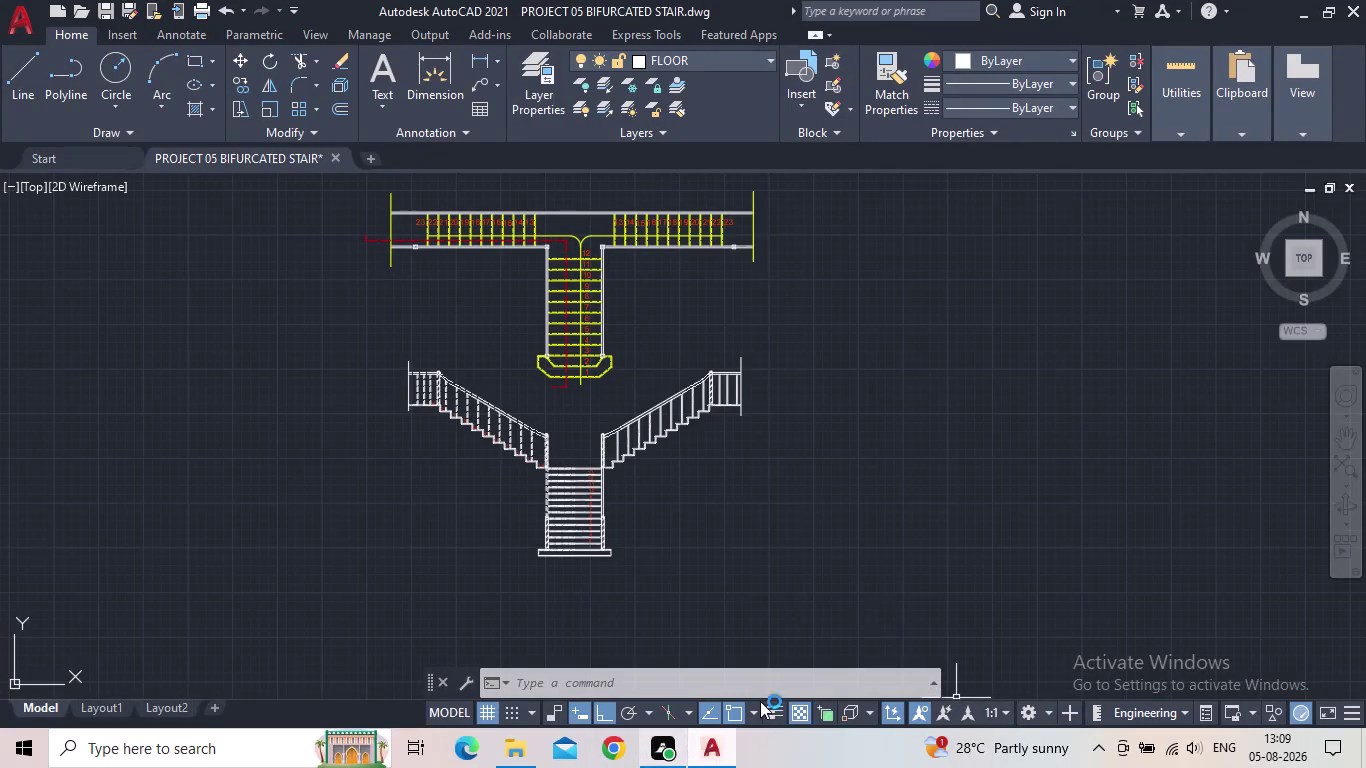
Pan to recentre the staircase plan and section drawings in the view.
middle_drag(893, 590, 846, 580)
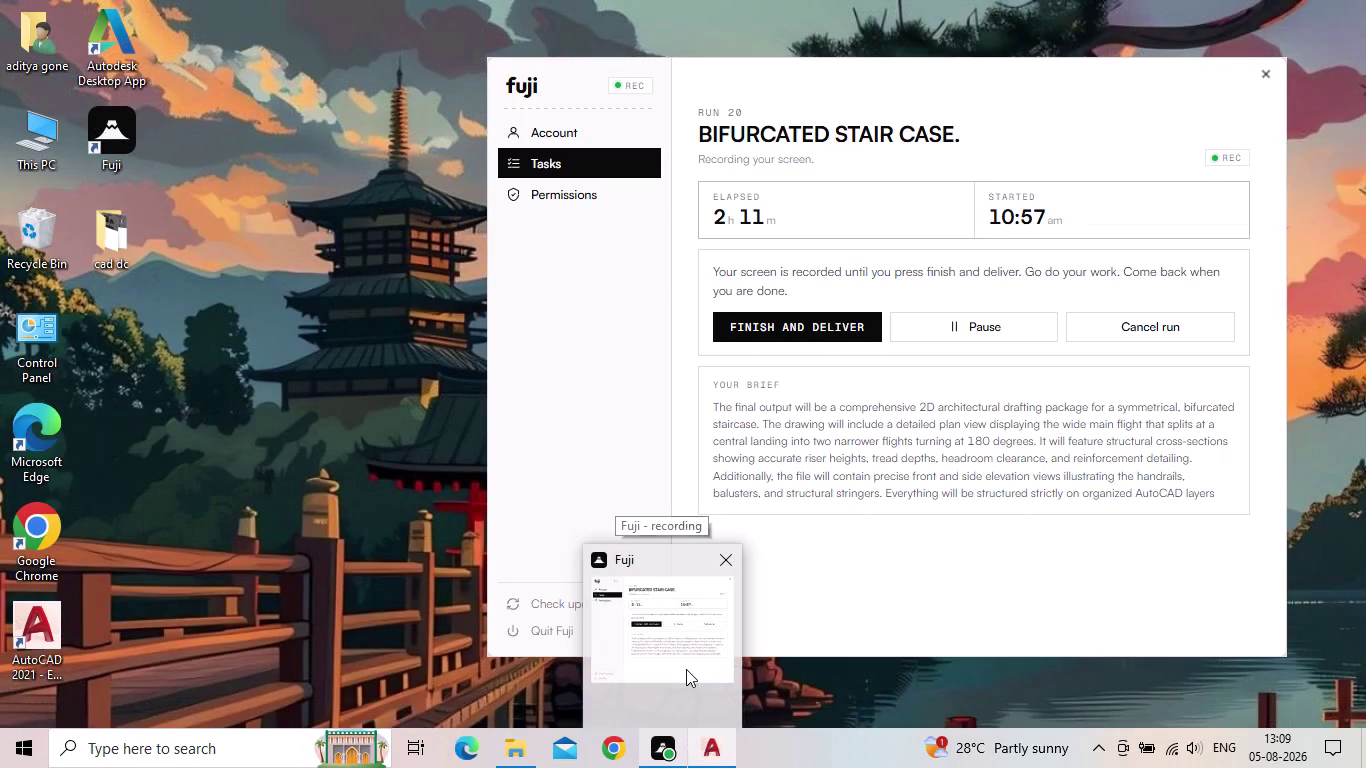
scroll(down, 3)
middle_drag(810, 547, 784, 486)
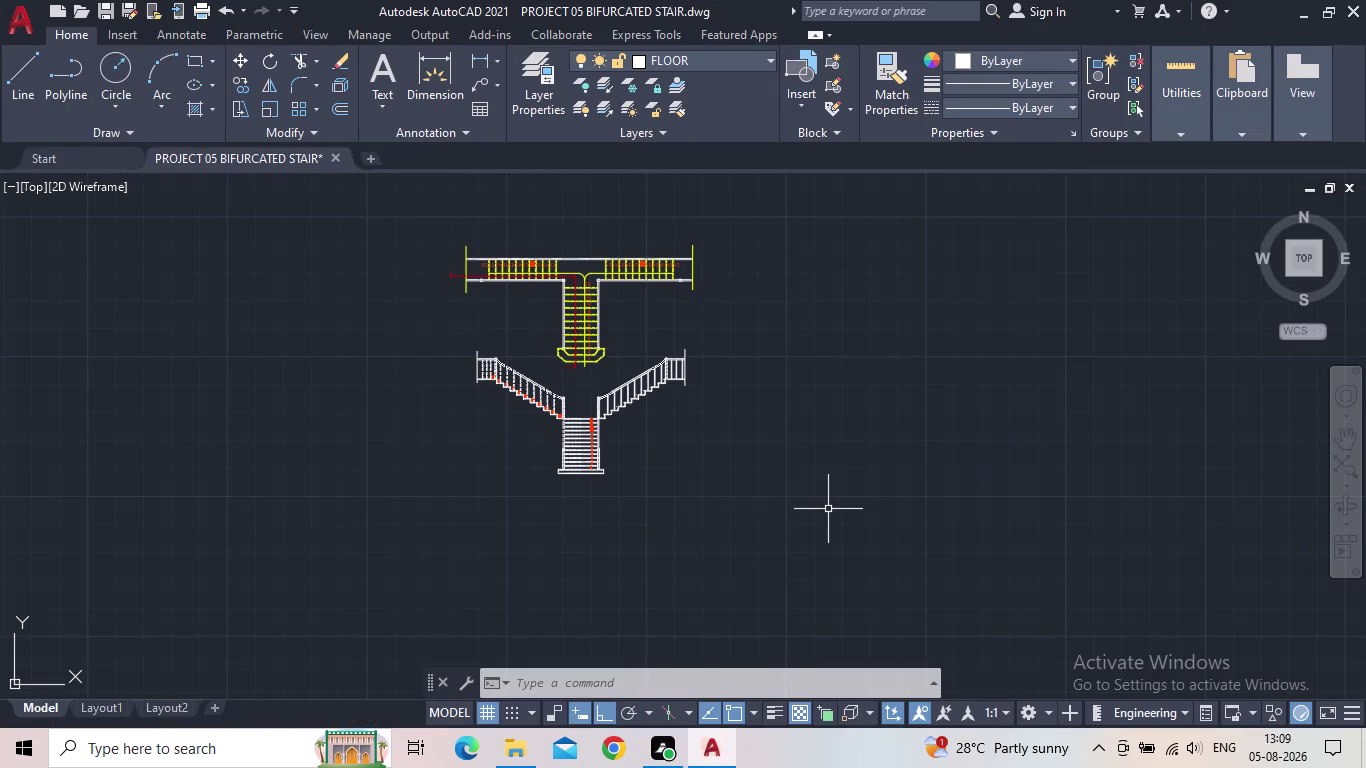
middle_drag(869, 494, 857, 477)
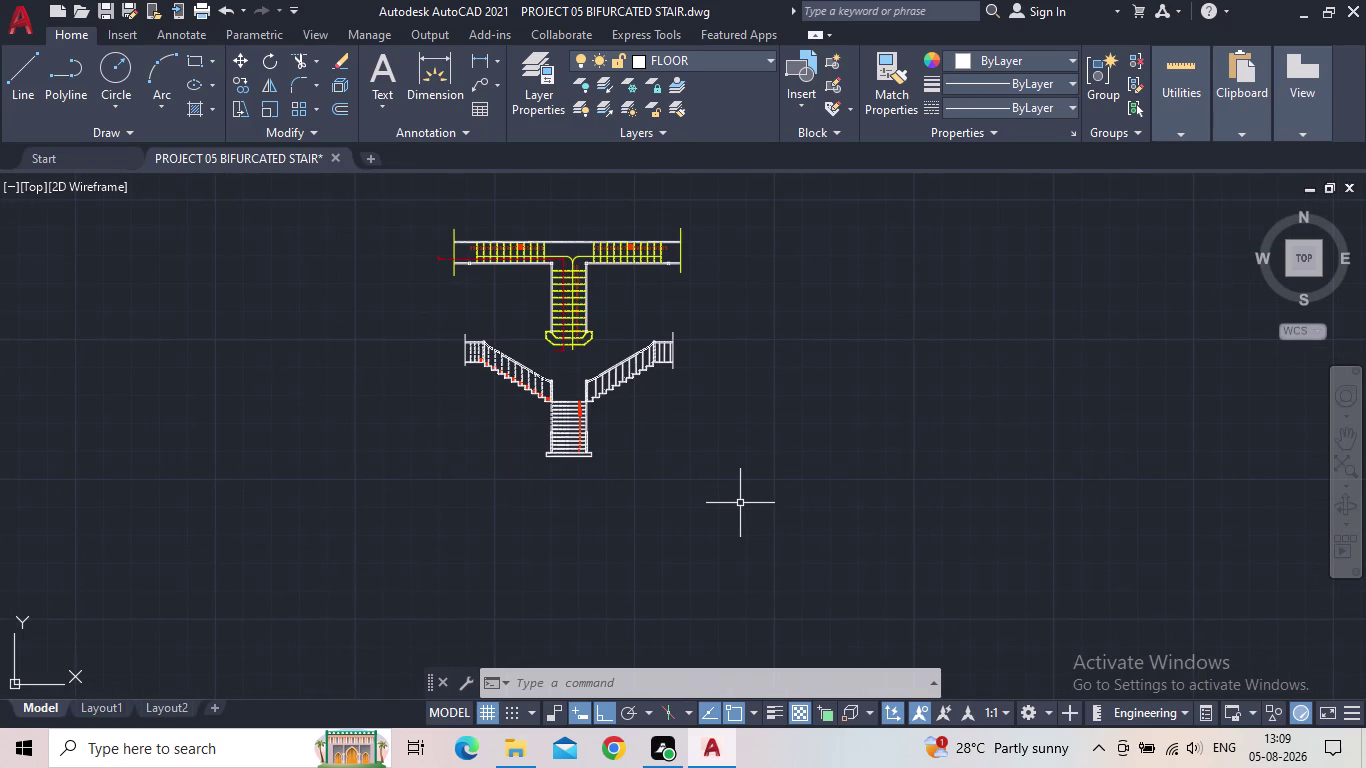
middle_drag(783, 506, 841, 527)
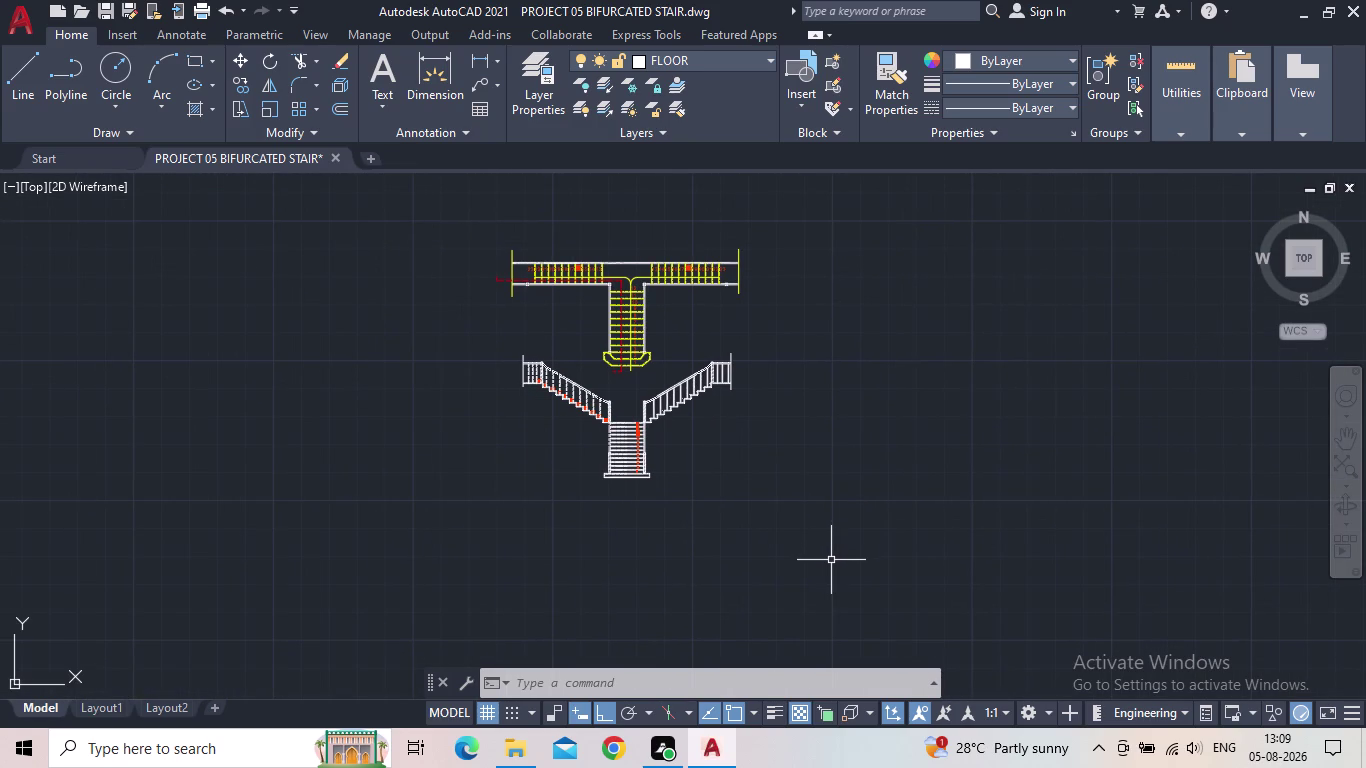
middle_drag(831, 561, 866, 641)
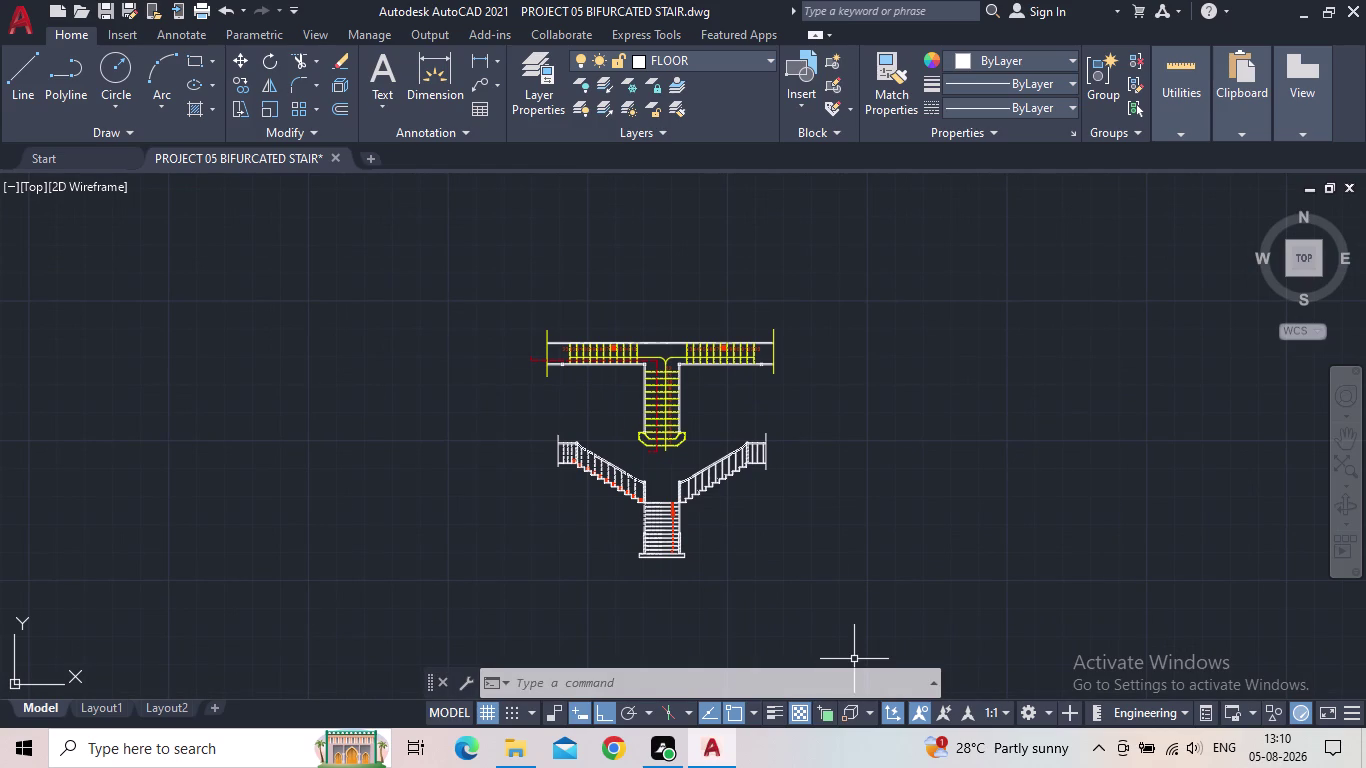
middle_drag(845, 655, 890, 740)
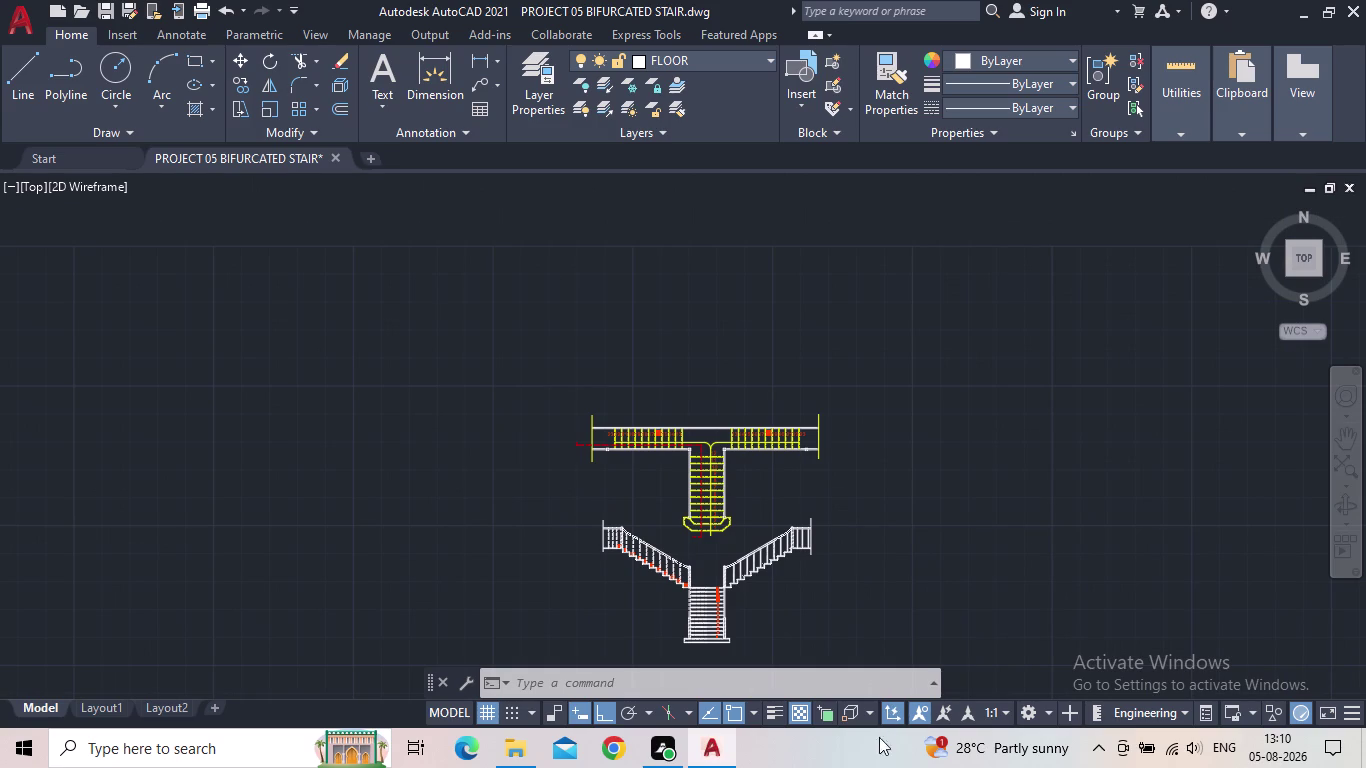
middle_drag(838, 588, 919, 545)
Zoom and pan in on the plan's numbered main flight and landing.
scroll(up, 3)
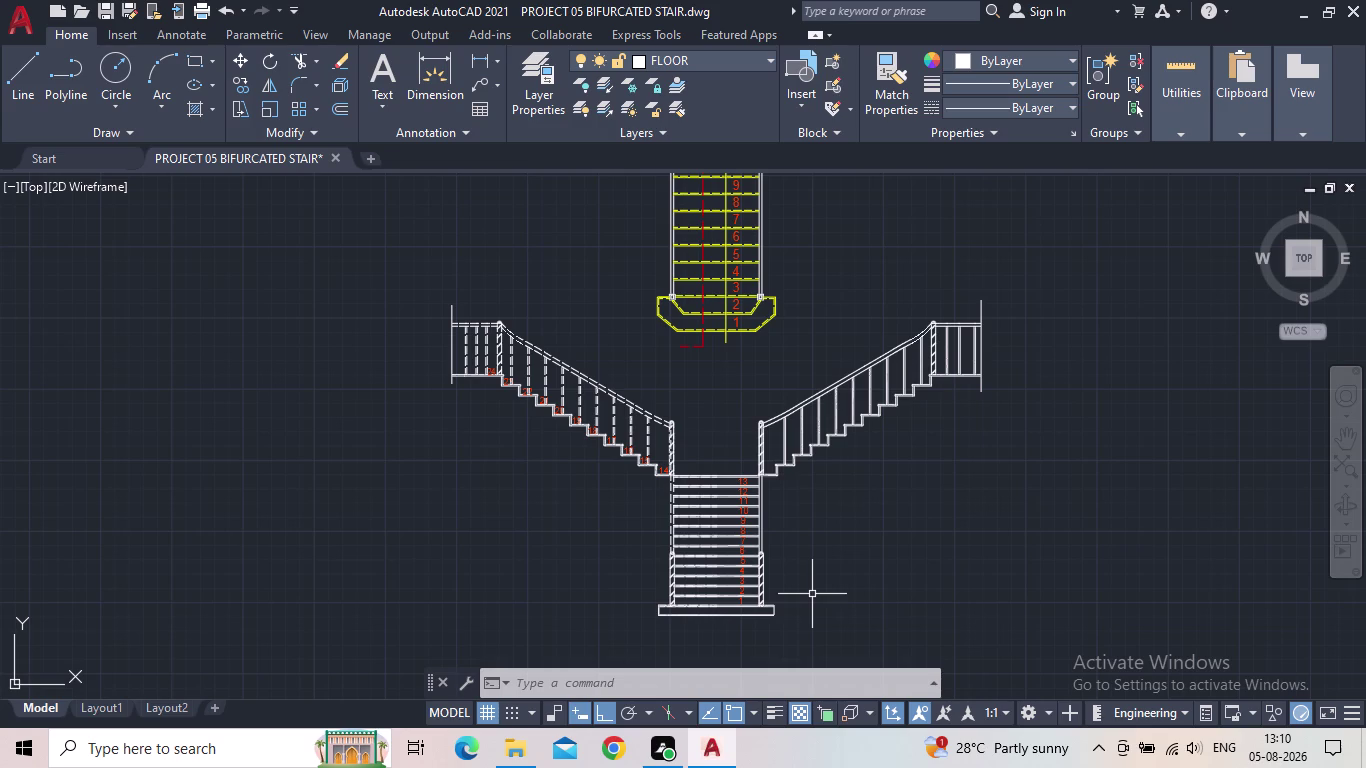
scroll(up, 3)
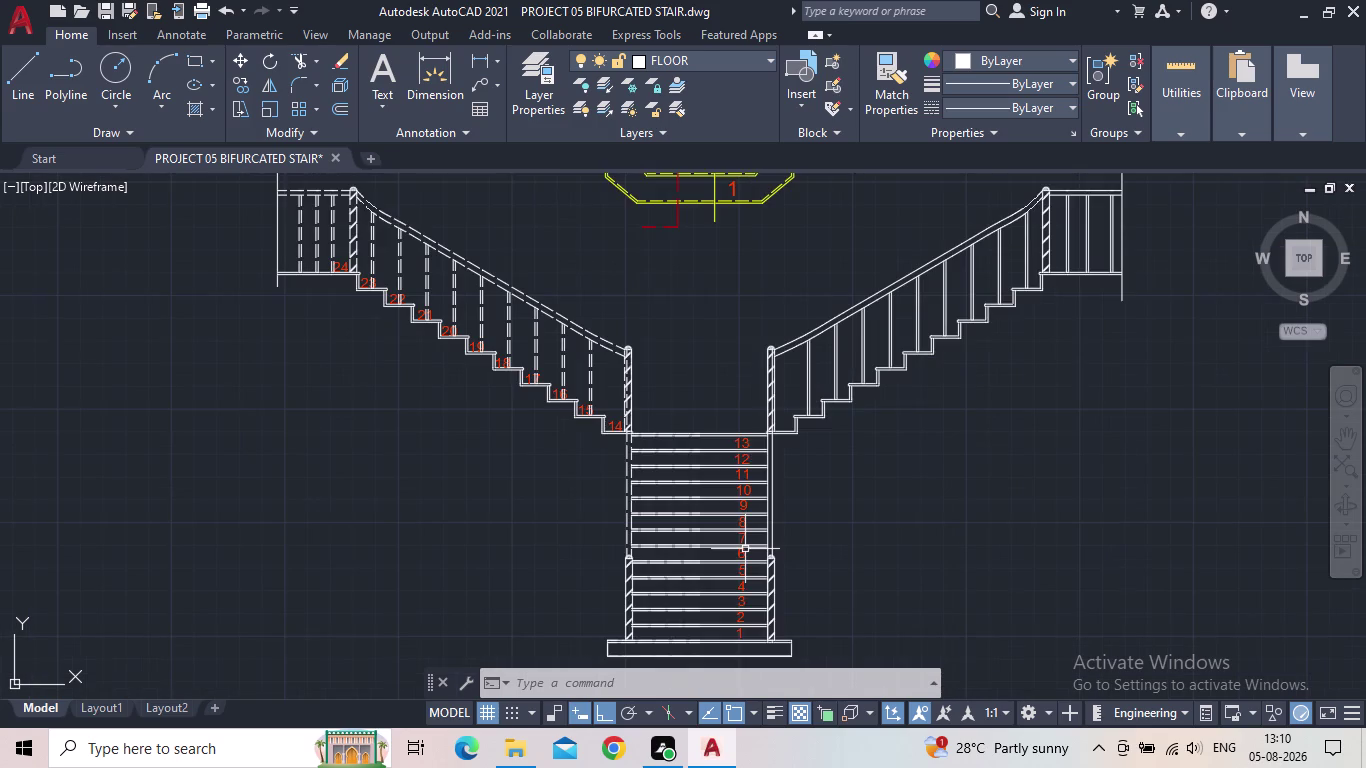
middle_drag(865, 561, 866, 511)
middle_drag(850, 511, 904, 534)
middle_drag(904, 535, 697, 682)
scroll(down, 3)
middle_drag(785, 559, 749, 684)
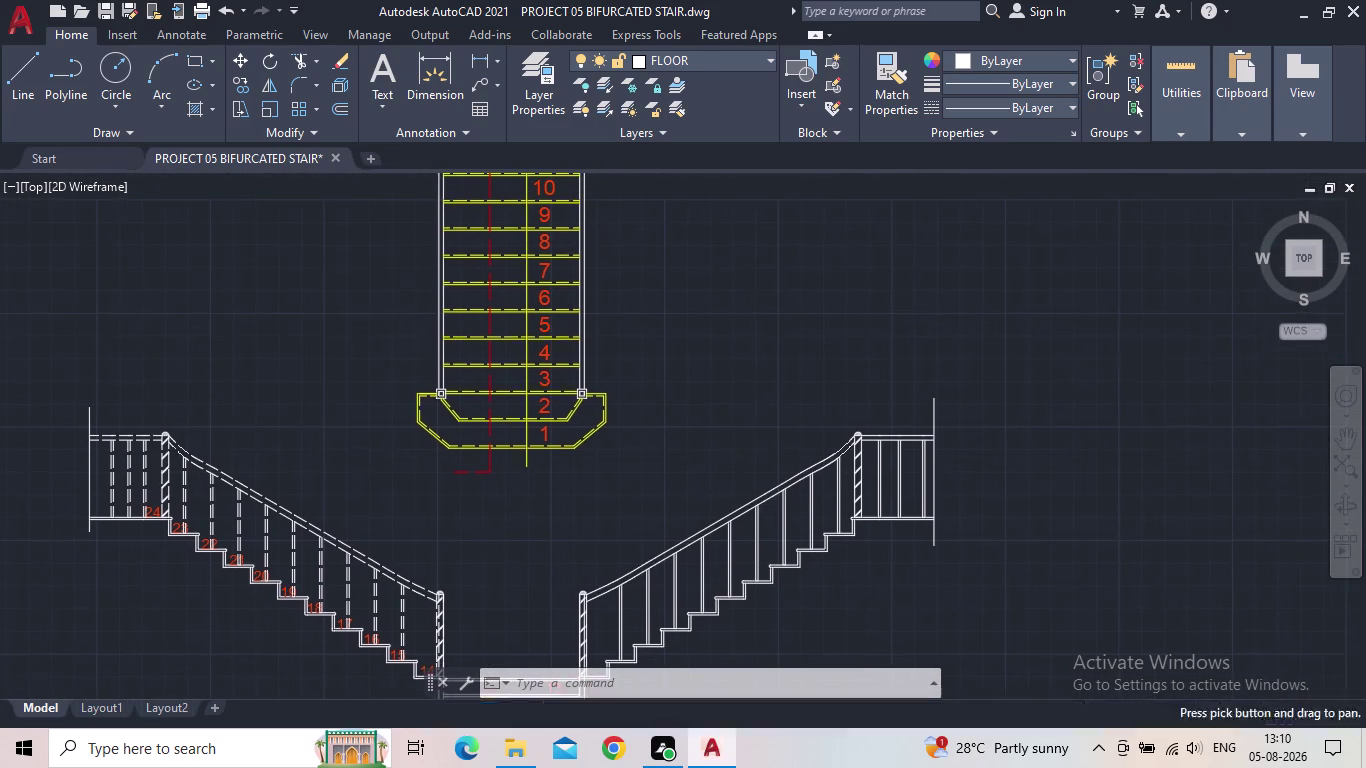
middle_drag(725, 366, 741, 466)
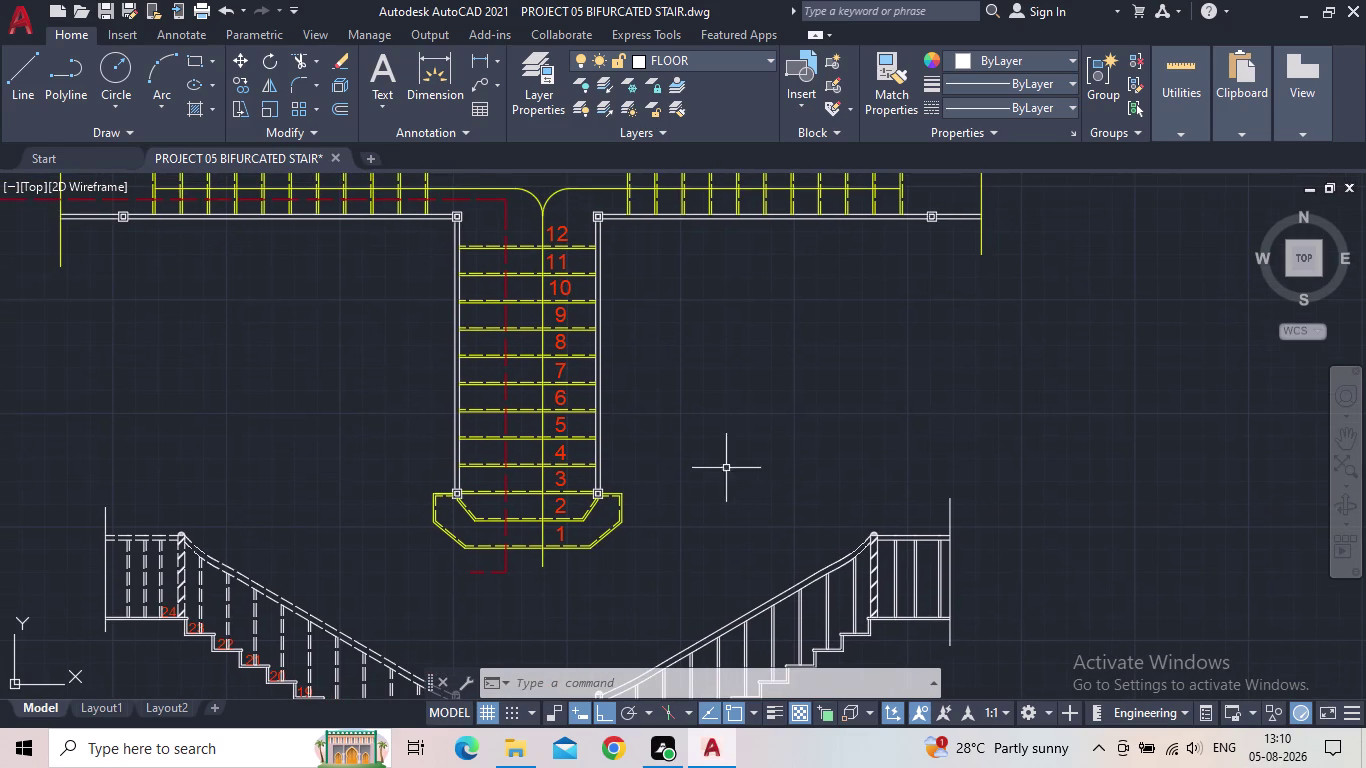
click(521, 87)
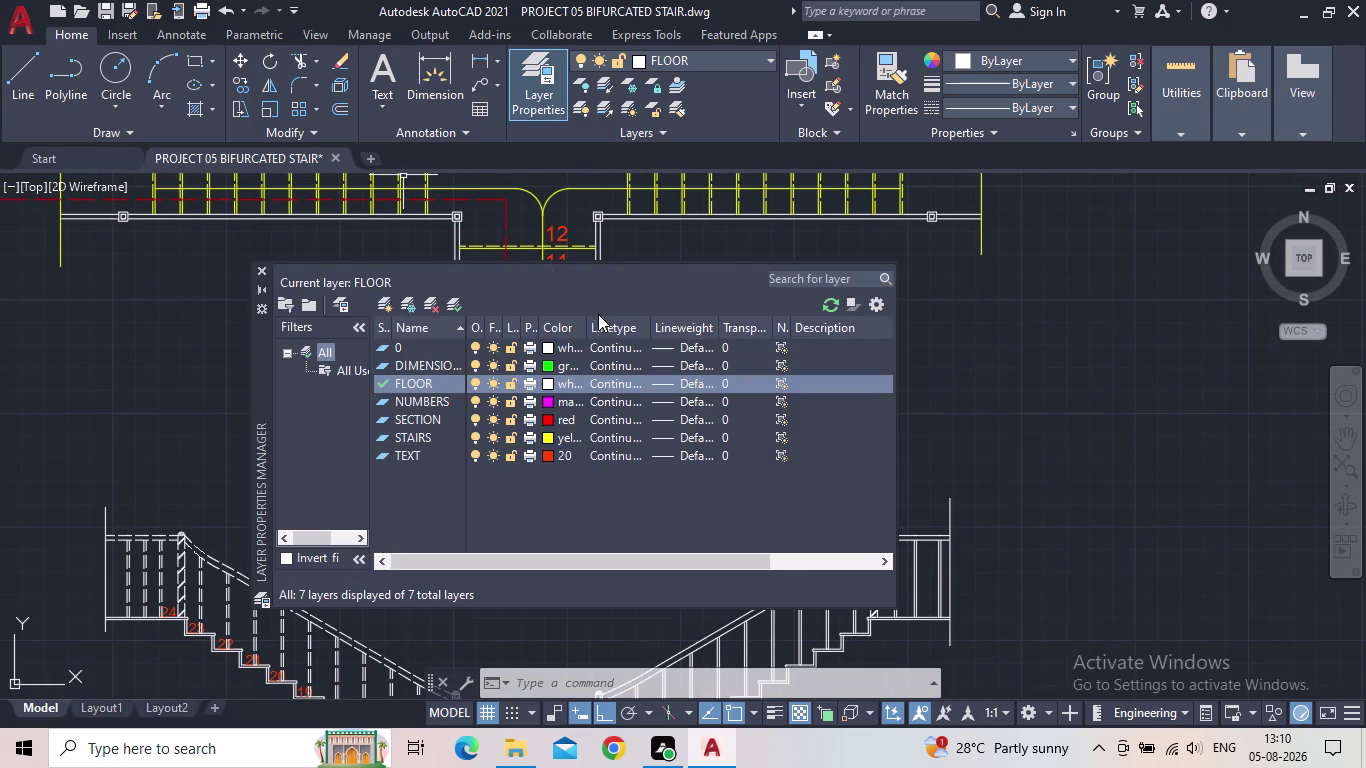
Set TEXT as the current layer and pan to show the side flight numbers.
double_click(384, 452)
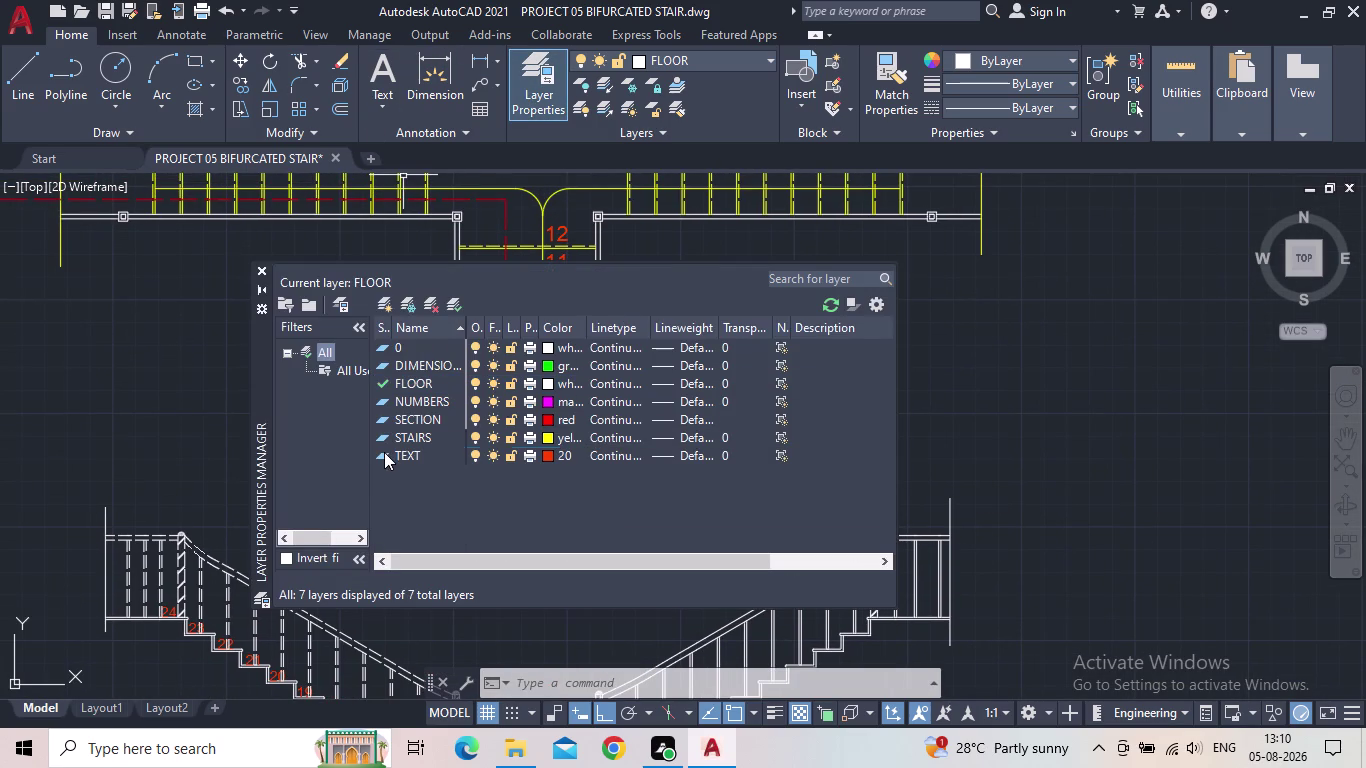
click(261, 265)
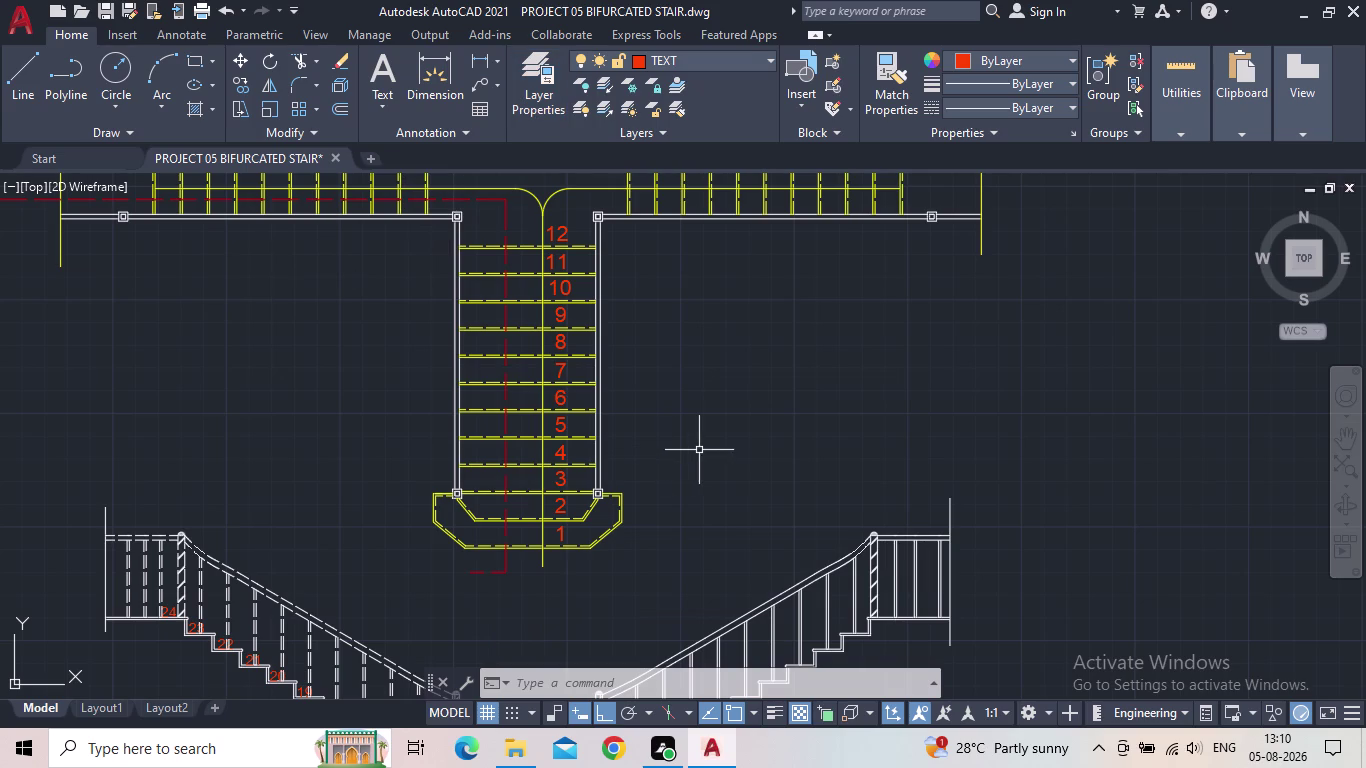
middle_drag(694, 436, 694, 400)
middle_drag(572, 540, 584, 560)
middle_drag(770, 431, 687, 486)
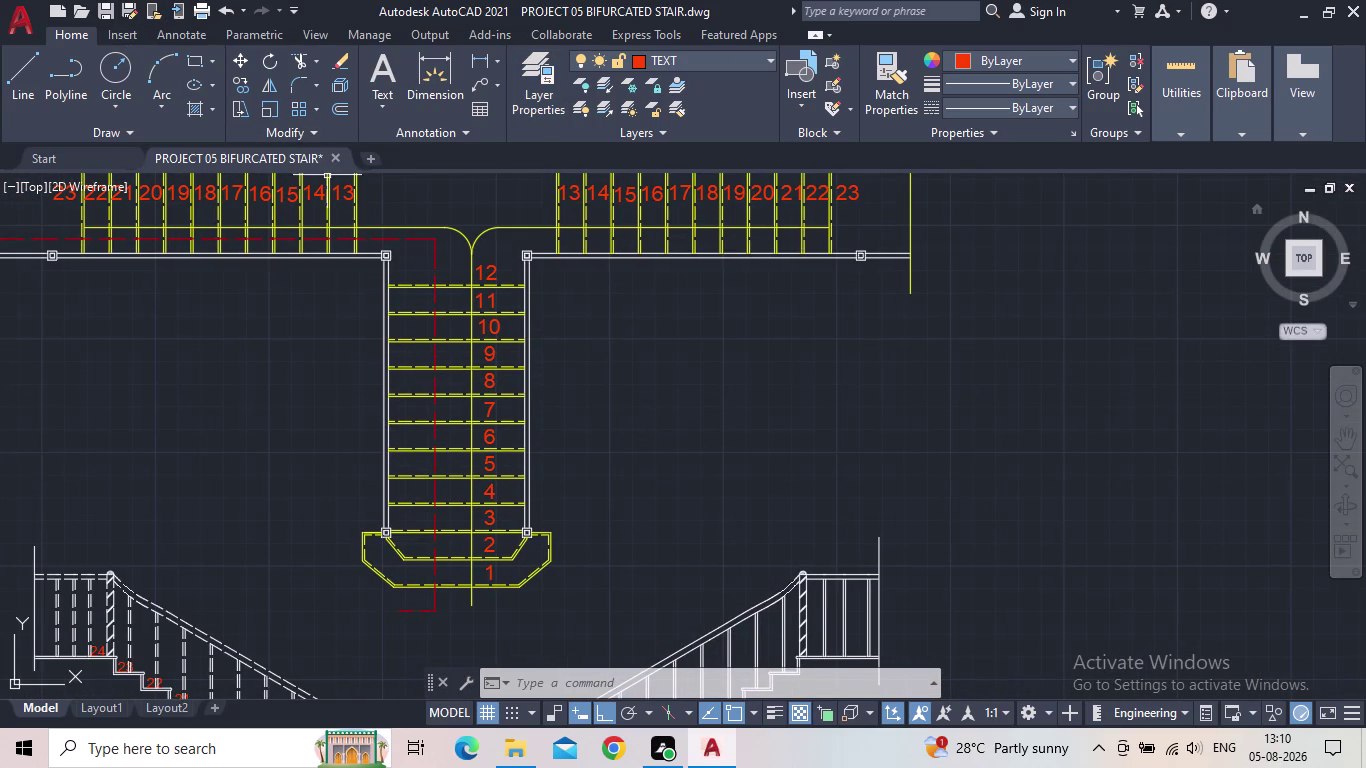
Draw a multiline text box for the notes on the plan using MT.
key(m)
key(t)
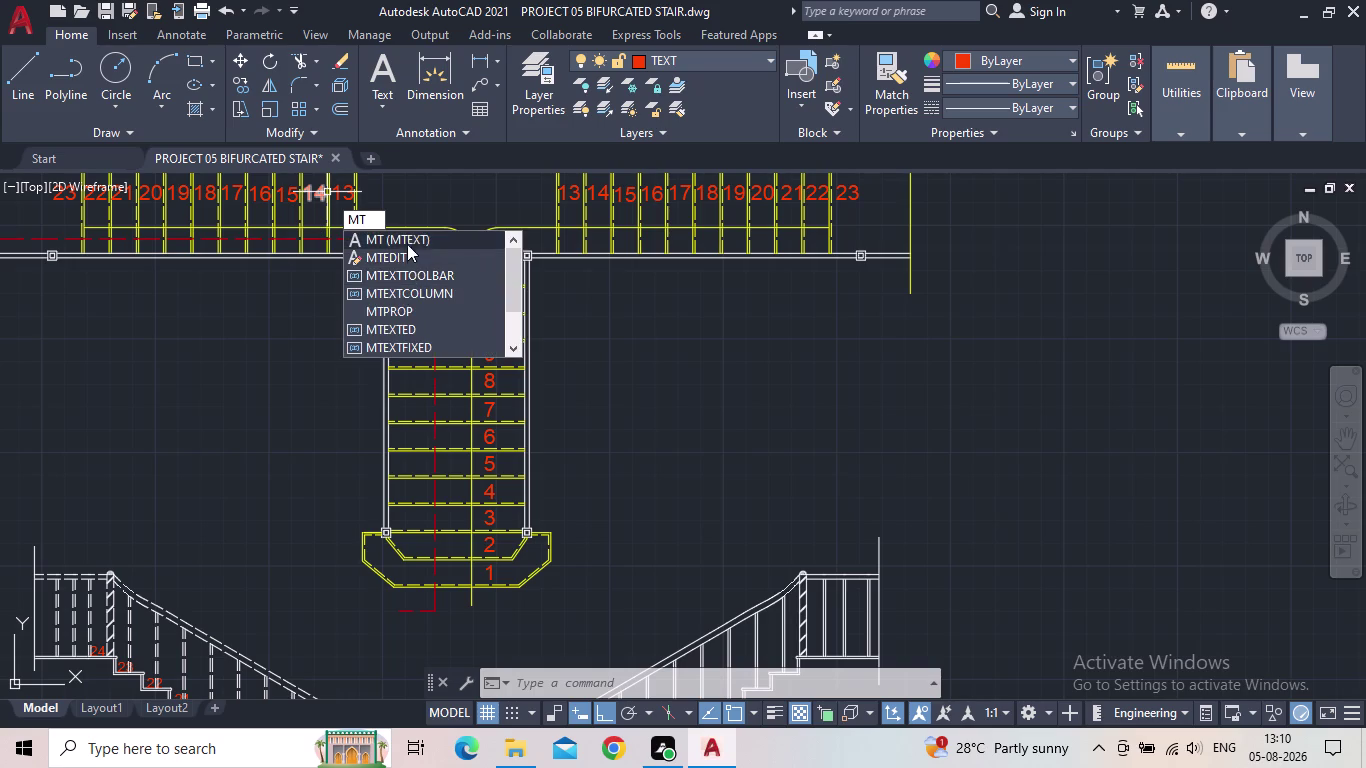
click(407, 242)
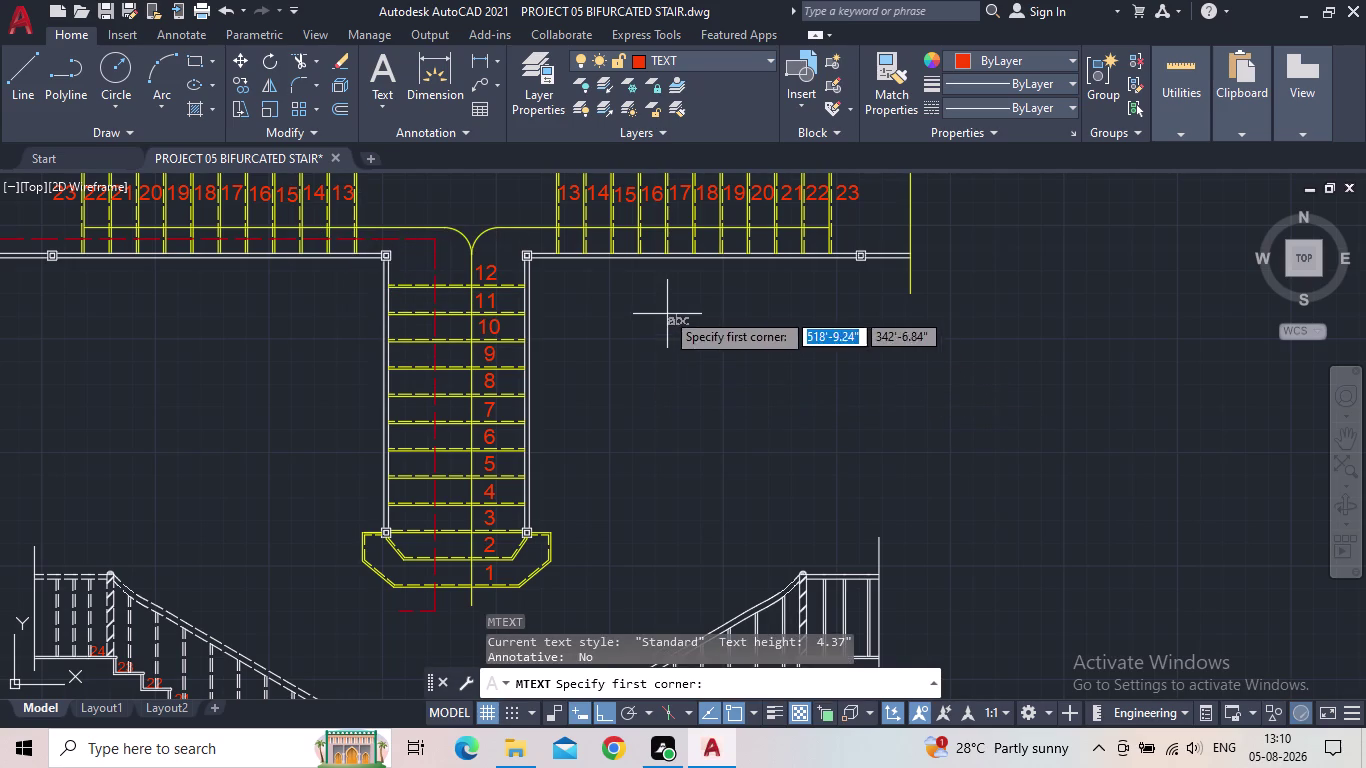
click(662, 309)
click(1010, 533)
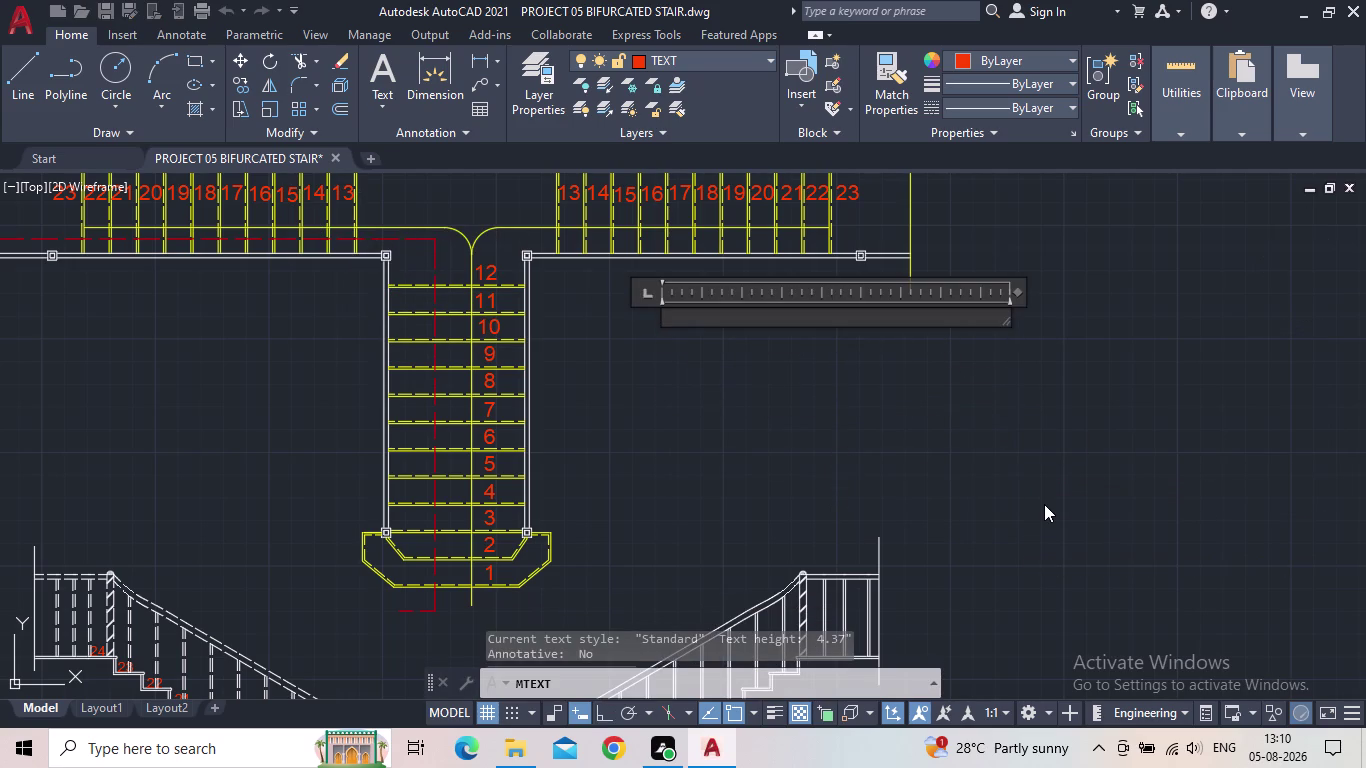
Type the note lines 'HANDRAIL-2"' and 'NEWEL POST-3"'.
text(HA)
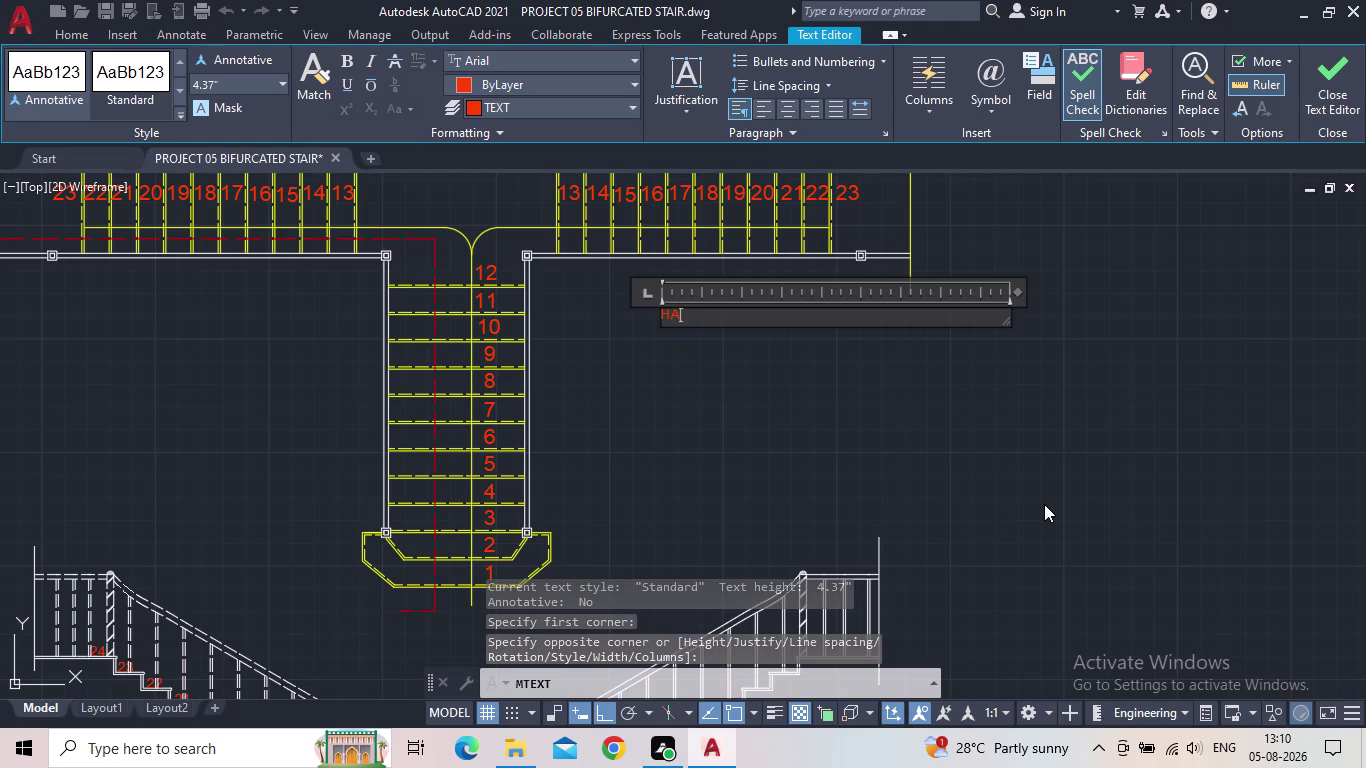
text(ND)
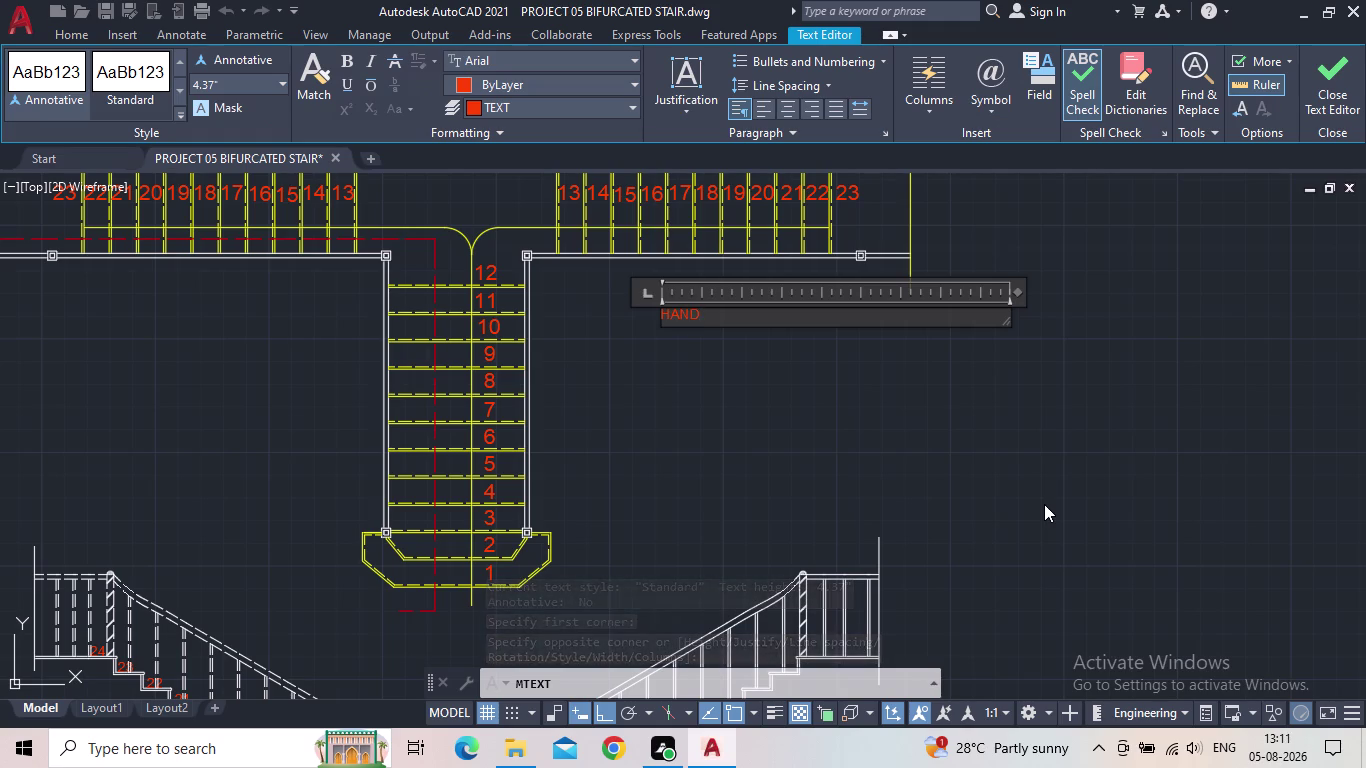
text(RAIL)
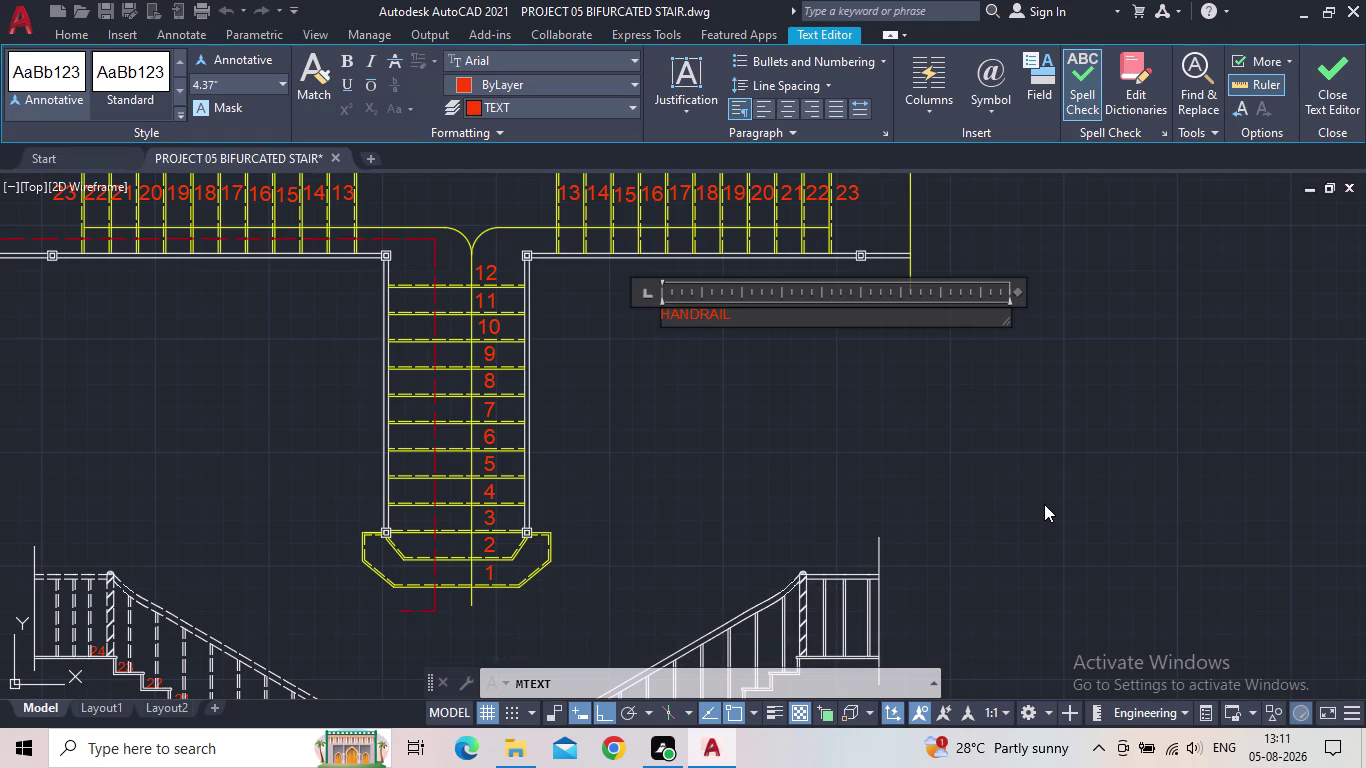
text(-2")
key(Return)
text(N)
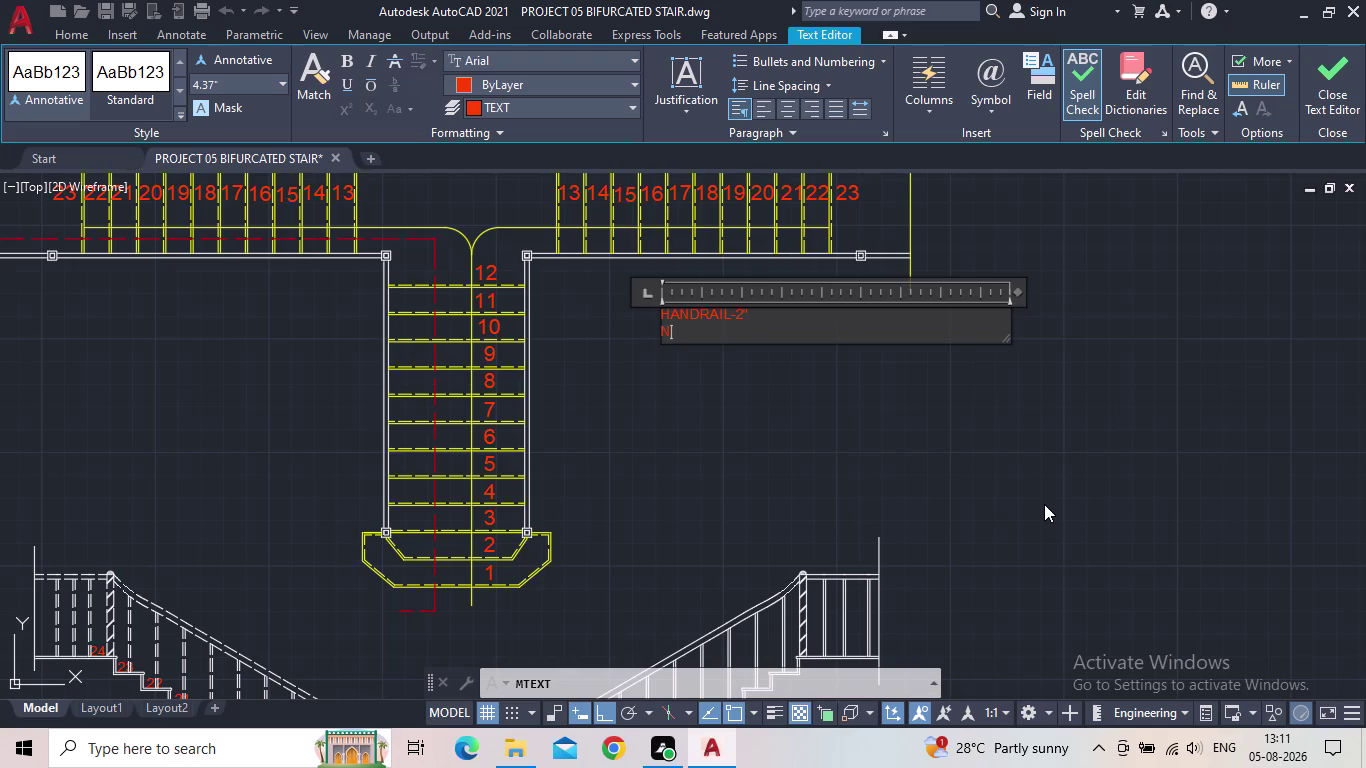
text(EWE)
text(L POS)
text(T)
text(-3)
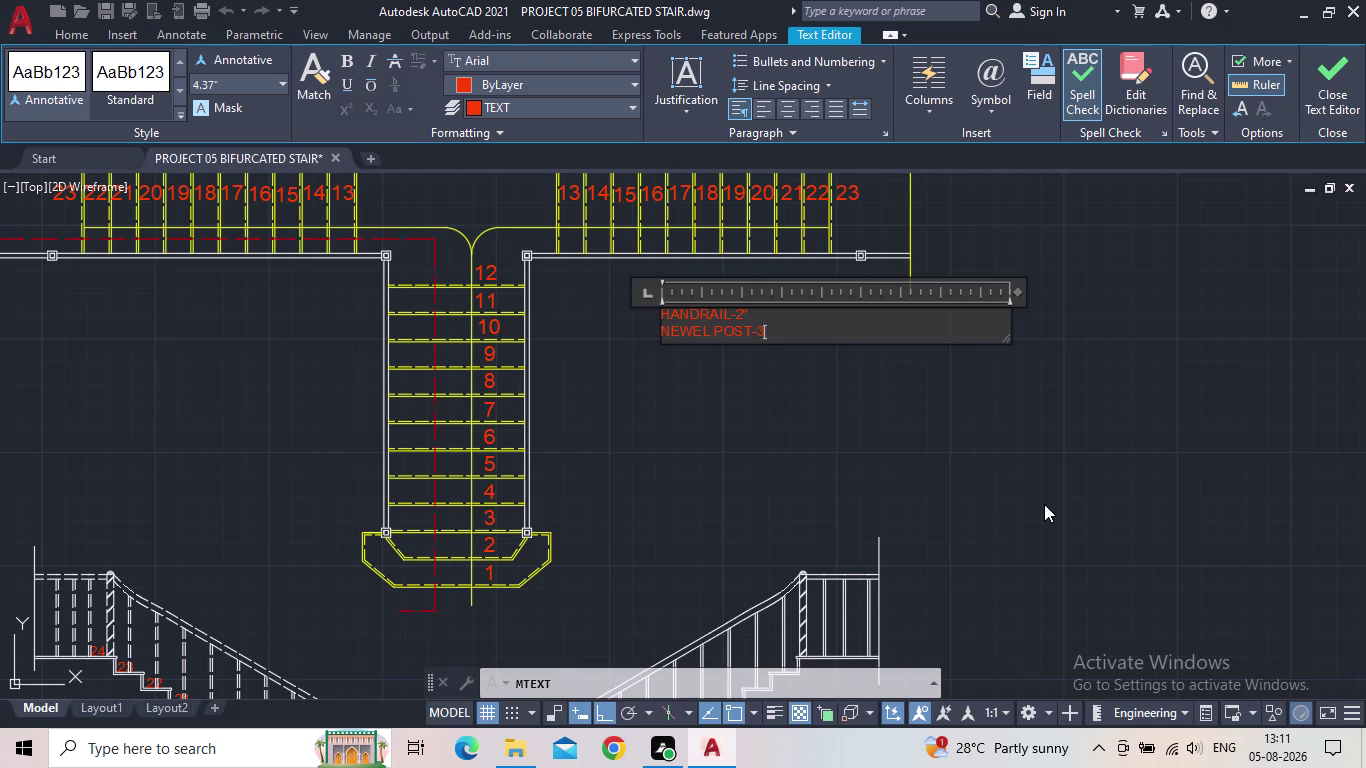
text(")
key(Return)
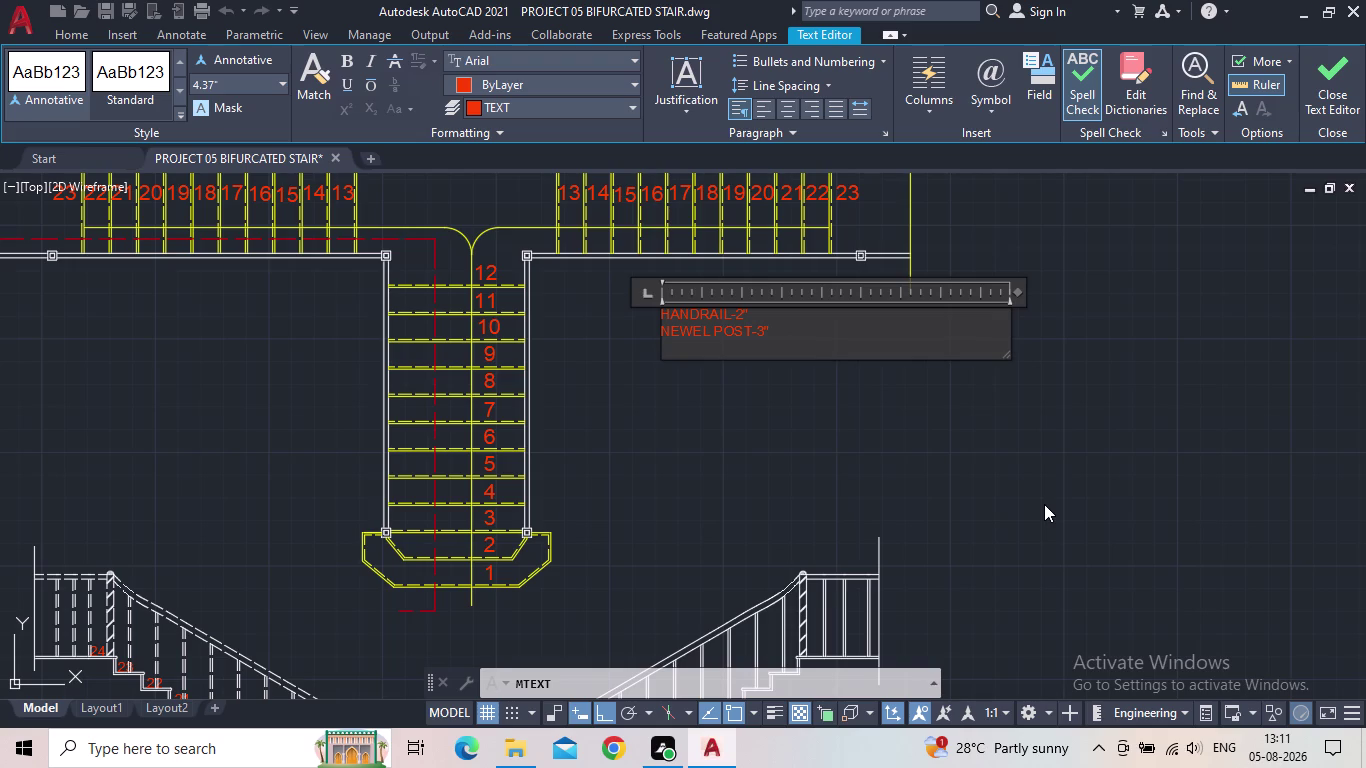
Add the lines 'BALUSTER-3' HIGH', 'TREAD - 1"' and 'RISER-7"'.
text(BALL)
text(US)
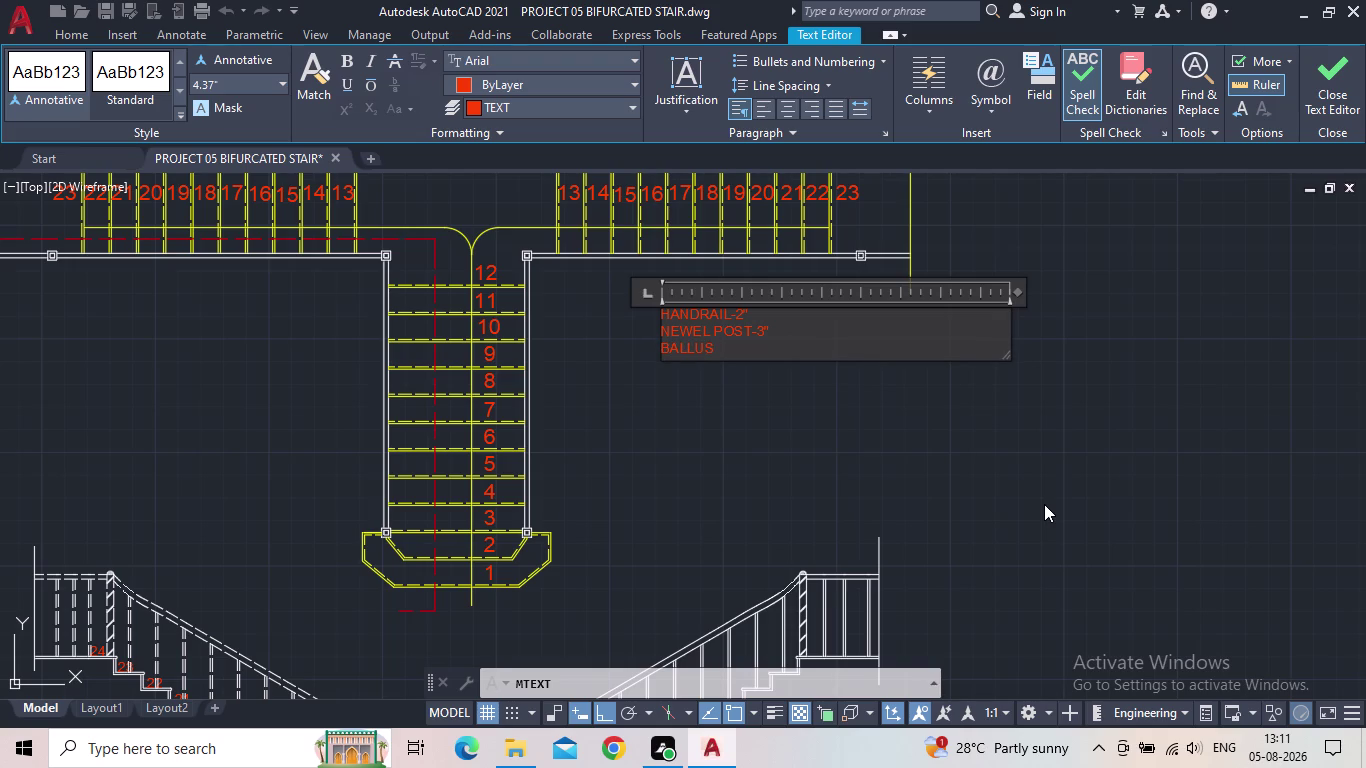
text(TER)
key(minus)
text(3')
text(HIGH)
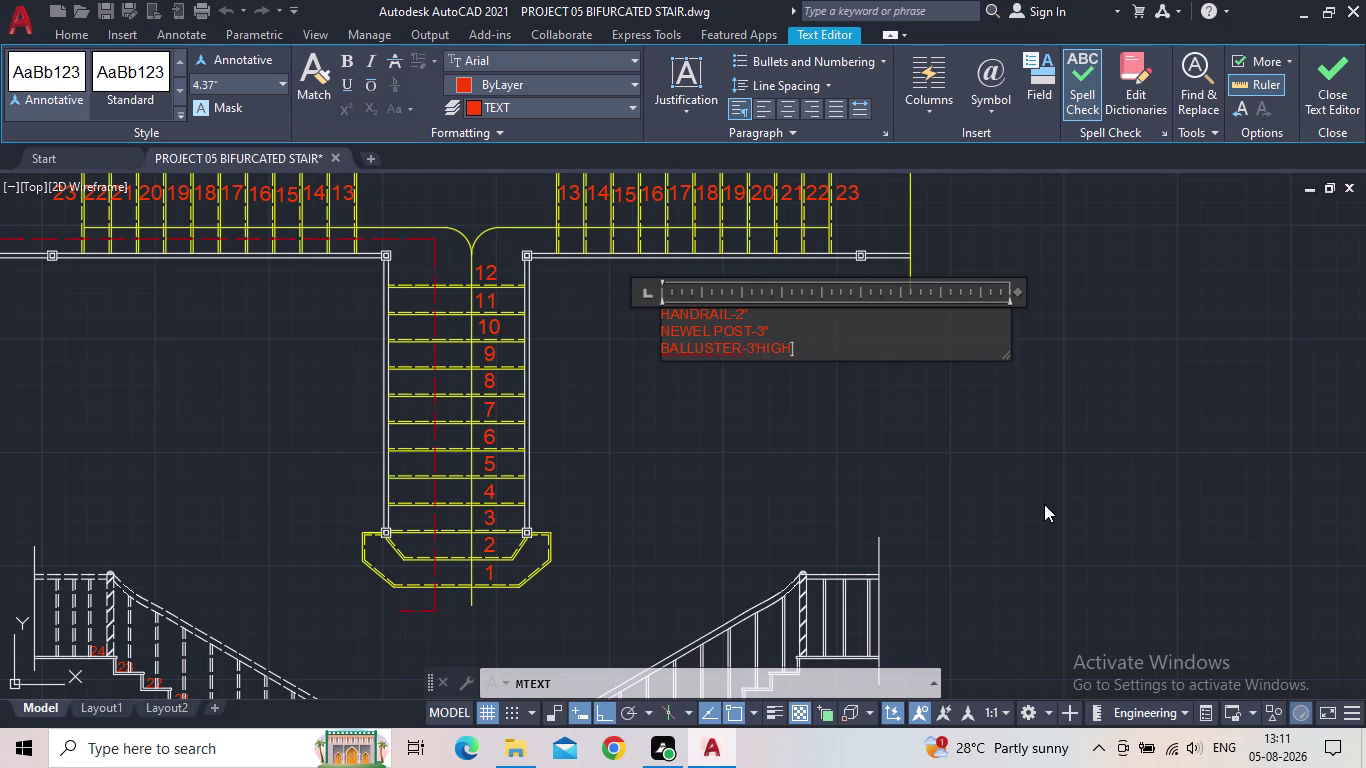
key(Return)
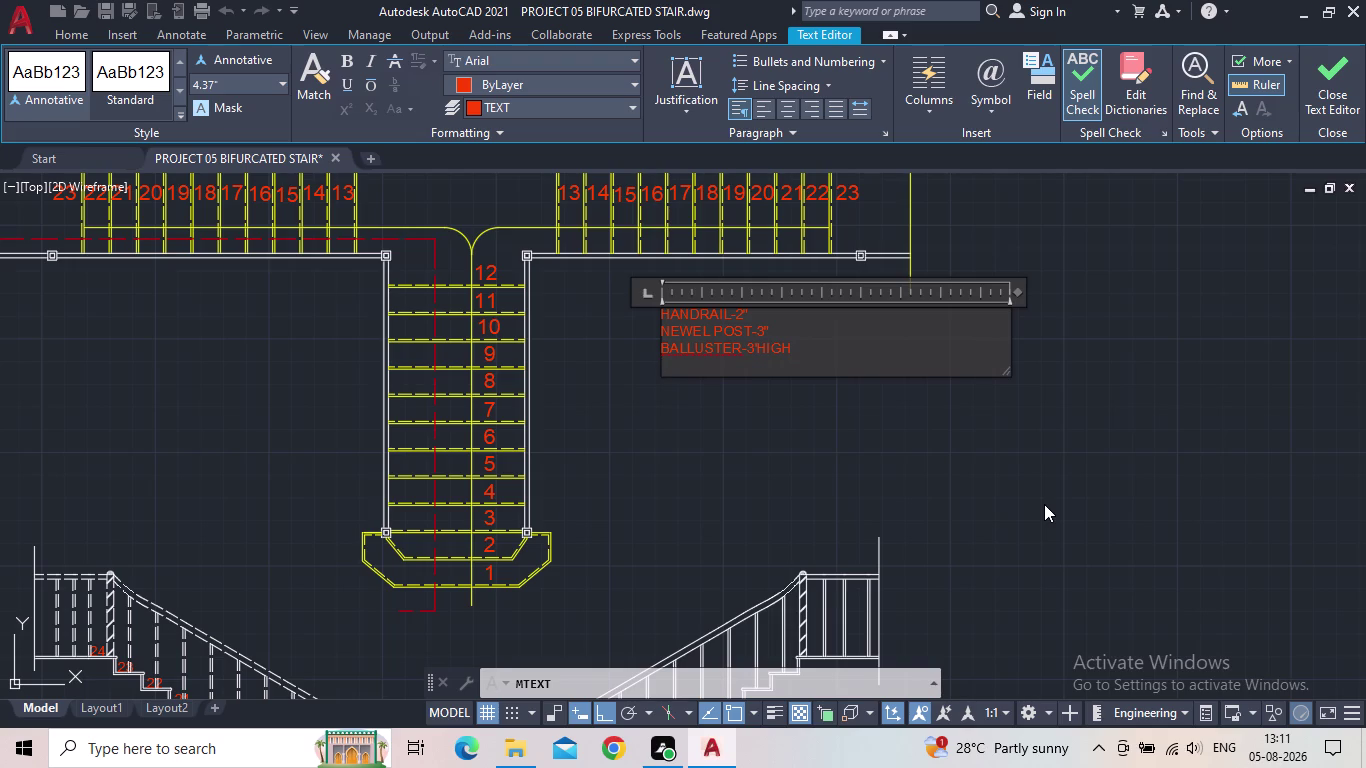
text(TREA)
text(D)
key(space)
key(minus)
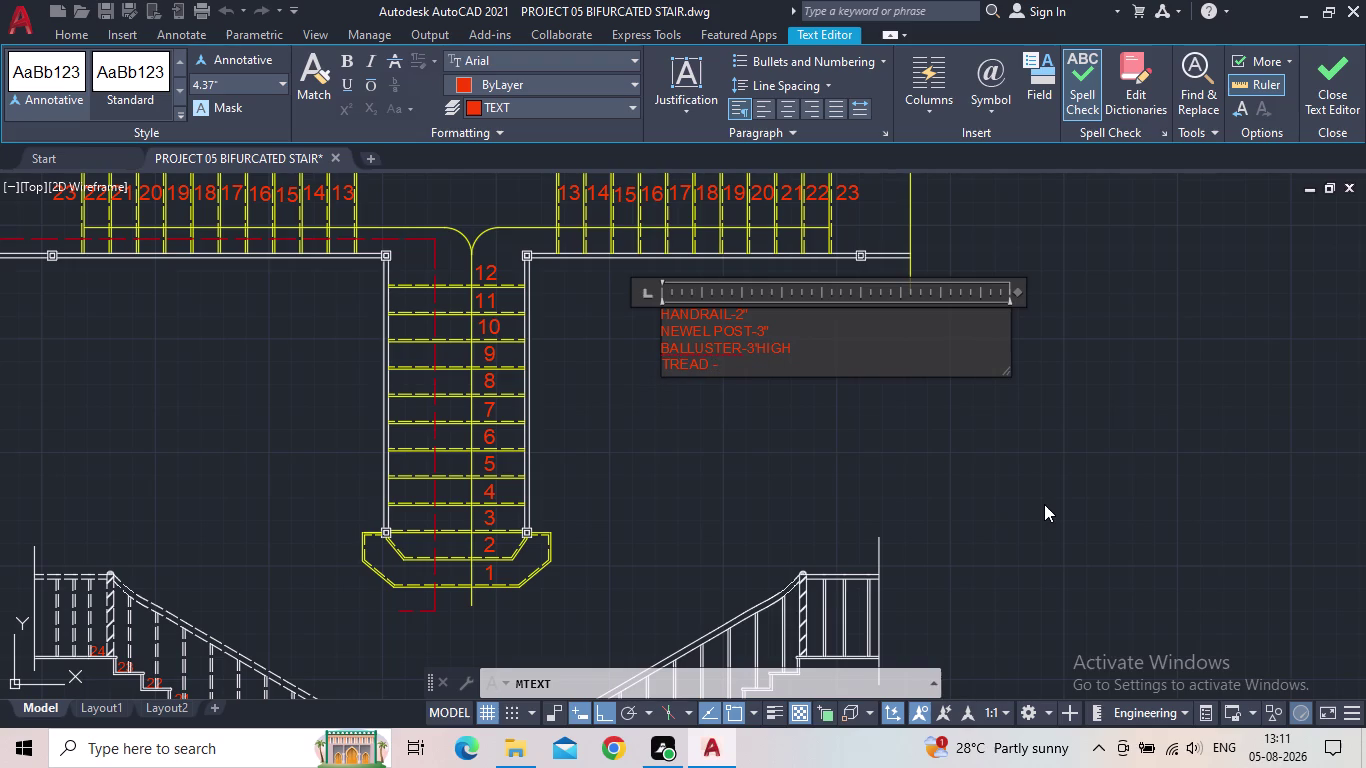
key(space)
text(1")
key(Return)
text(R)
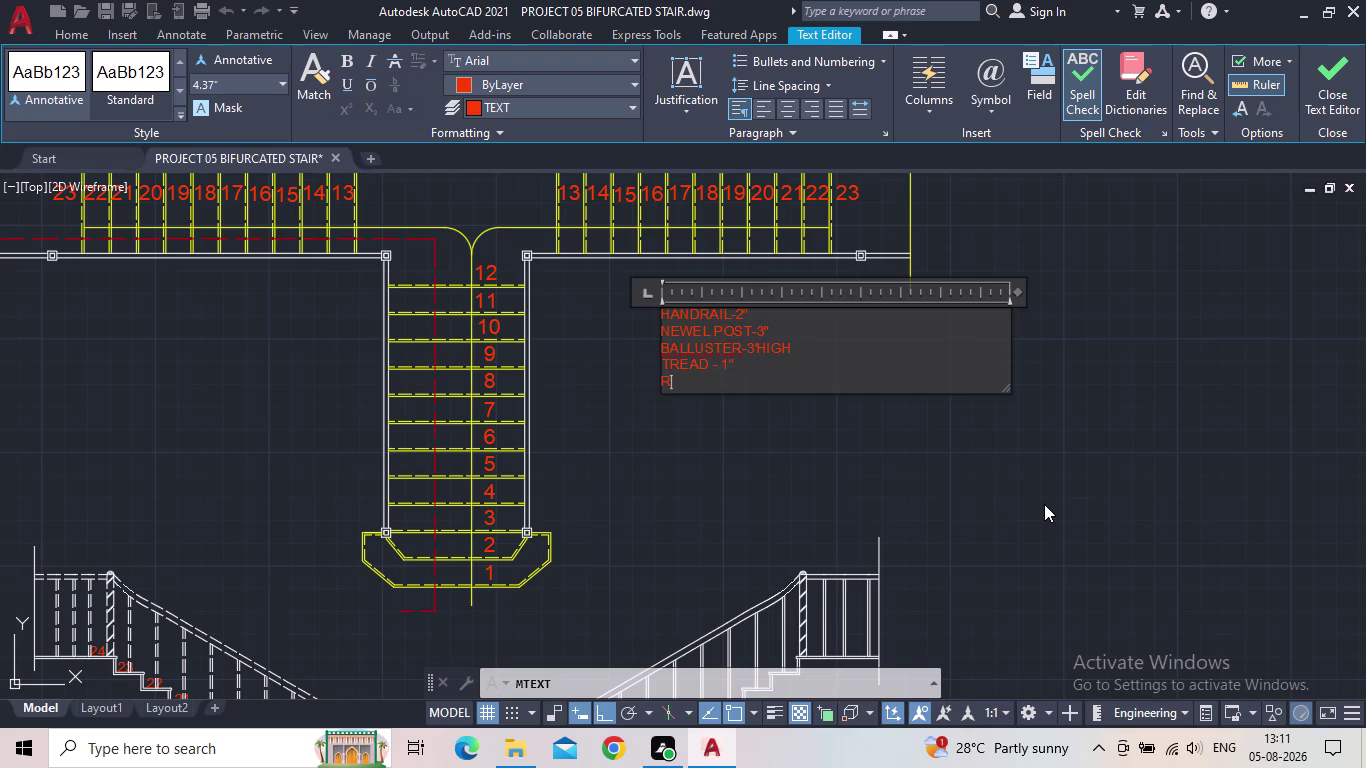
text(ISER)
key(minus)
text(7")
Enlarge the note box and set all the note text to 6" height.
drag(780, 392, 701, 462)
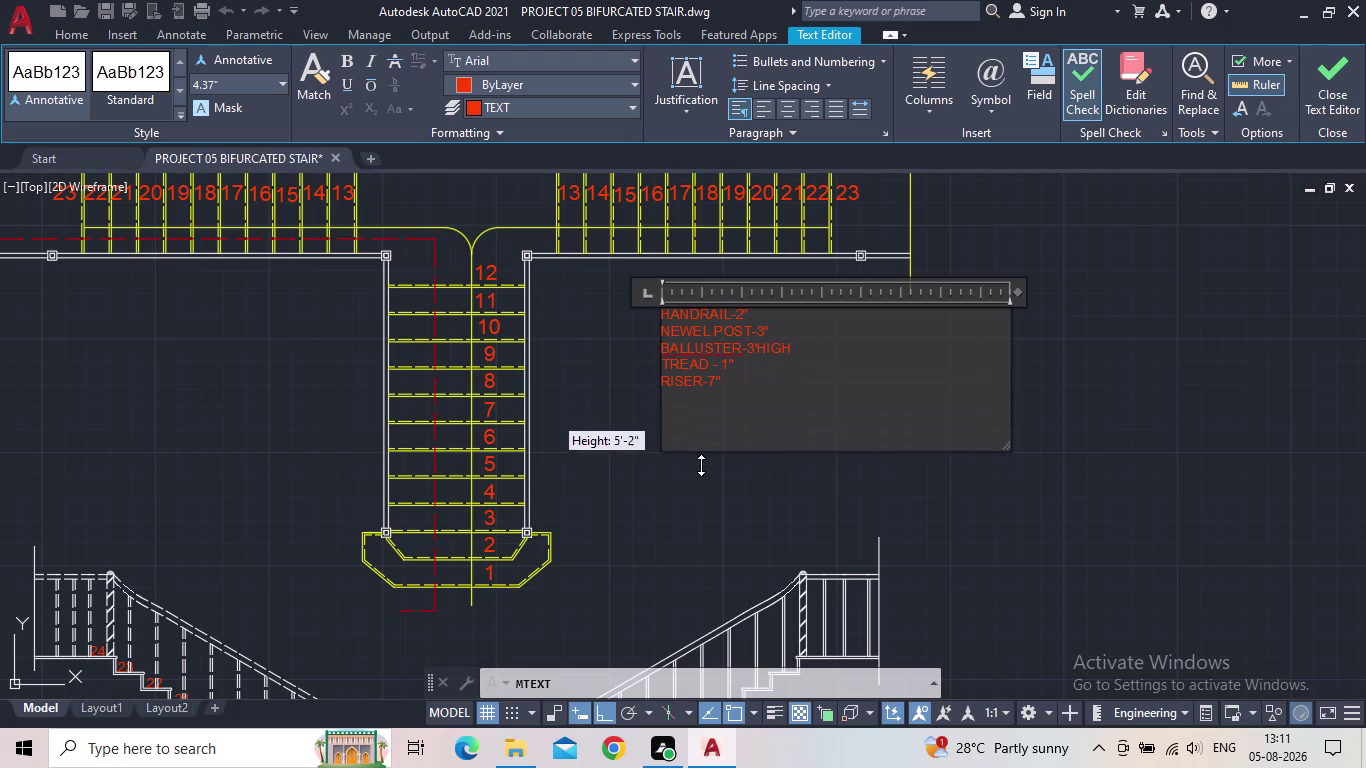
drag(701, 462, 701, 465)
drag(755, 399, 639, 301)
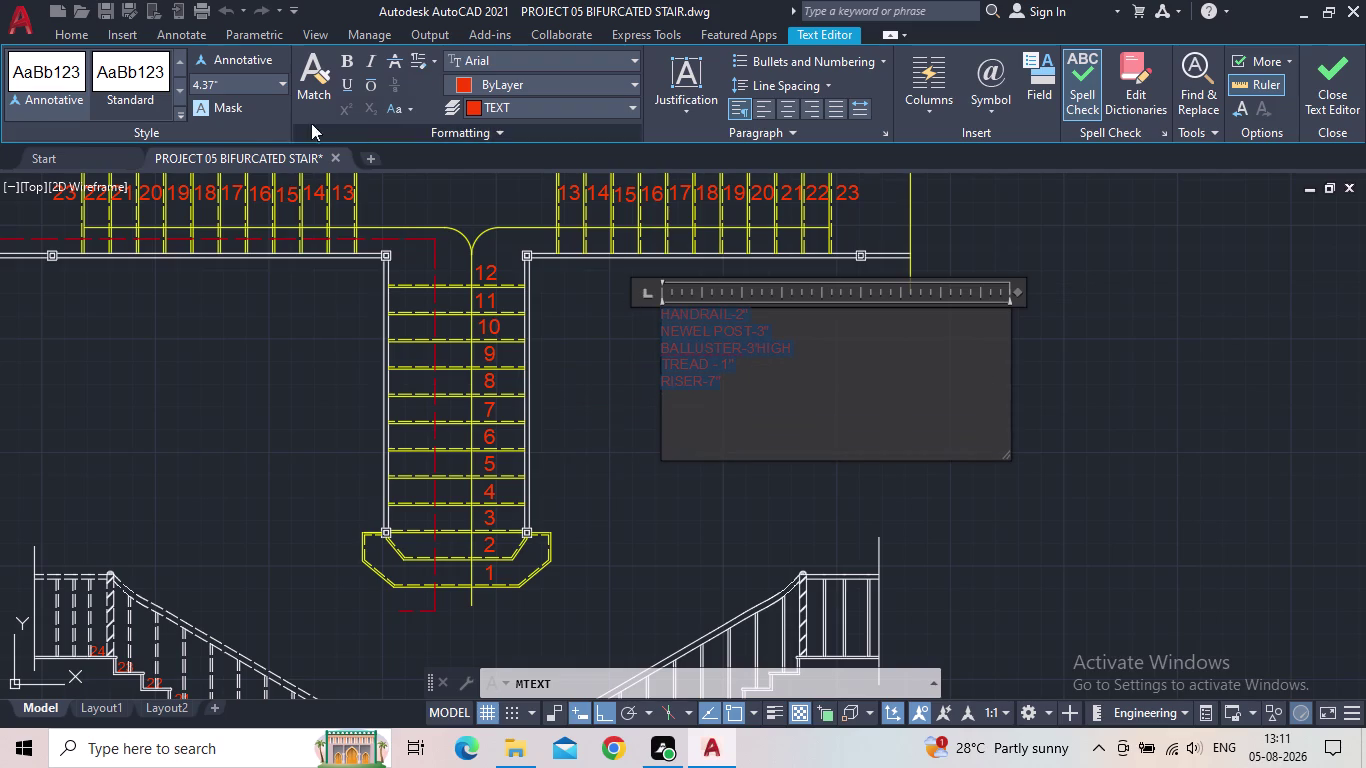
click(243, 84)
text(6)
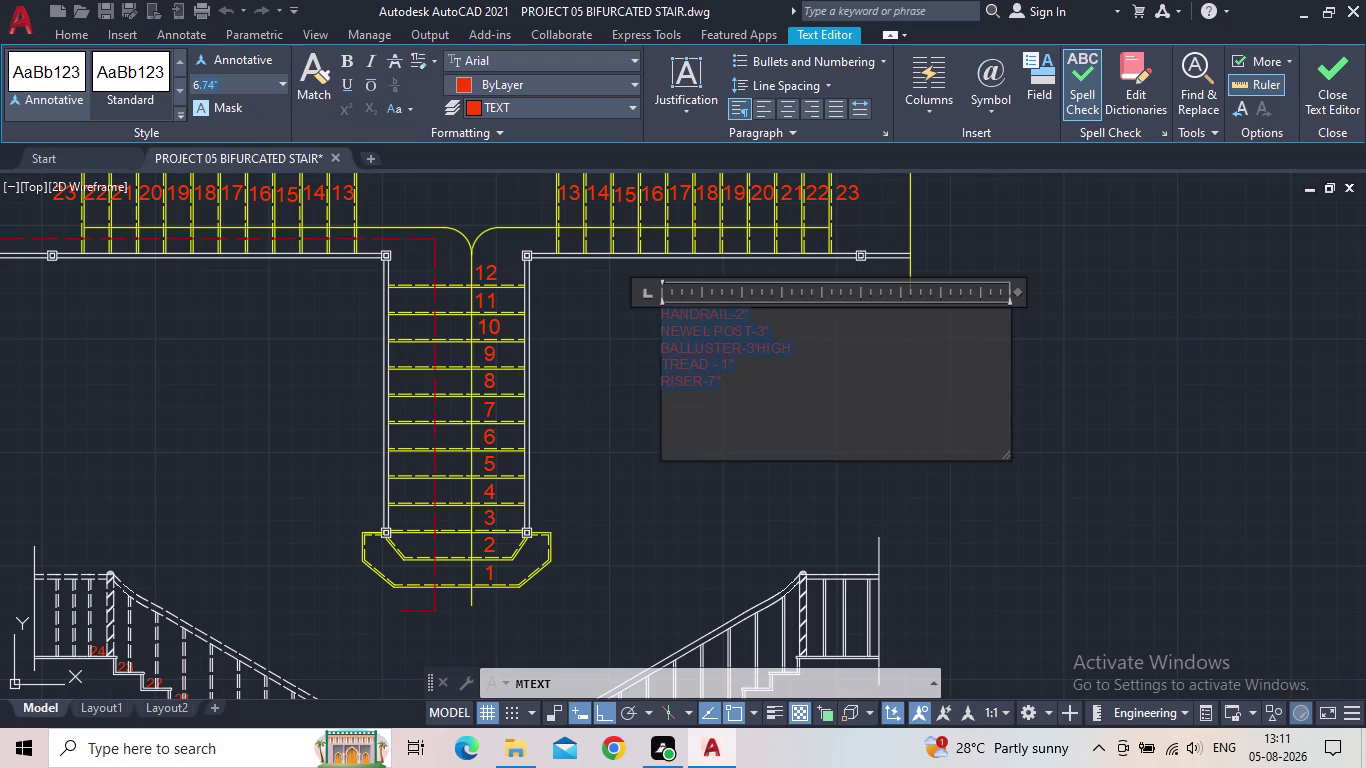
text(")
key(Return)
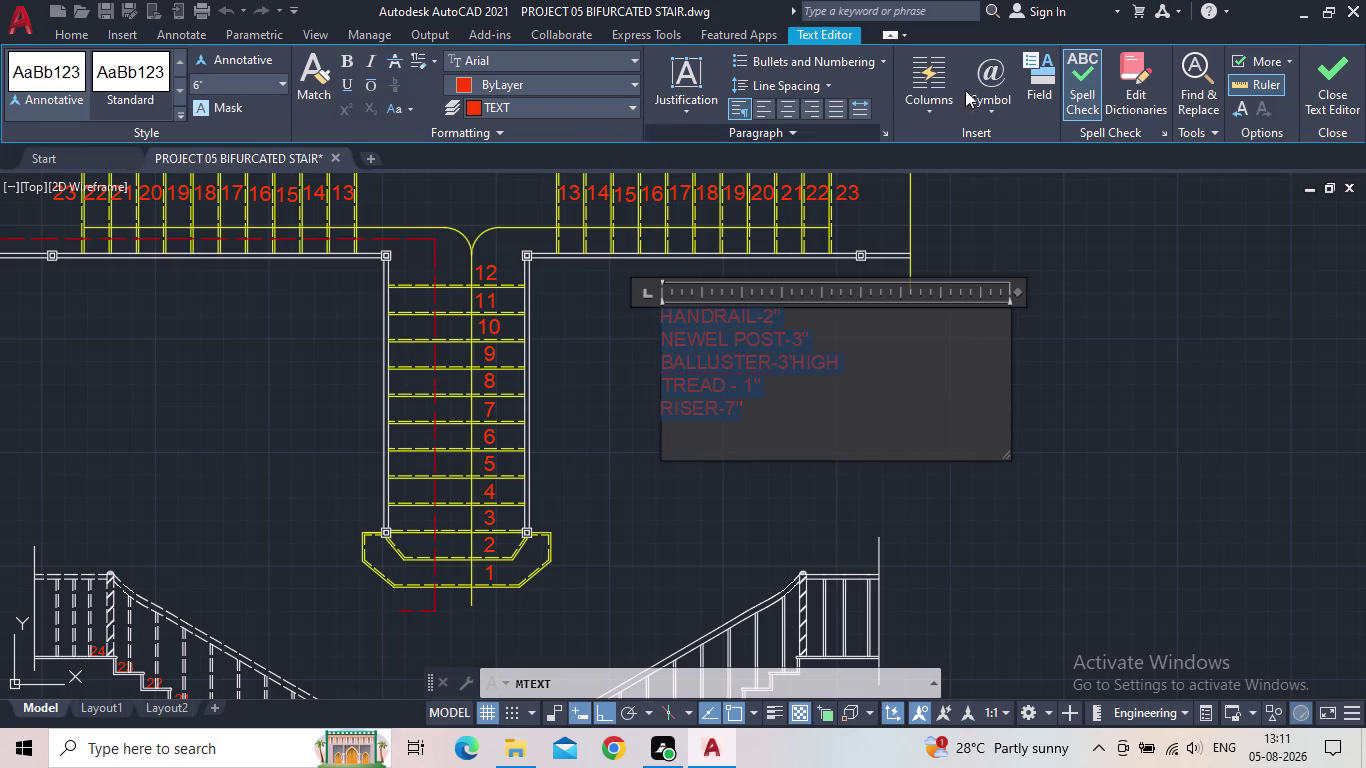
click(1318, 65)
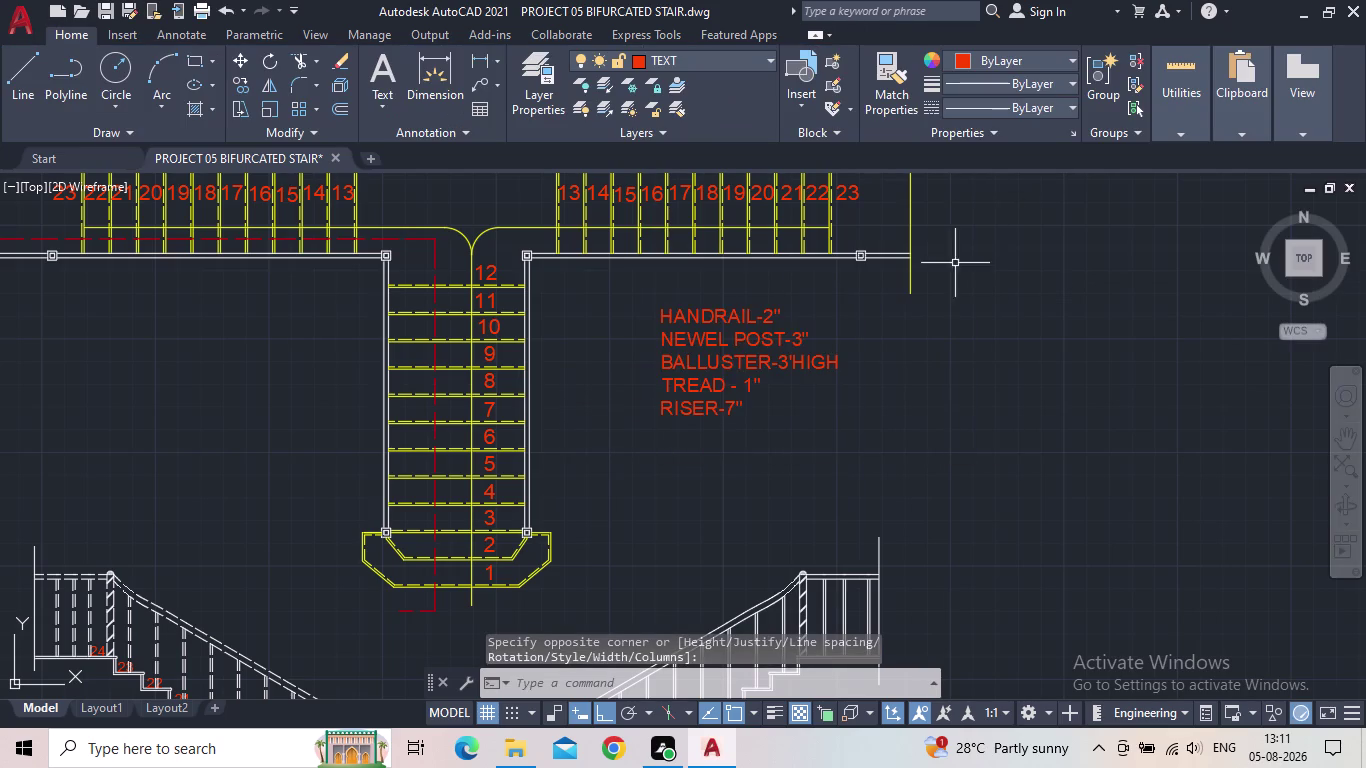
scroll(down, 3)
middle_click(952, 274)
middle_drag(958, 321, 967, 322)
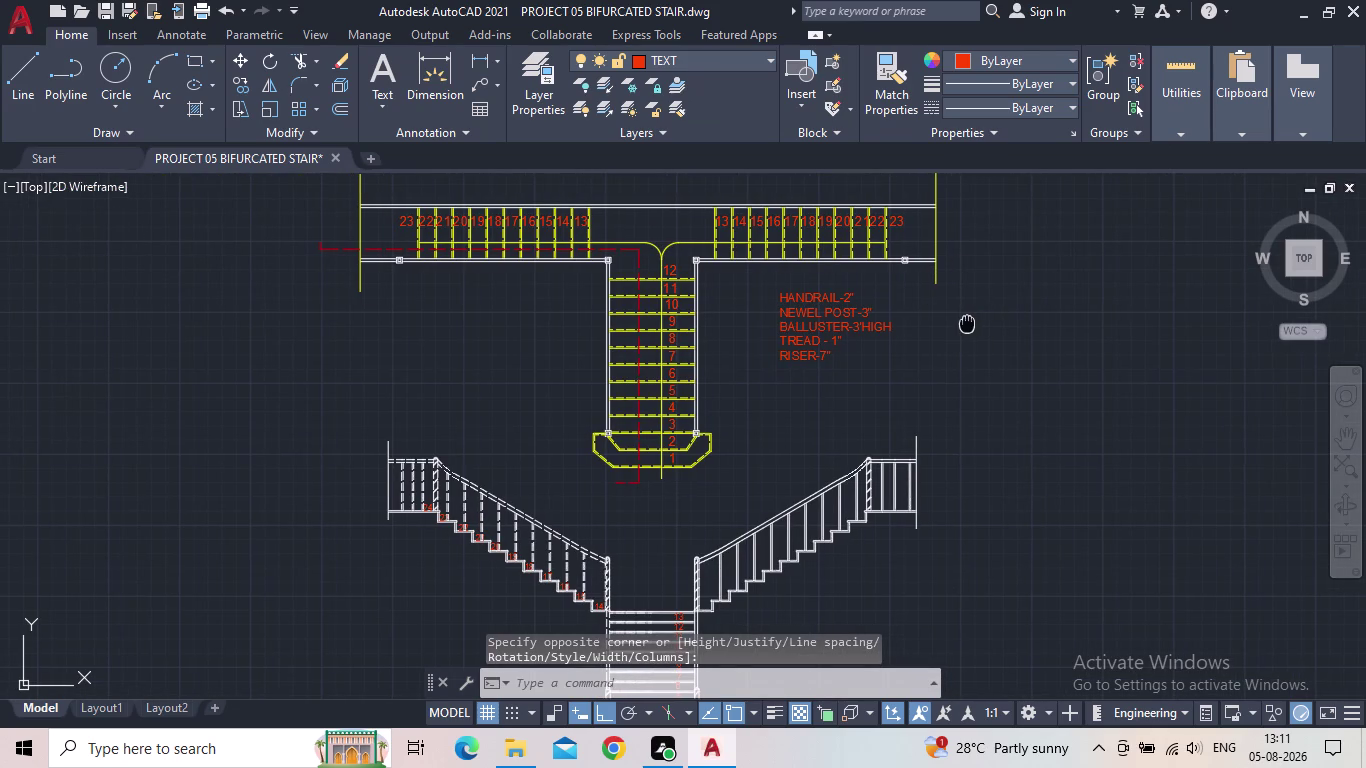
middle_drag(911, 296, 939, 355)
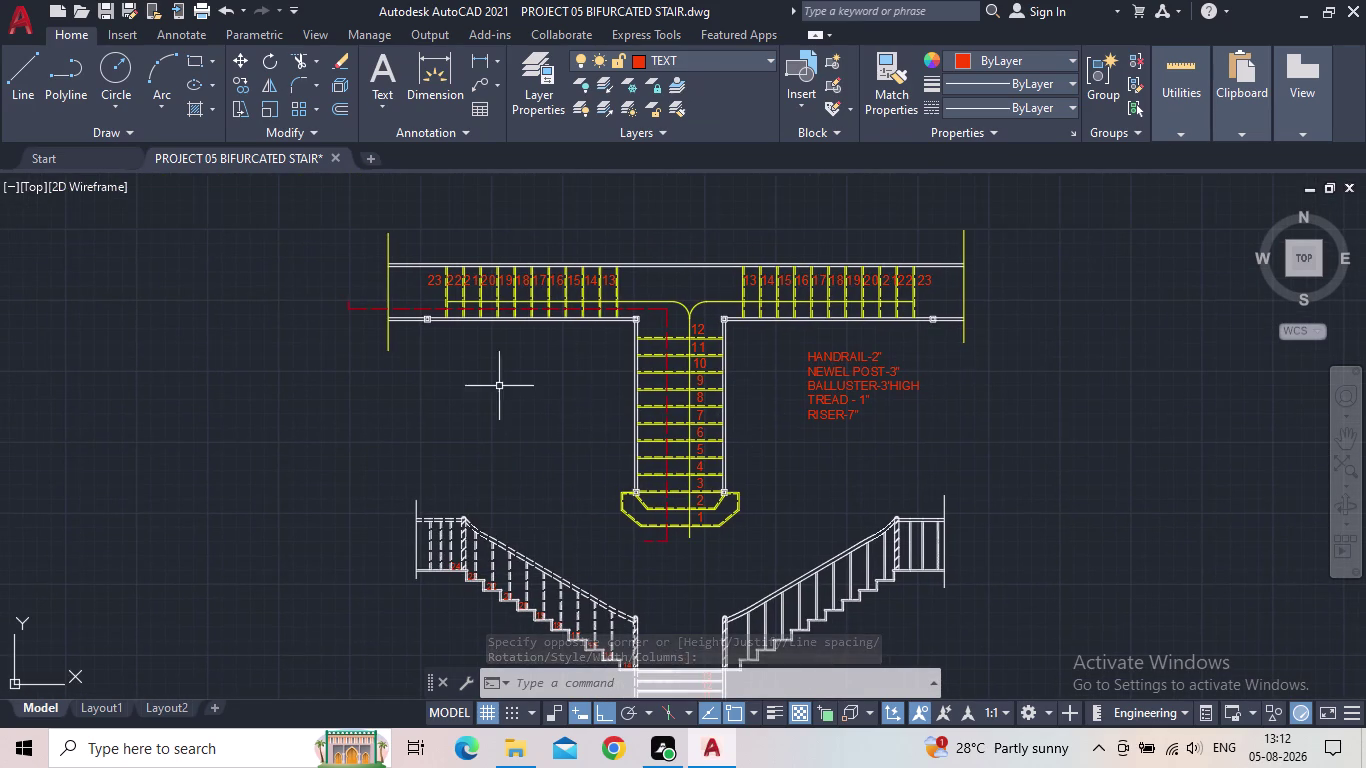
scroll(up, 3)
middle_drag(600, 475, 659, 406)
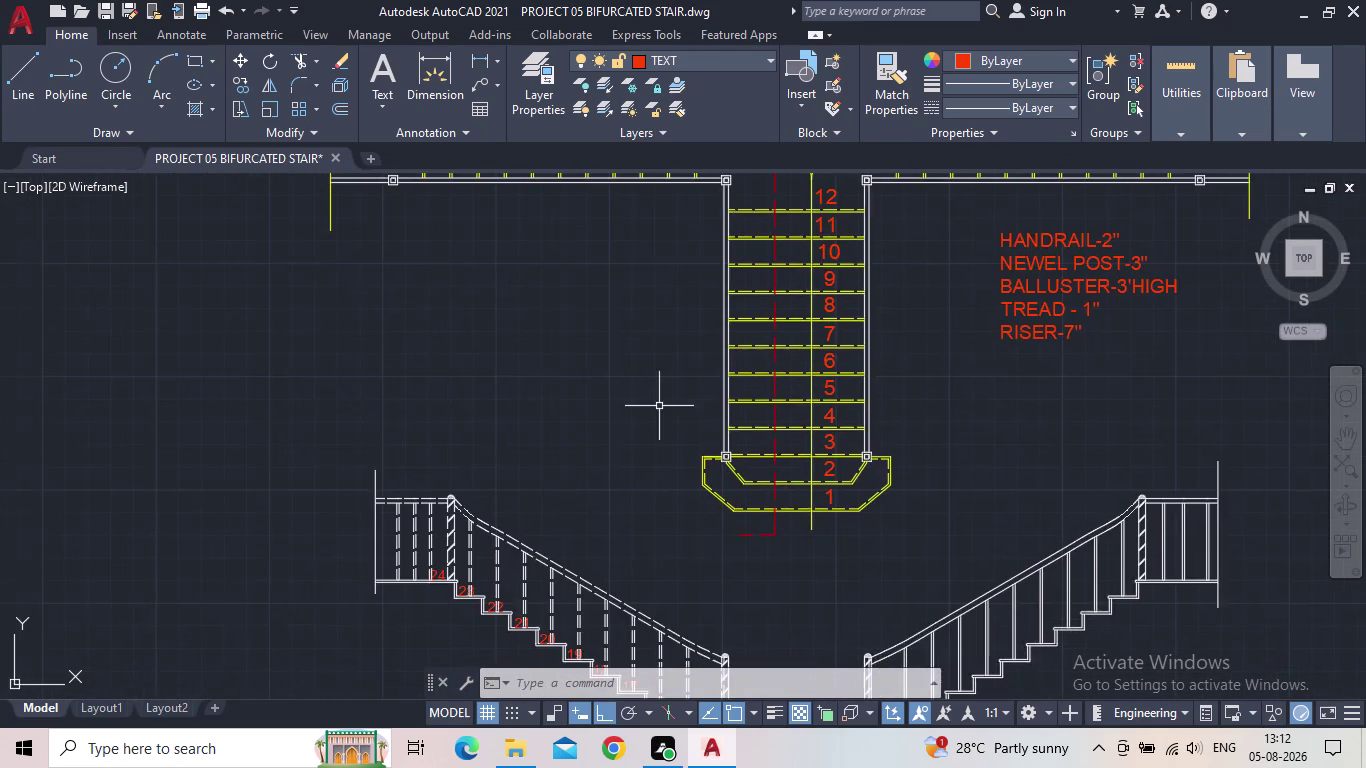
scroll(down, 3)
middle_drag(665, 419, 650, 496)
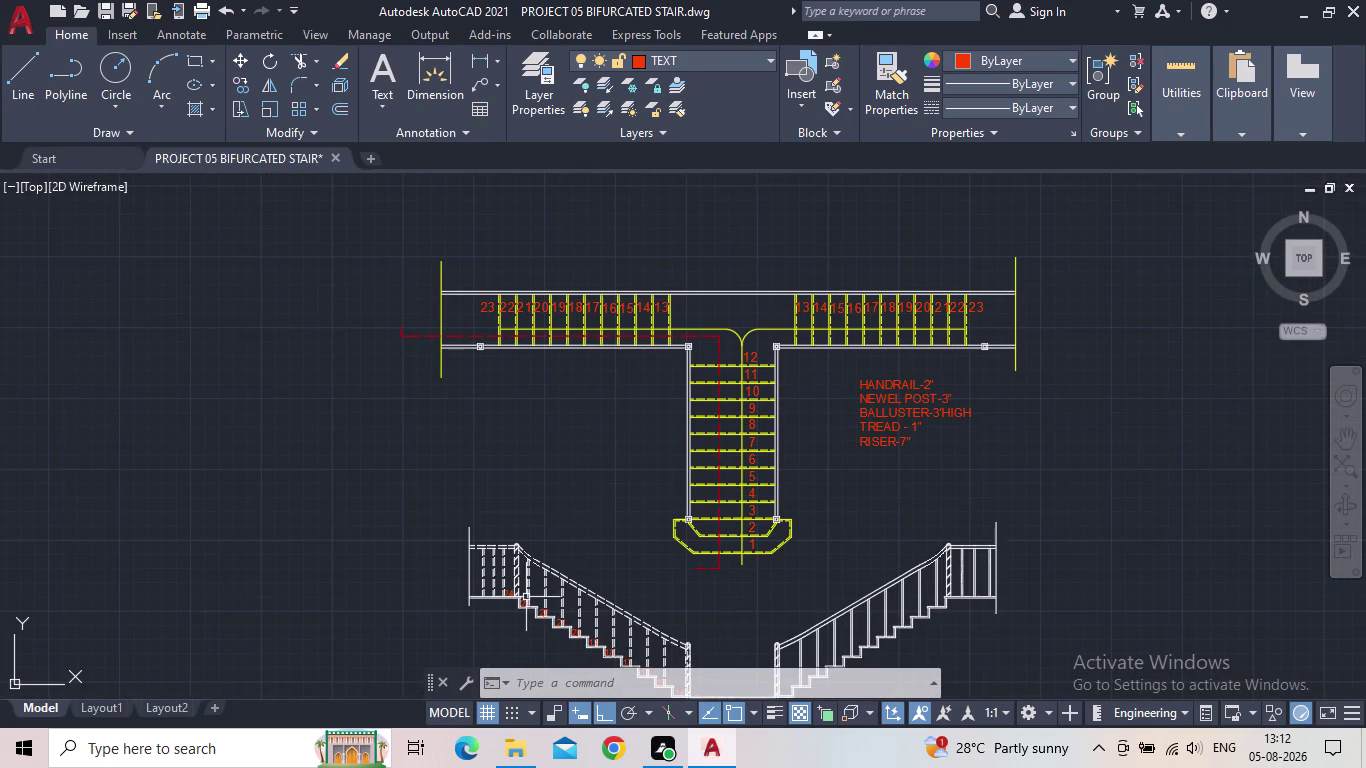
scroll(up, 3)
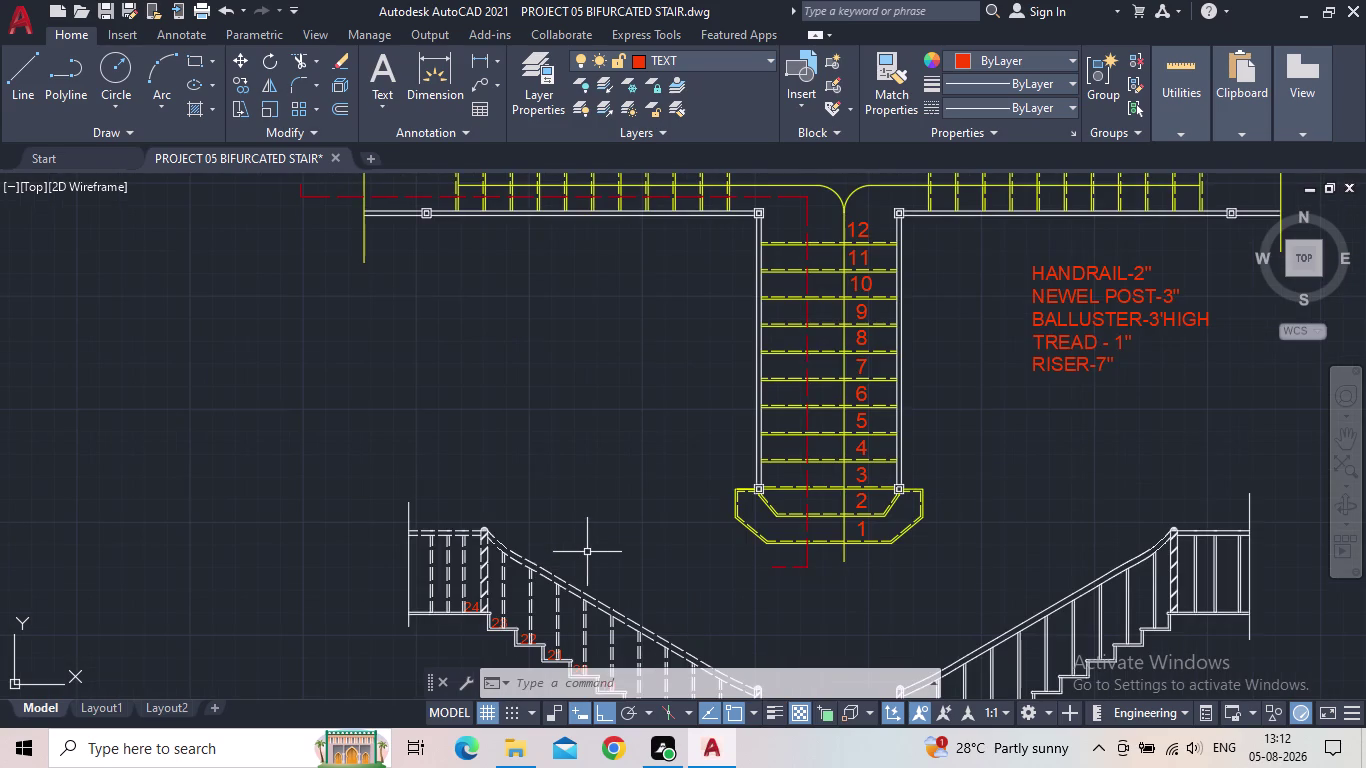
text(MUL)
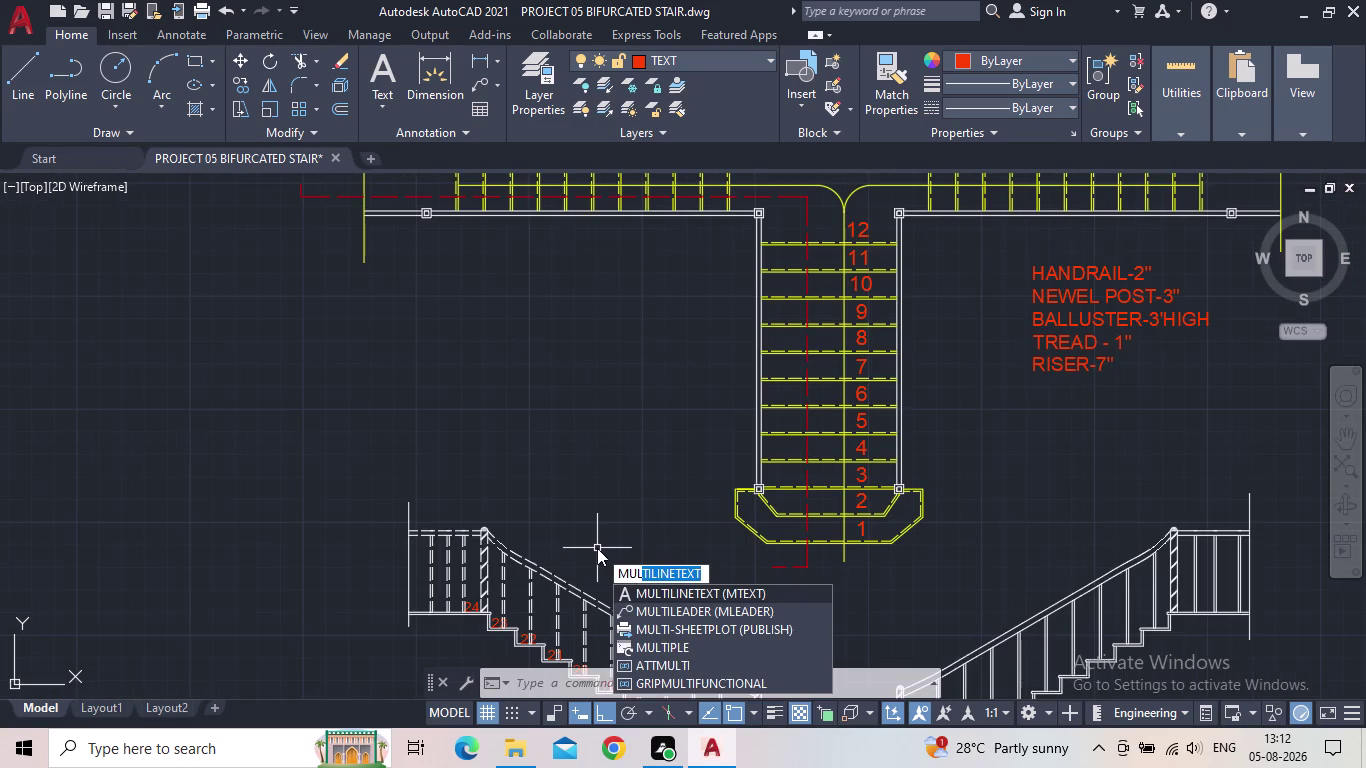
Place a leader from the section's handrail to the right, labelled HANDRAIL.
click(648, 614)
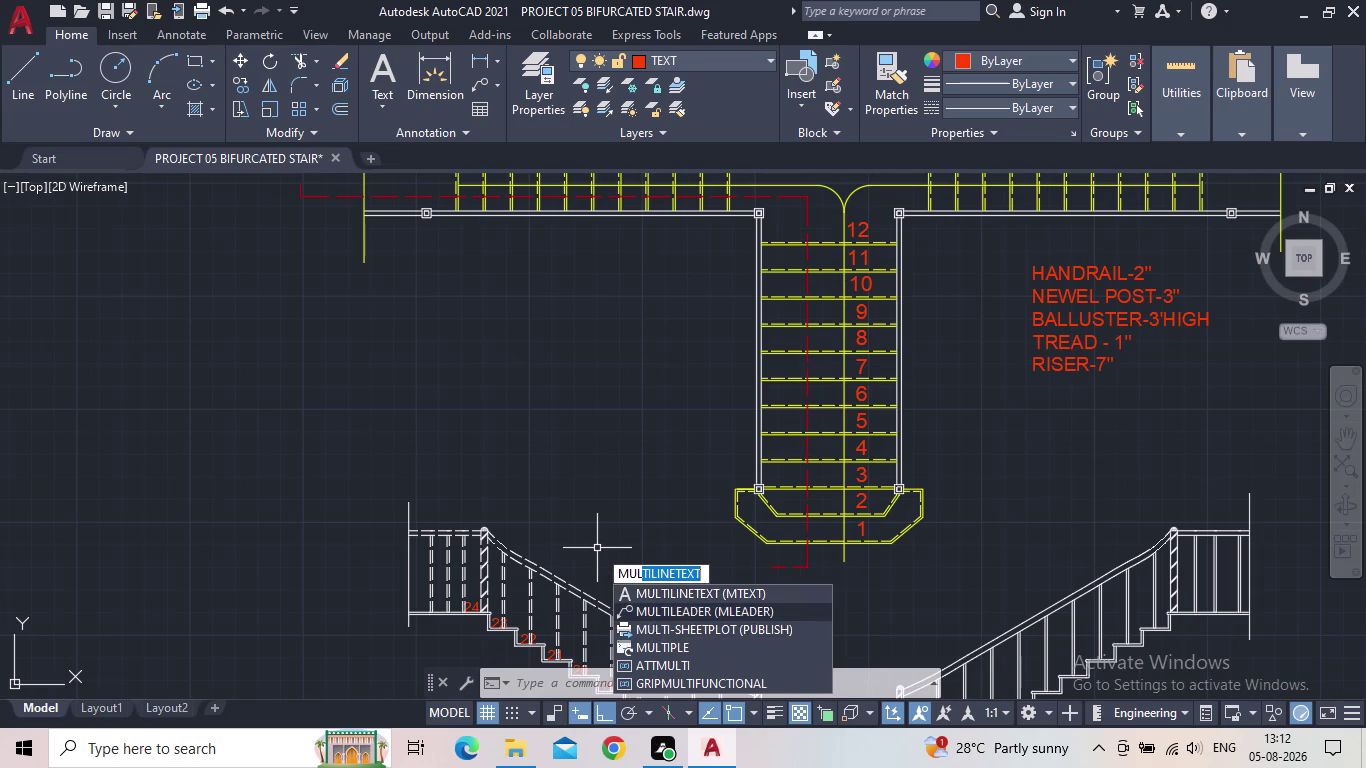
middle_drag(550, 578, 549, 562)
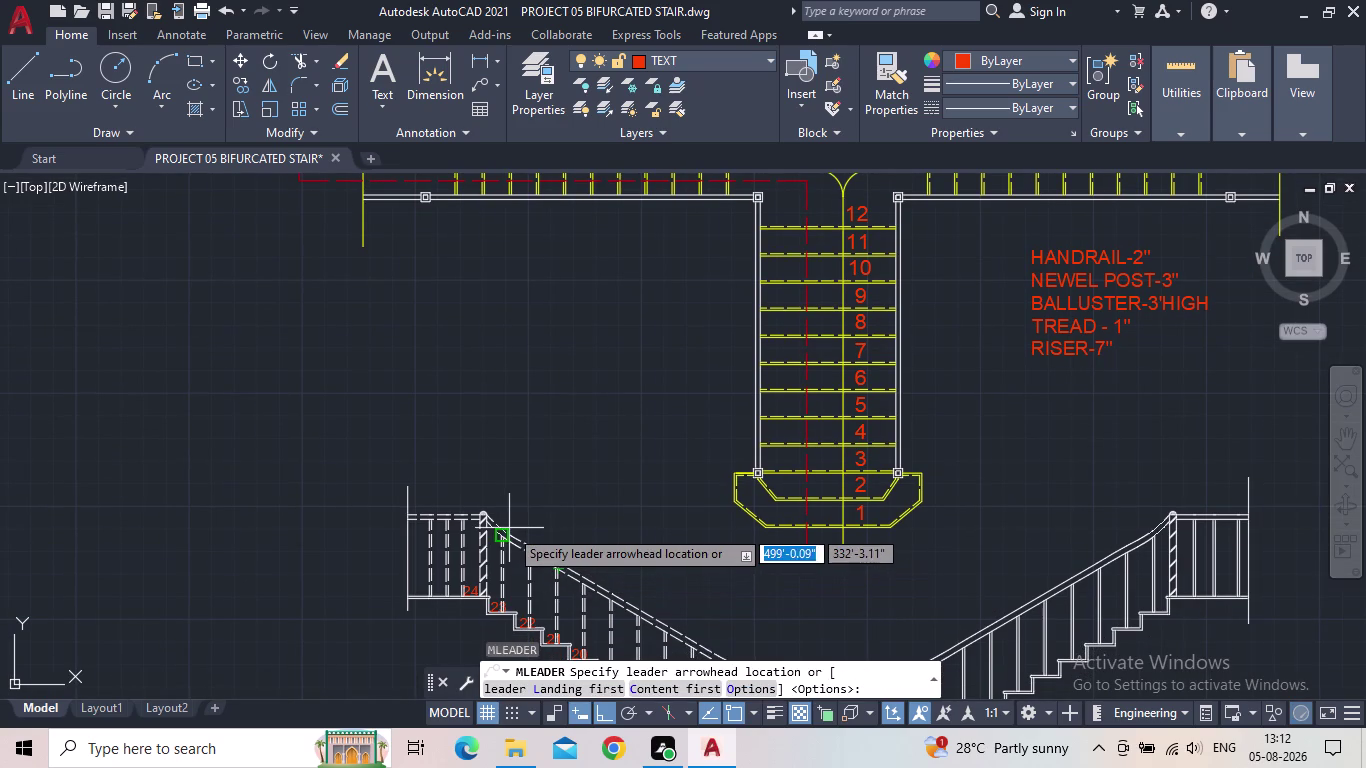
scroll(up, 3)
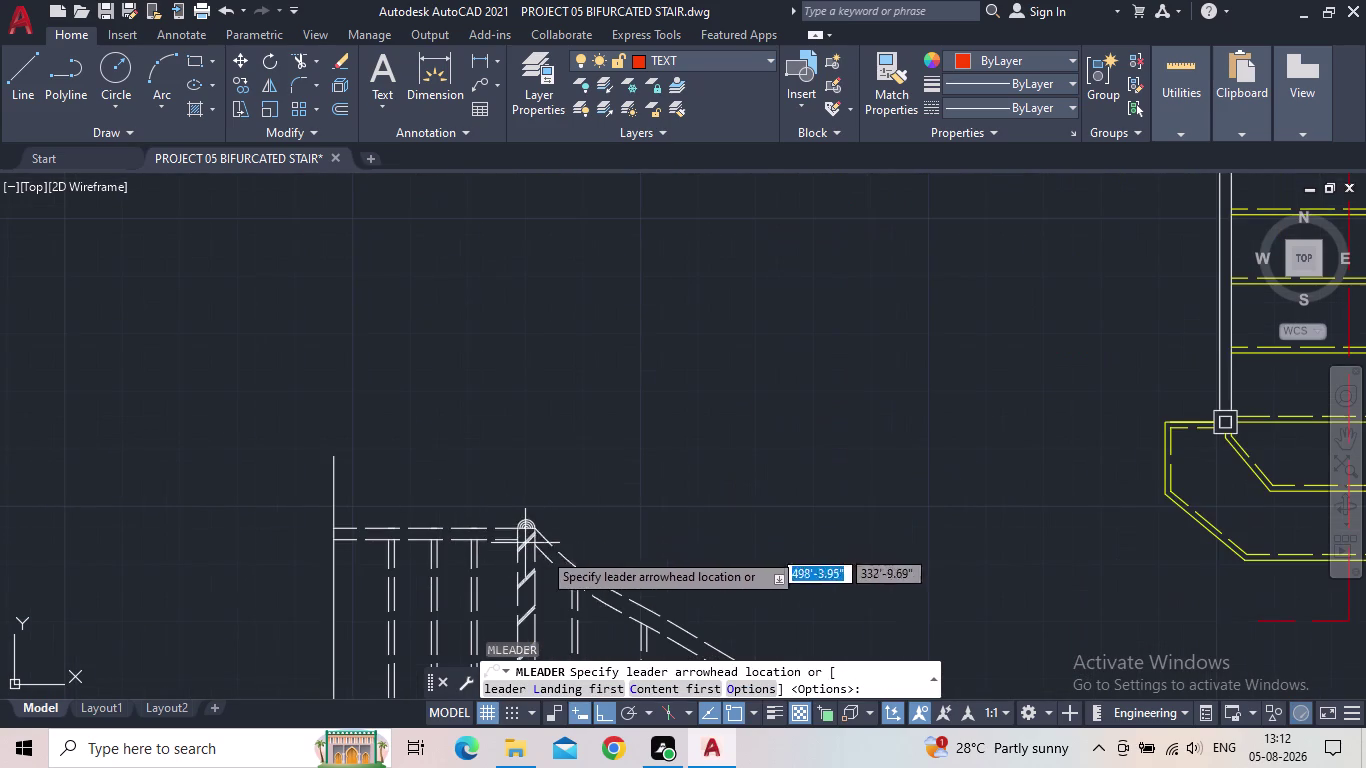
click(623, 597)
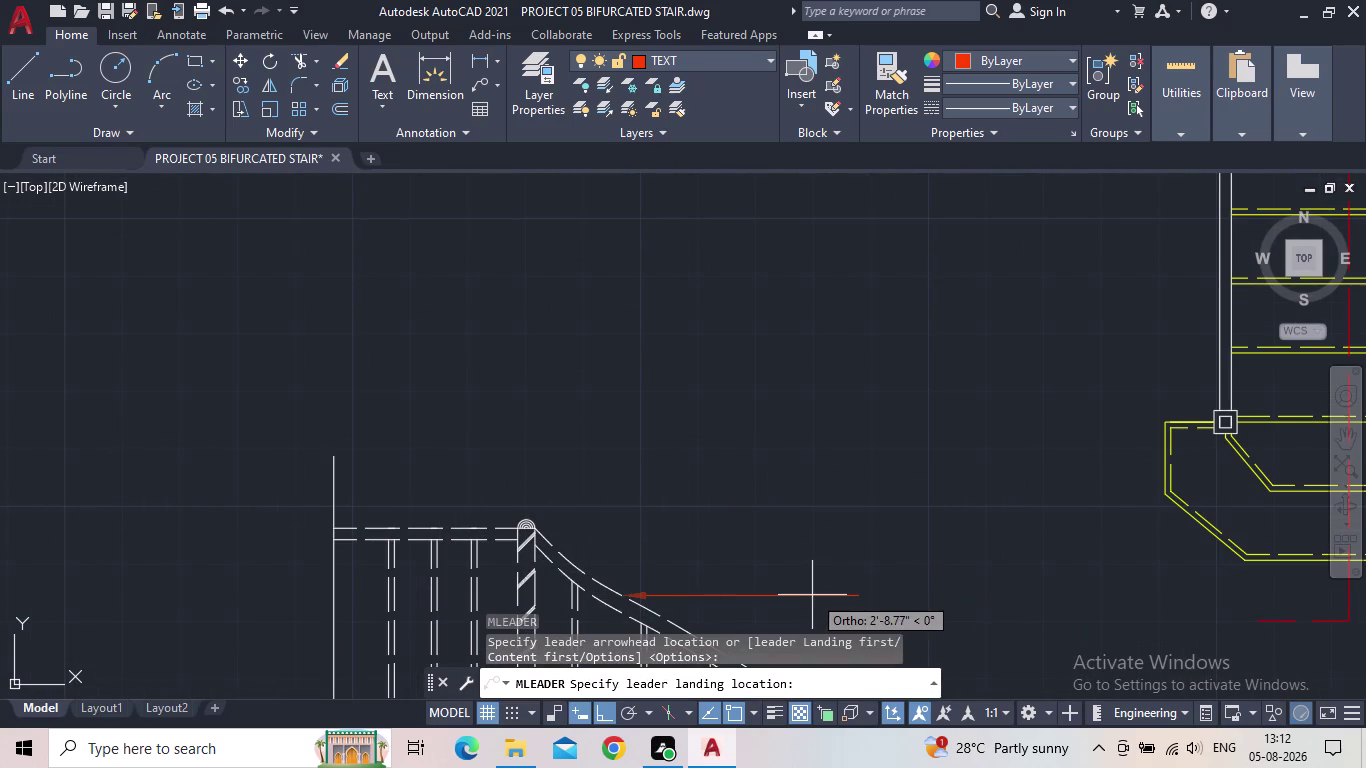
click(801, 598)
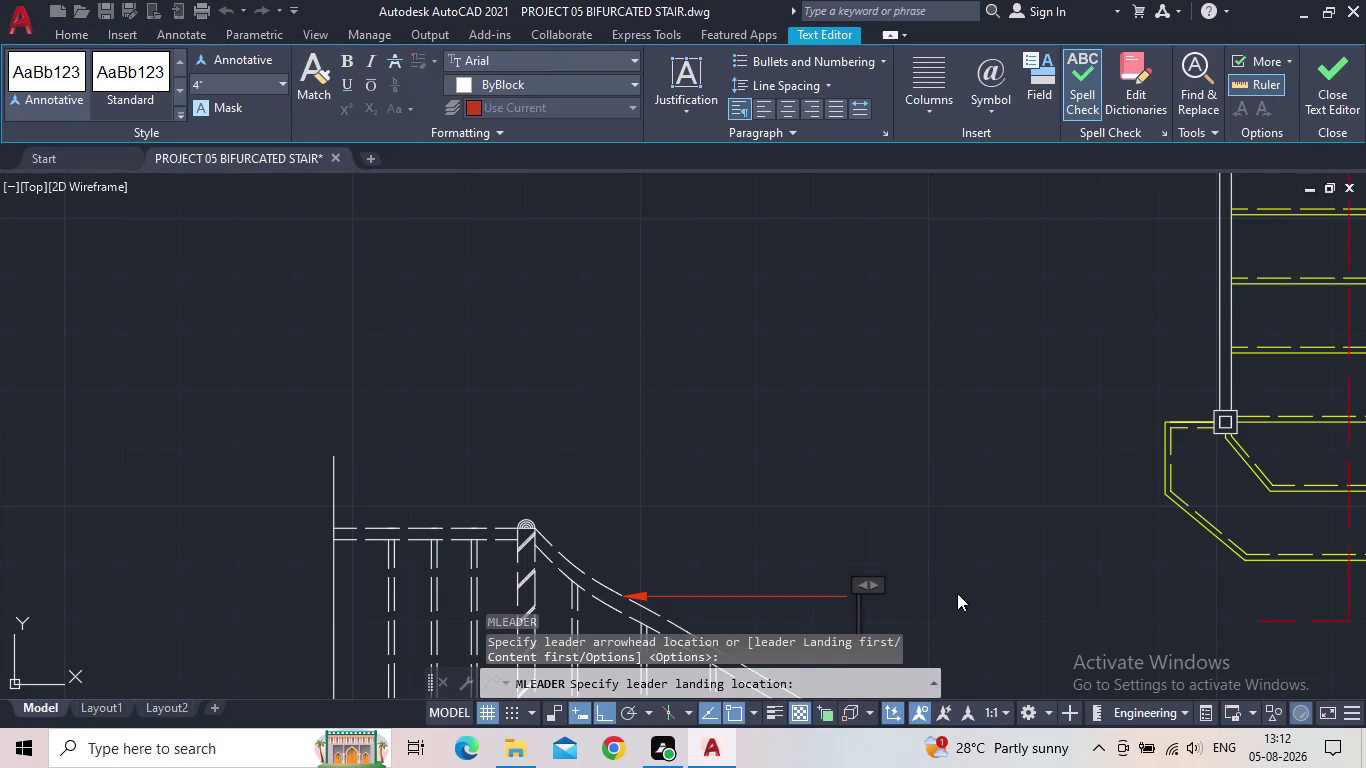
middle_drag(957, 593, 885, 505)
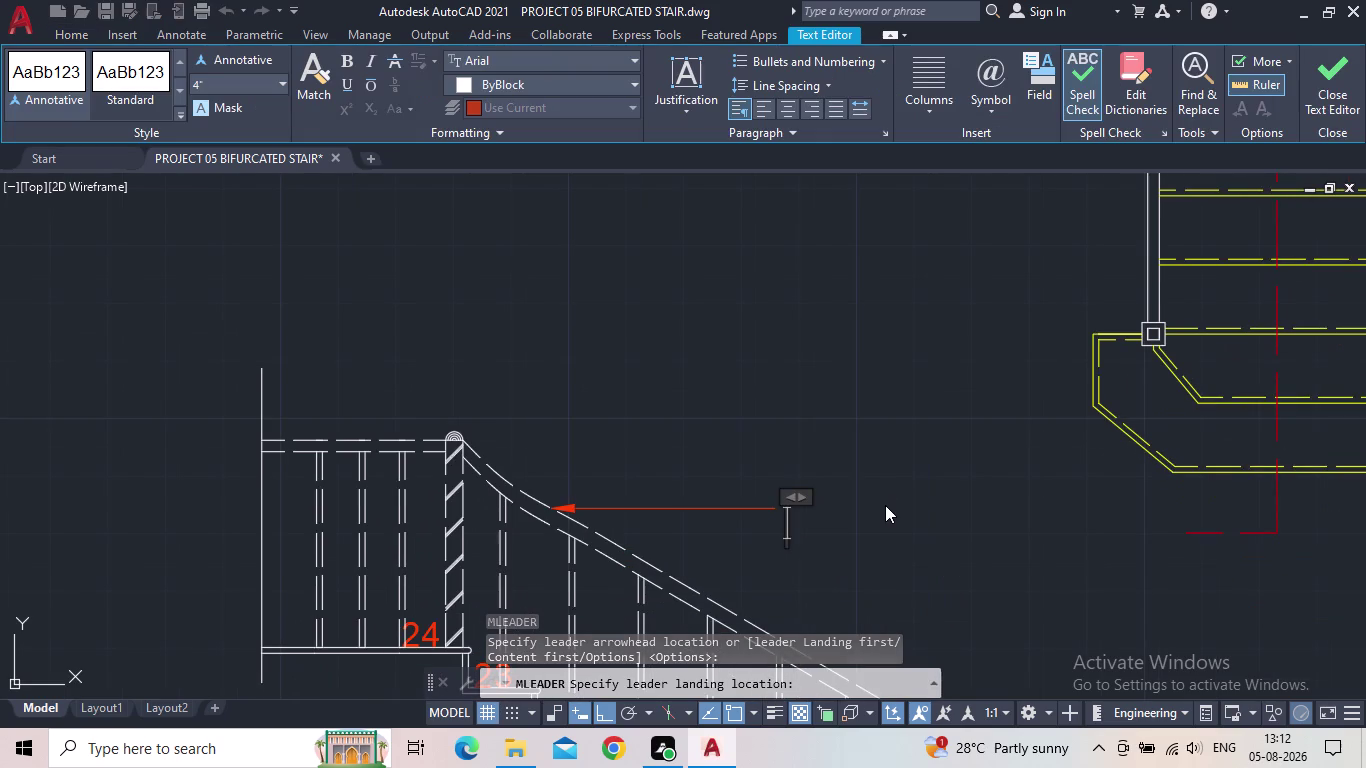
text(HANDRAI)
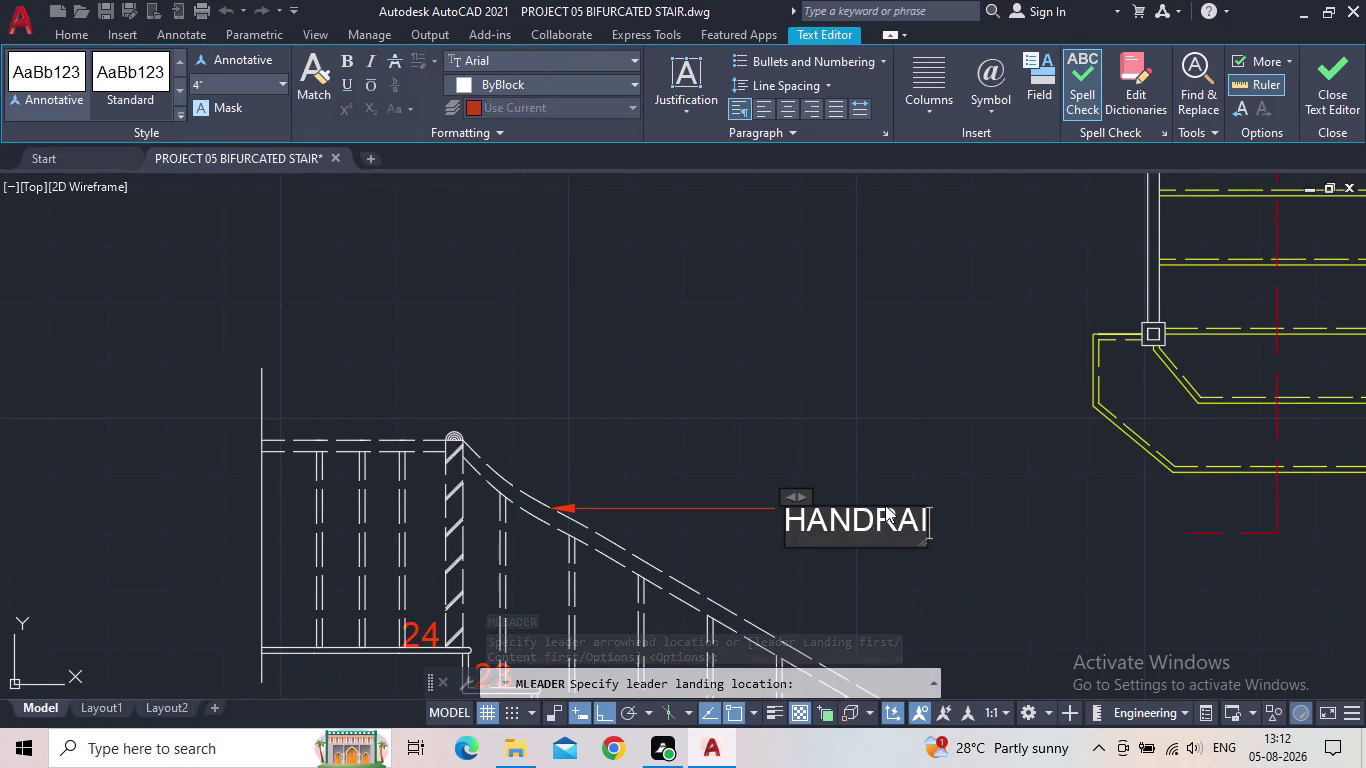
text(L)
key(Return)
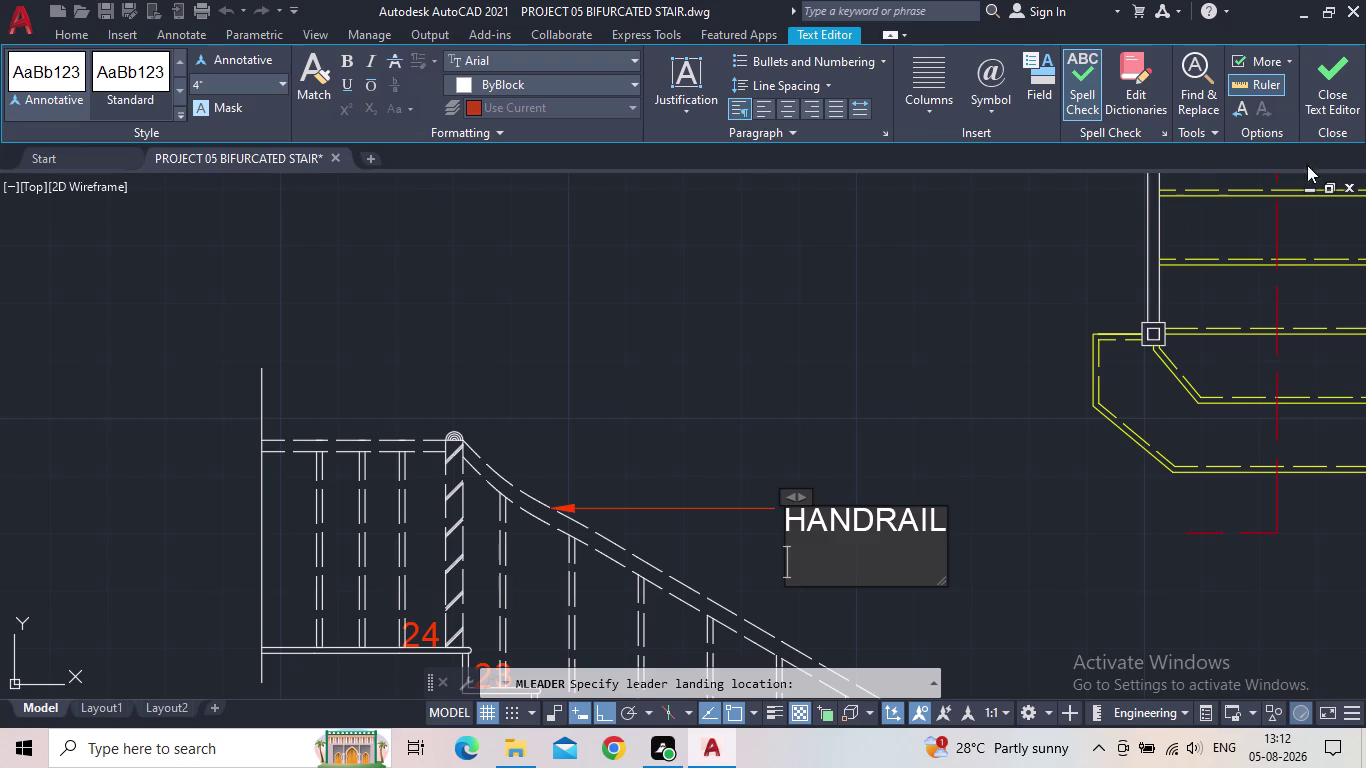
Colour the HANDRAIL label orange-red and finish the leader.
click(598, 92)
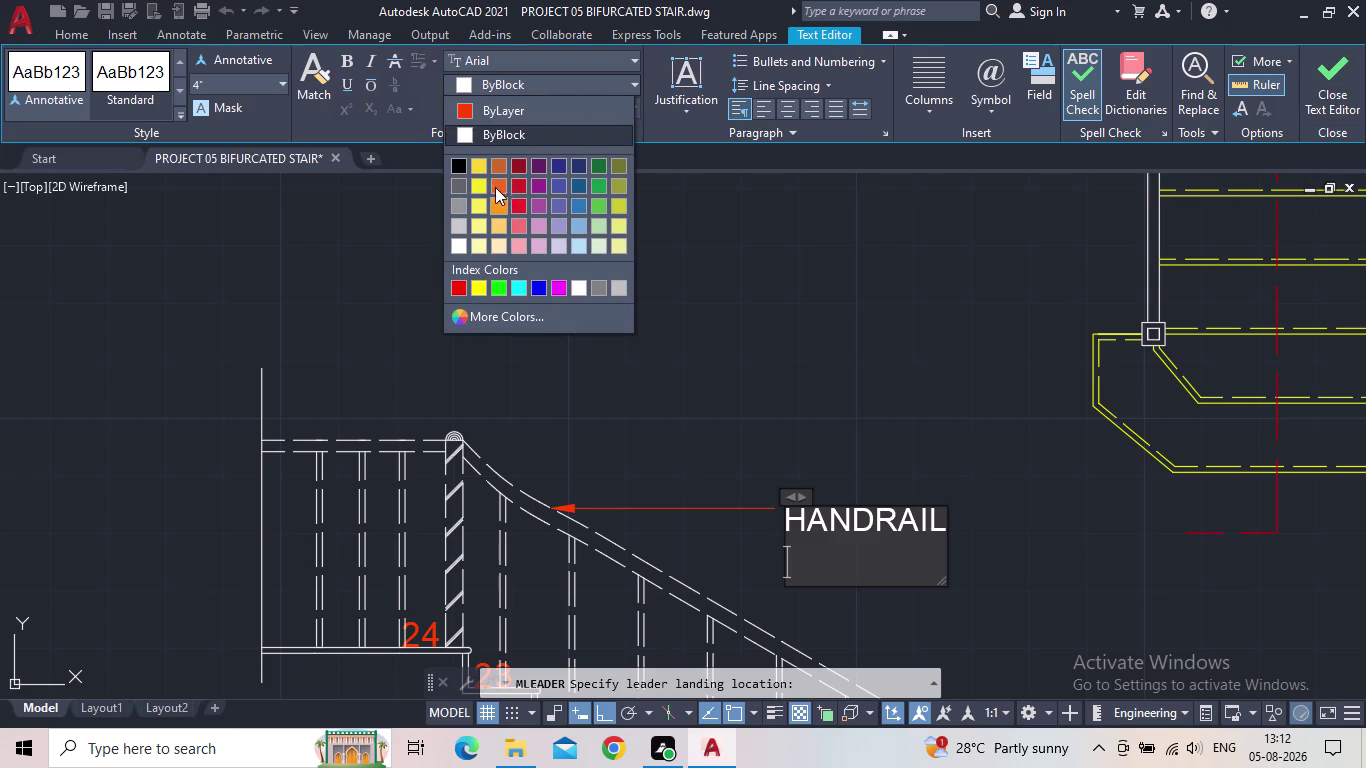
click(495, 178)
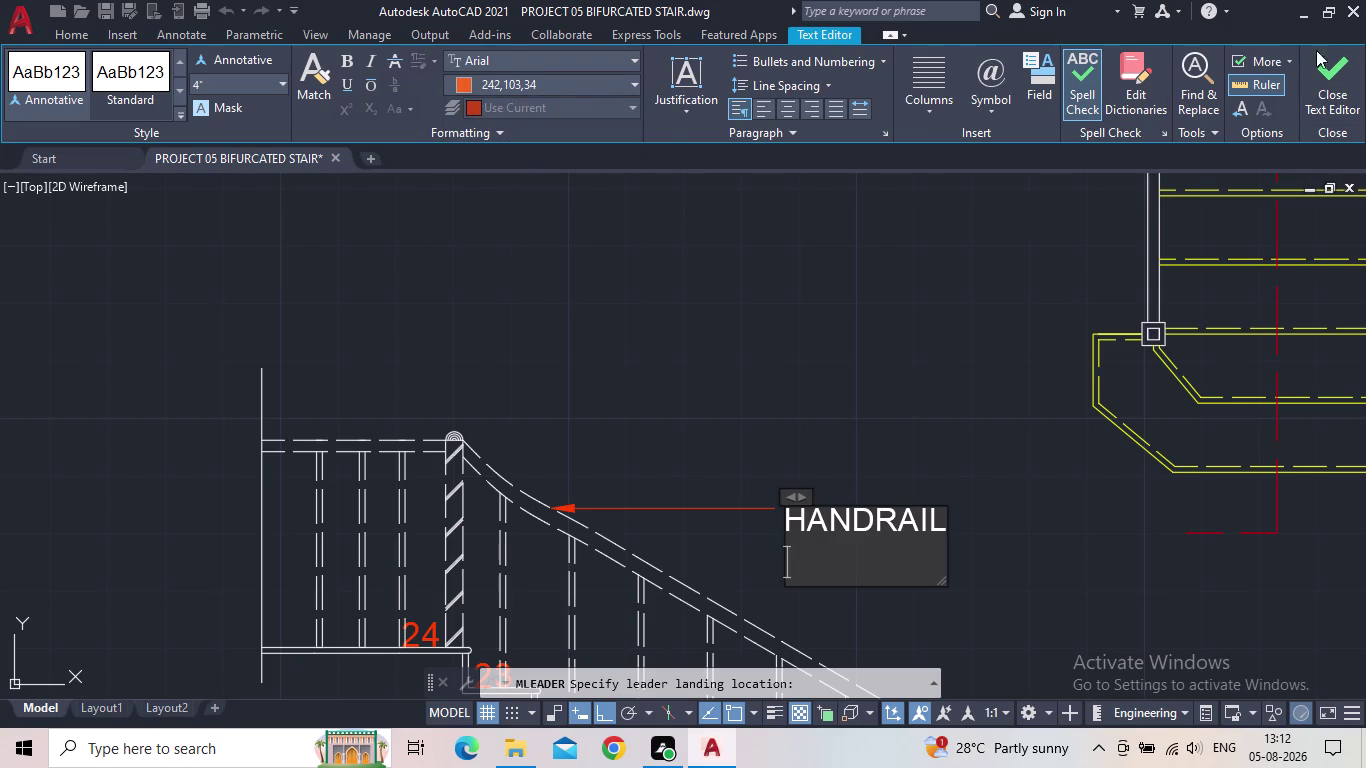
click(1340, 77)
scroll(down, 3)
middle_drag(967, 454, 929, 413)
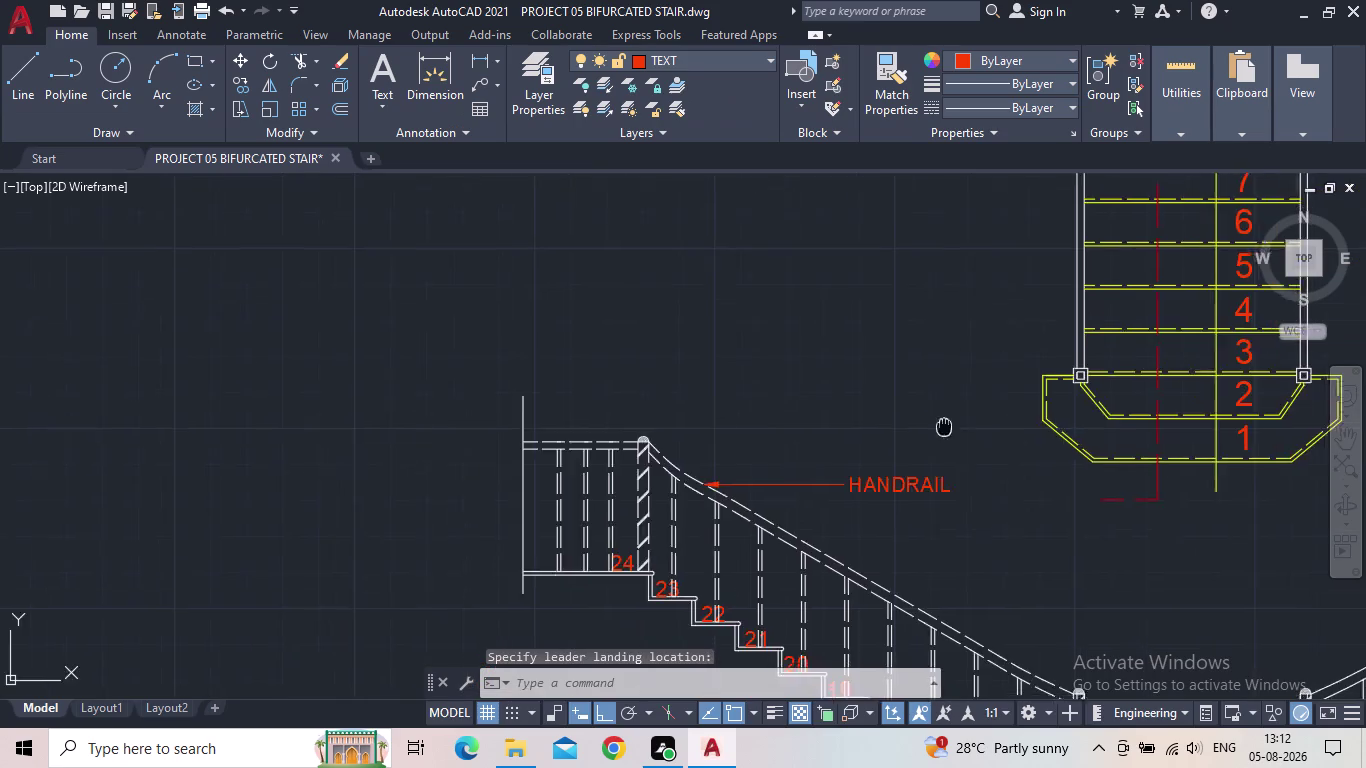
middle_drag(929, 413, 874, 378)
scroll(up, 3)
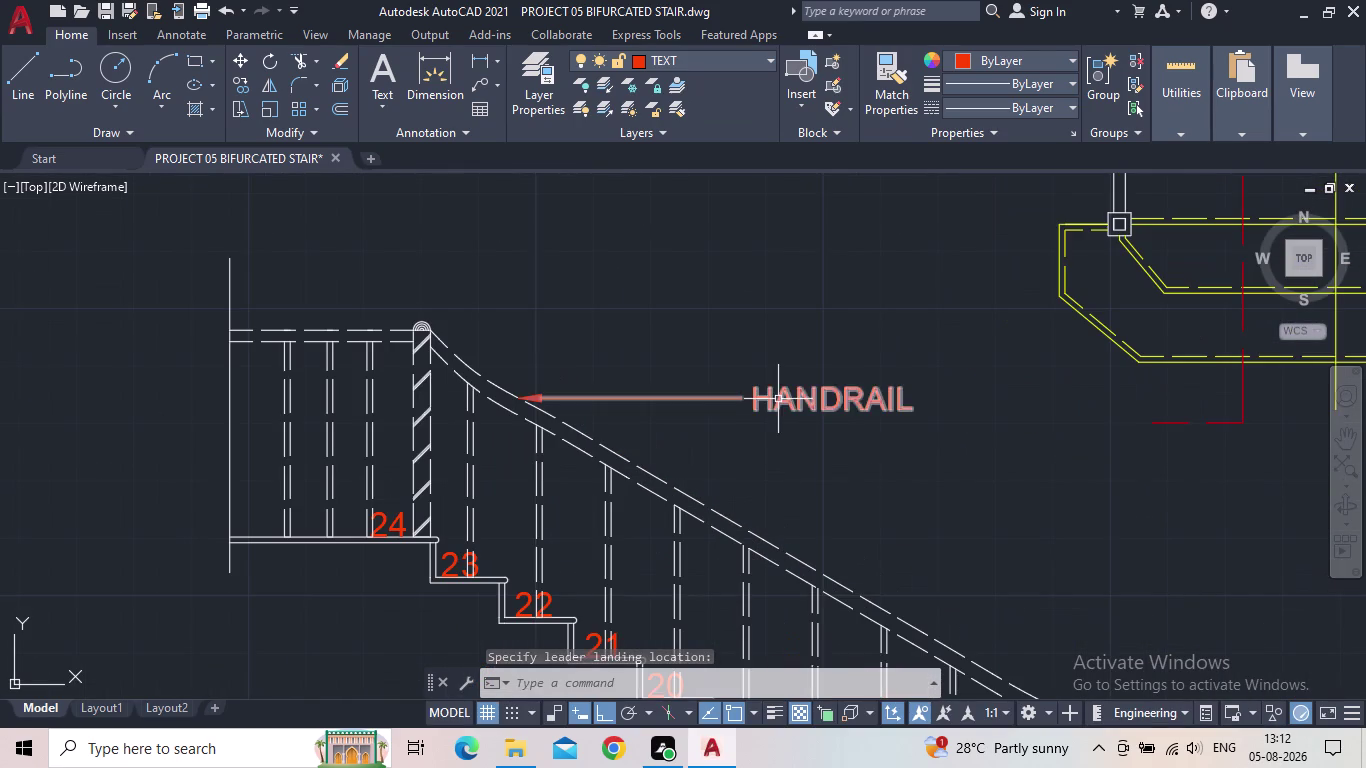
Copy the HANDRAIL leader lower on the handrail and at the top newel post.
key(c)
key(o)
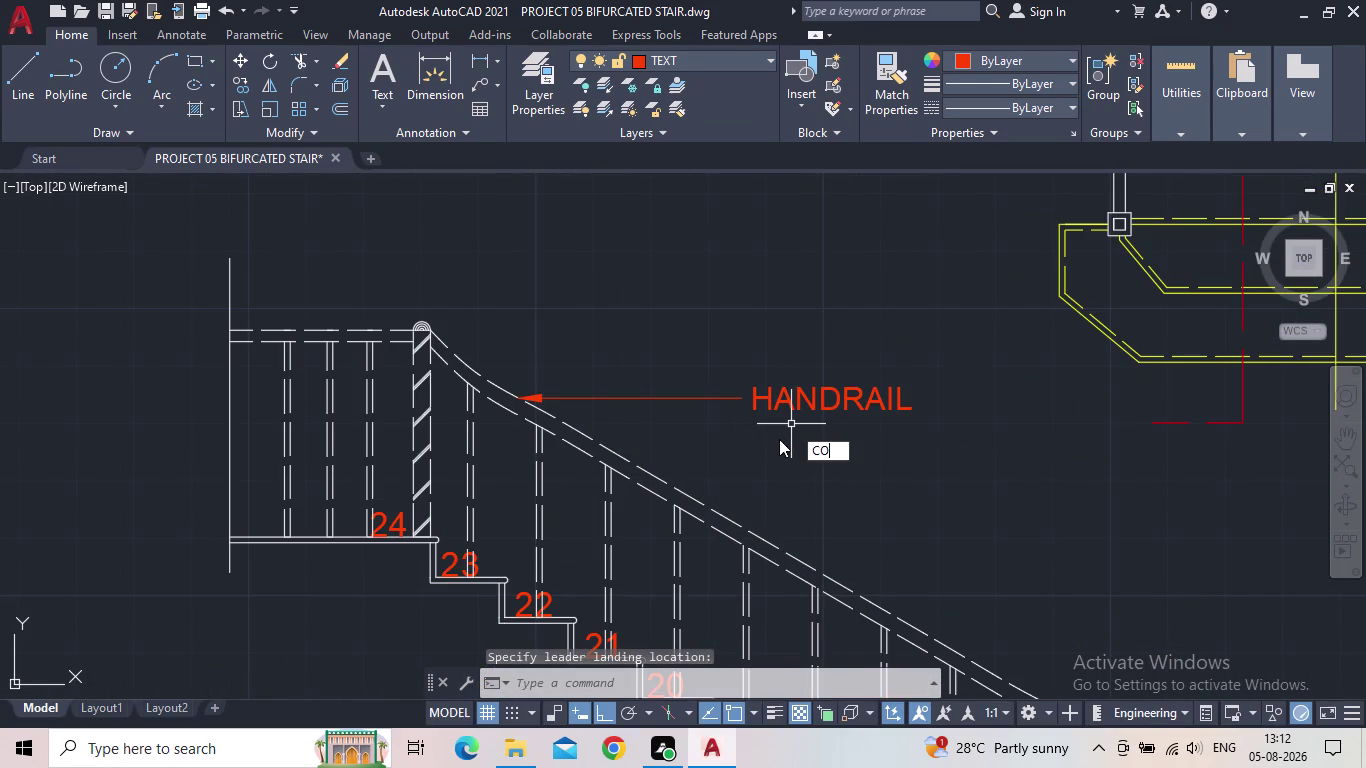
key(Return)
click(782, 404)
key(space)
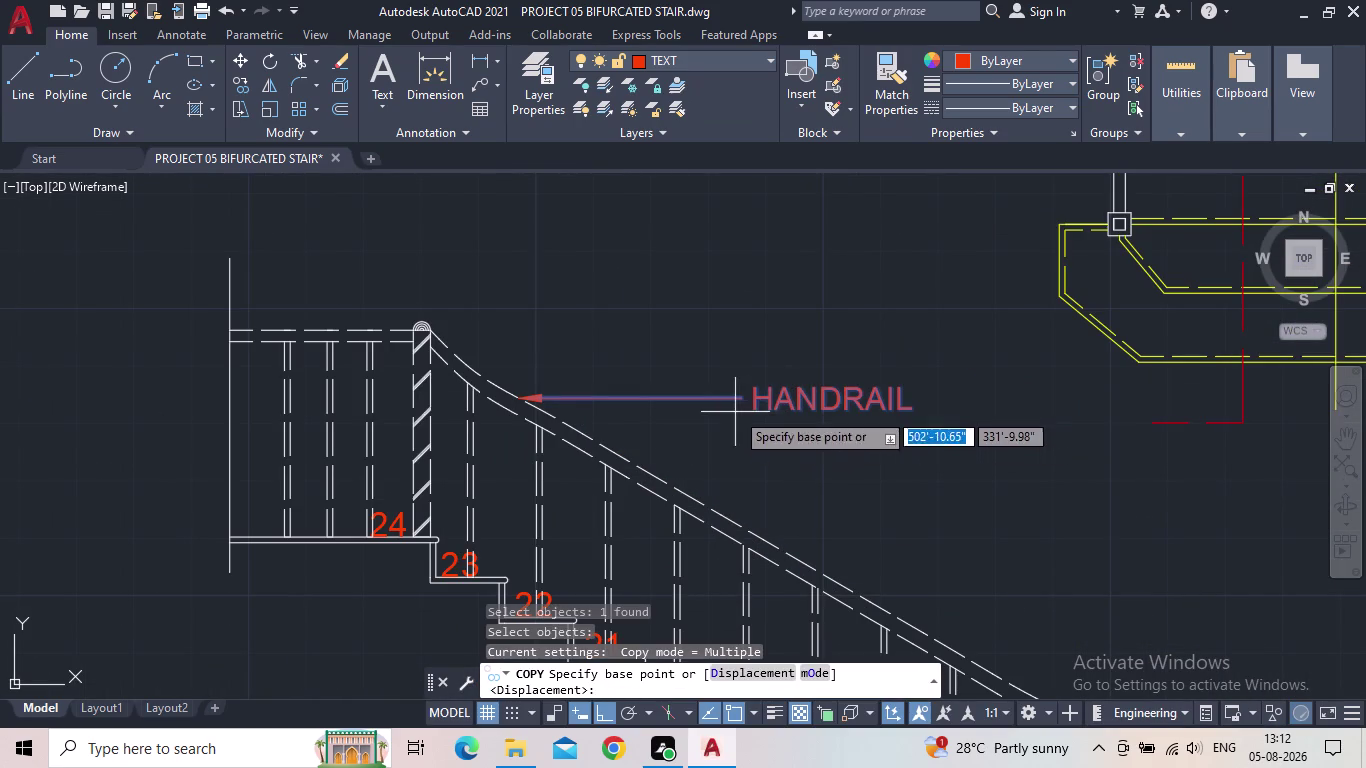
click(753, 407)
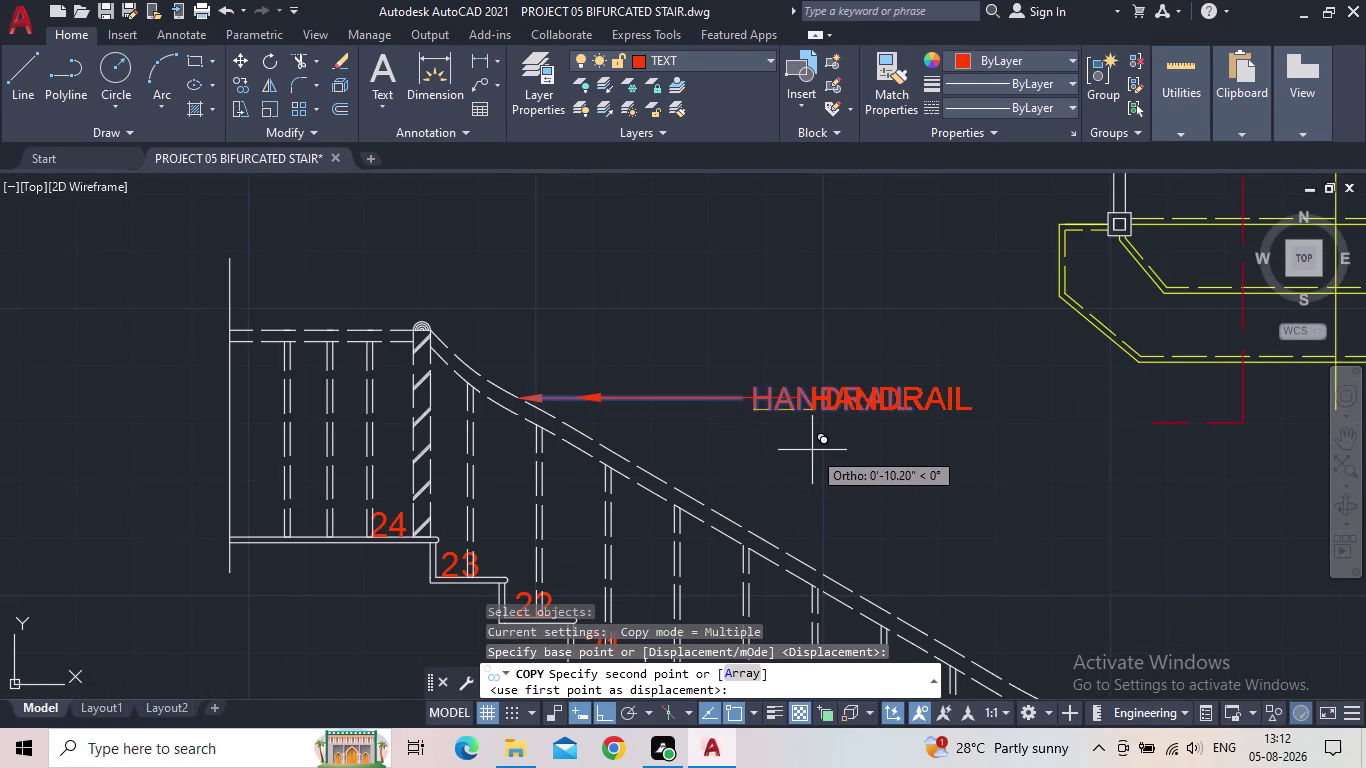
click(608, 721)
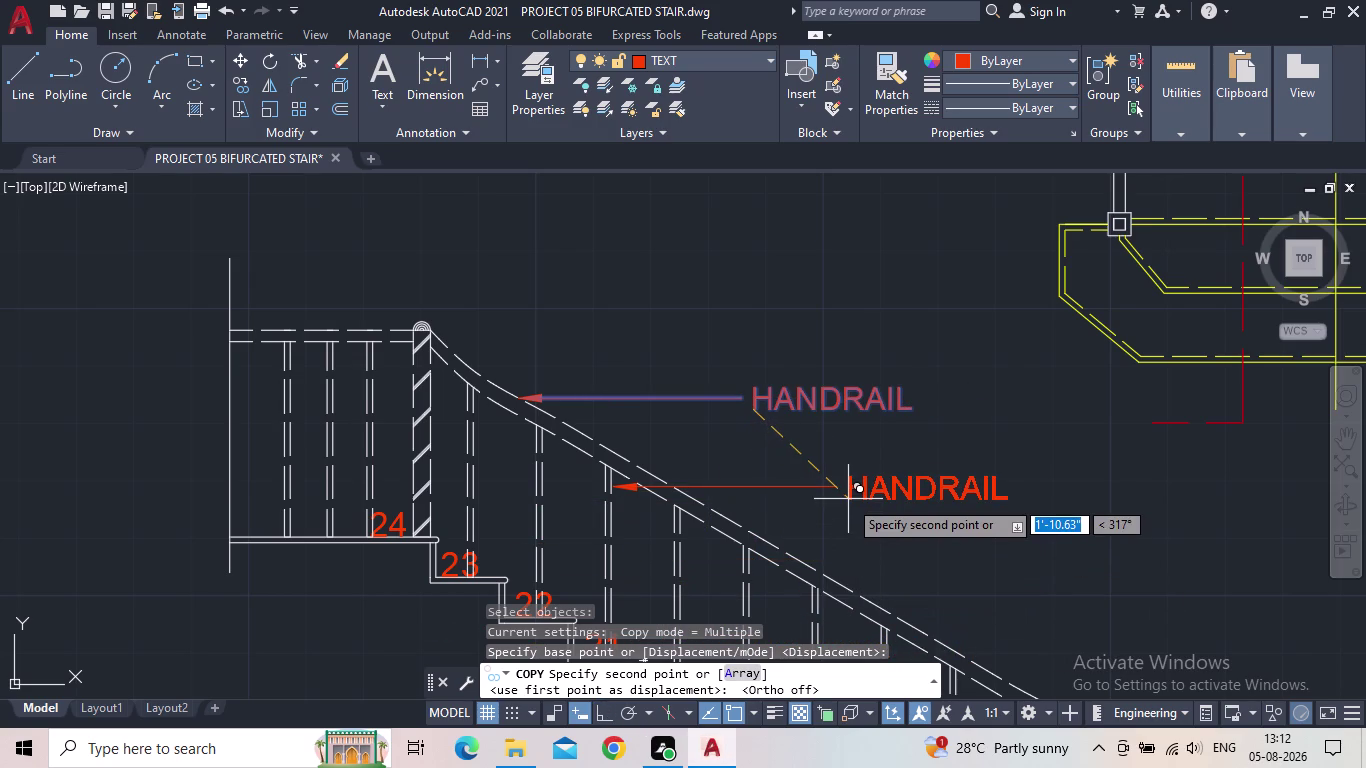
click(777, 490)
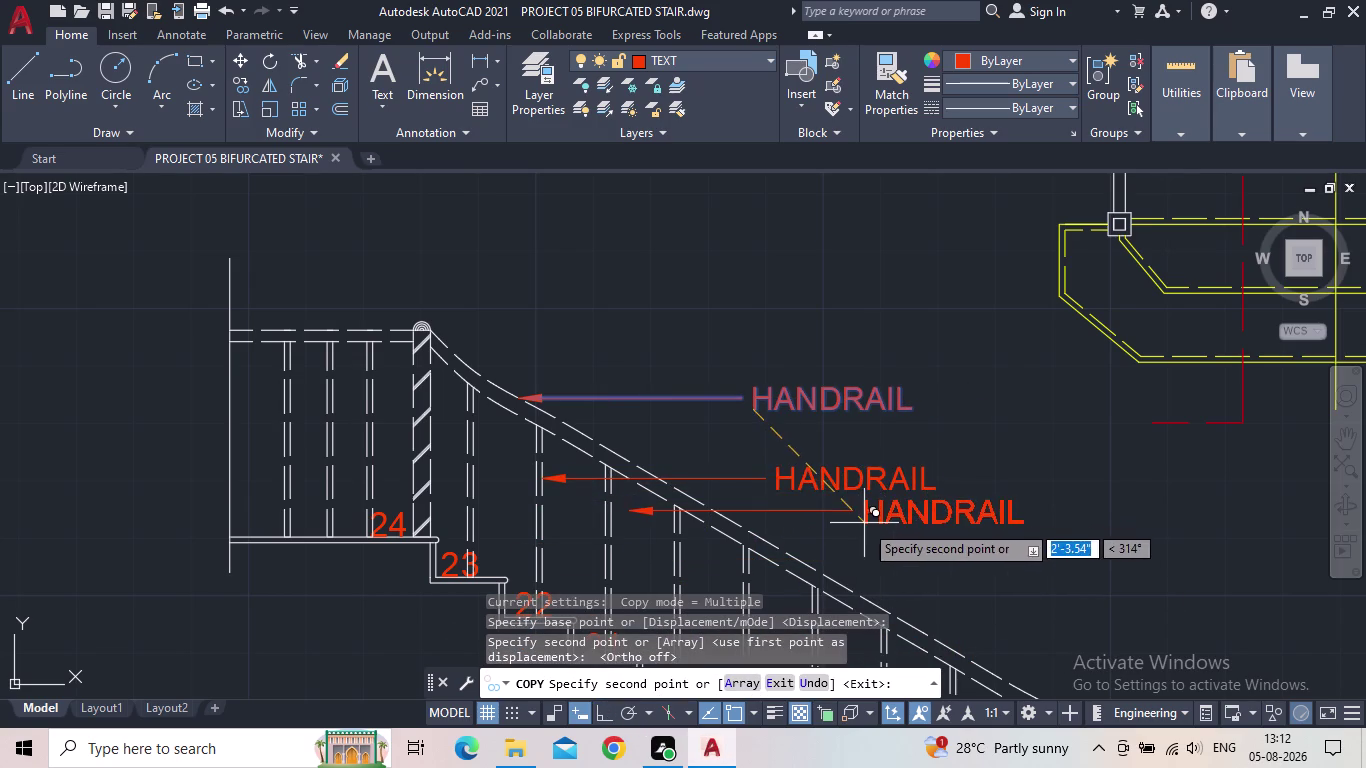
click(668, 352)
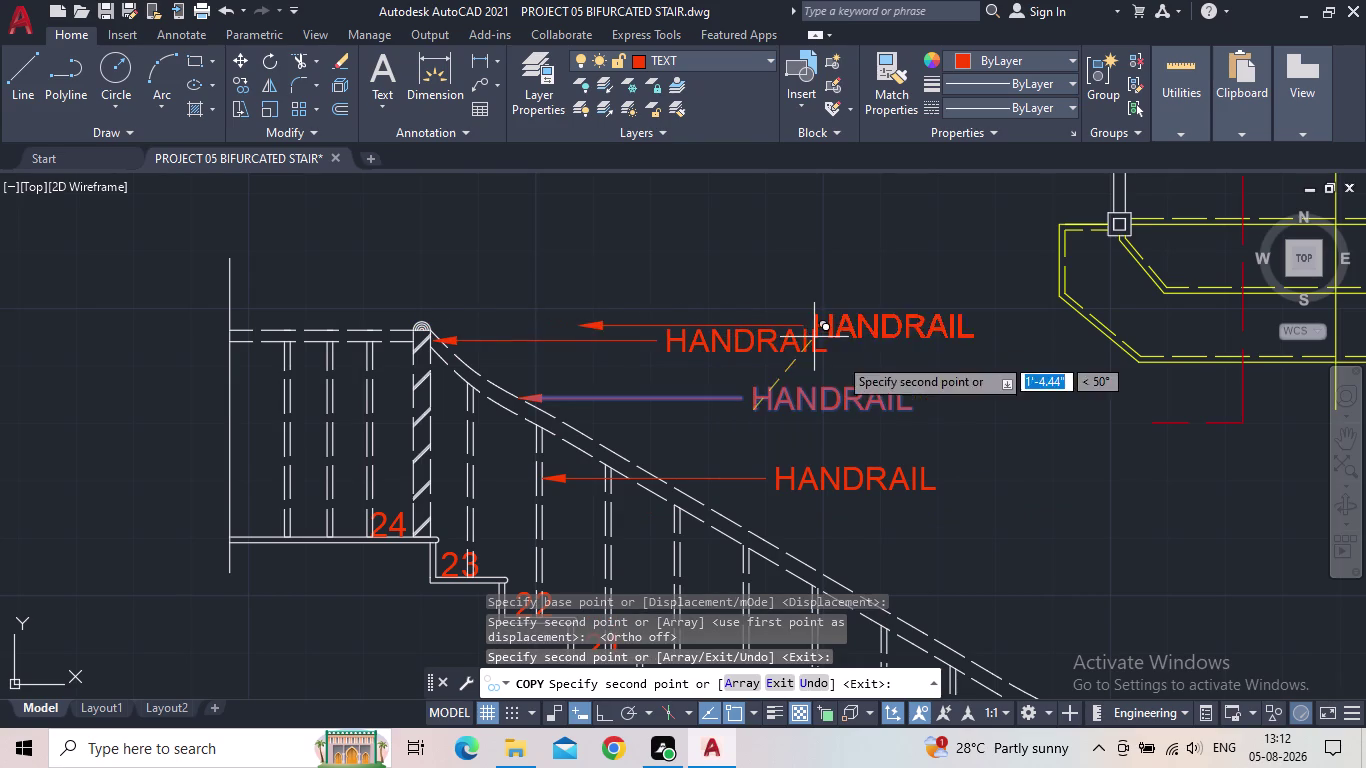
Place further HANDRAIL leader copies beside step 16 and left of the flight.
middle_drag(941, 497, 780, 404)
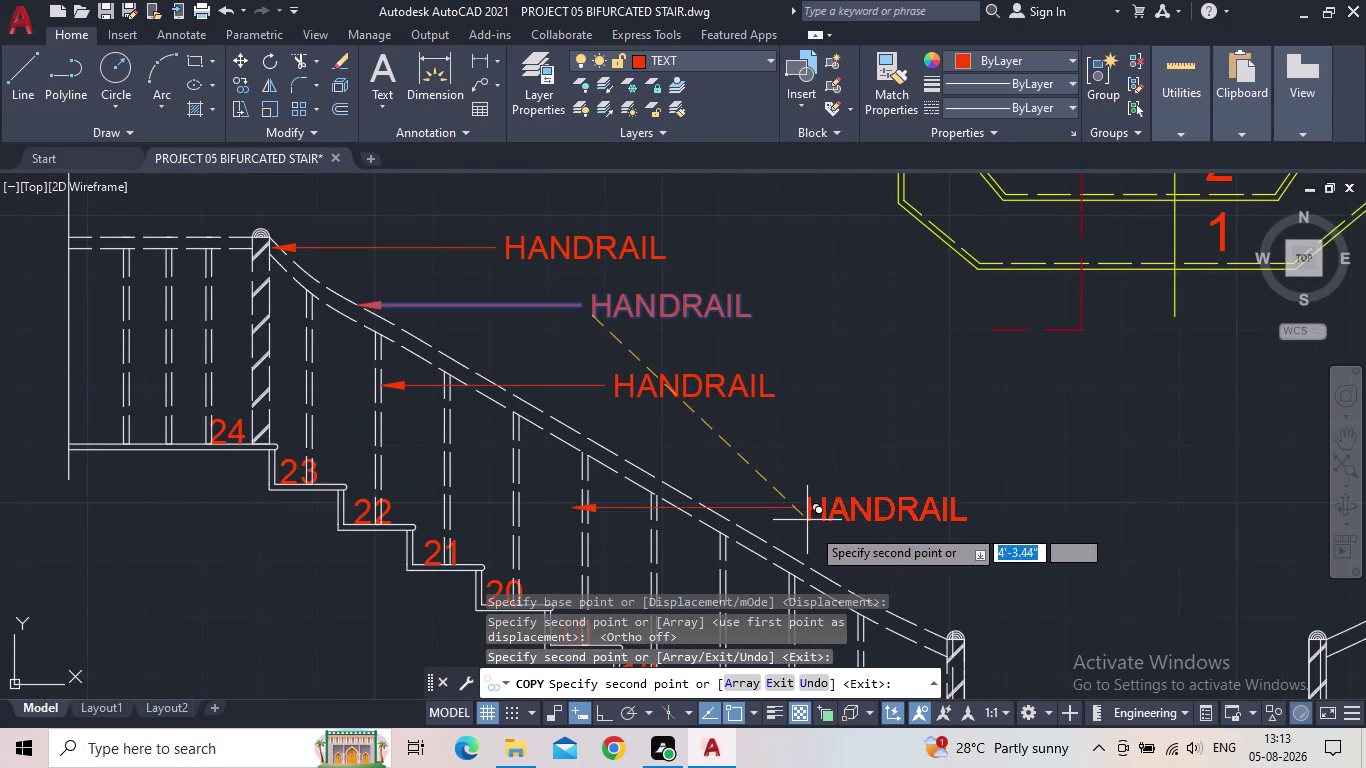
middle_drag(924, 571, 907, 326)
scroll(up, 3)
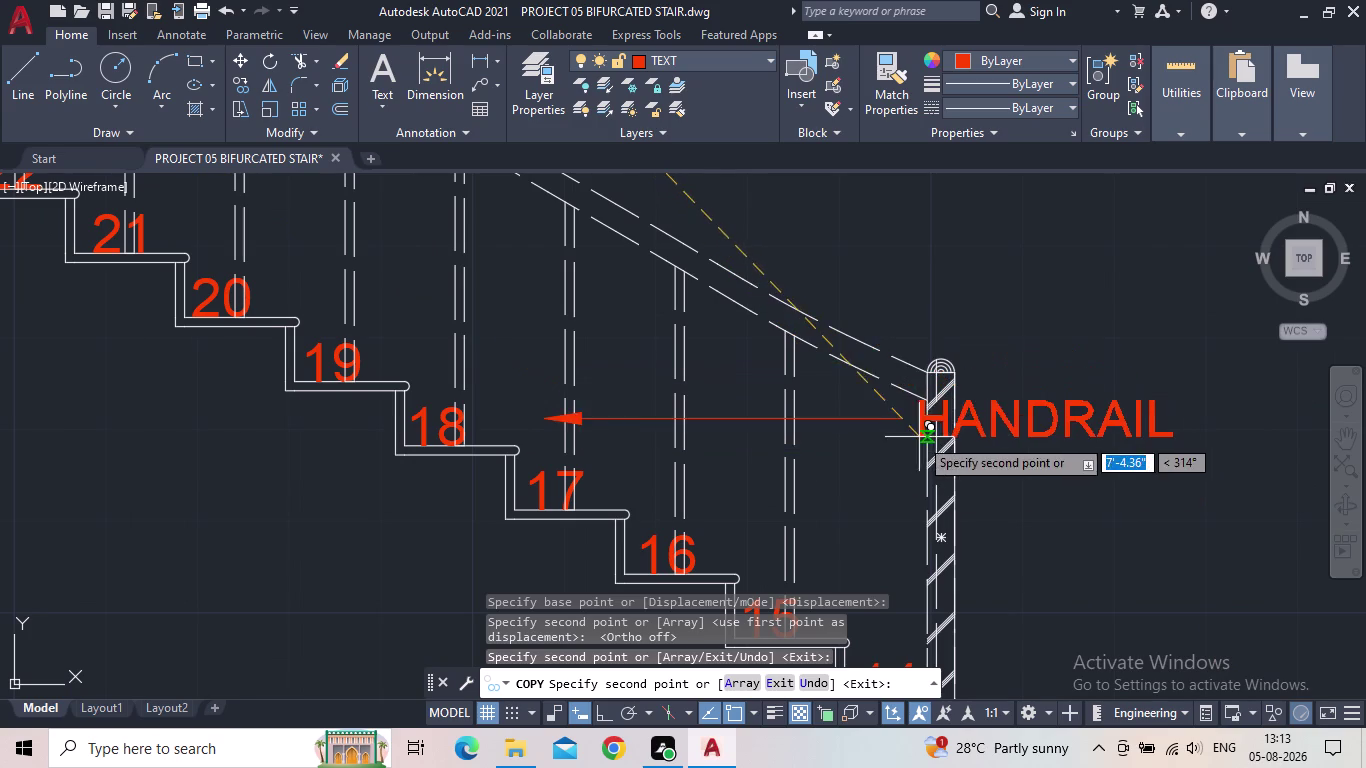
middle_drag(938, 433, 864, 361)
scroll(down, 3)
middle_drag(990, 460, 942, 418)
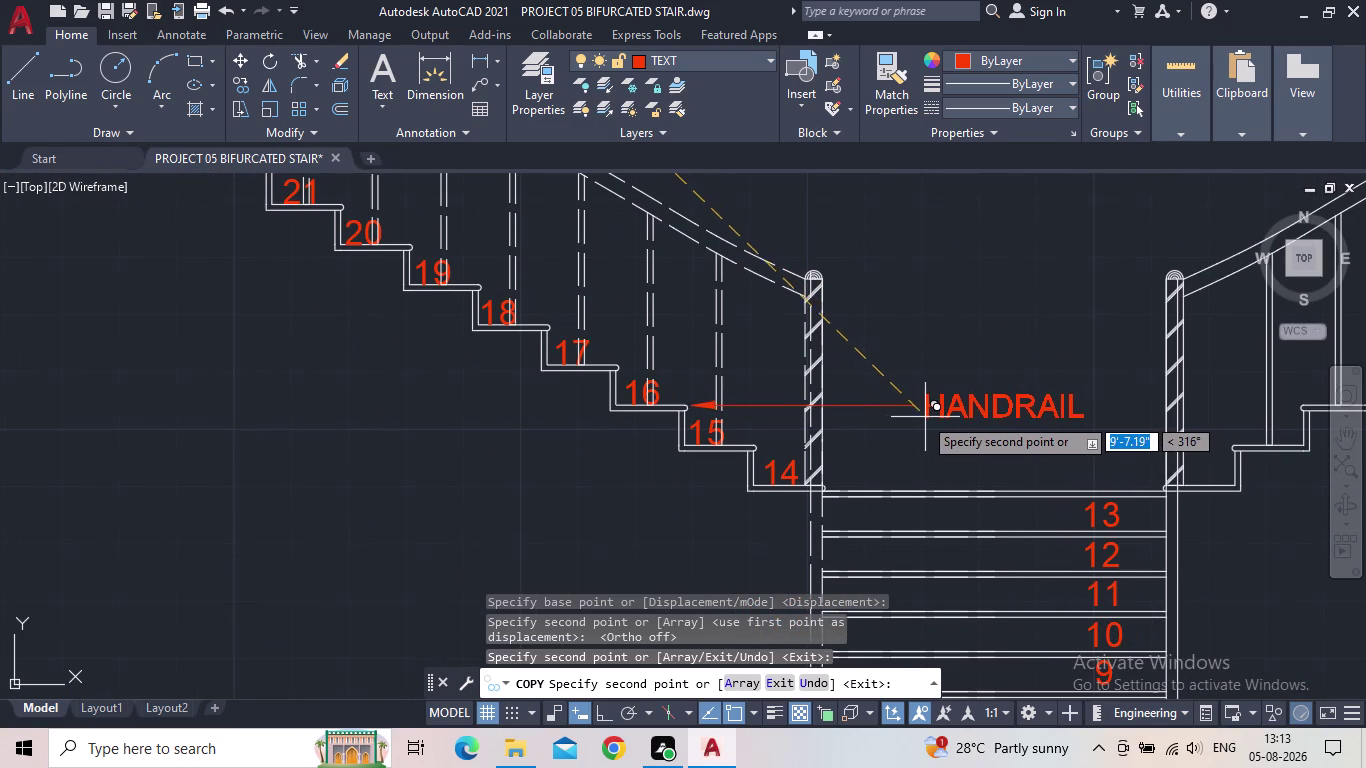
scroll(up, 3)
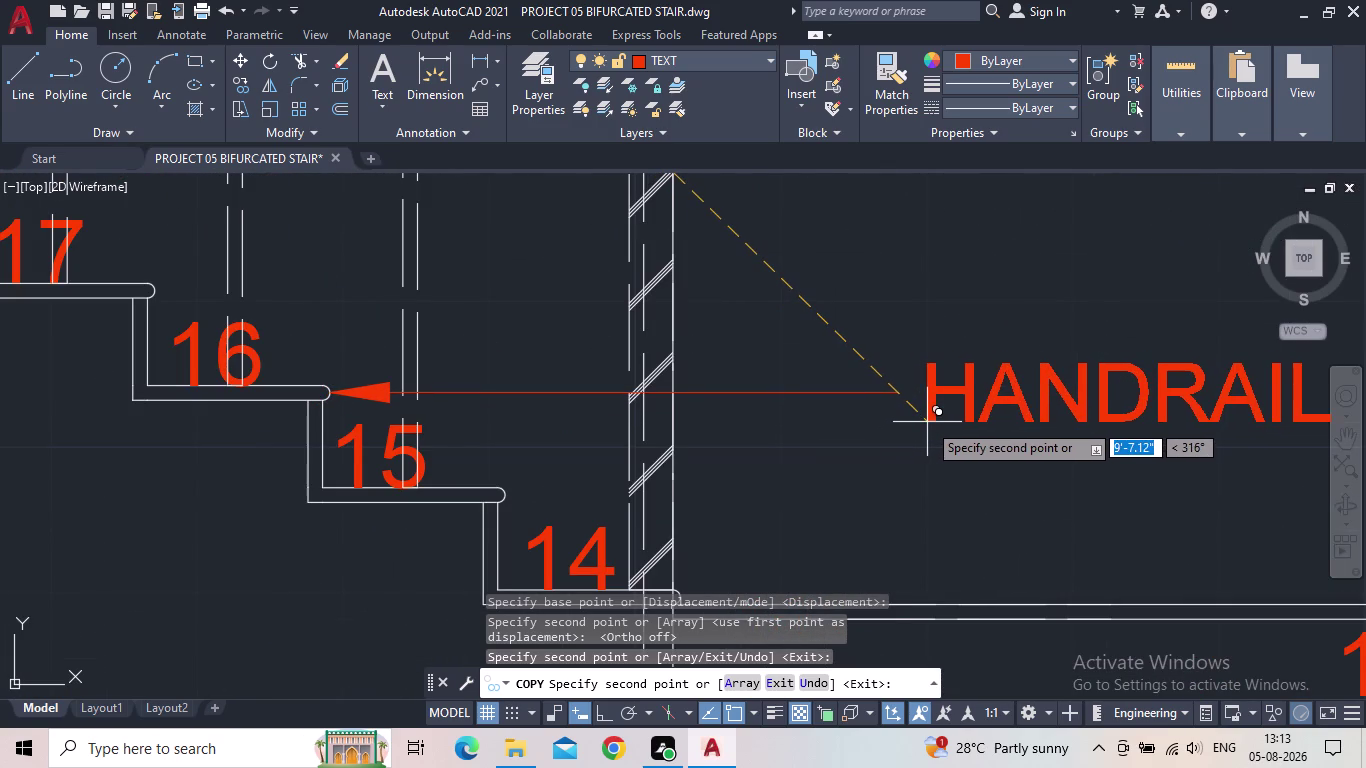
click(927, 422)
middle_drag(949, 465, 896, 399)
scroll(down, 3)
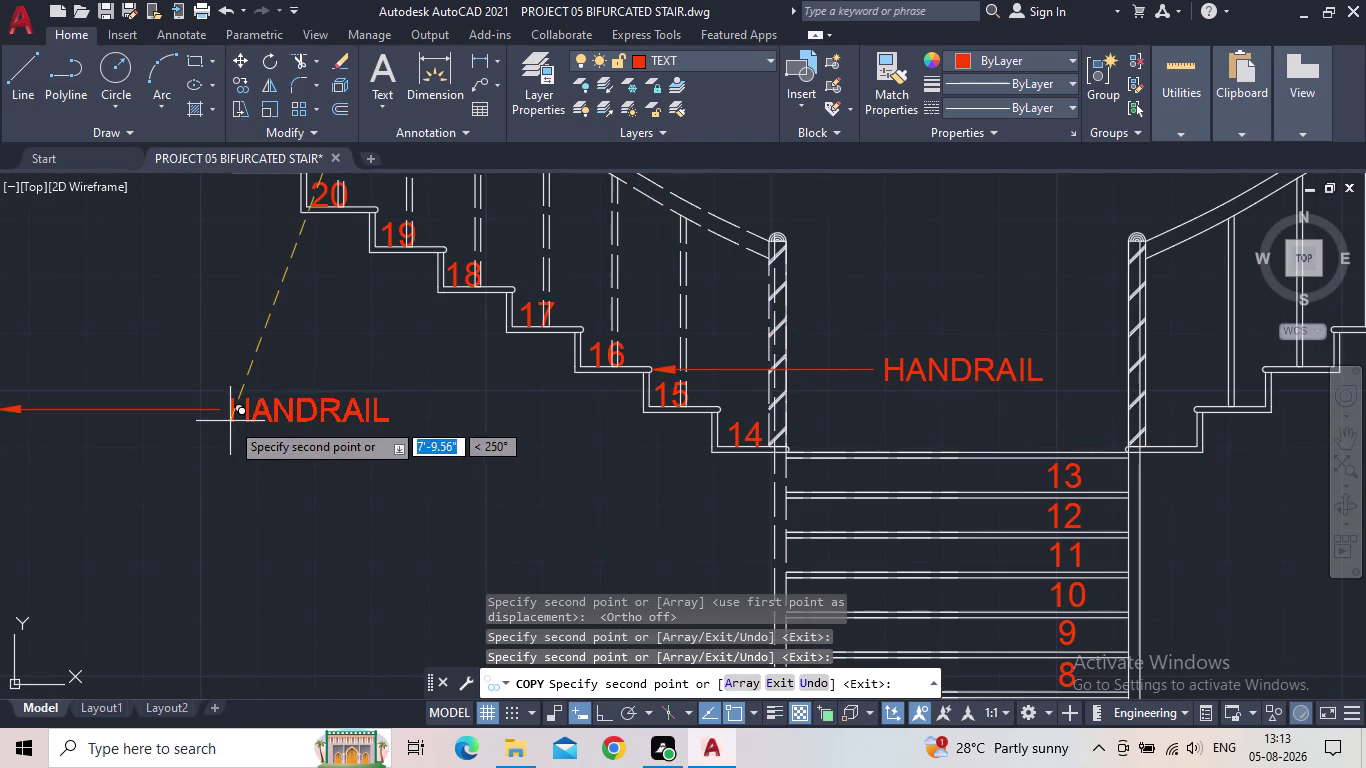
middle_drag(230, 421, 701, 492)
click(489, 479)
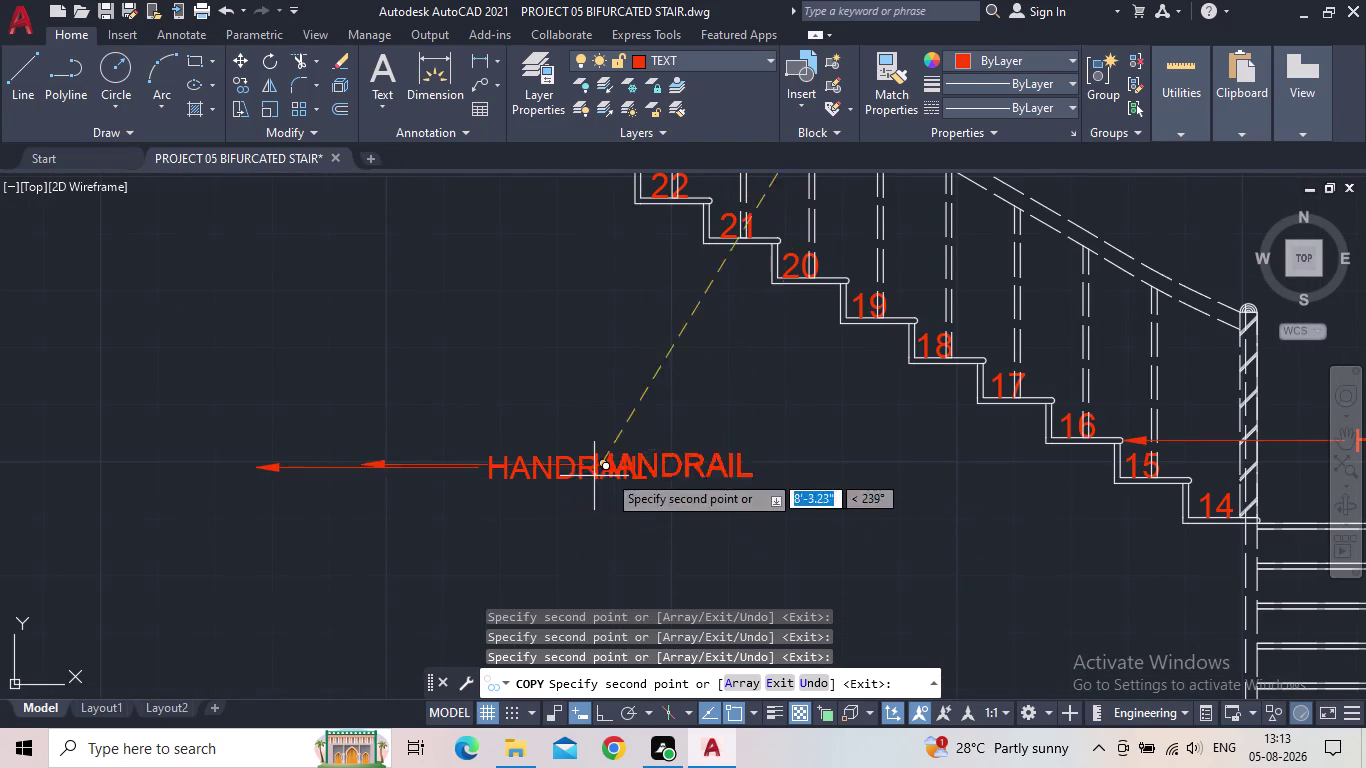
key(Escape)
Stretch the left HANDRAIL leader's arrowhead to the corner of step 19.
click(377, 474)
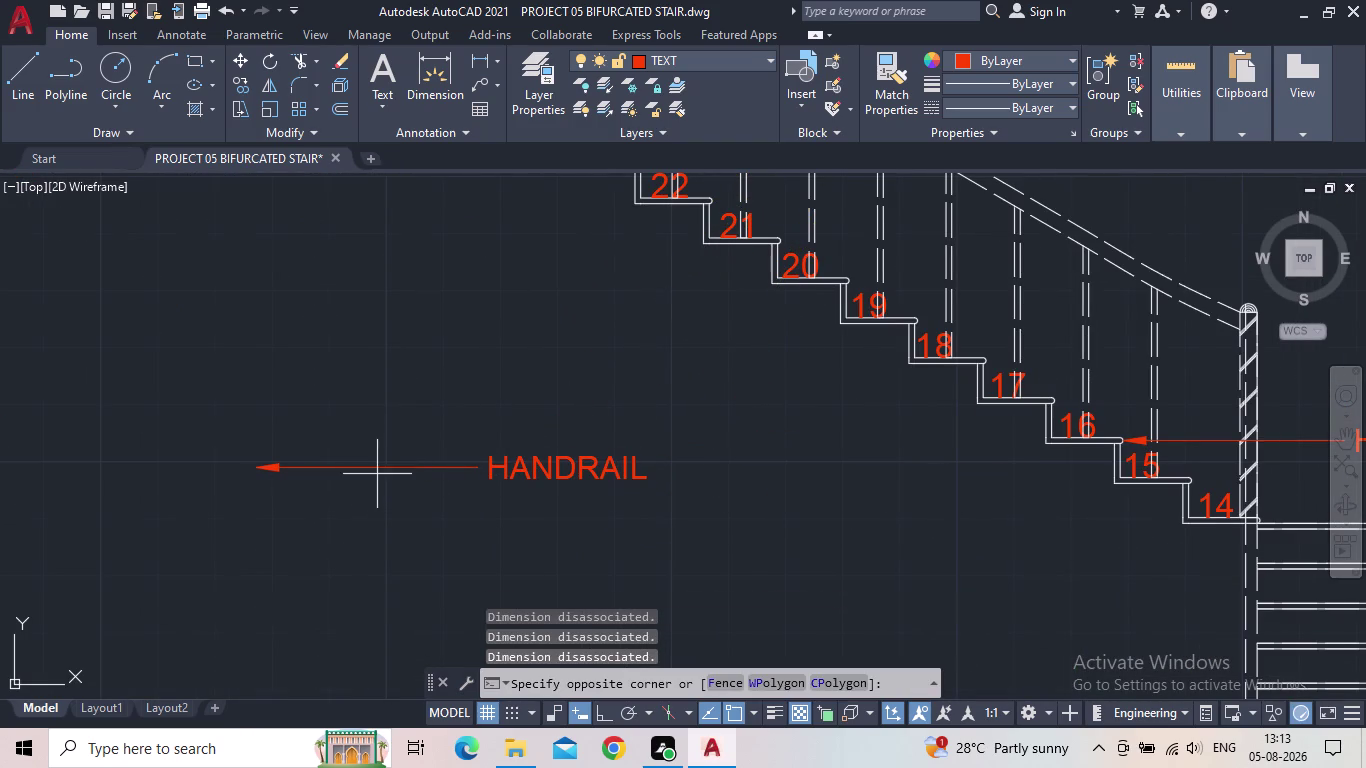
click(362, 467)
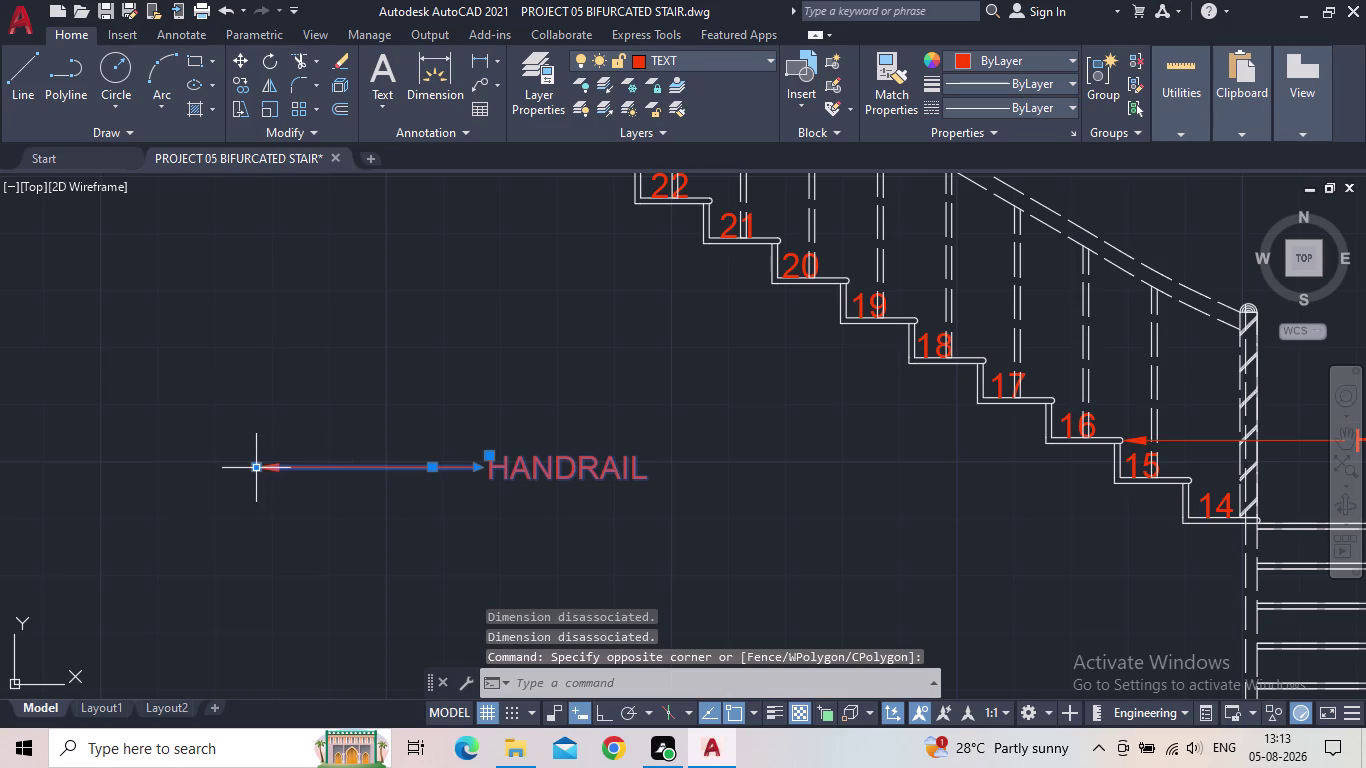
click(258, 468)
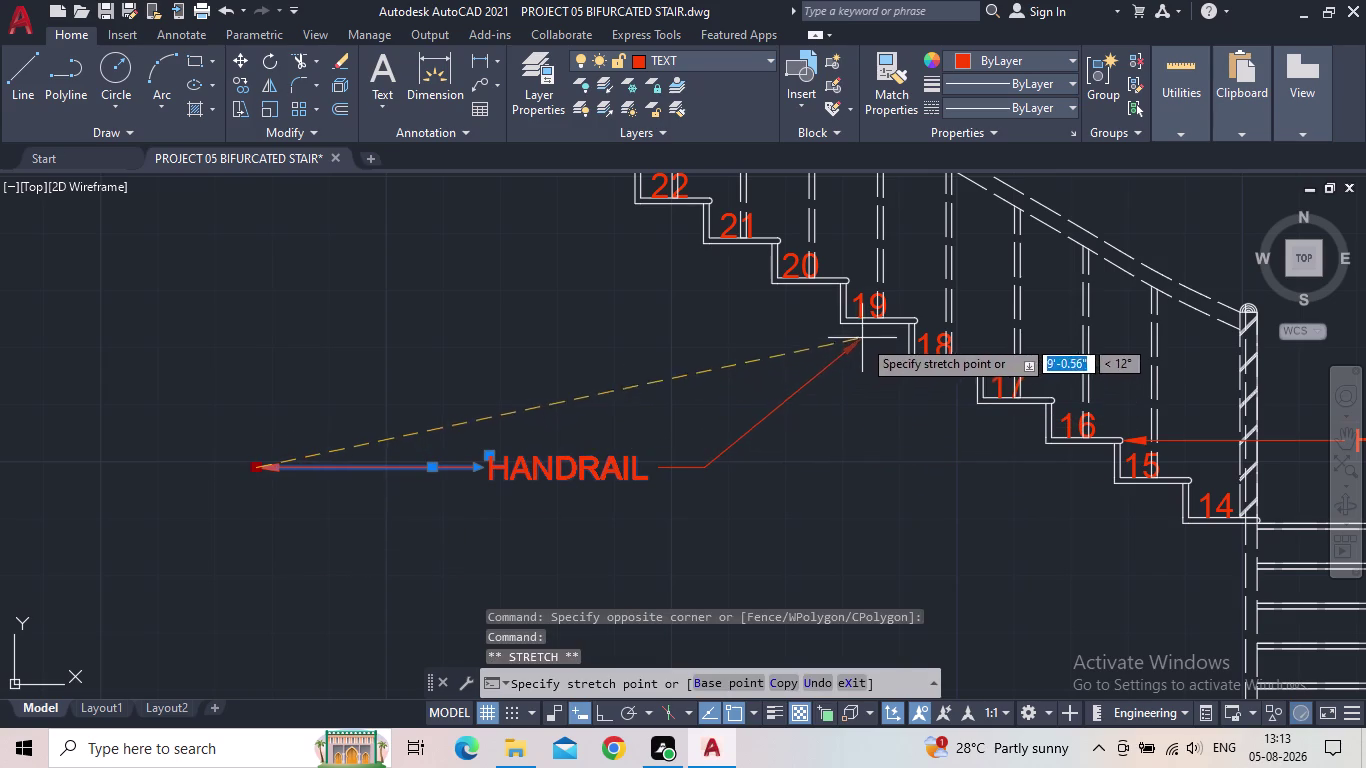
scroll(up, 3)
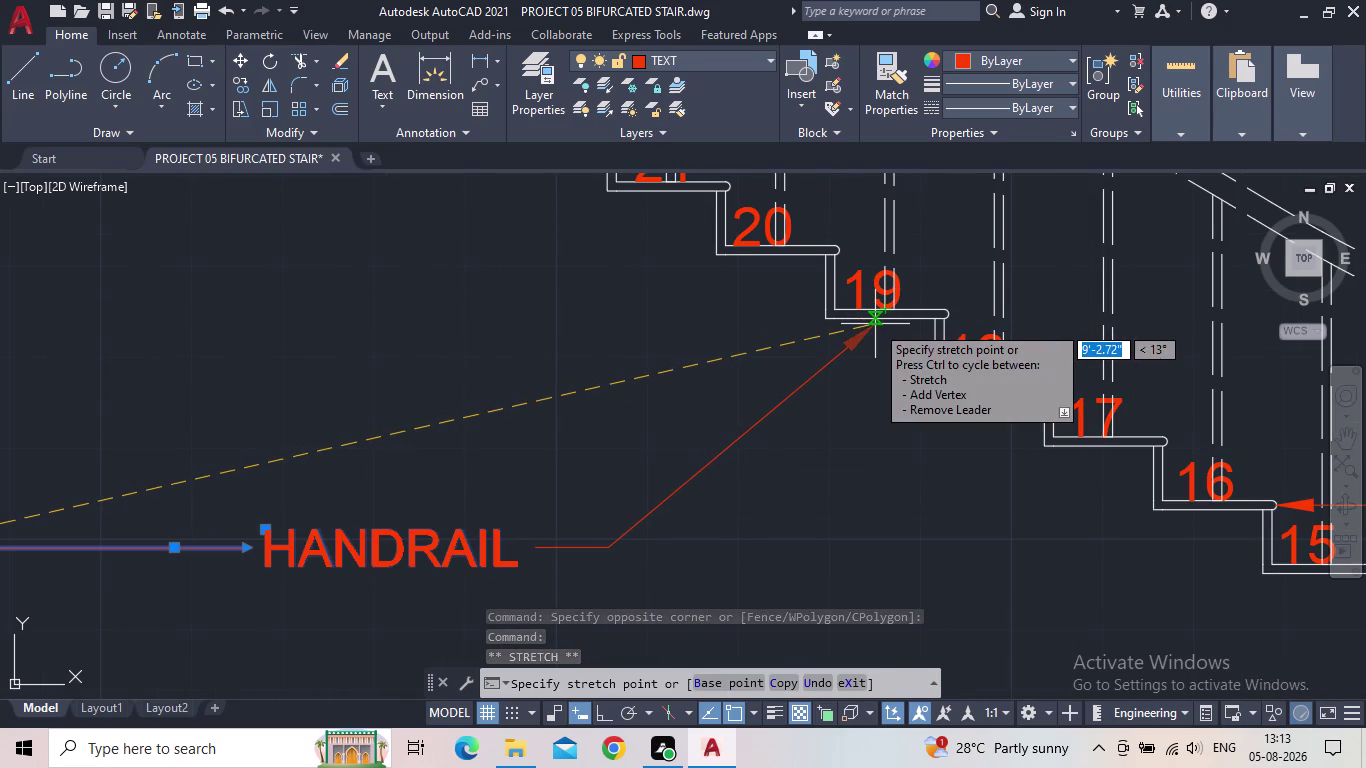
scroll(up, 3)
click(886, 309)
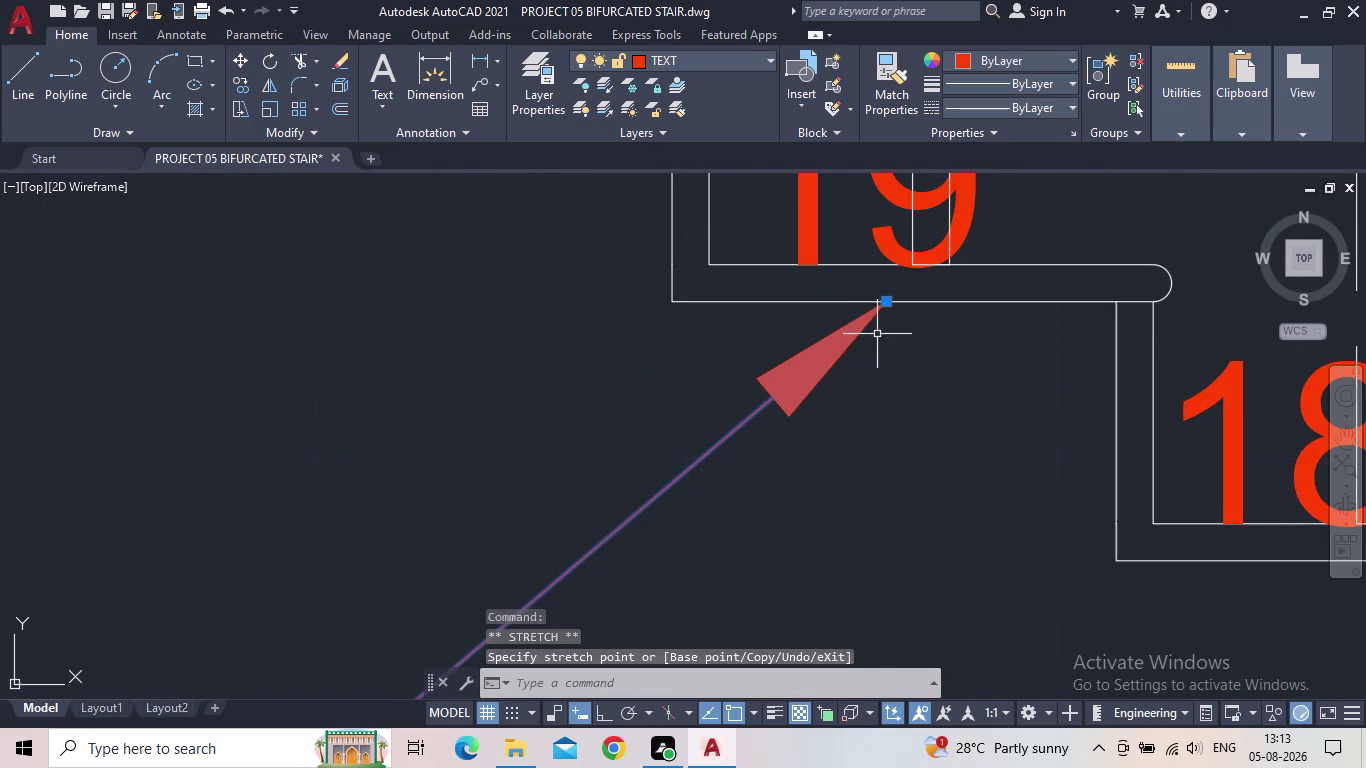
key(Escape)
scroll(down, 3)
middle_drag(789, 475, 742, 425)
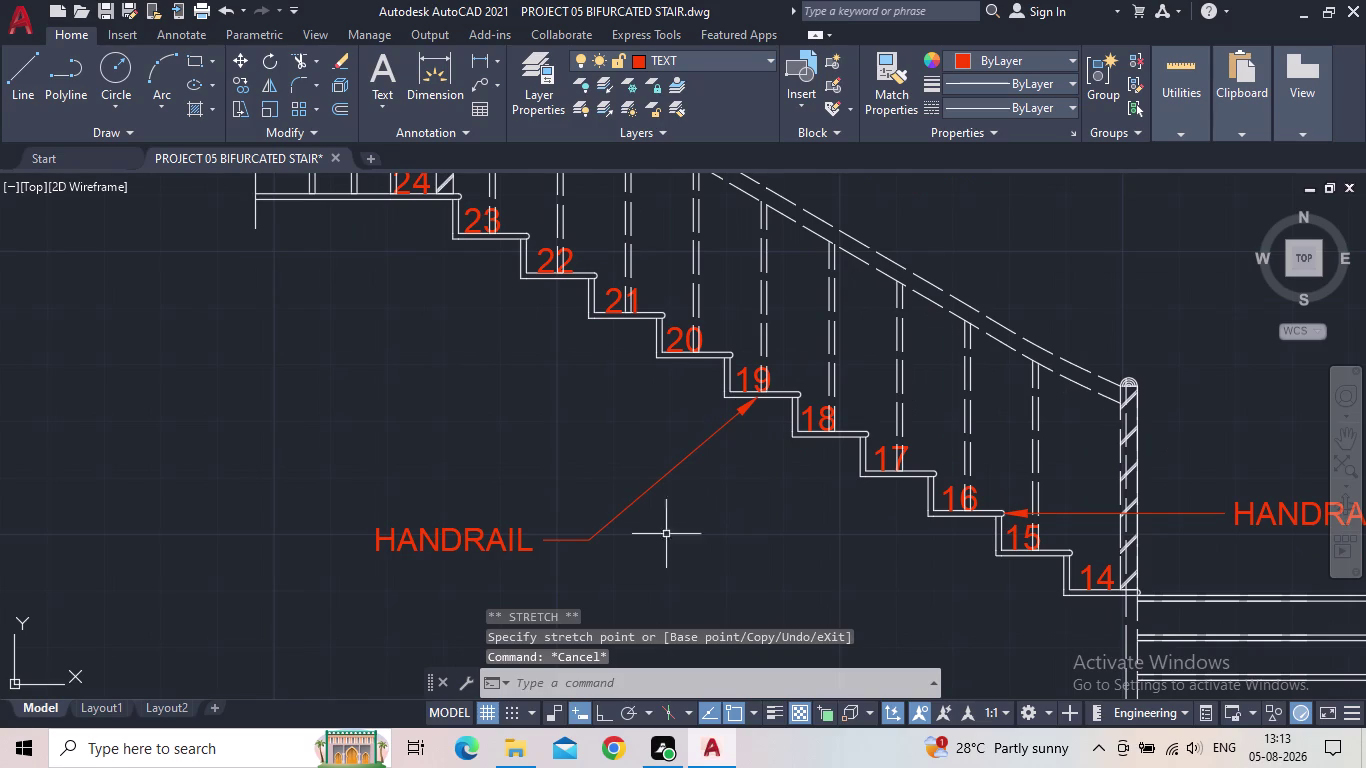
Copy the step 19 HANDRAIL leader to a spot just below it.
drag(647, 560, 536, 557)
click(180, 495)
key(c)
key(o)
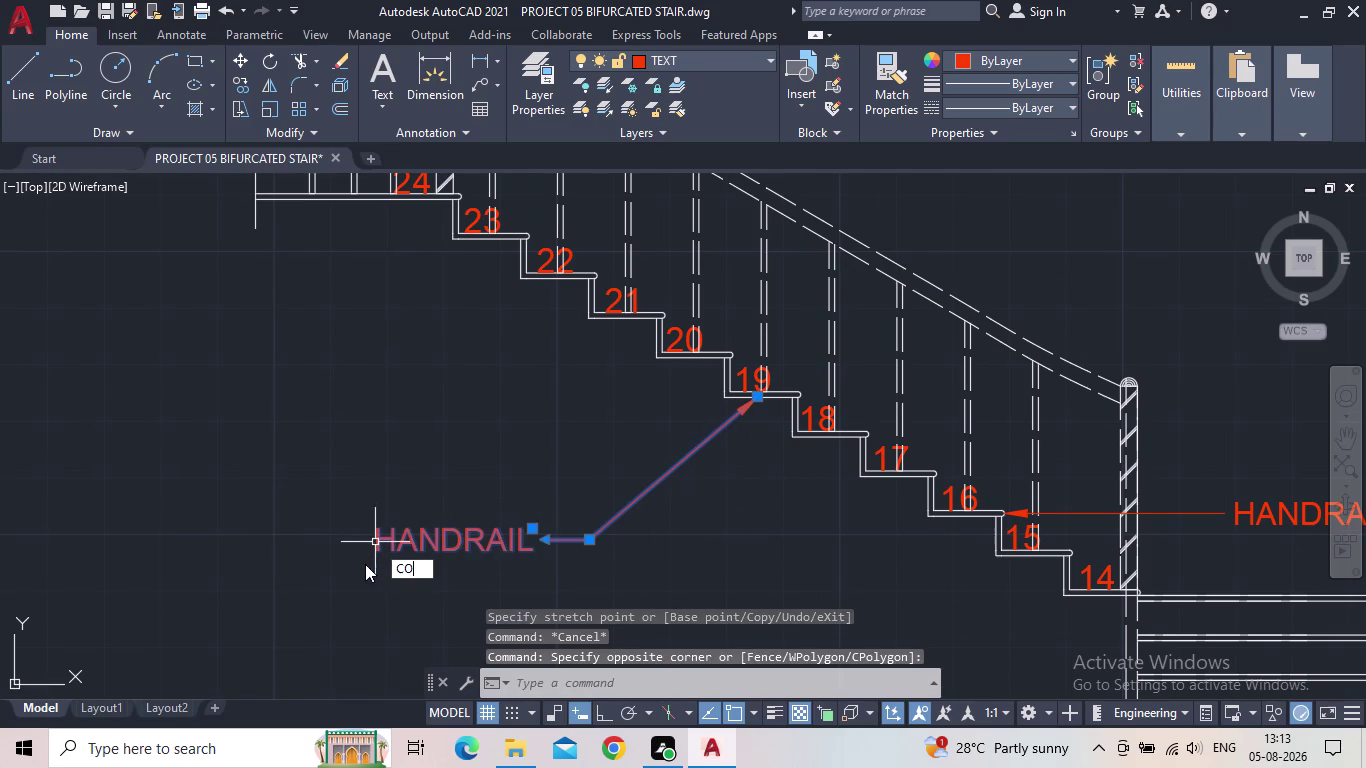
key(Return)
click(364, 553)
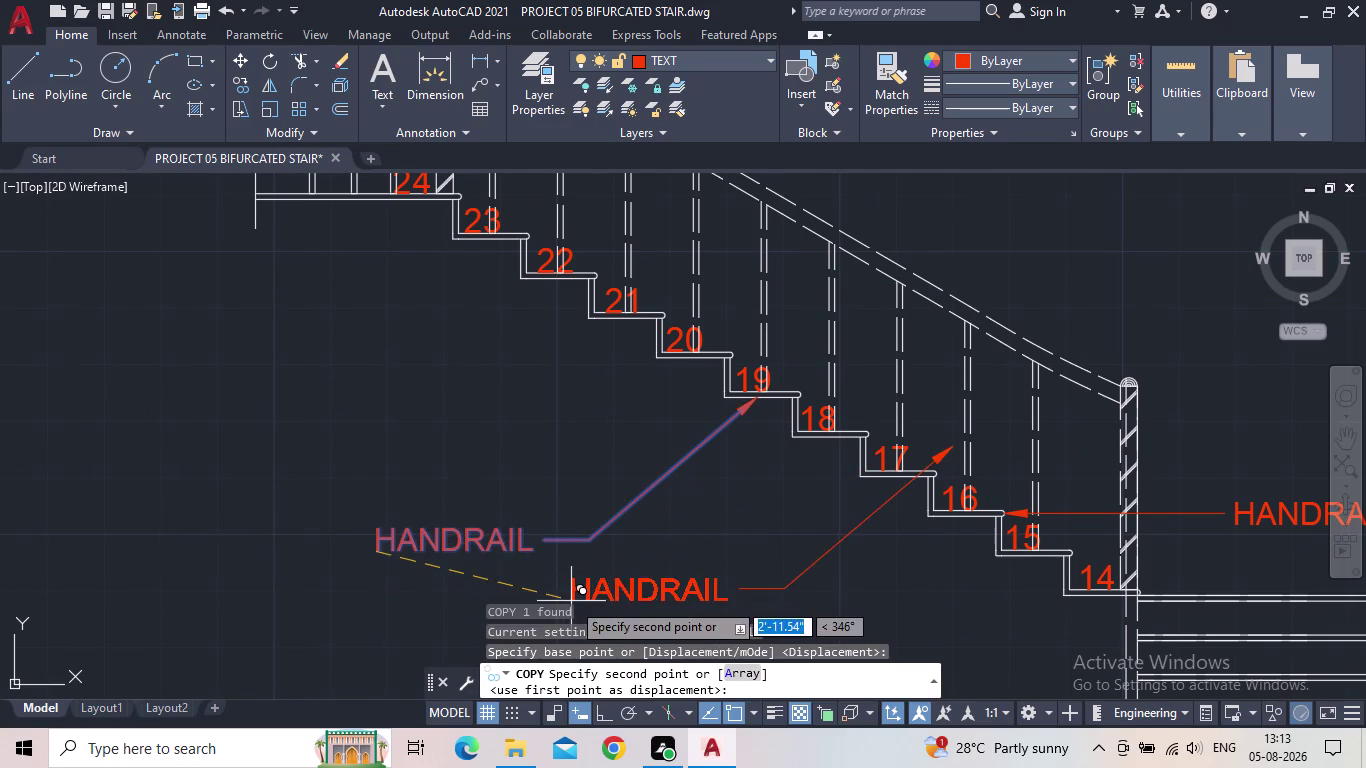
middle_drag(571, 601, 481, 490)
scroll(down, 3)
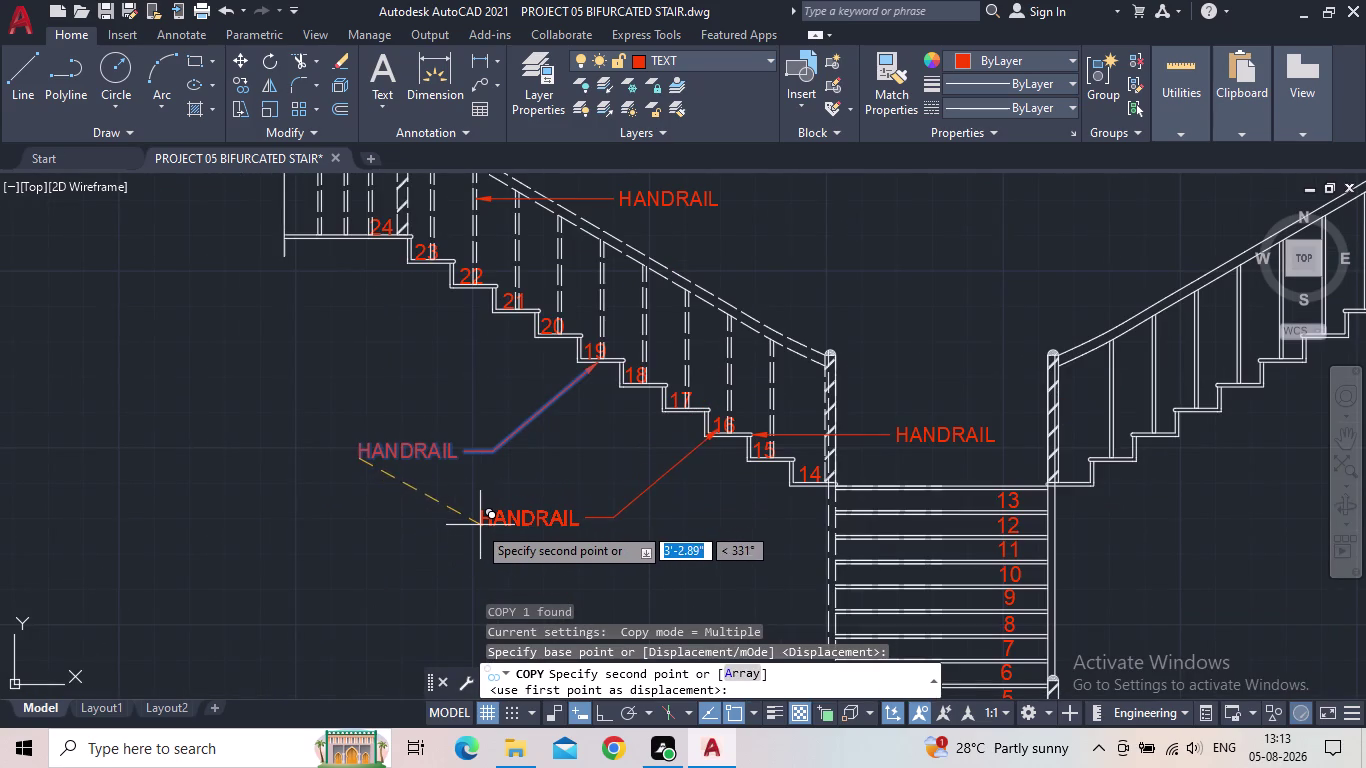
click(460, 521)
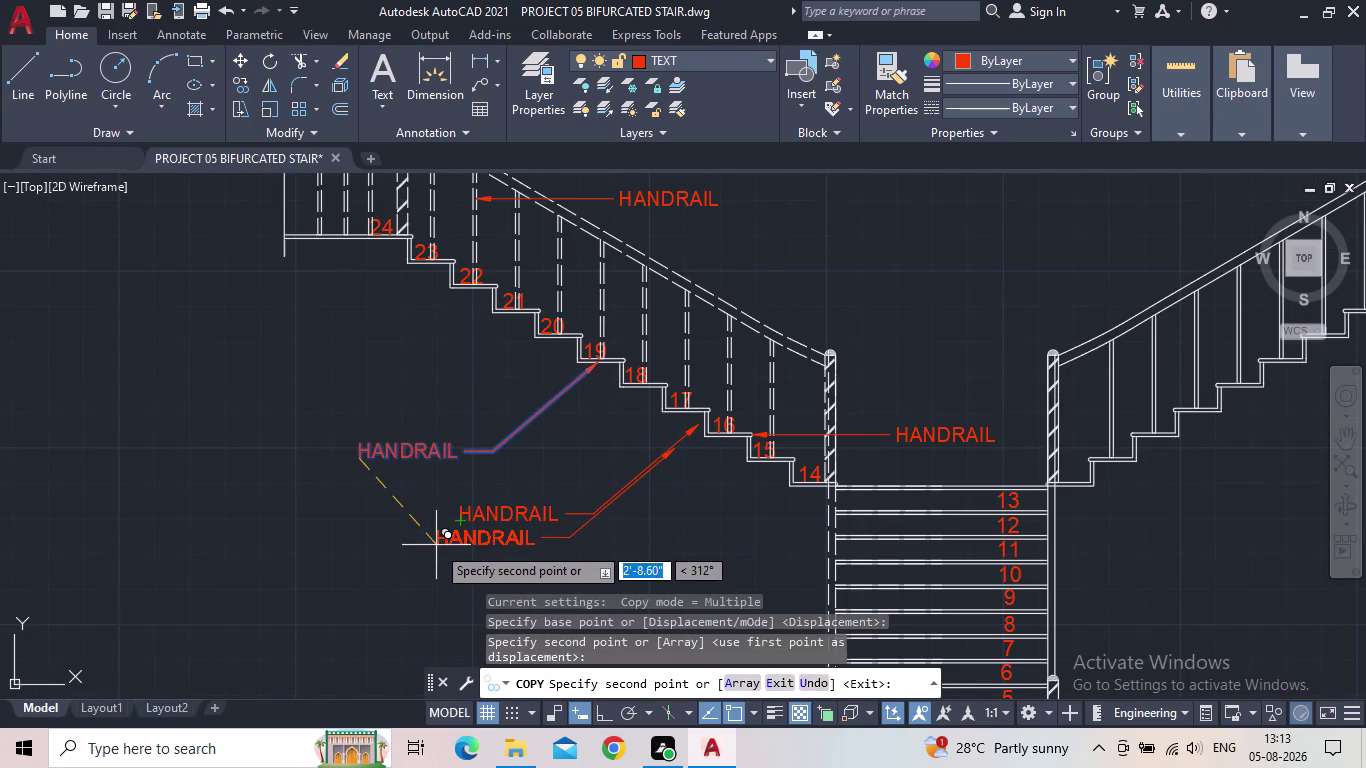
key(Escape)
Stretch the copied leader's arrowhead to the corner of step 16.
scroll(up, 3)
click(620, 435)
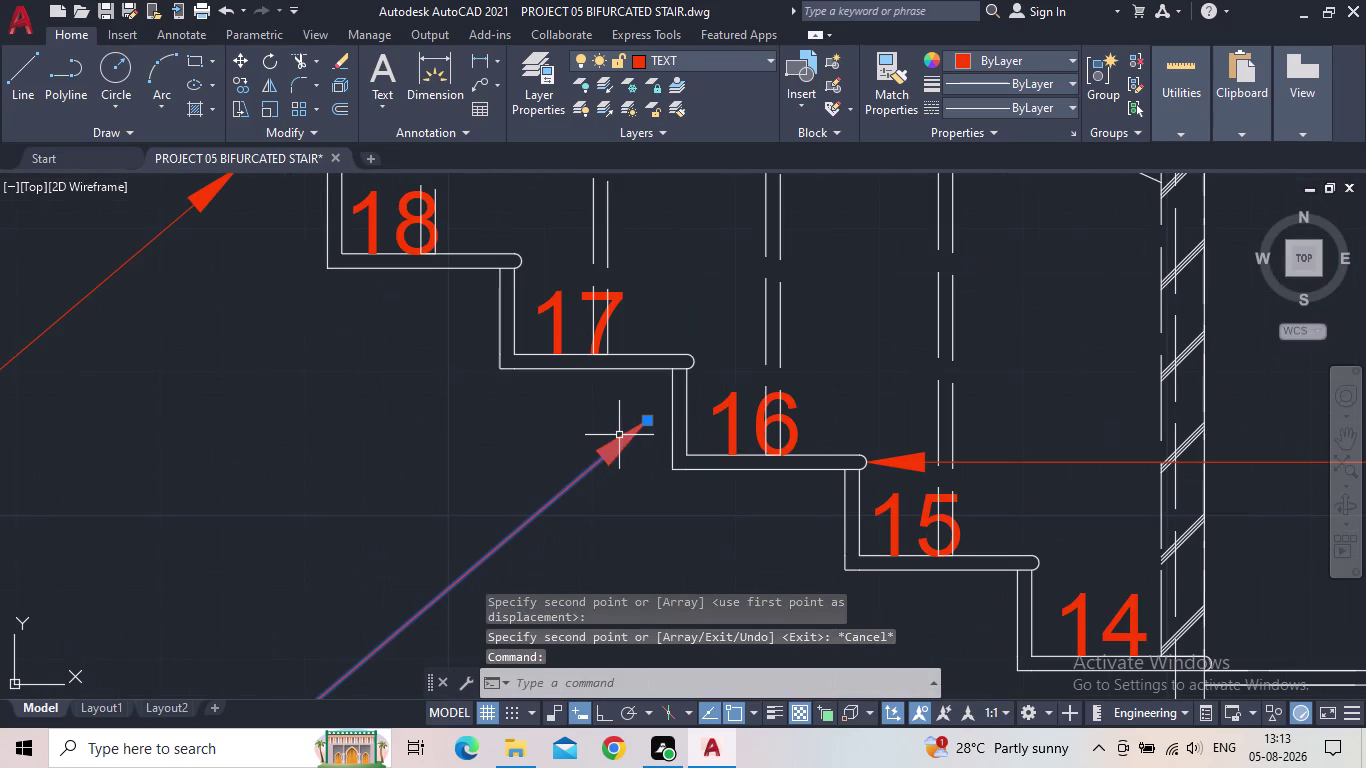
click(651, 423)
click(668, 438)
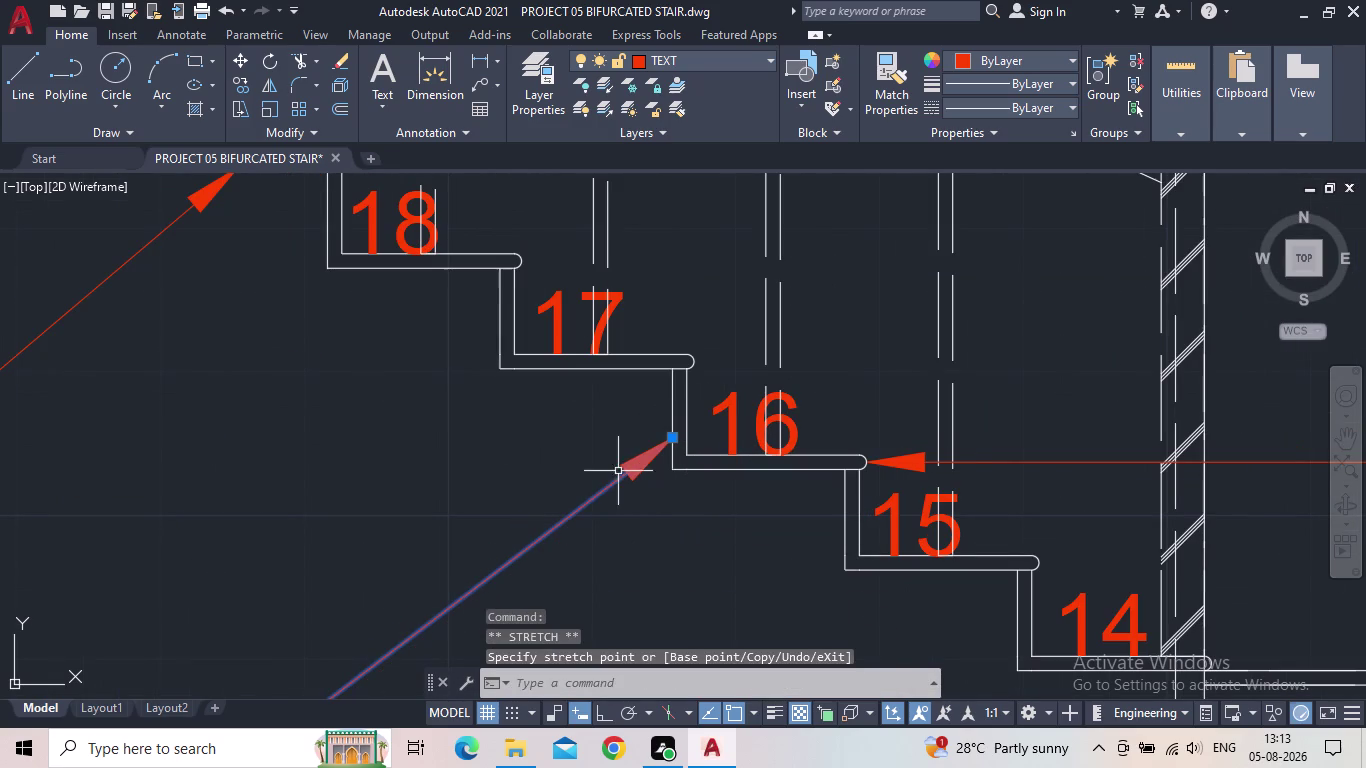
key(Escape)
scroll(down, 3)
middle_drag(593, 434, 595, 385)
scroll(down, 3)
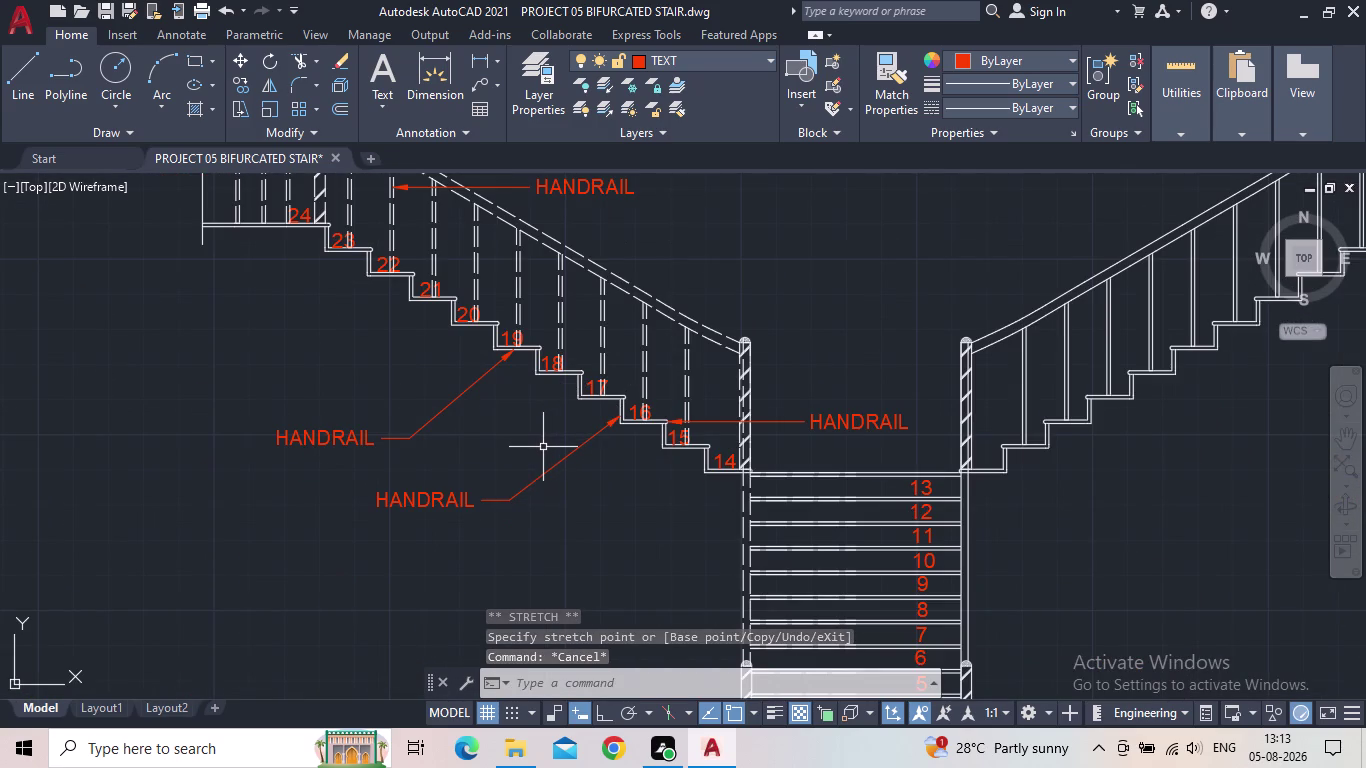
middle_drag(450, 470, 511, 503)
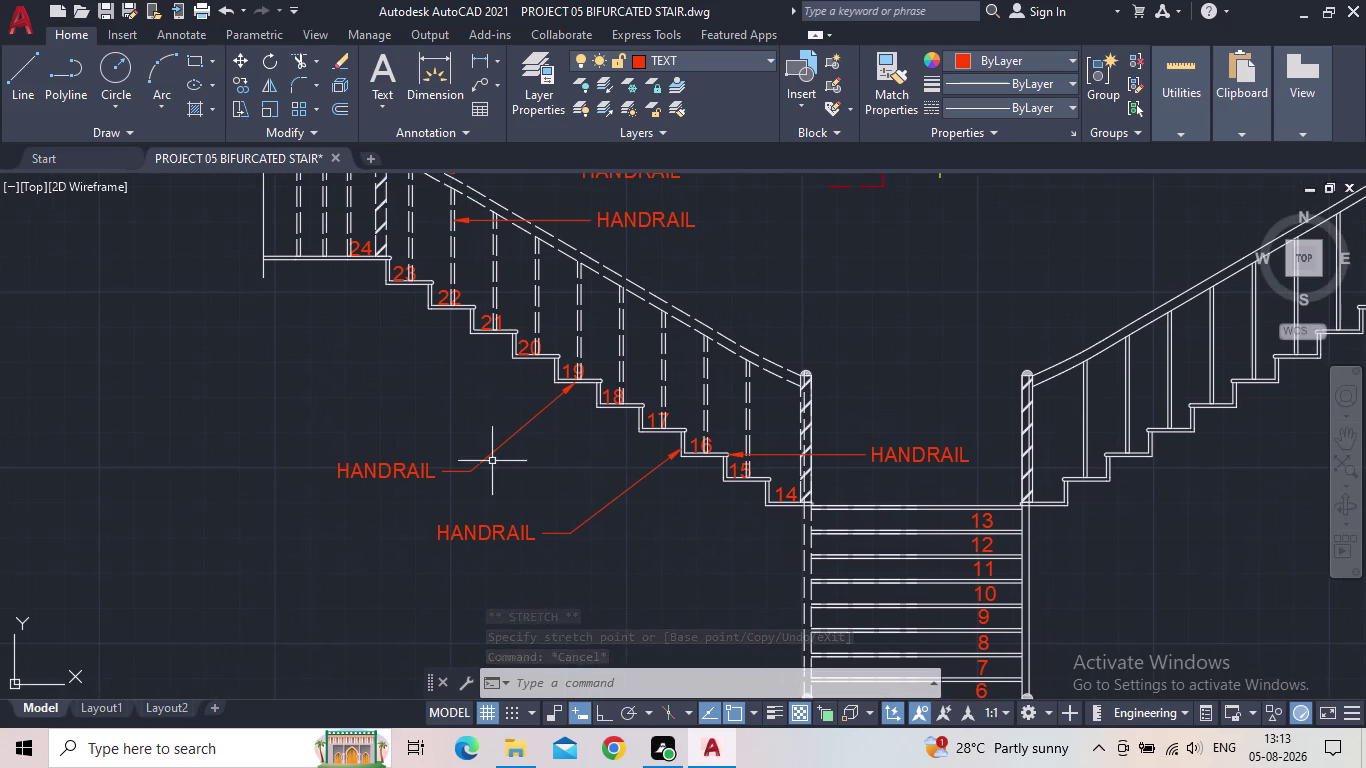
double_click(458, 530)
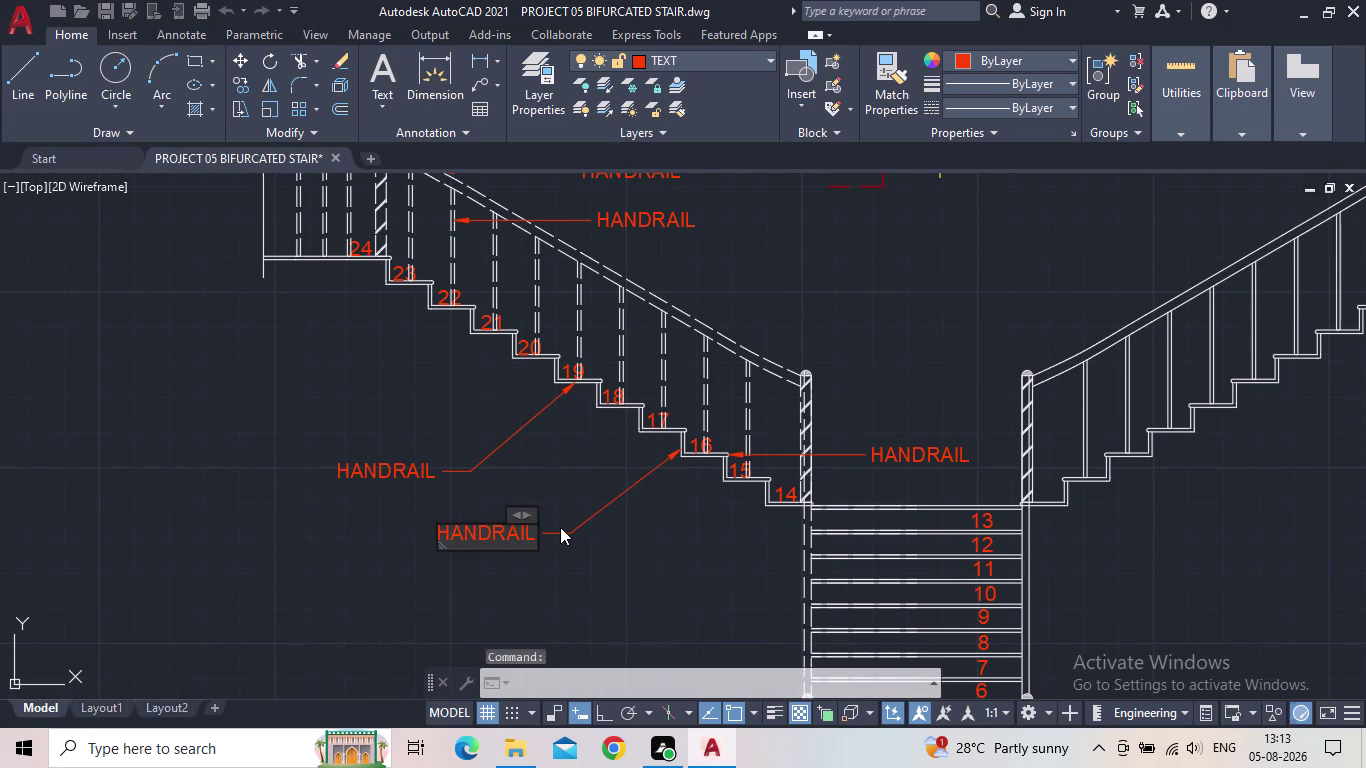
Replace HANDRAIL with RISER 7" in the lower leader's text.
drag(535, 531, 428, 543)
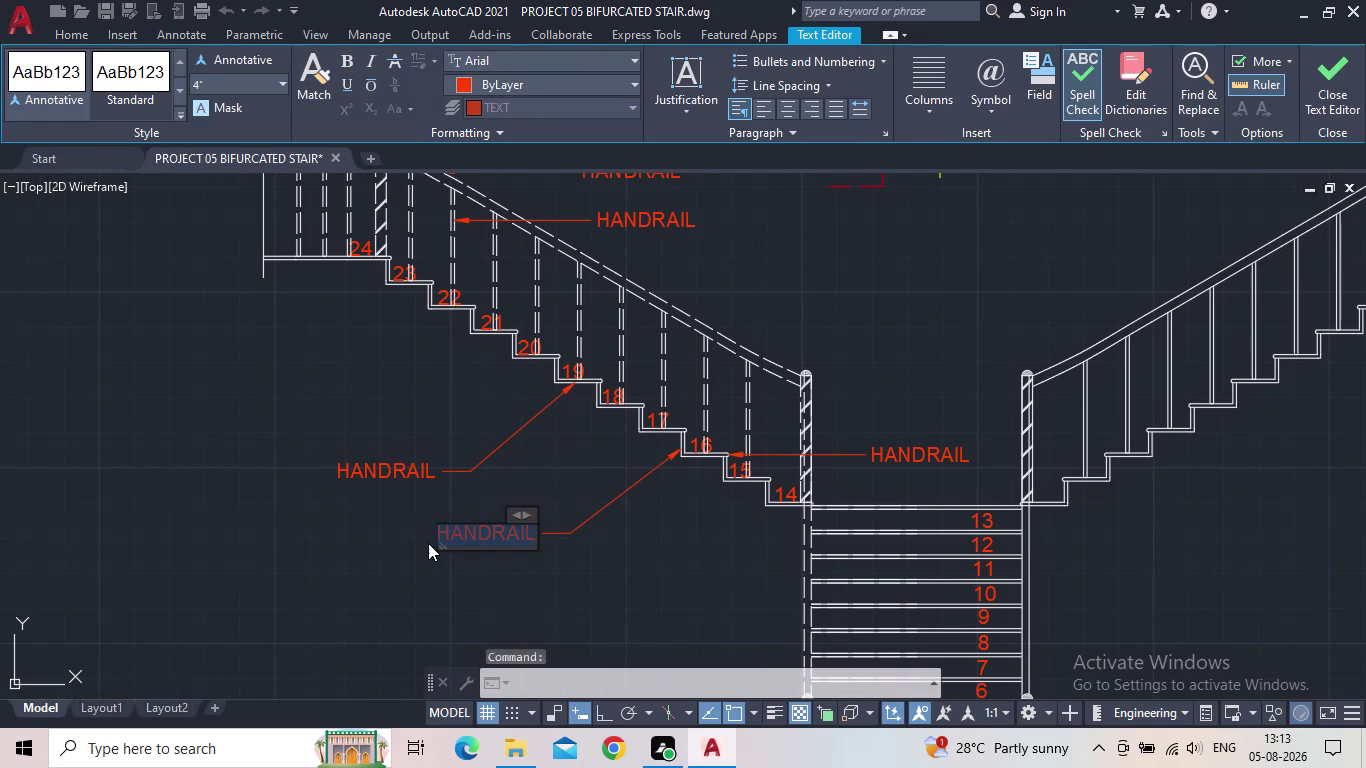
text(RI)
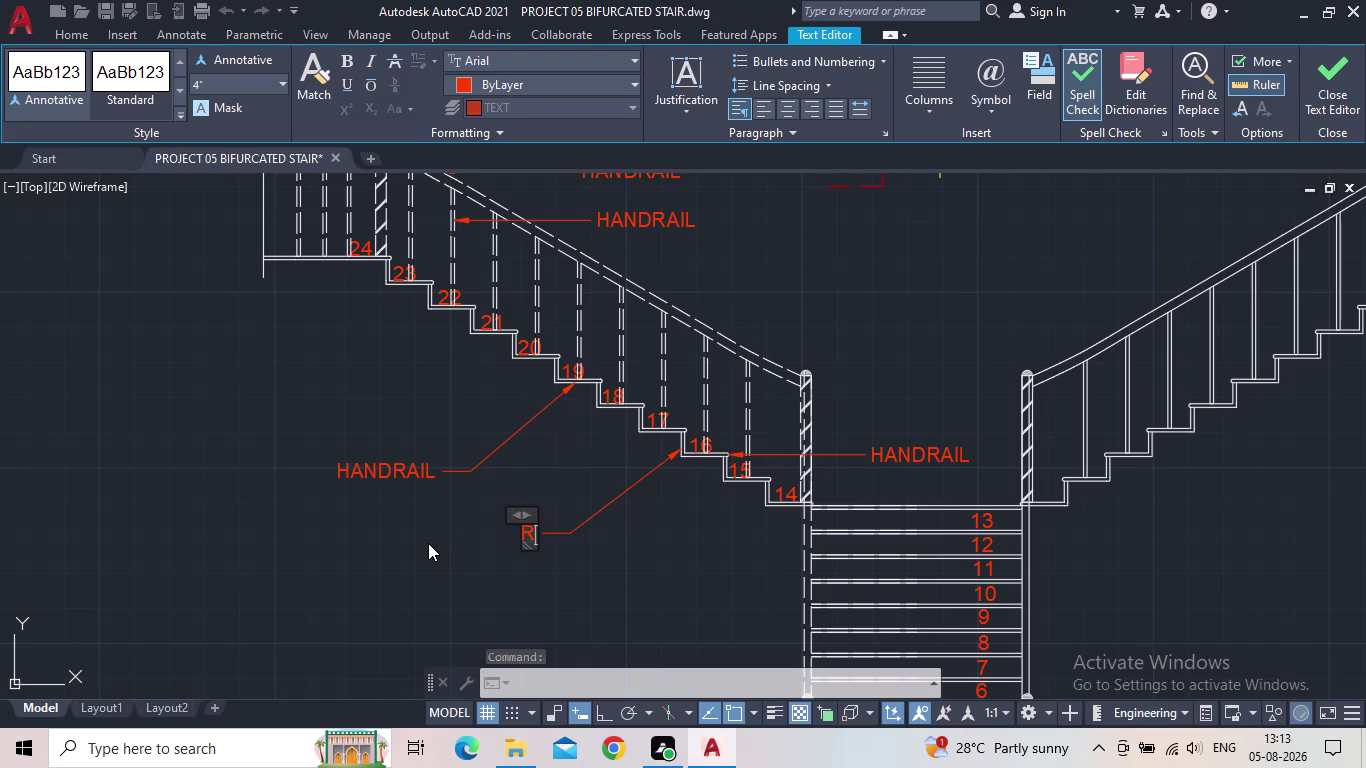
text(SER)
key(space)
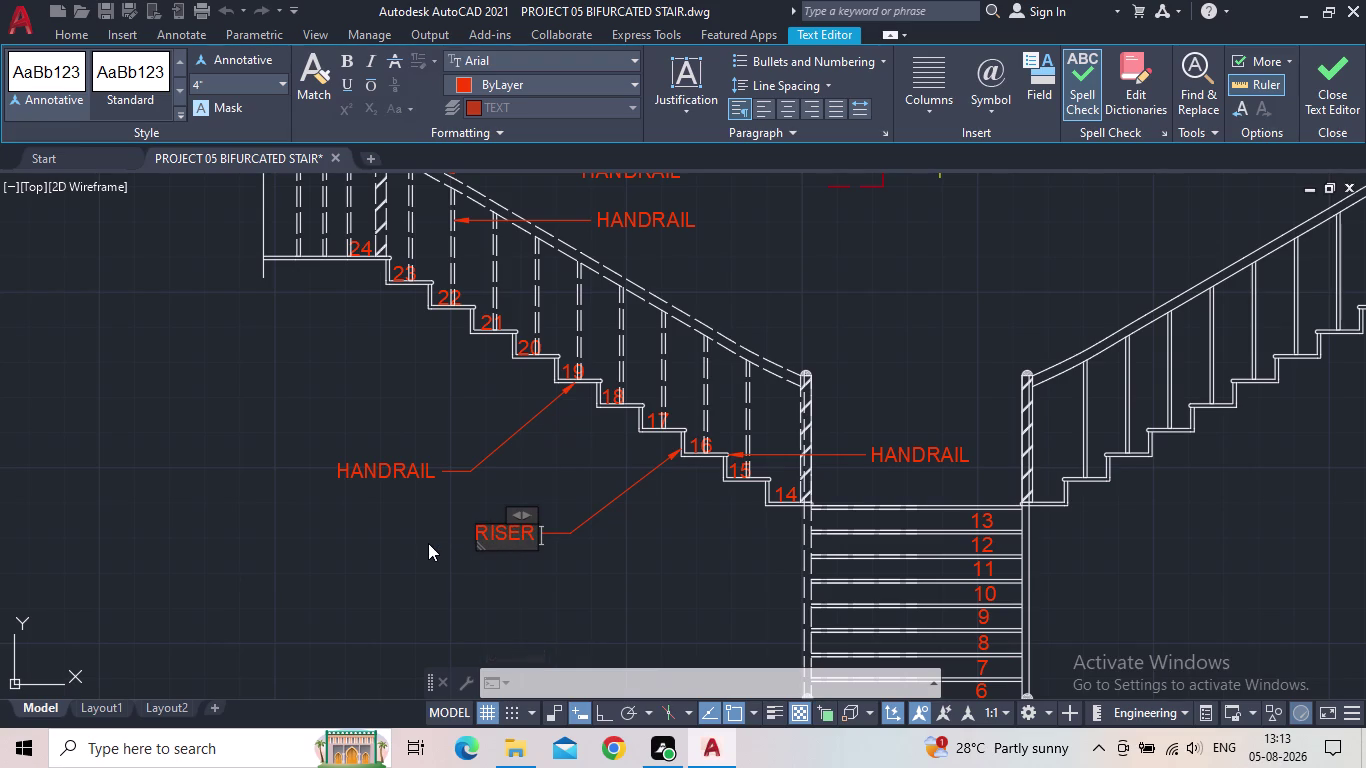
text(7")
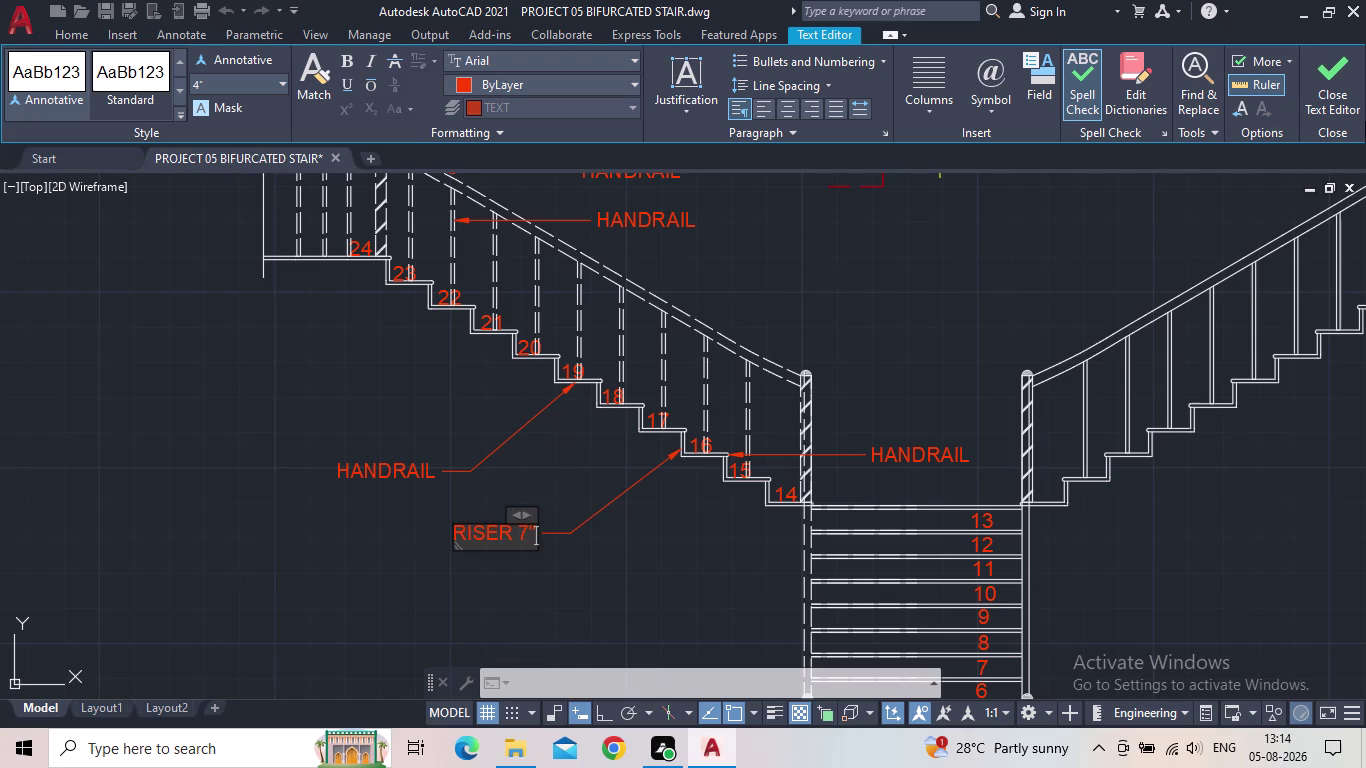
click(1344, 86)
Change the upper leader's HANDRAIL text to TREAD 1'.
double_click(390, 474)
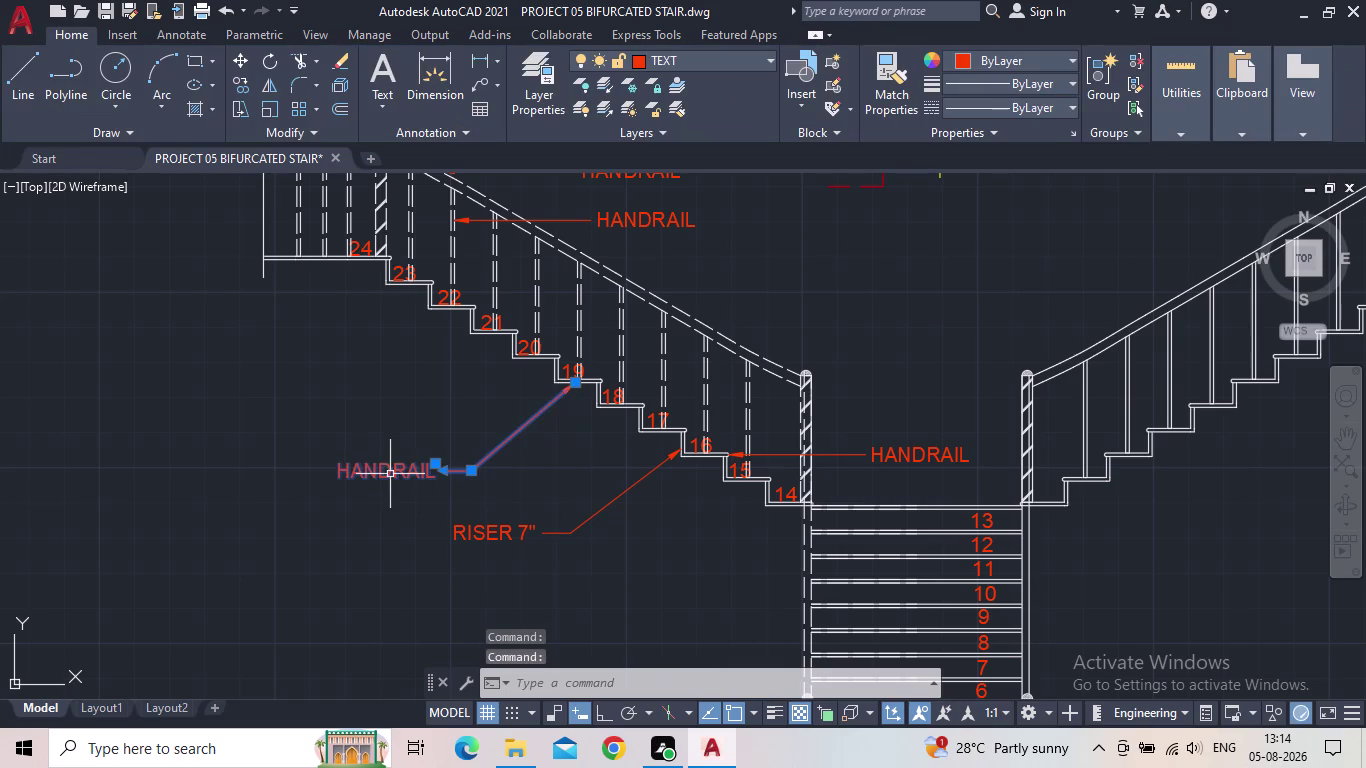
drag(432, 472, 325, 485)
text(TR)
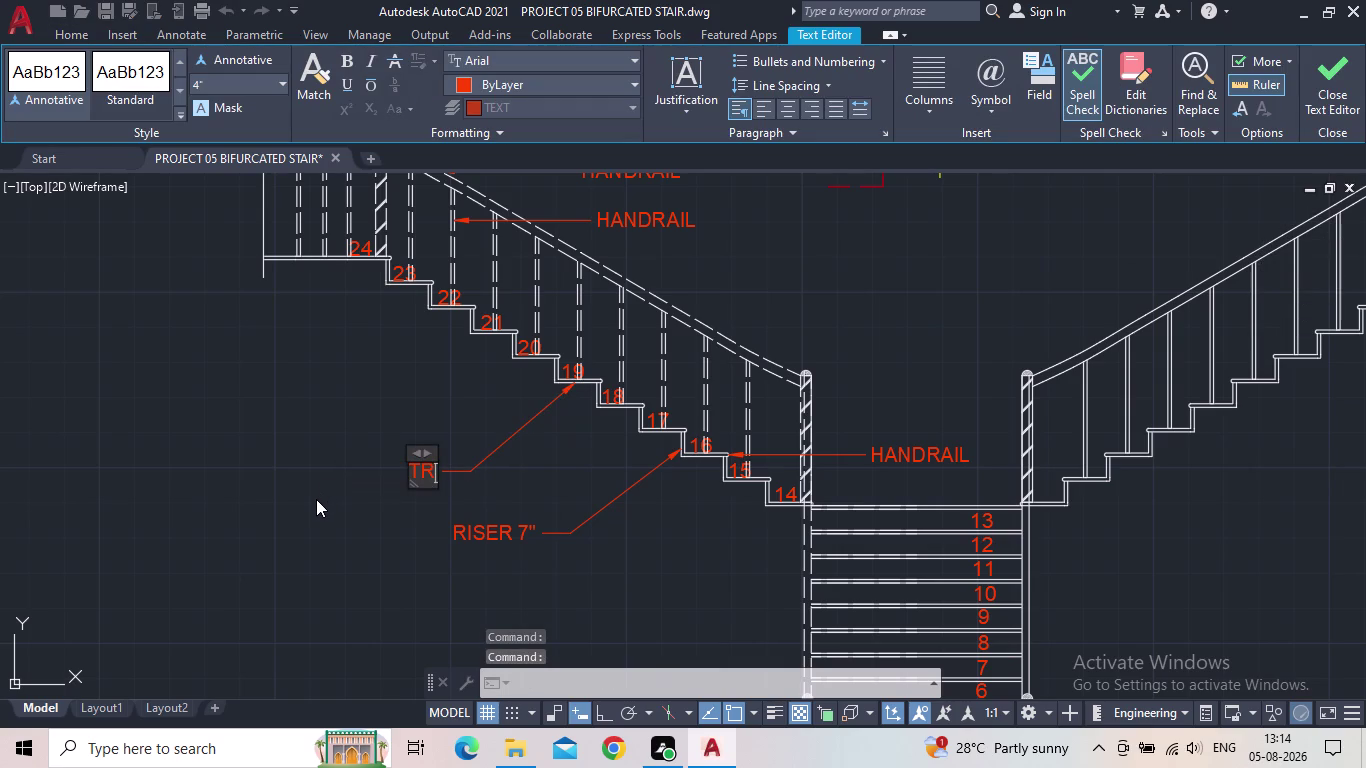
text(EAD)
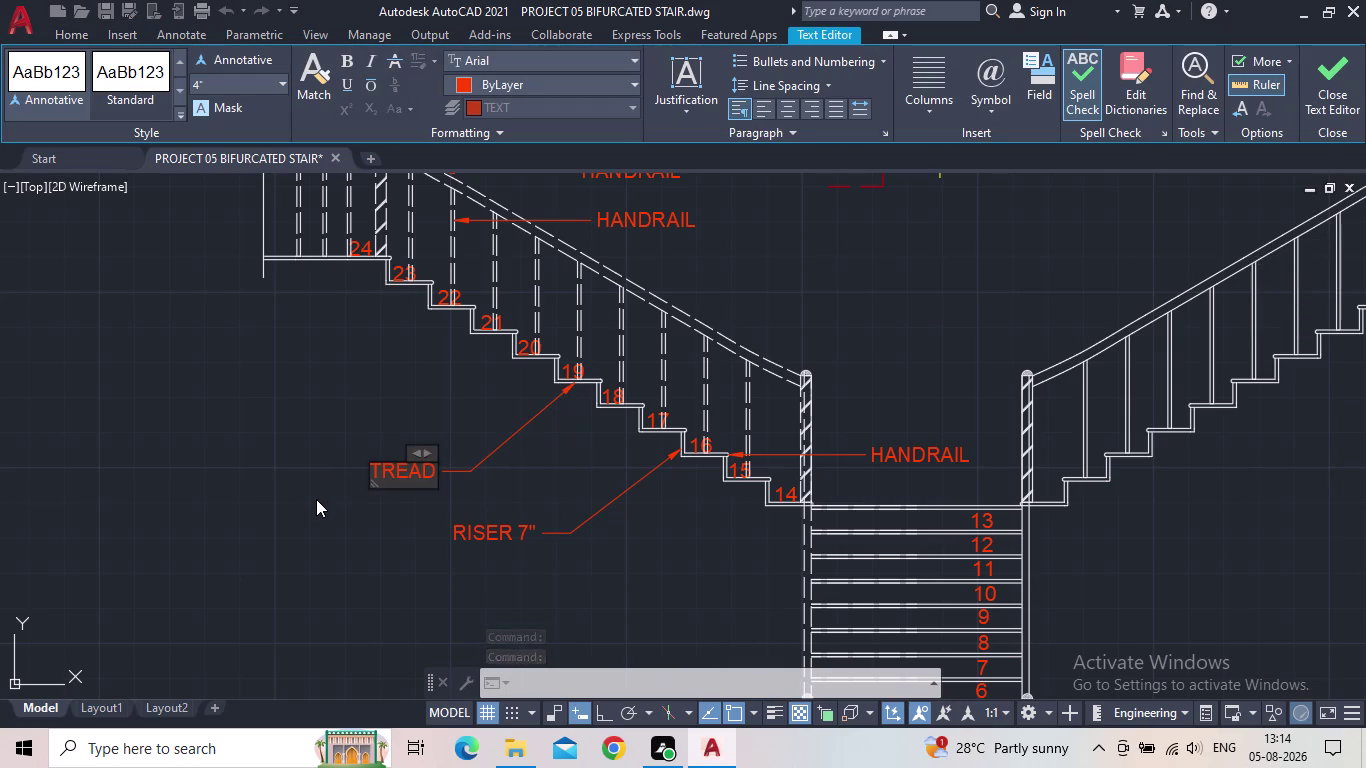
key(space)
text(1)
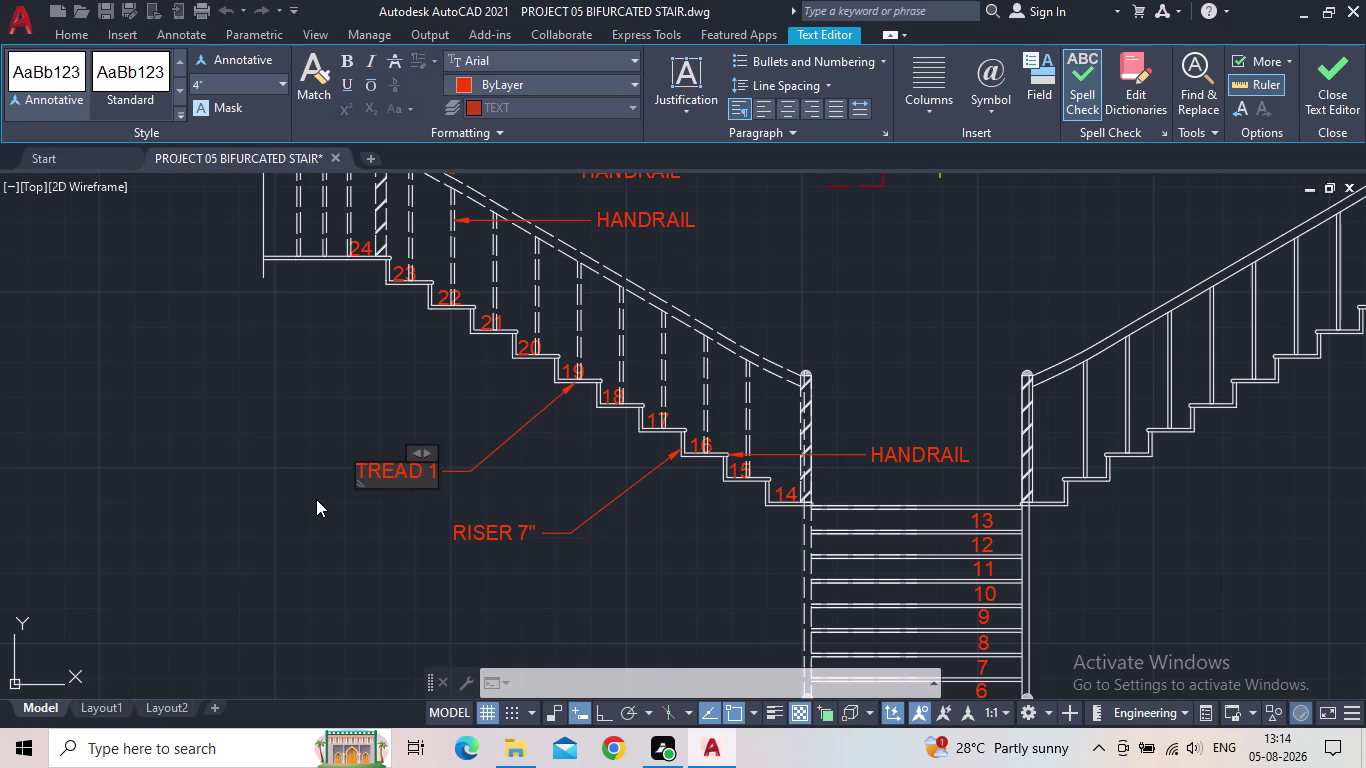
key(apostrophe)
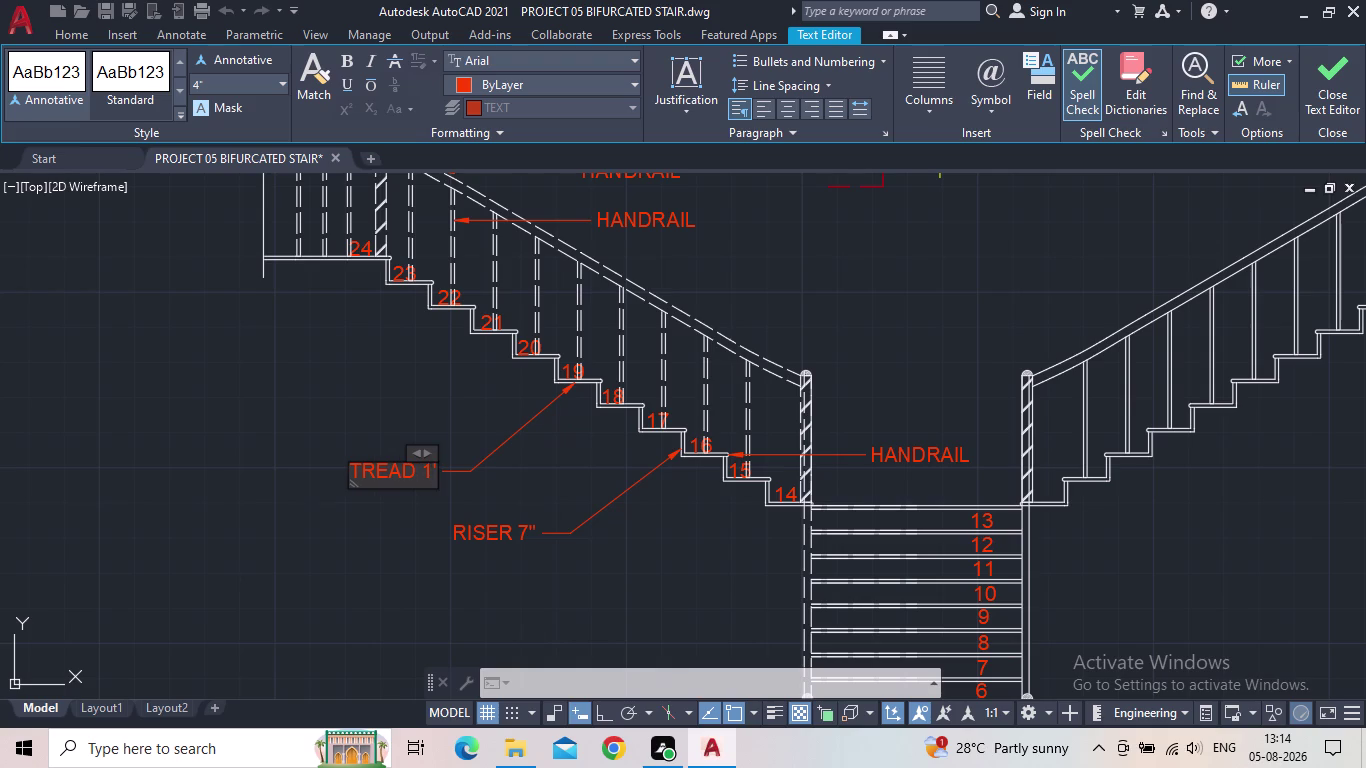
click(1341, 102)
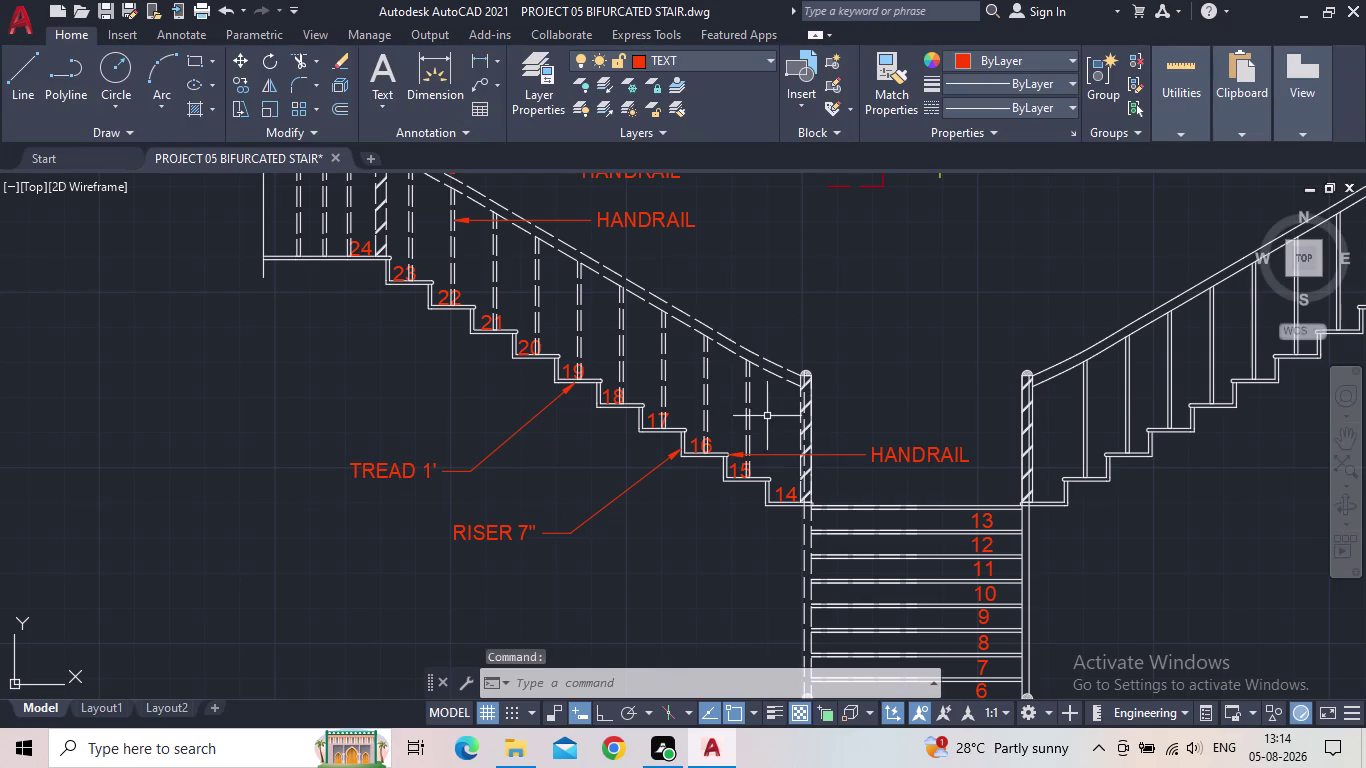
key(Escape)
Set FLOOR as the current layer in place of TEXT using Layer Properties Manager.
click(553, 97)
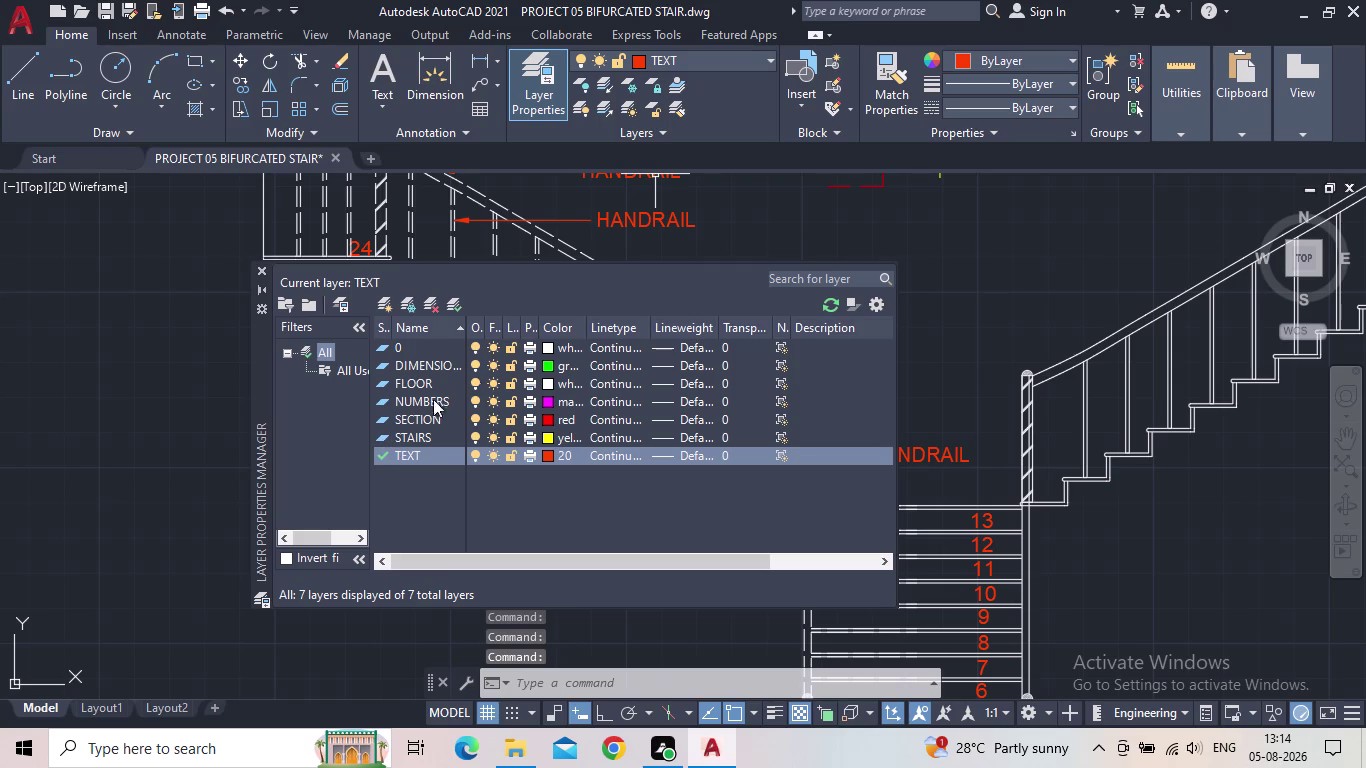
double_click(389, 381)
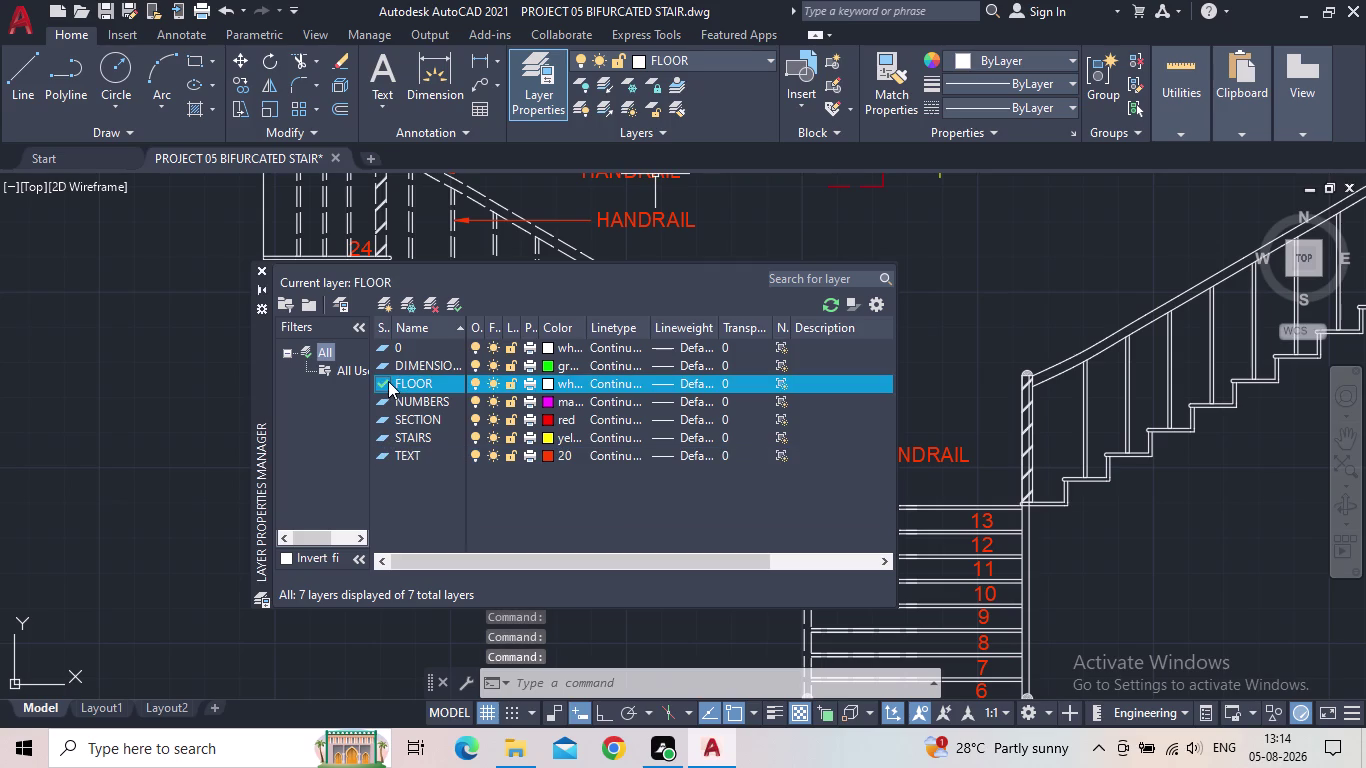
click(256, 272)
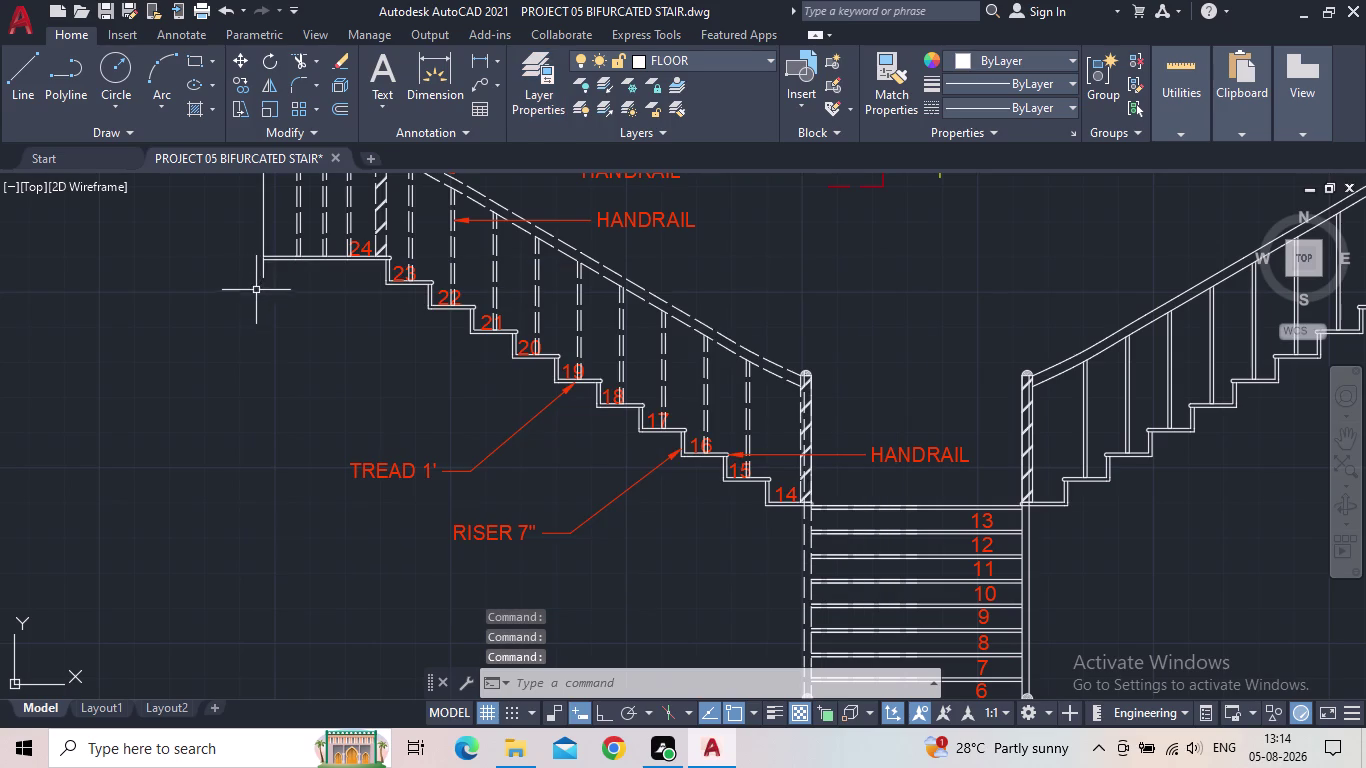
scroll(up, 3)
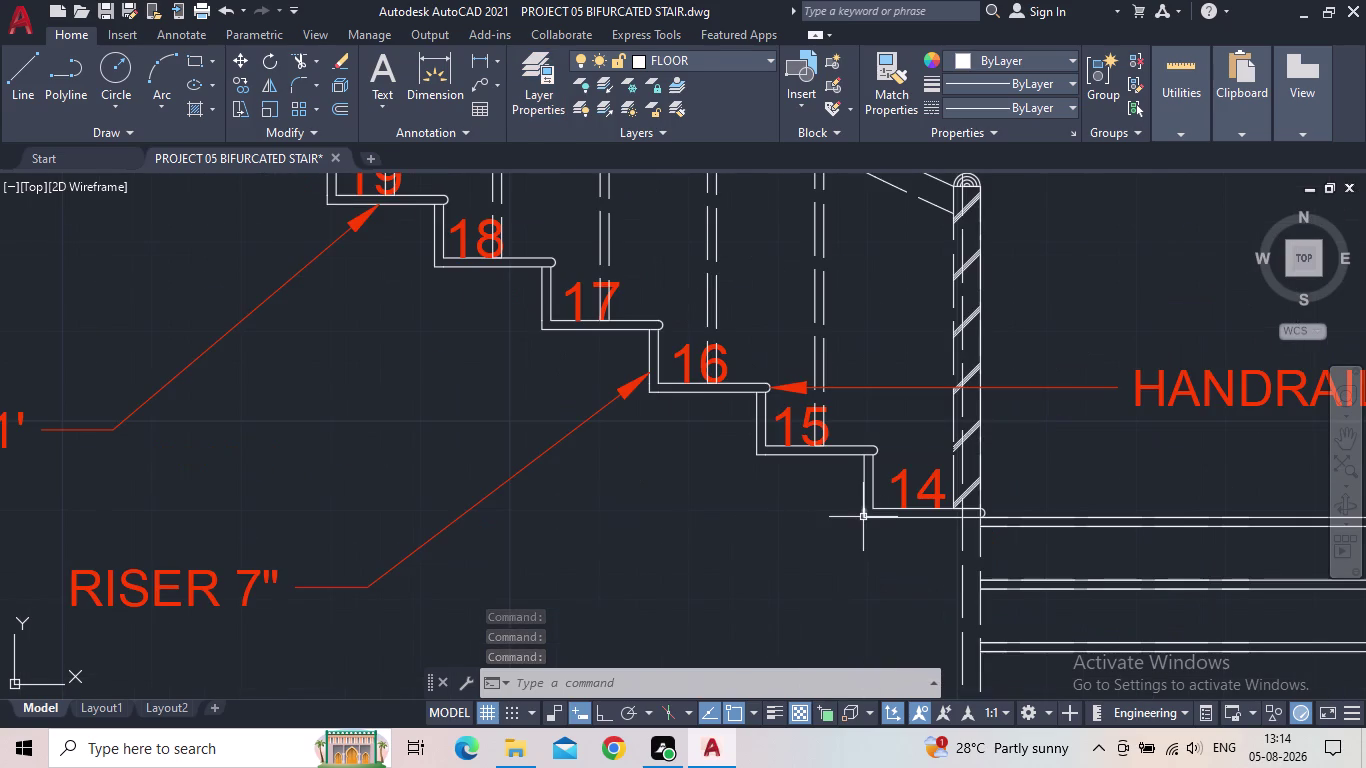
key(space)
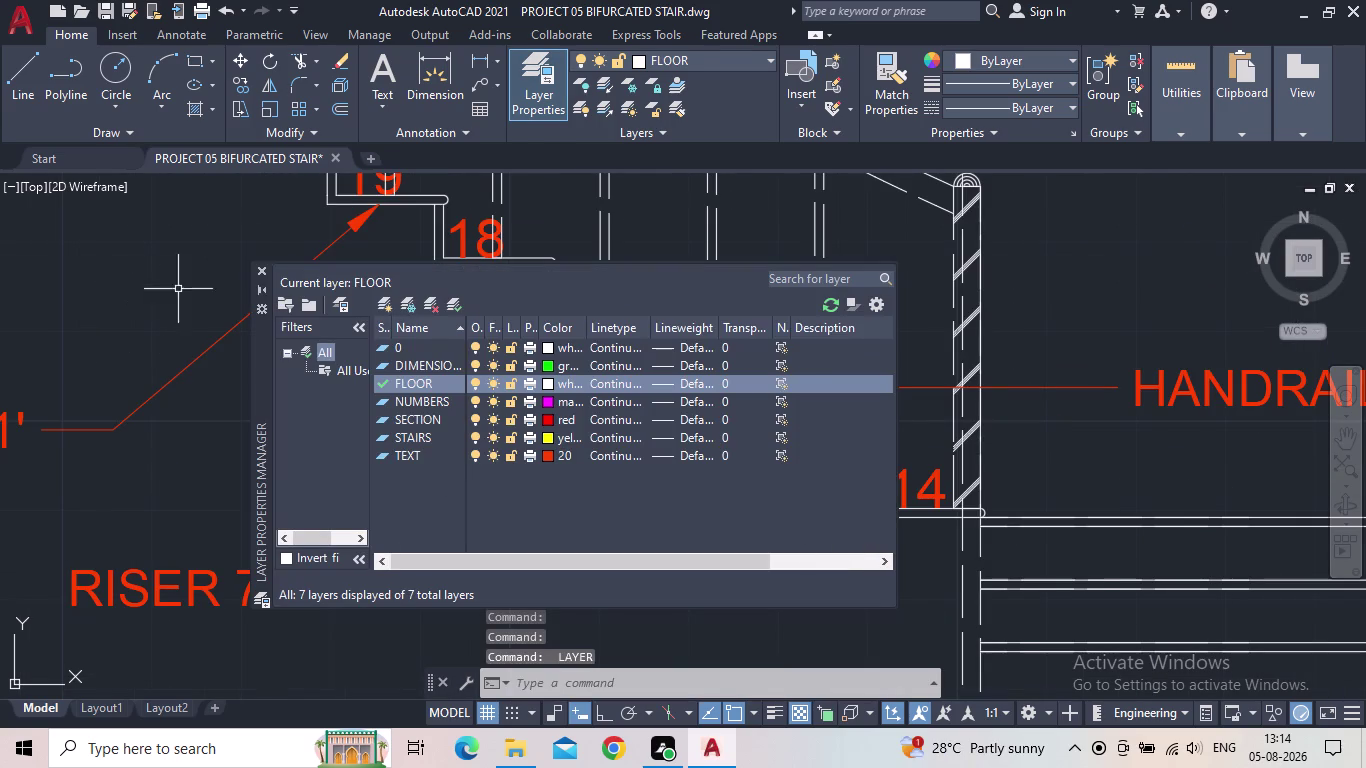
click(264, 271)
Draw a LINE from the step 14 corner to the step 23 corner.
key(l)
key(Return)
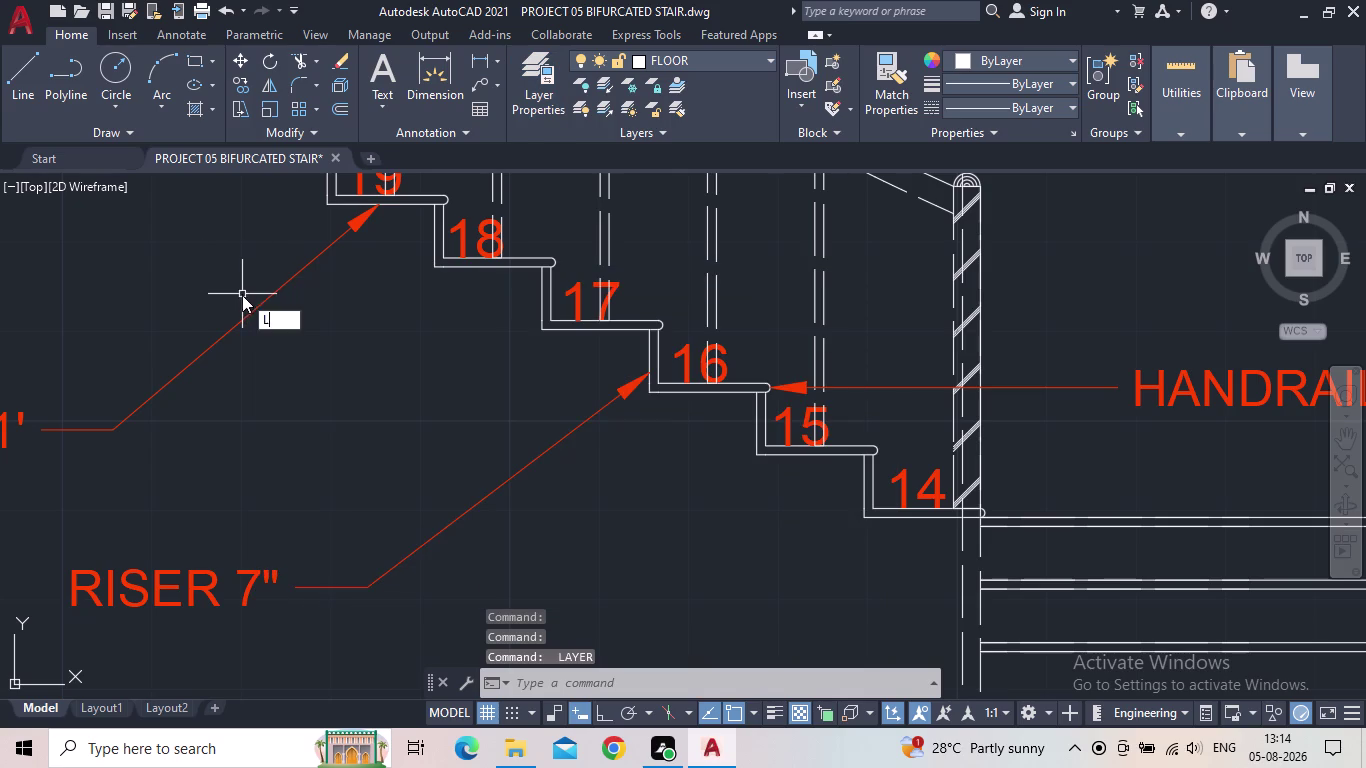
click(861, 521)
middle_drag(578, 365, 744, 568)
scroll(up, 3)
scroll(down, 3)
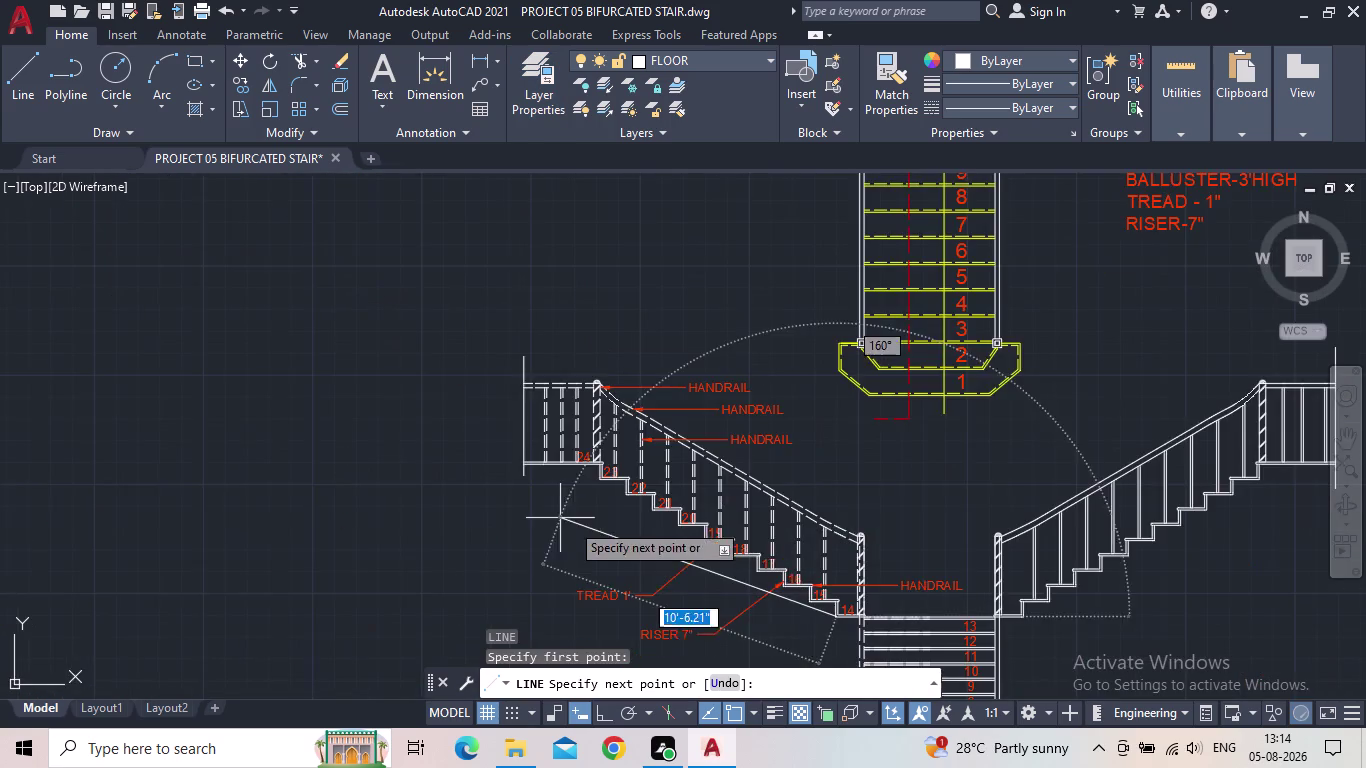
scroll(up, 3)
scroll(up, 3)
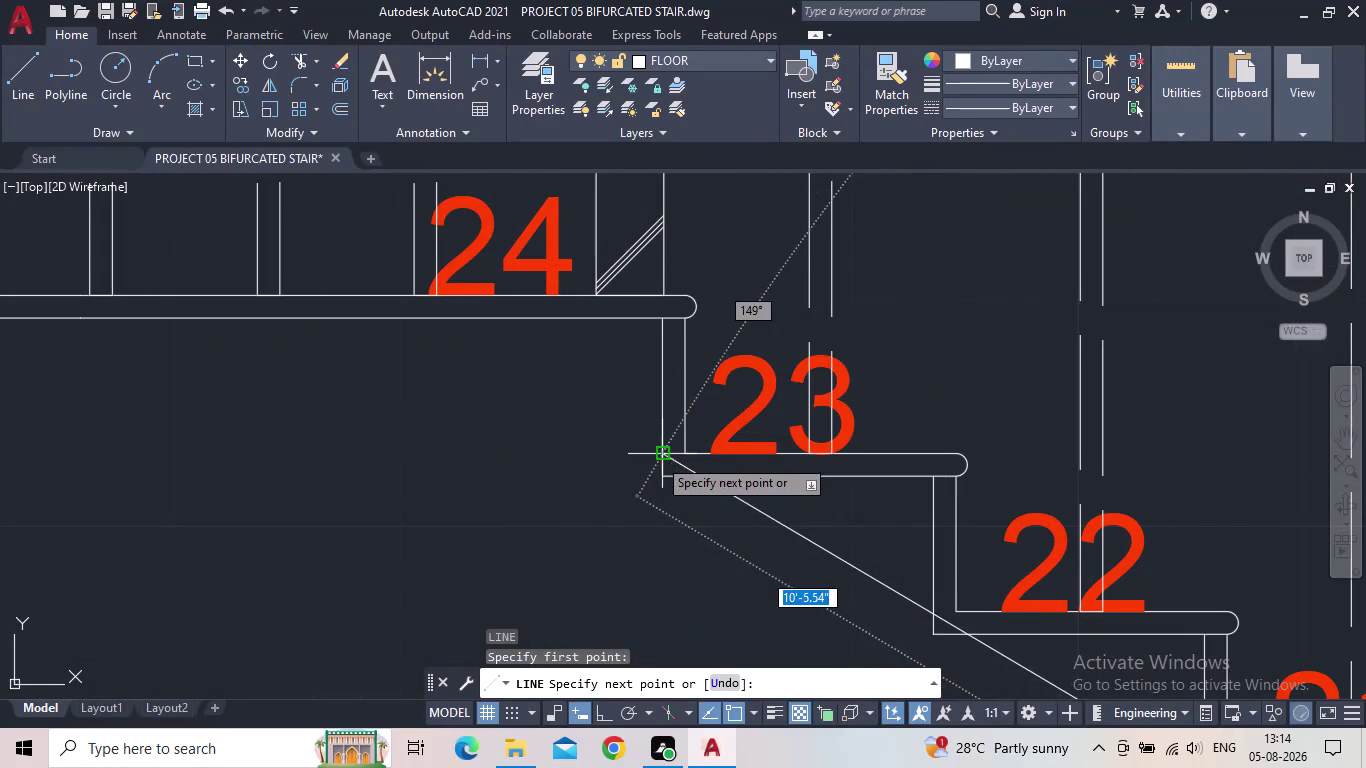
click(658, 482)
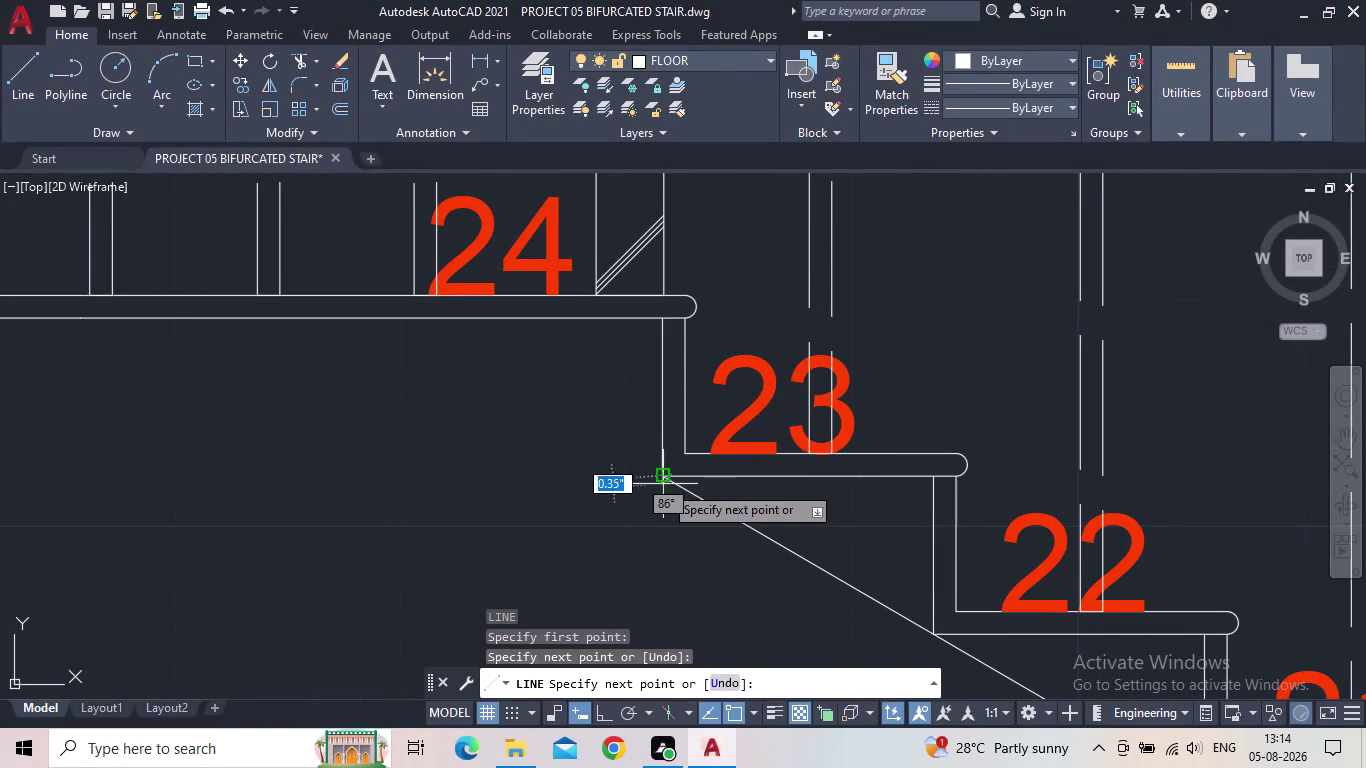
key(Escape)
Select the new sloping line and turn Ortho on.
scroll(down, 3)
middle_drag(657, 488, 480, 381)
scroll(down, 3)
scroll(down, 3)
middle_drag(688, 515, 454, 320)
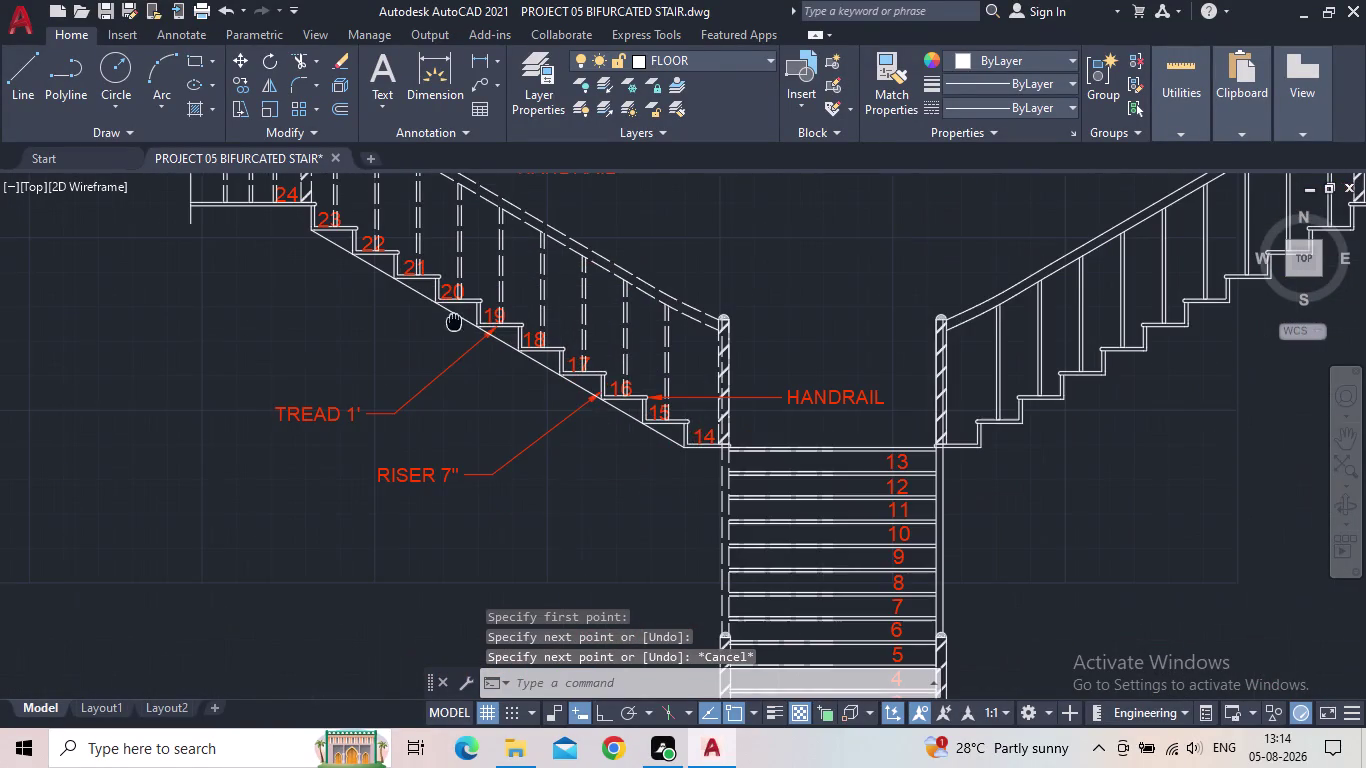
scroll(up, 3)
click(648, 433)
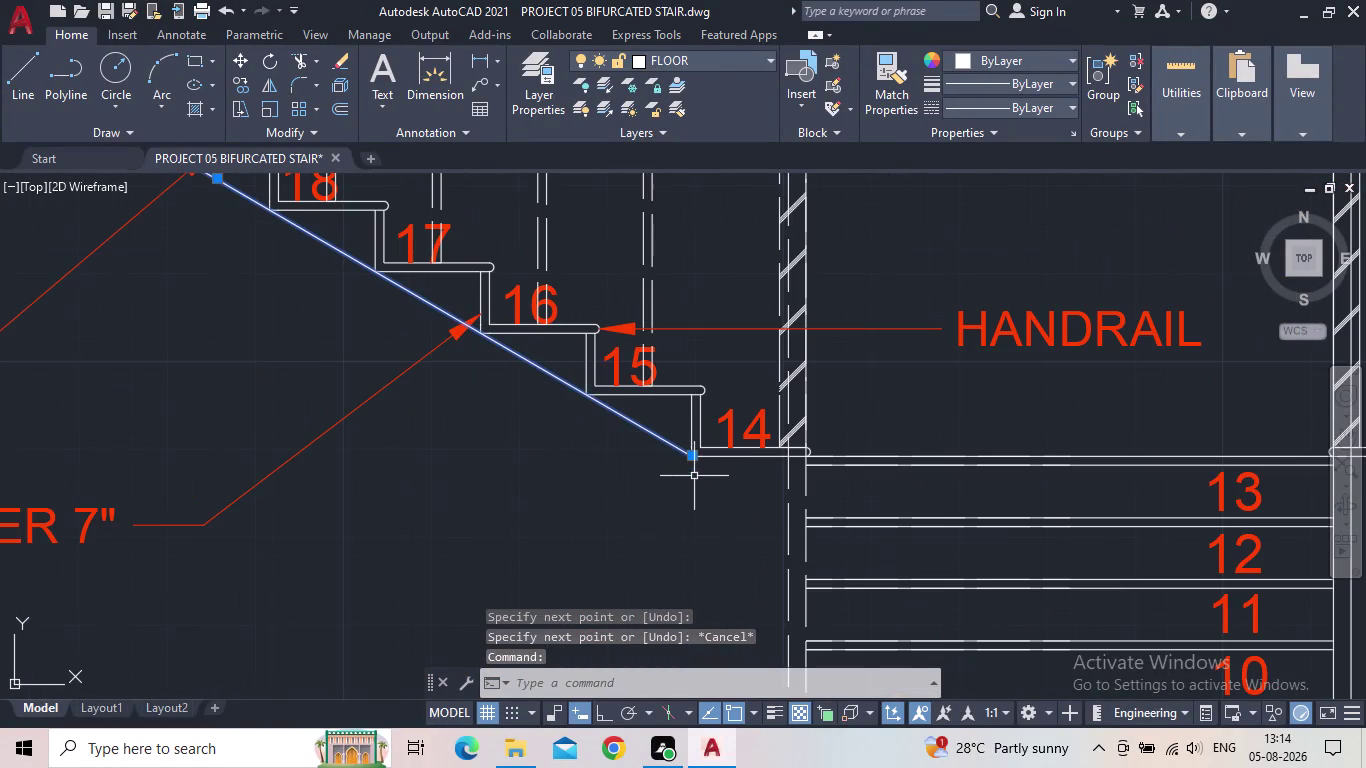
click(603, 717)
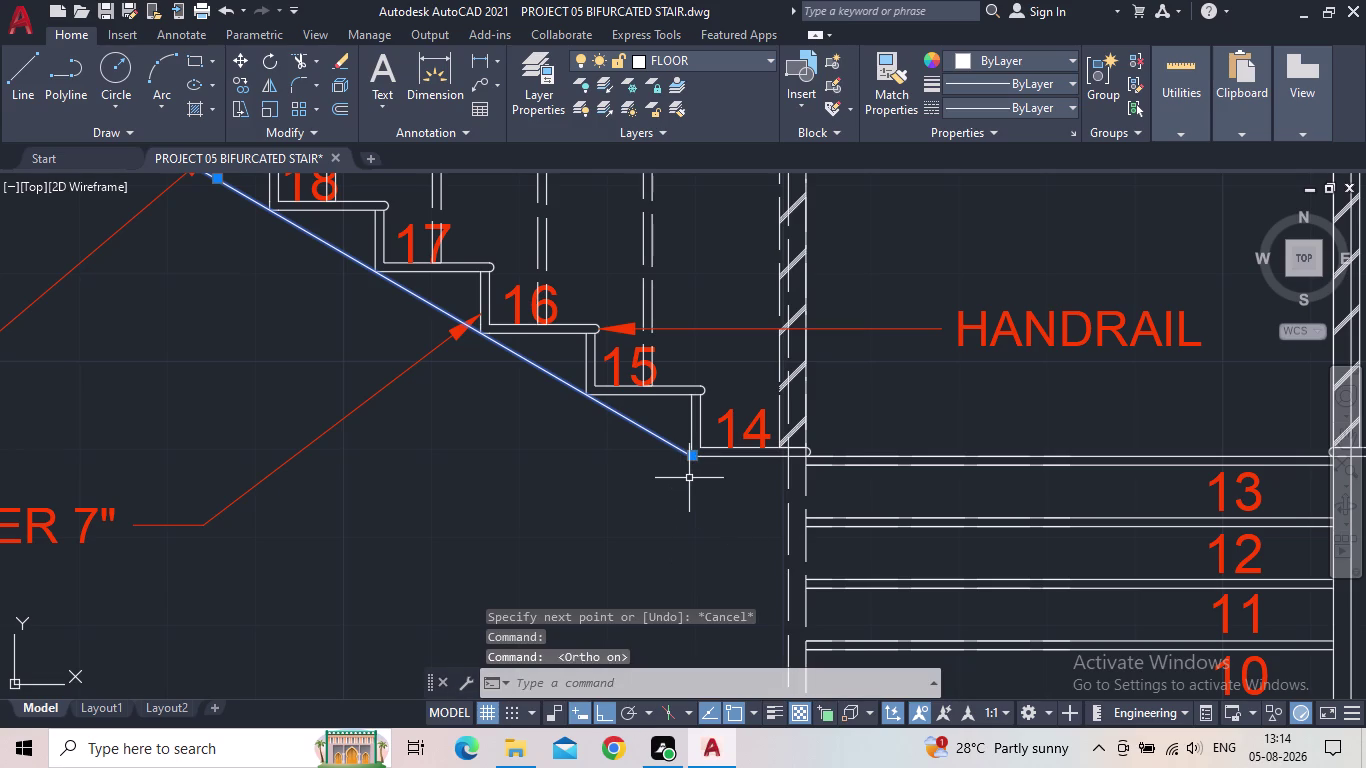
key(Escape)
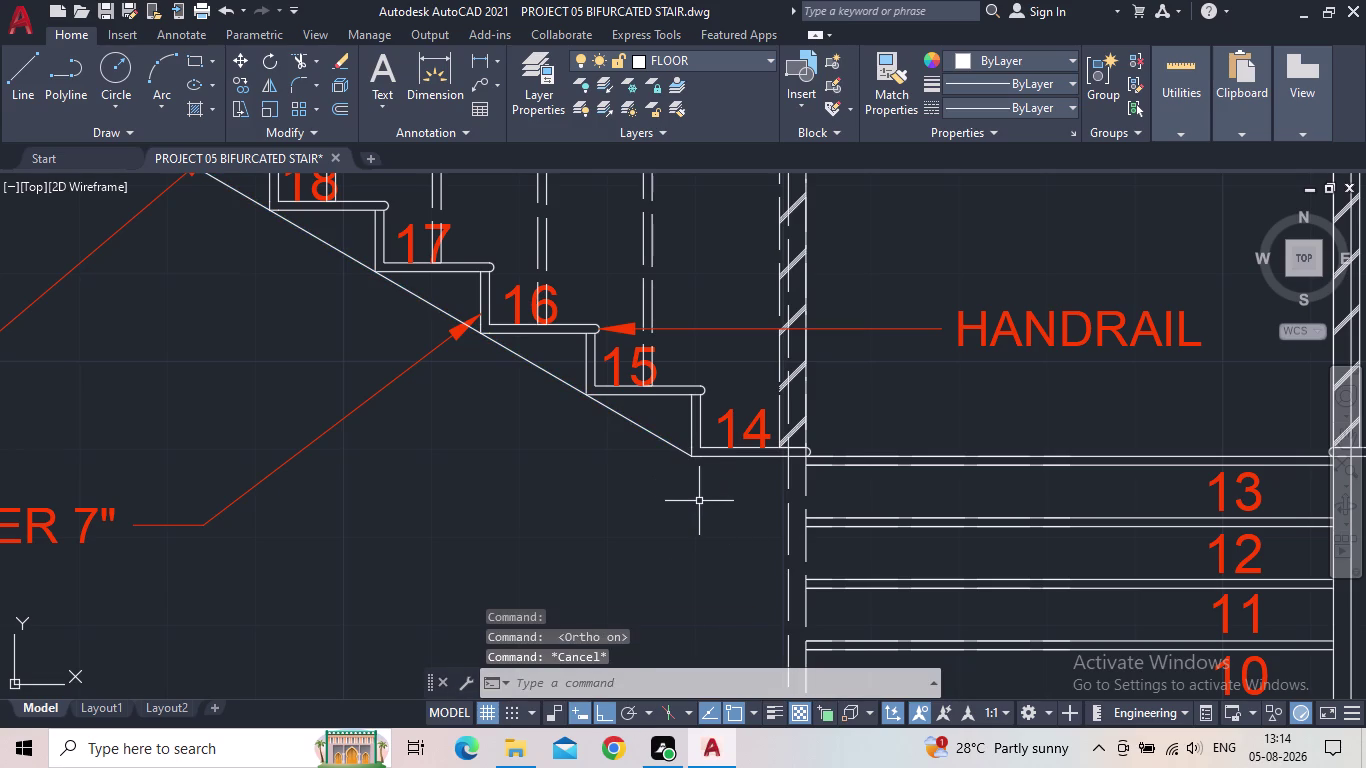
Move the sloping line 6" straight down.
key(m)
key(Return)
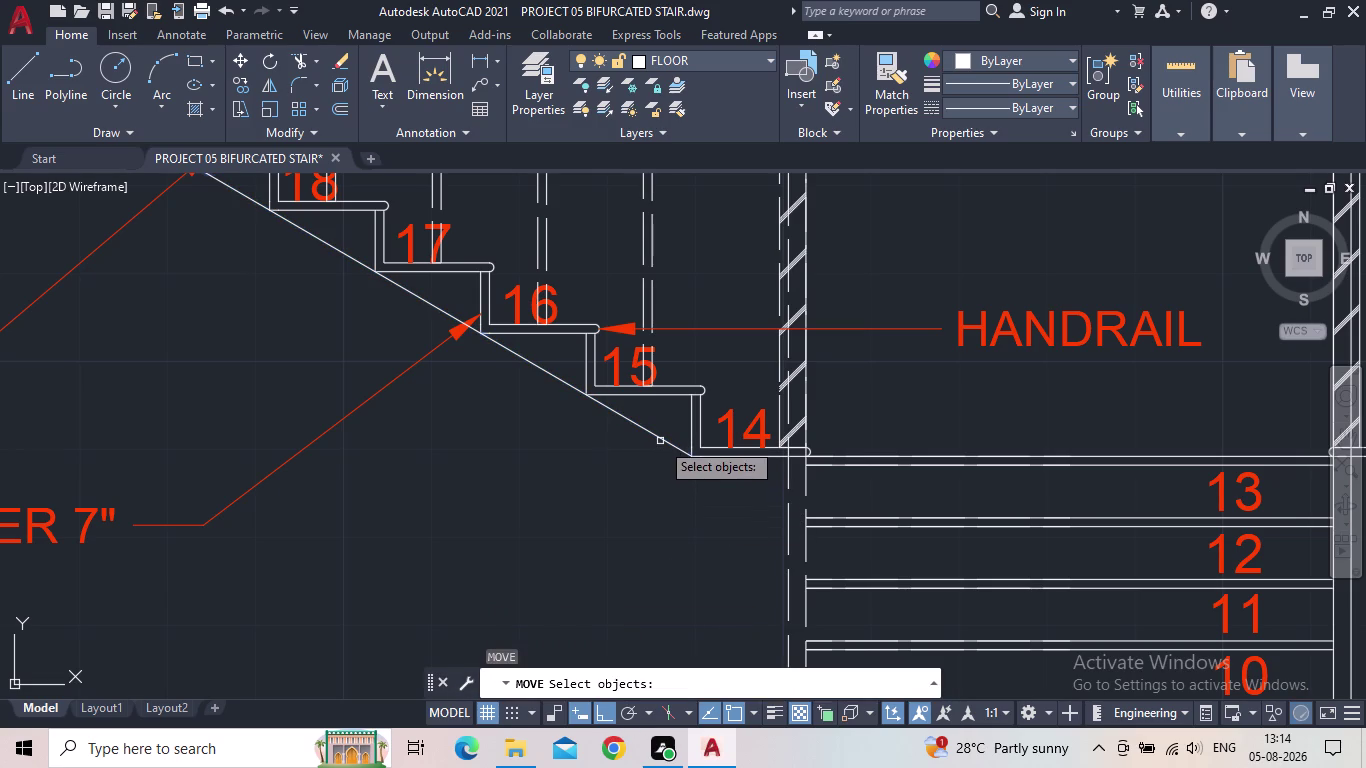
click(660, 441)
key(space)
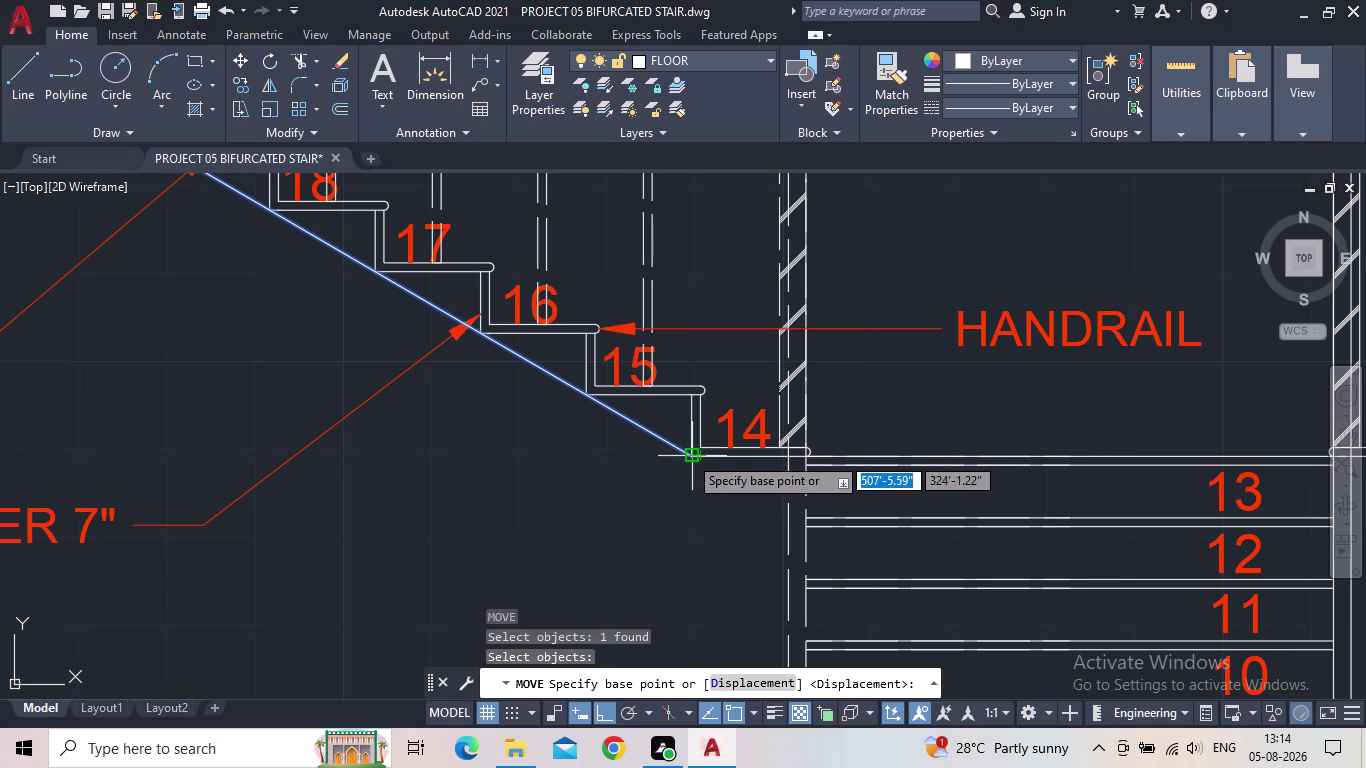
drag(688, 455, 684, 470)
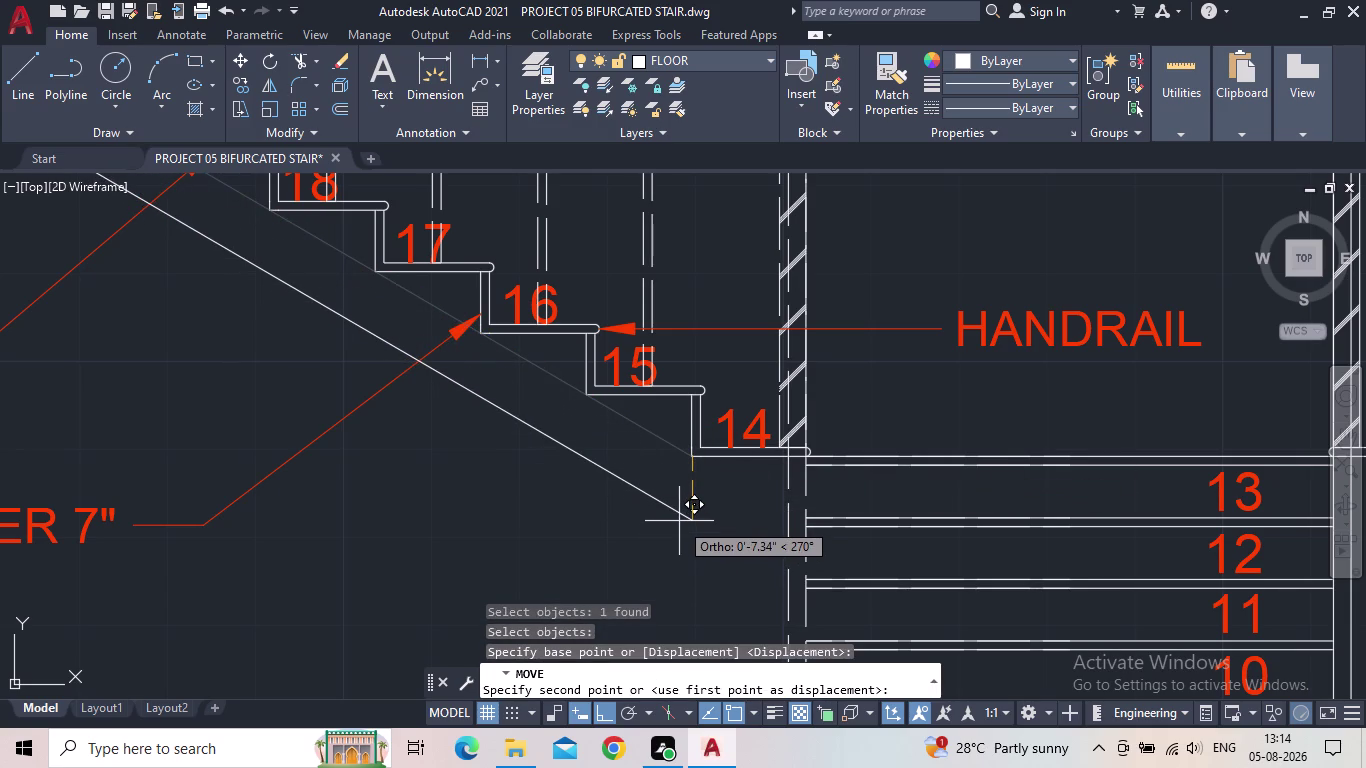
text(6")
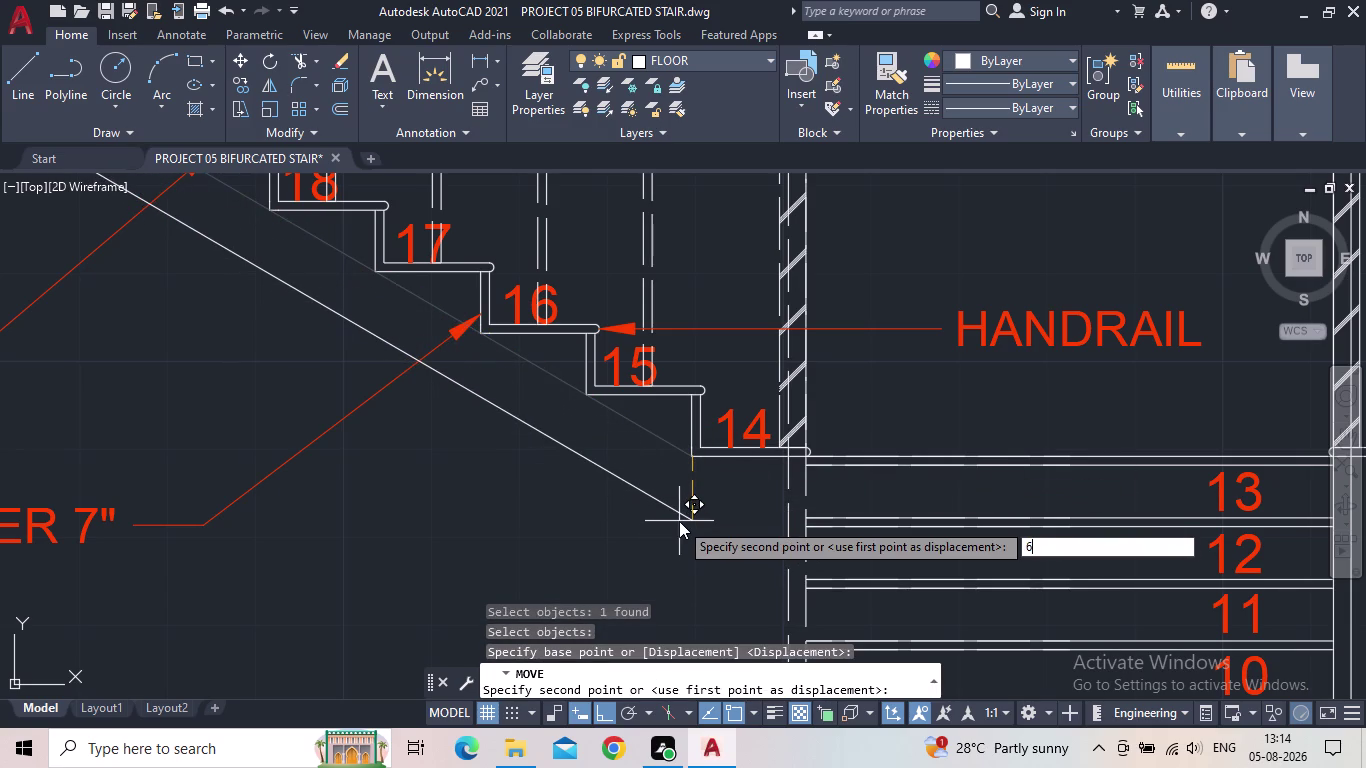
key(Return)
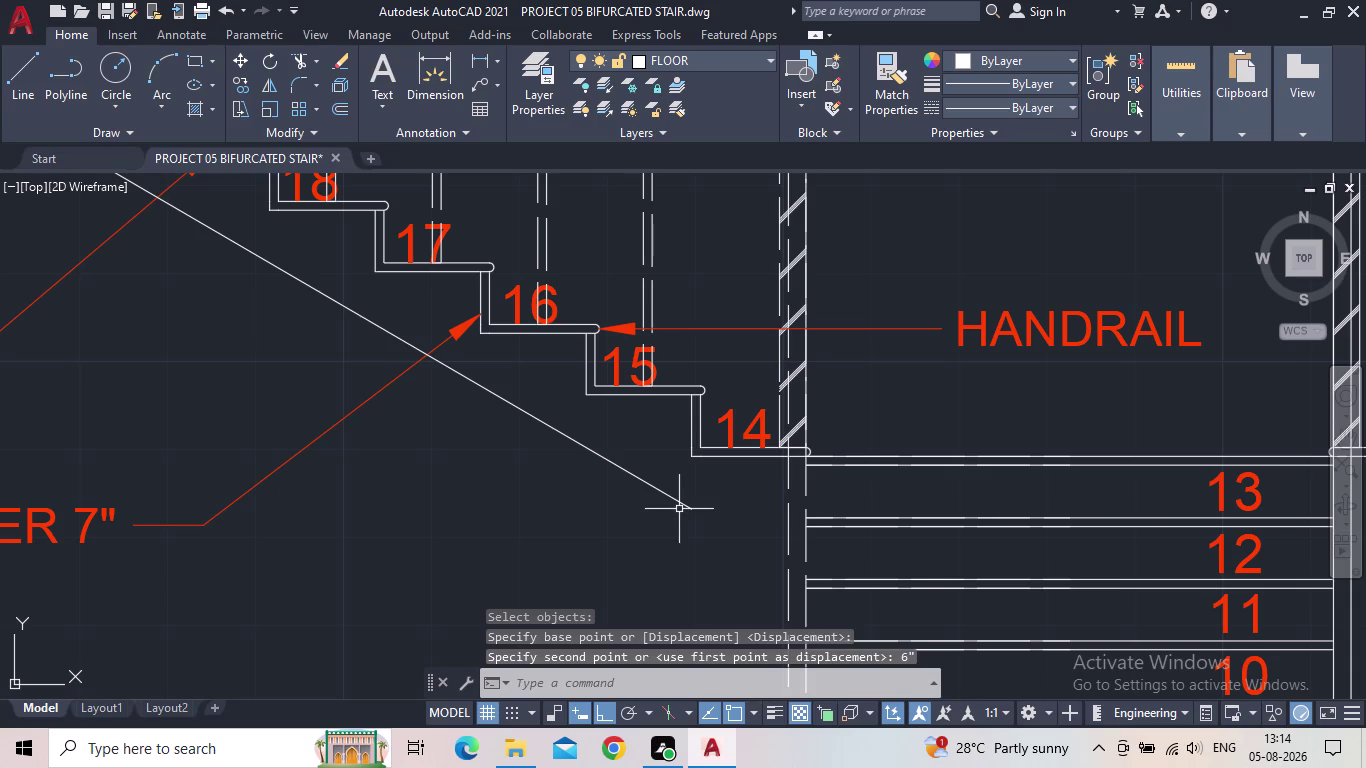
key(Escape)
Cancel an accidentally started EXTRUDE on the sloping line.
key(e)
key(x)
key(t)
key(space)
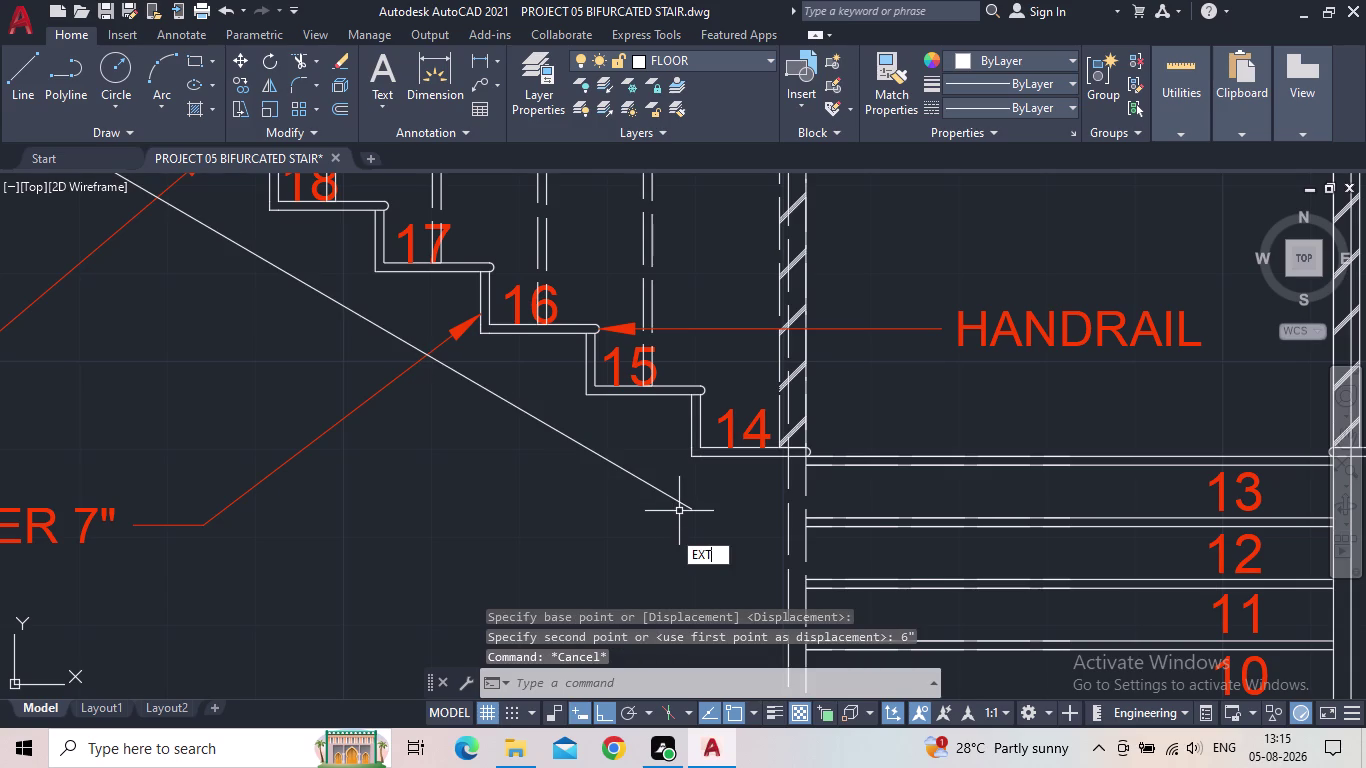
click(682, 501)
click(685, 506)
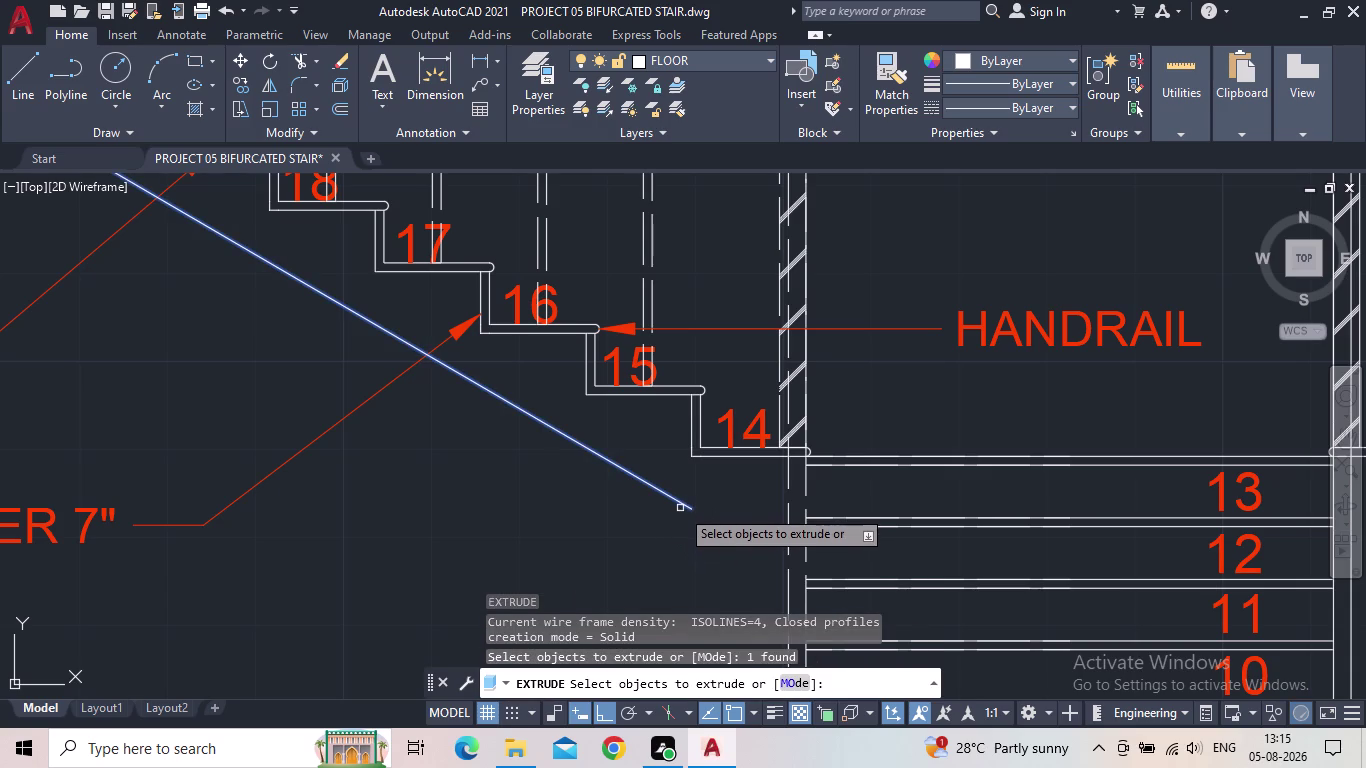
click(683, 507)
key(Escape)
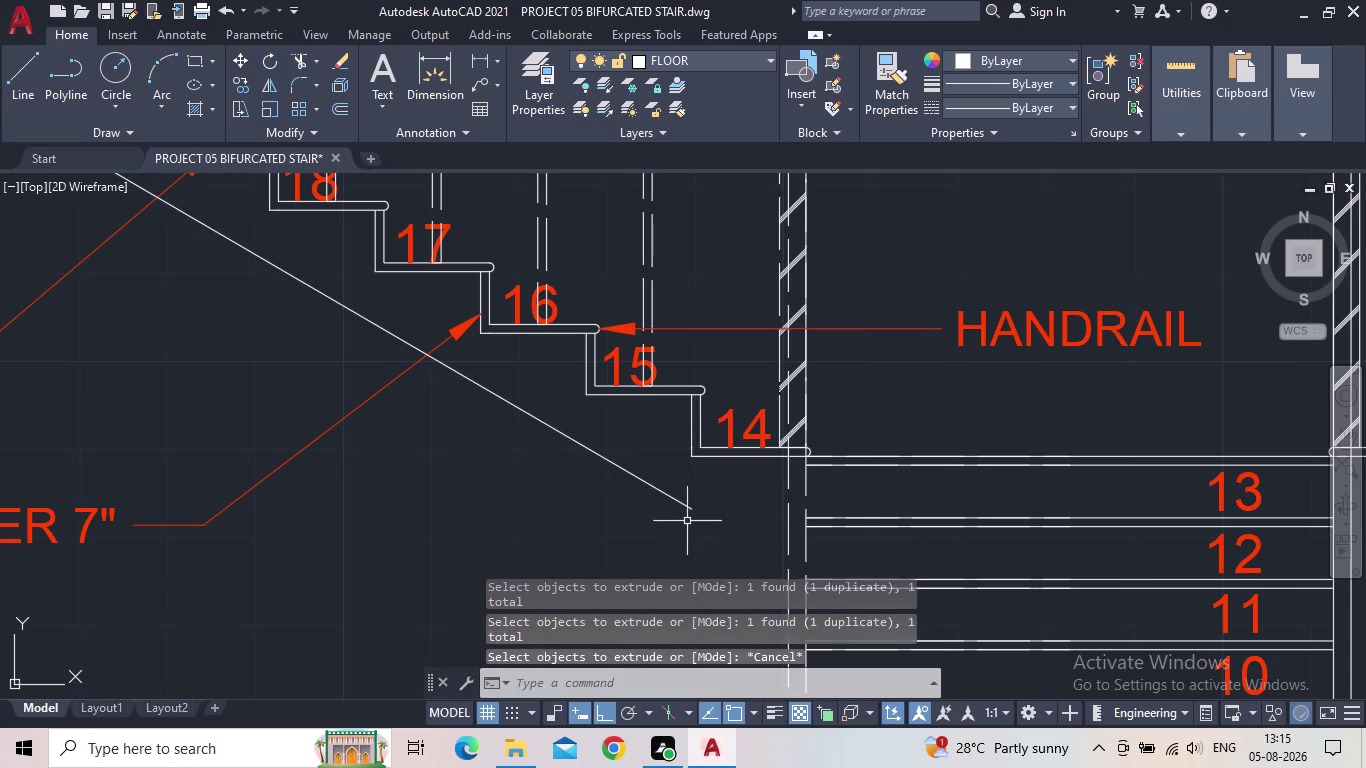
Grip-stretch the sloping line's lower end to the stair wall line.
click(684, 507)
click(692, 504)
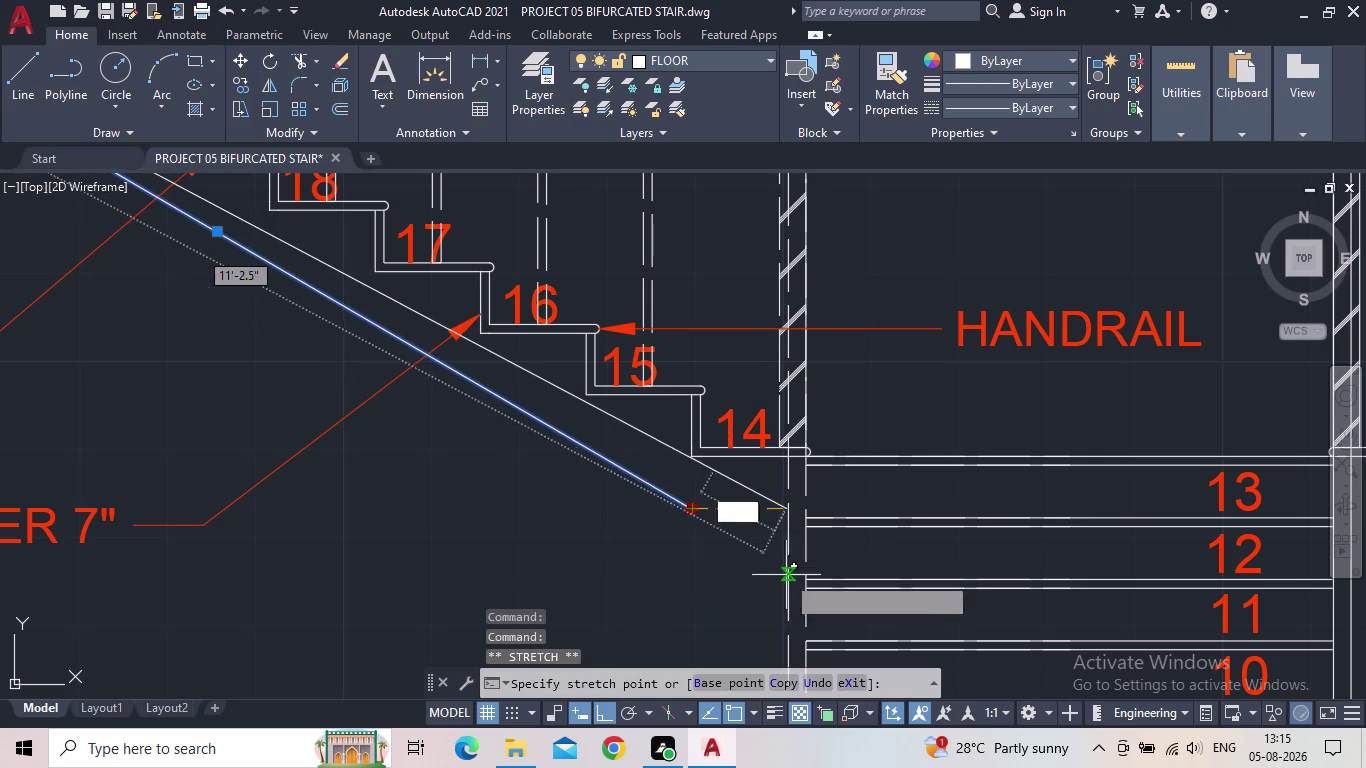
click(599, 707)
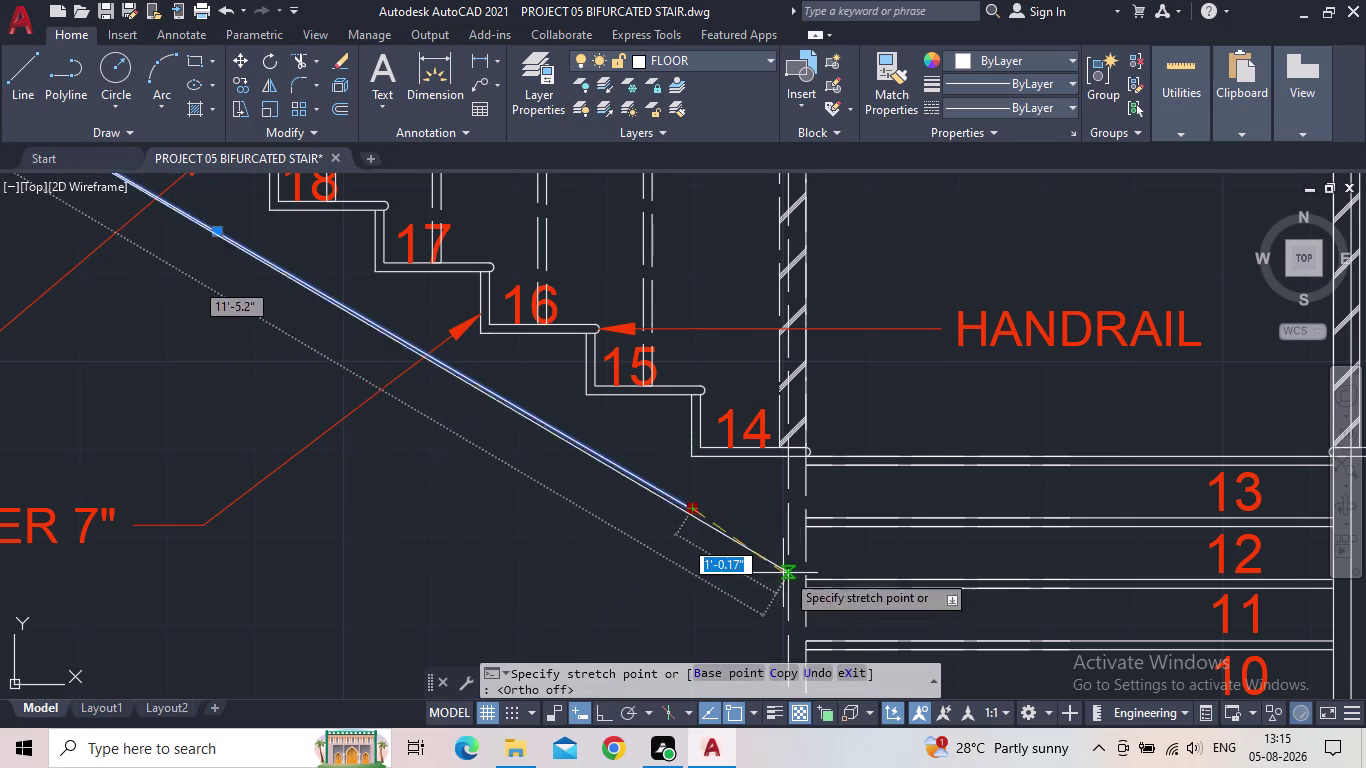
click(784, 564)
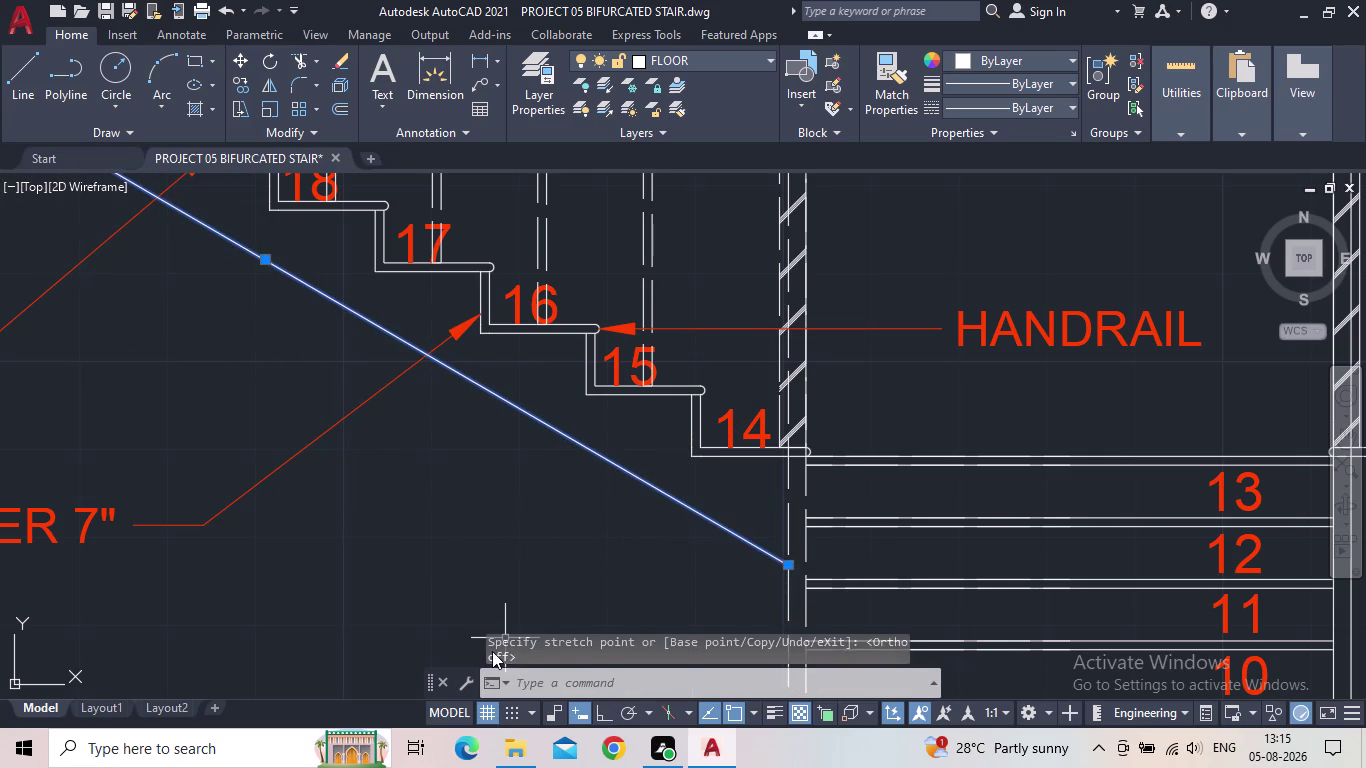
key(Escape)
scroll(down, 3)
scroll(down, 3)
middle_drag(466, 583, 914, 666)
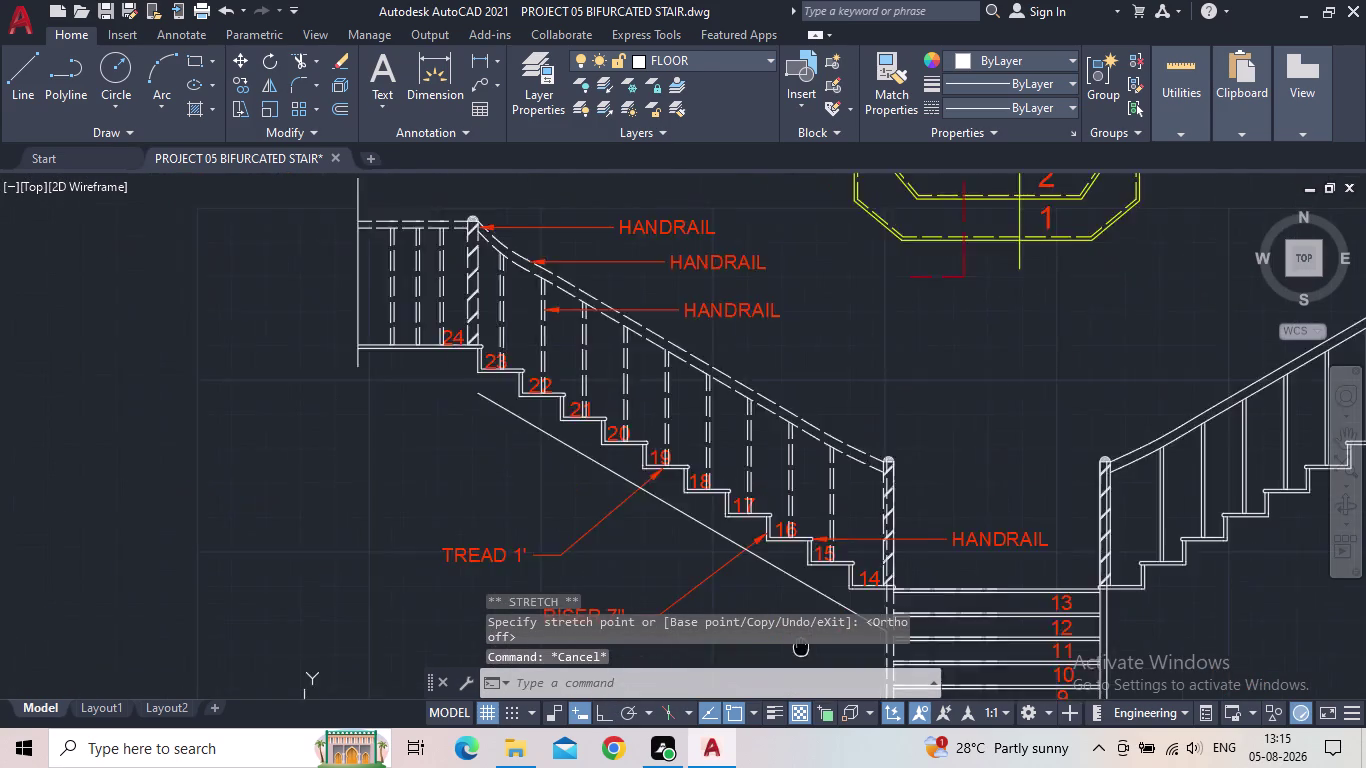
scroll(up, 3)
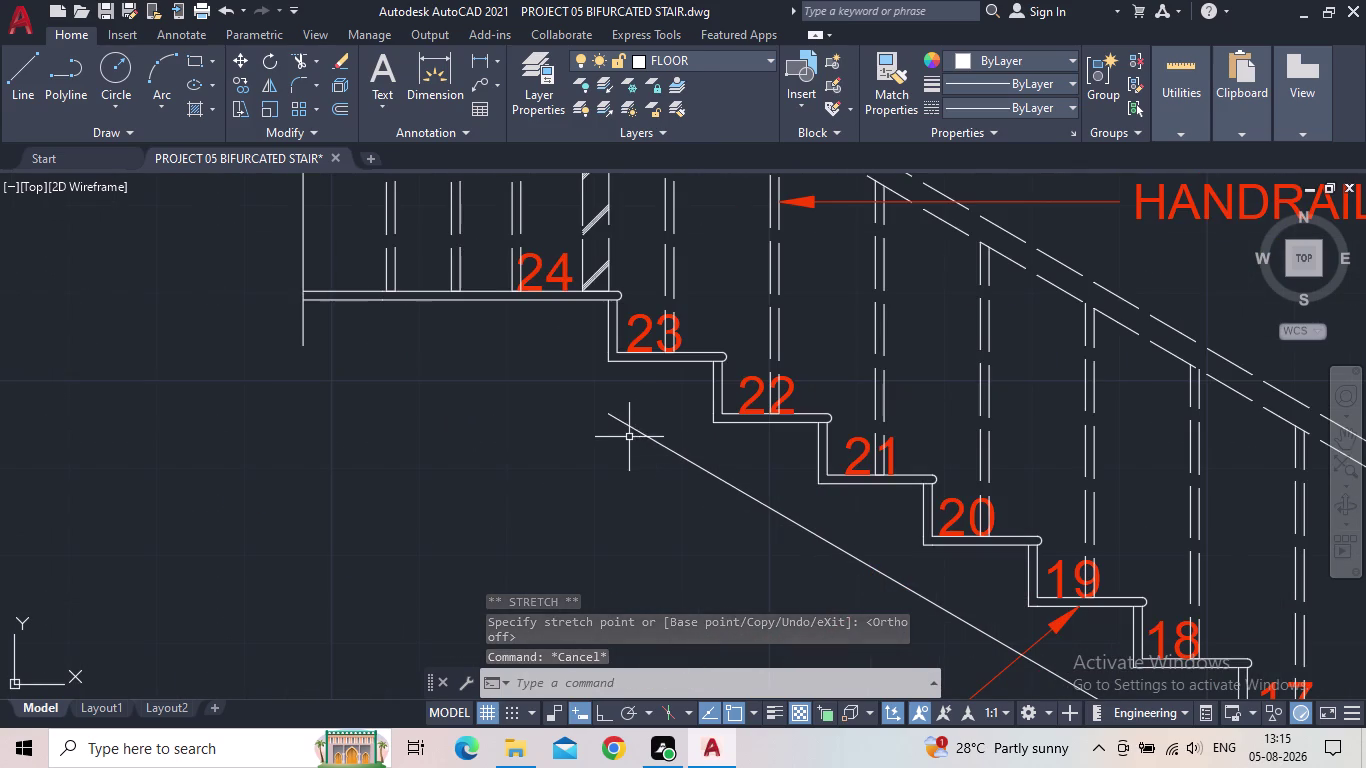
Extend the sloping line's upper end to the landing.
key(e)
key(x)
key(space)
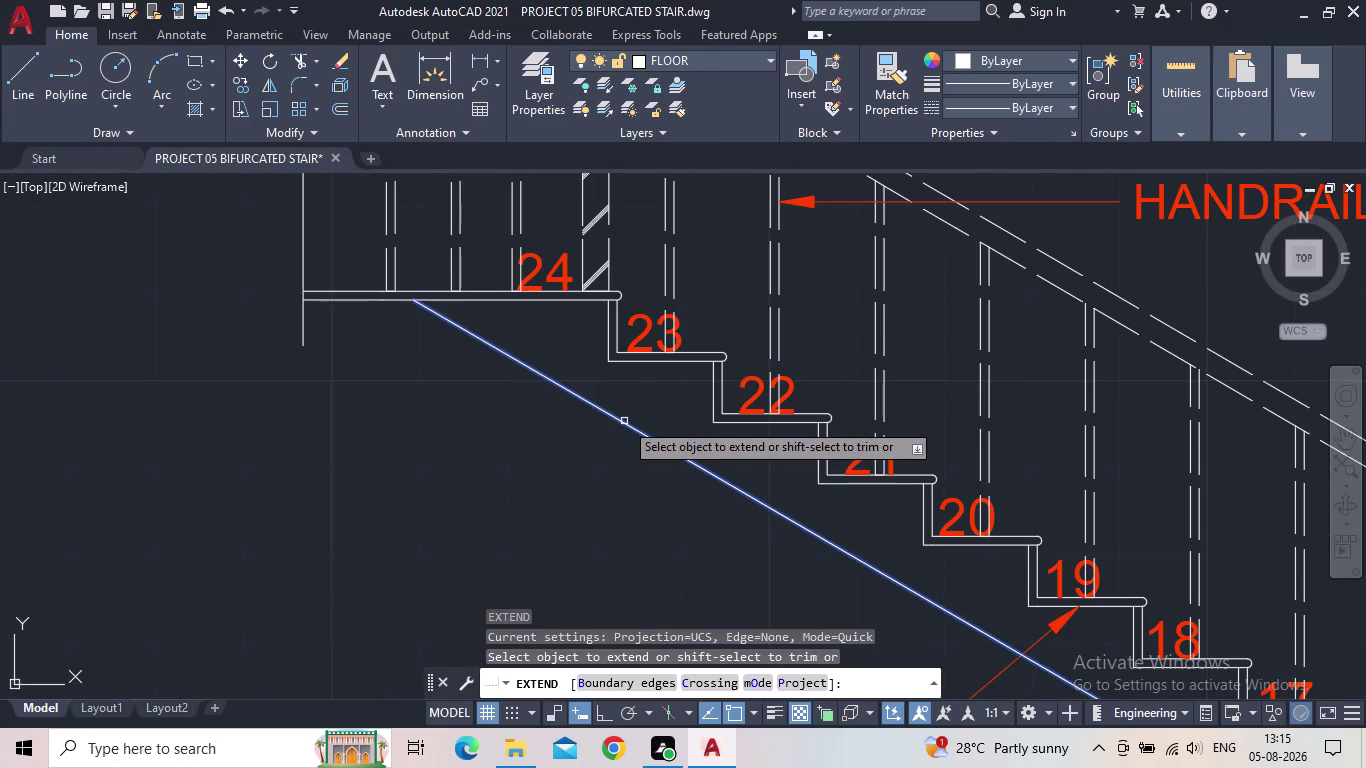
click(624, 421)
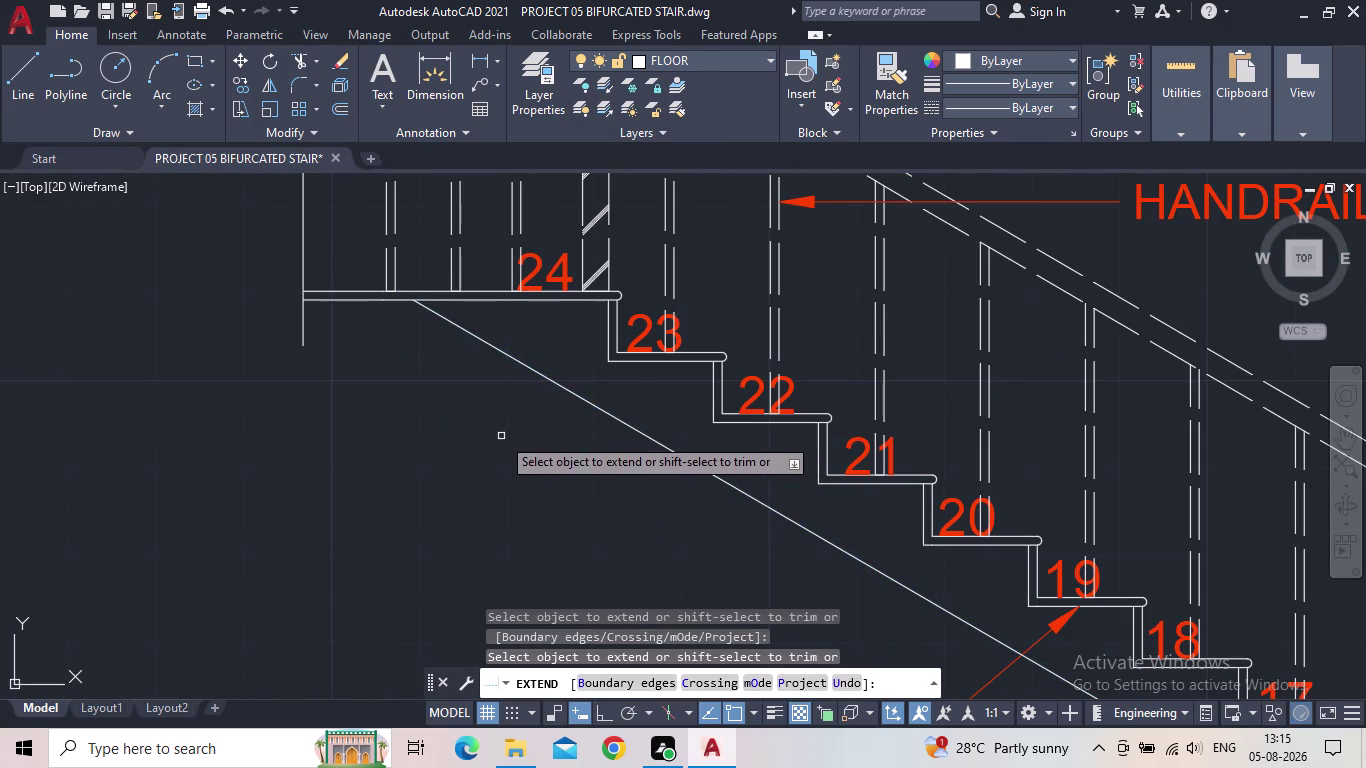
key(Escape)
middle_drag(456, 367, 485, 431)
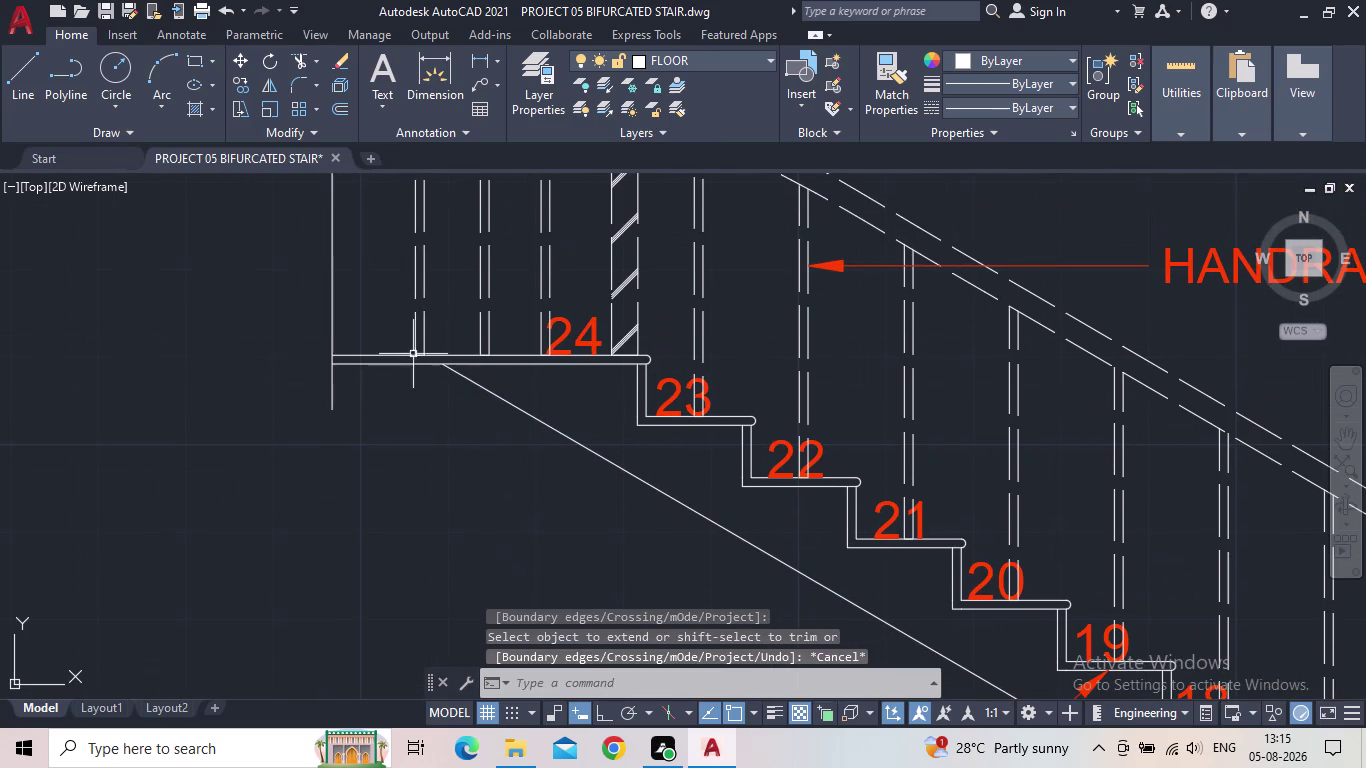
scroll(up, 3)
Offset the landing line 6" downward.
key(o)
key(Return)
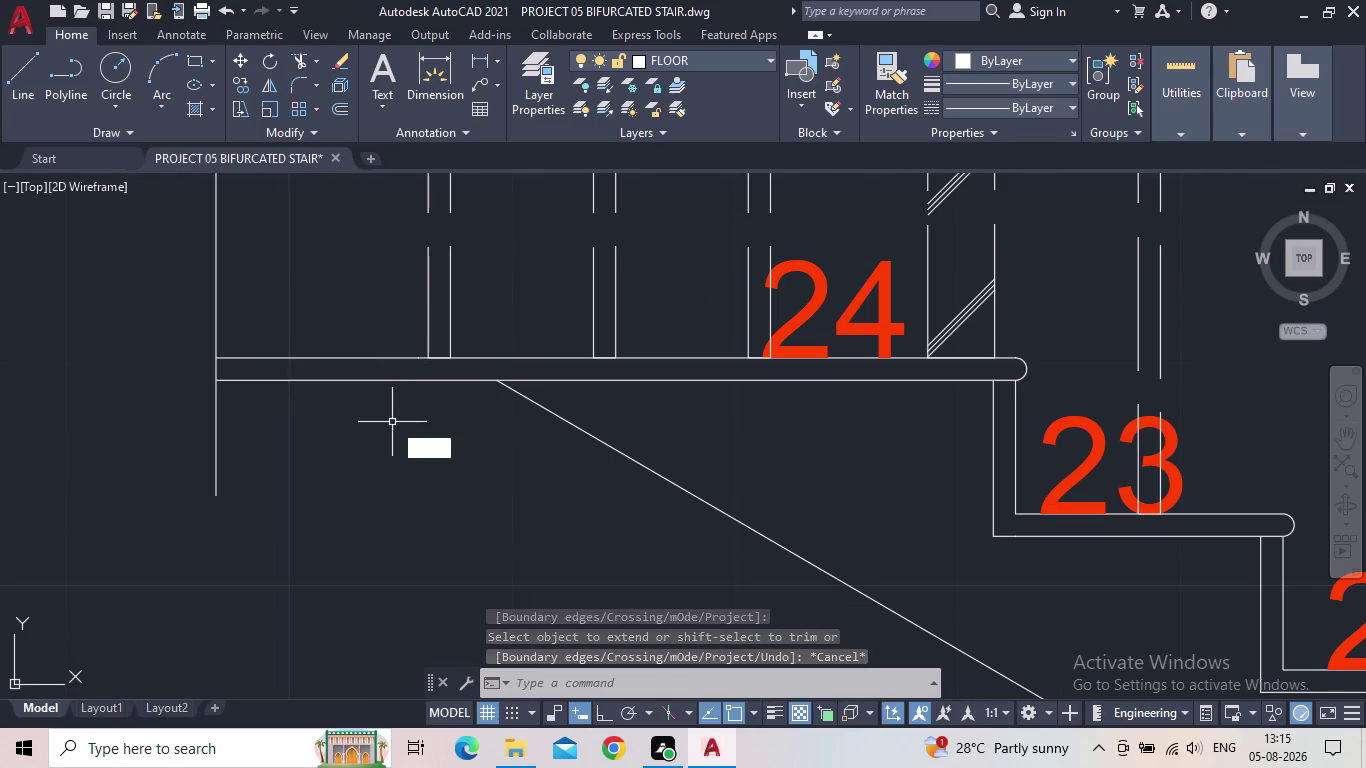
text(6")
key(Return)
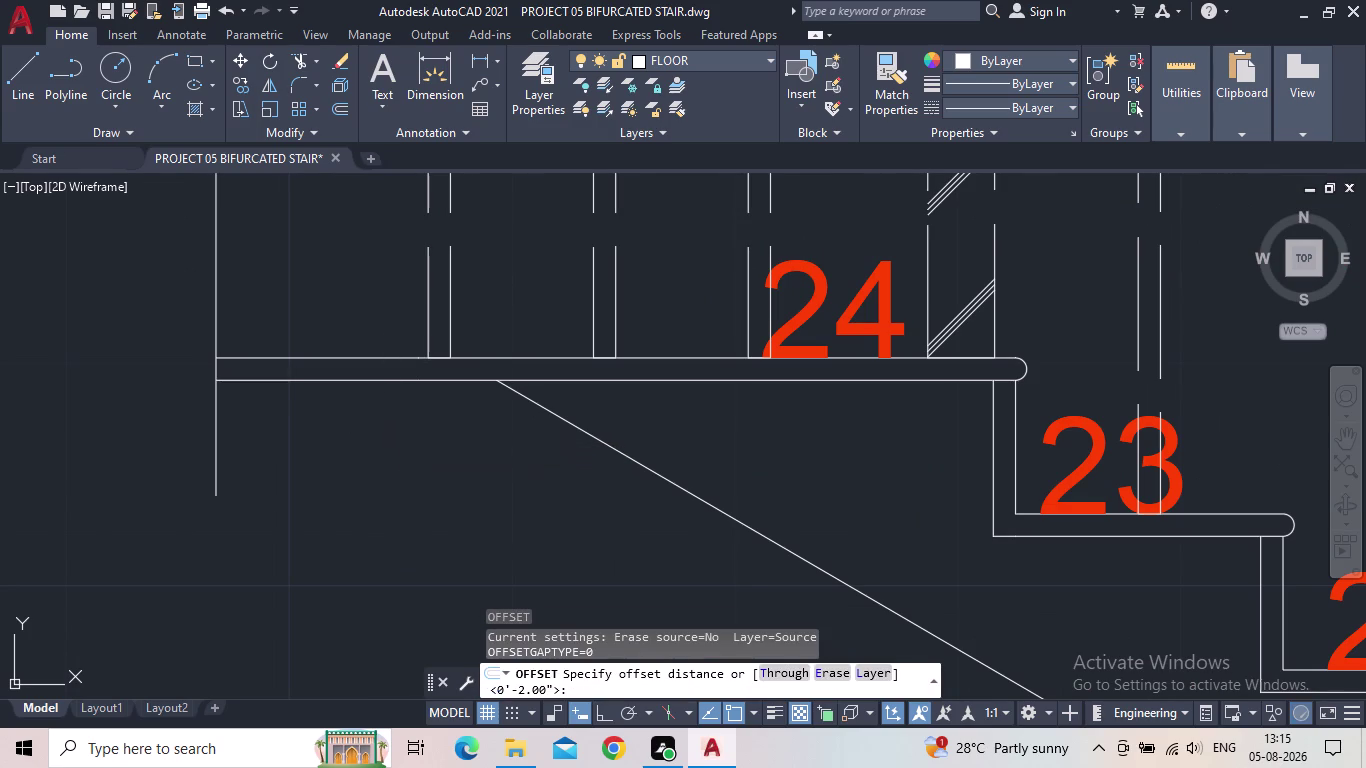
click(338, 381)
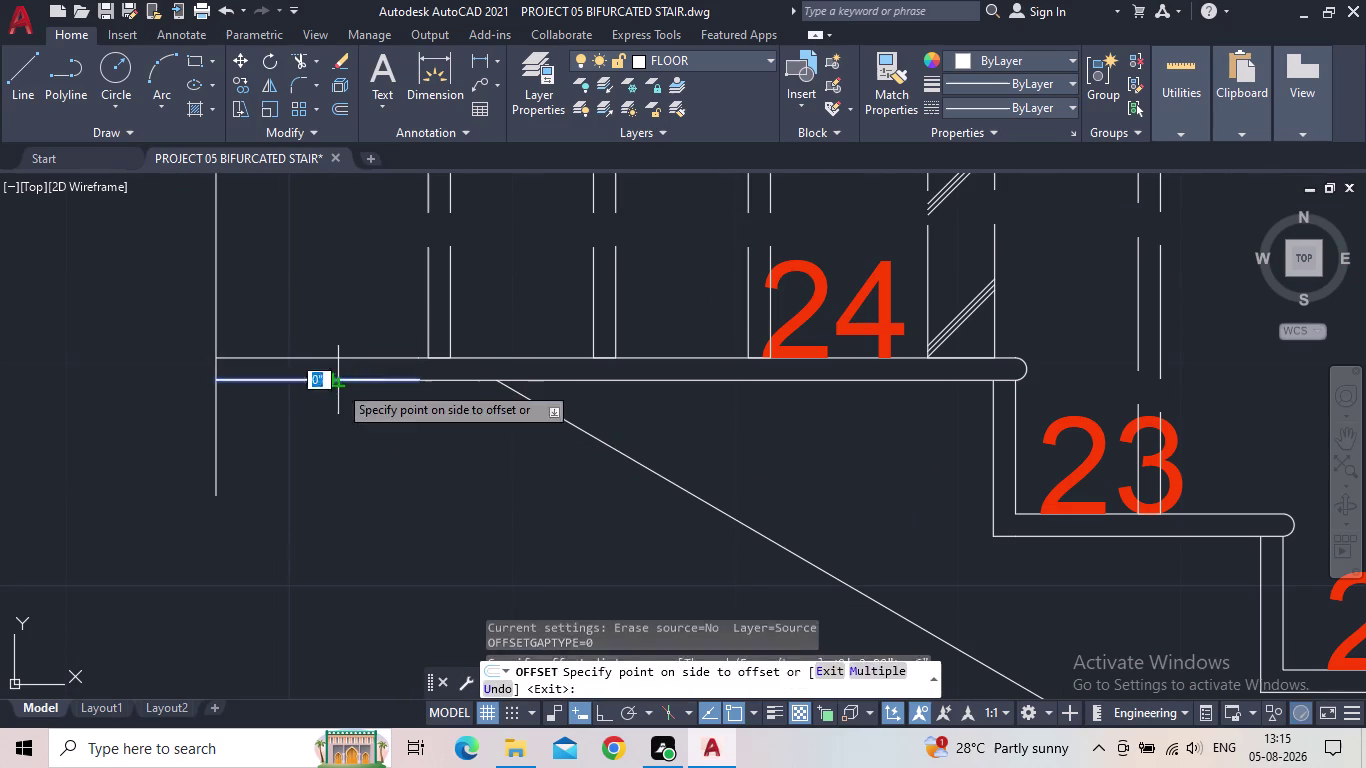
click(349, 448)
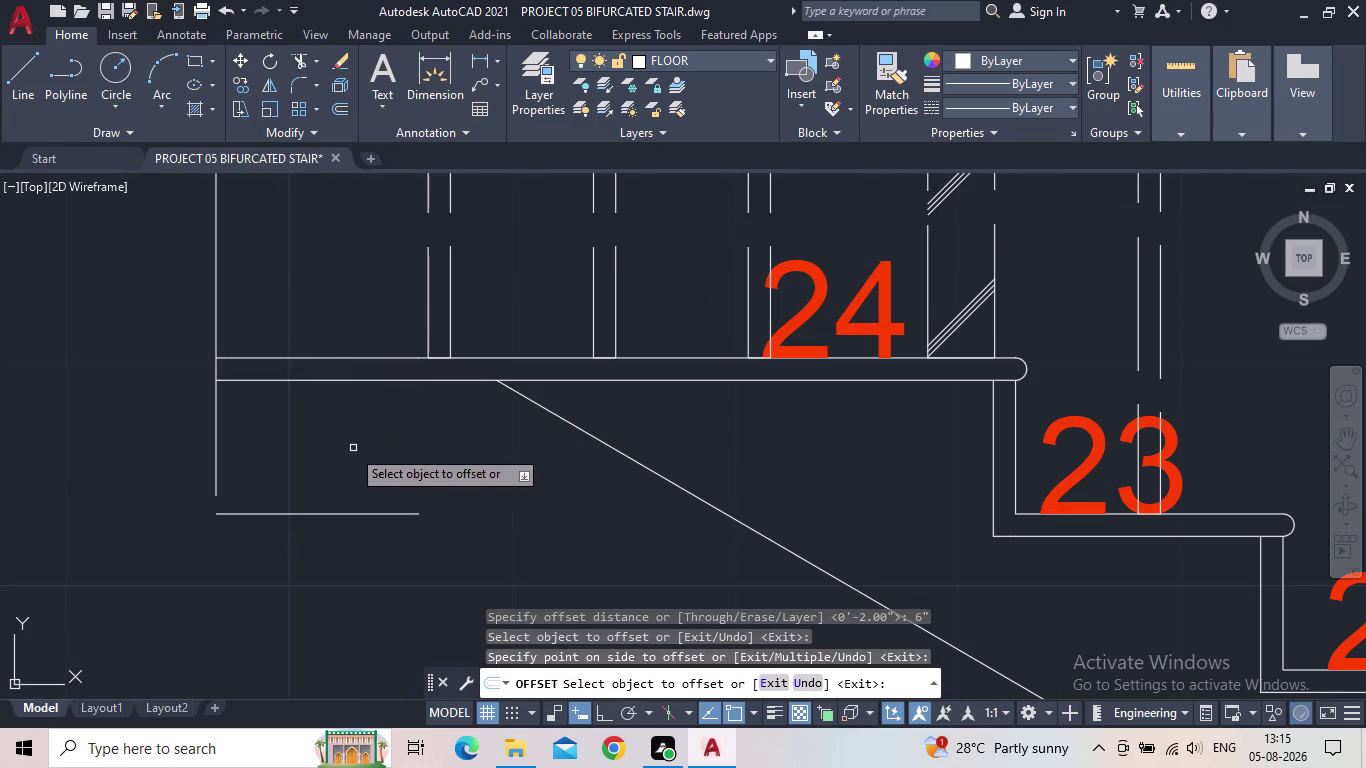
key(Escape)
Grip-stretch the left vertical edge line further down.
click(218, 456)
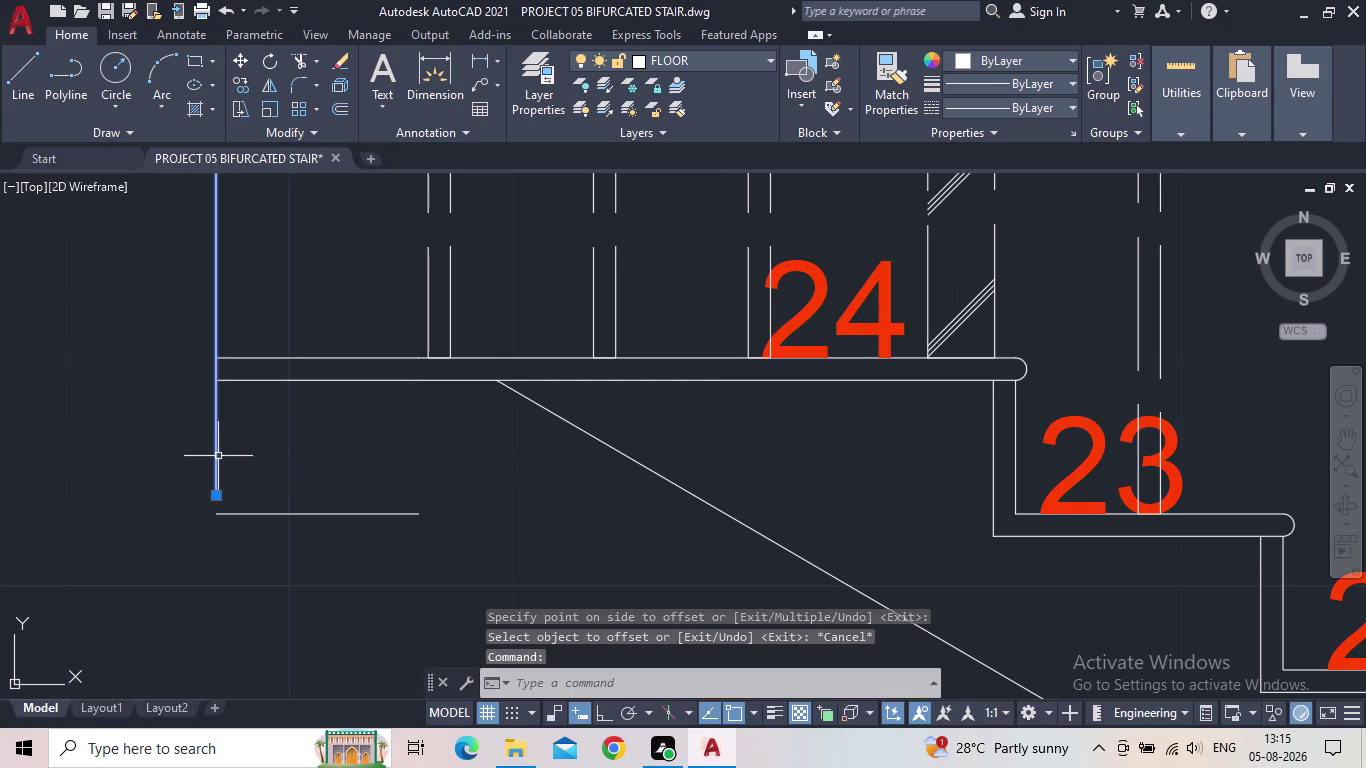
click(215, 500)
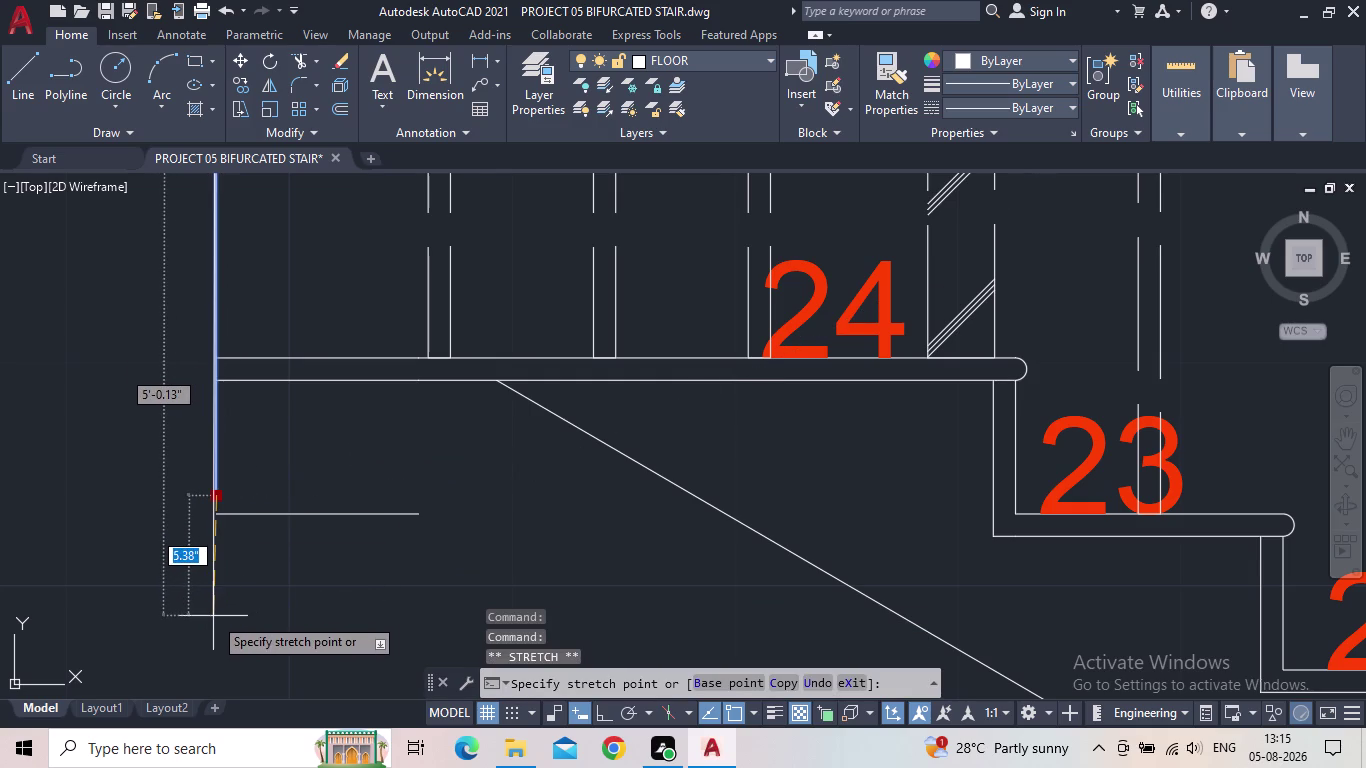
click(216, 617)
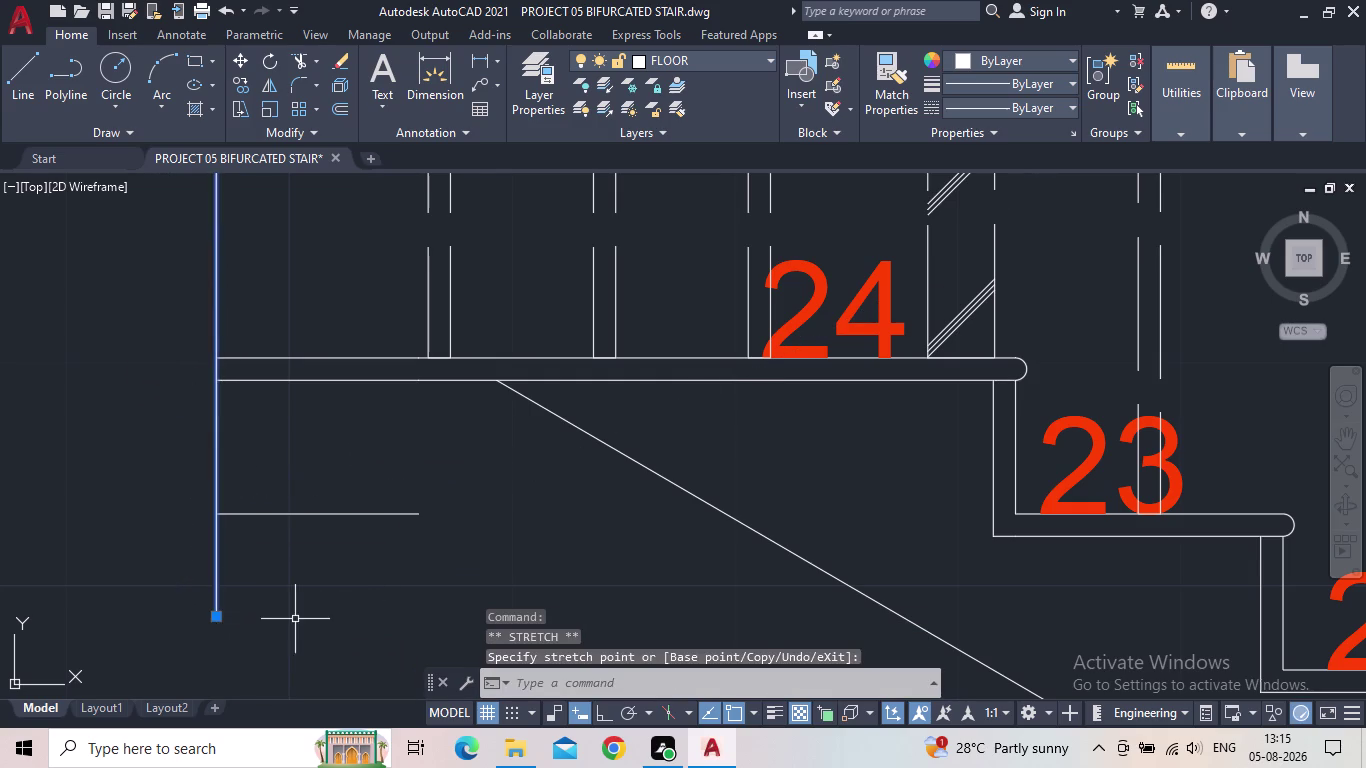
key(Escape)
Extend the lower landing line to the sloping underside.
key(e)
key(x)
key(space)
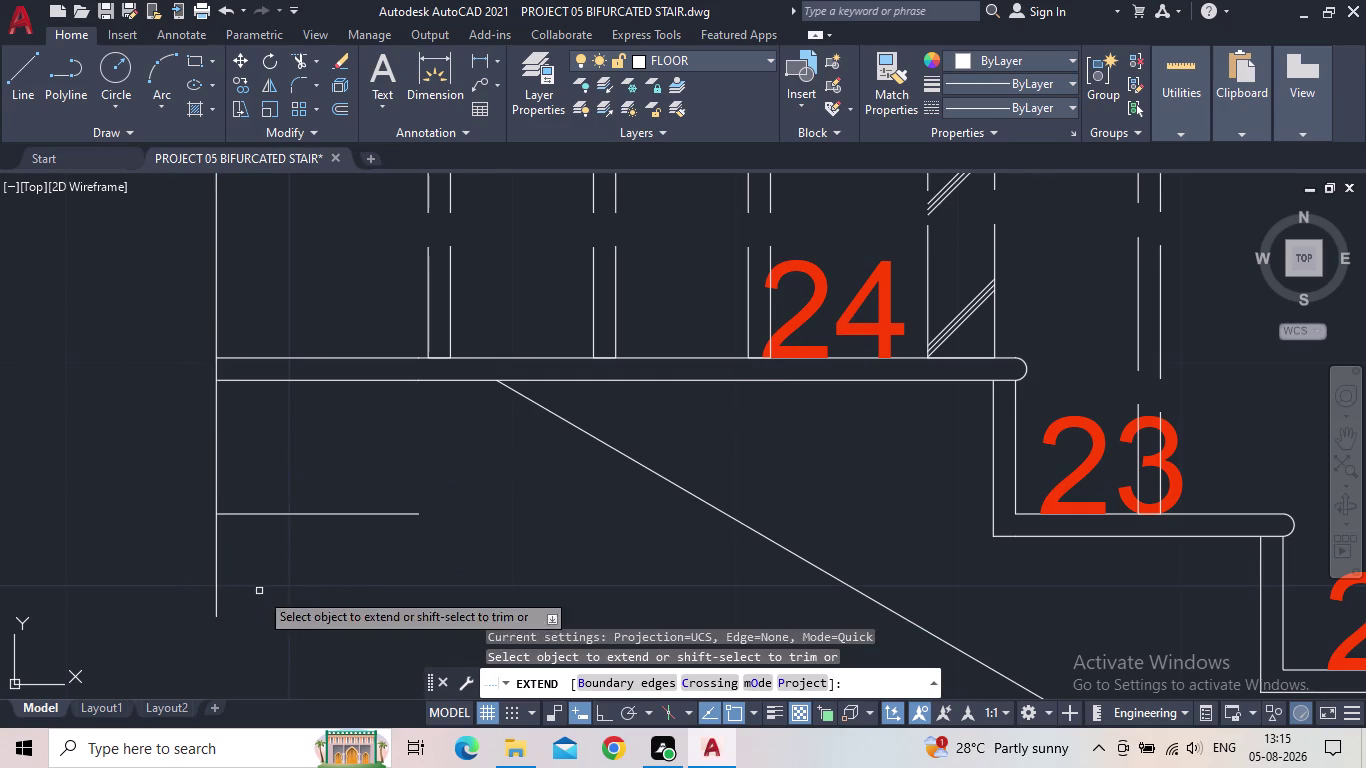
click(318, 518)
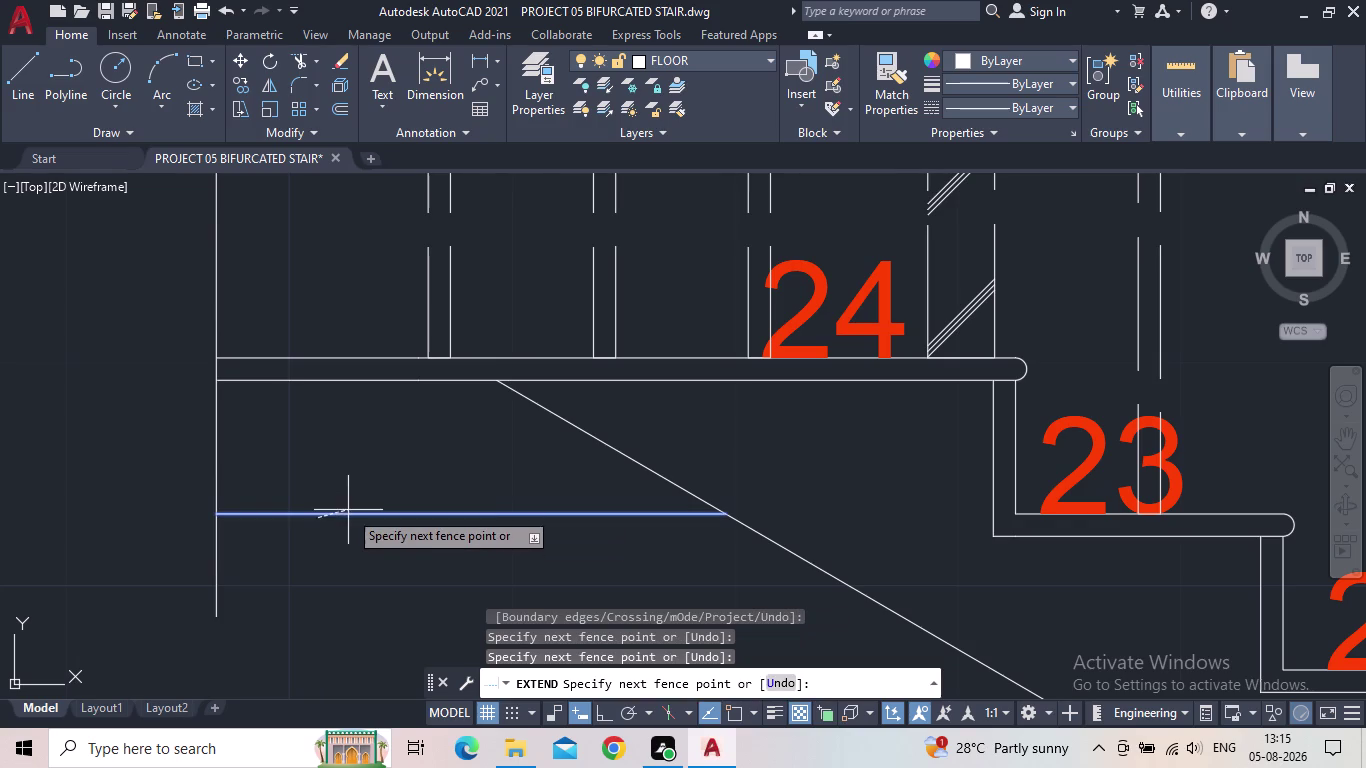
click(348, 508)
scroll(down, 3)
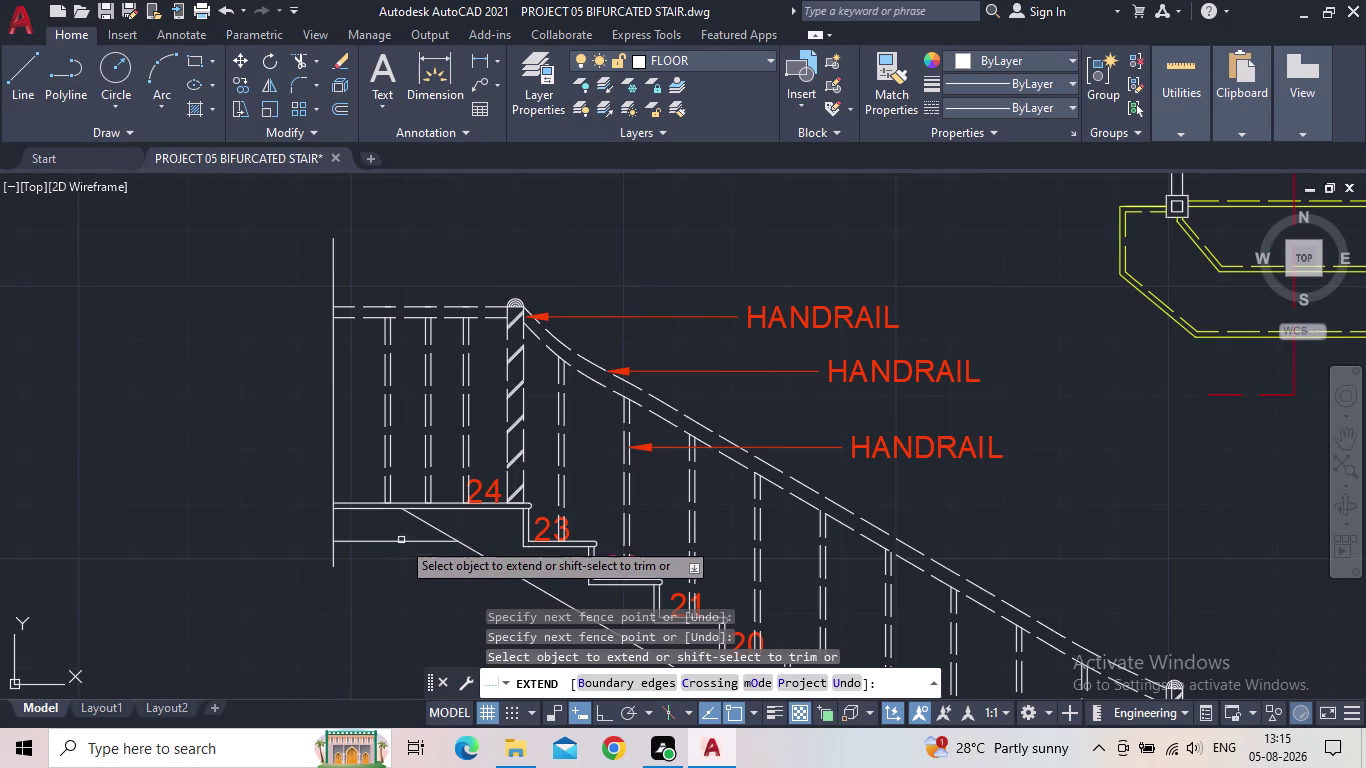
key(Escape)
Start TRIM, pan across both flights, then cancel it.
key(t)
key(r)
key(space)
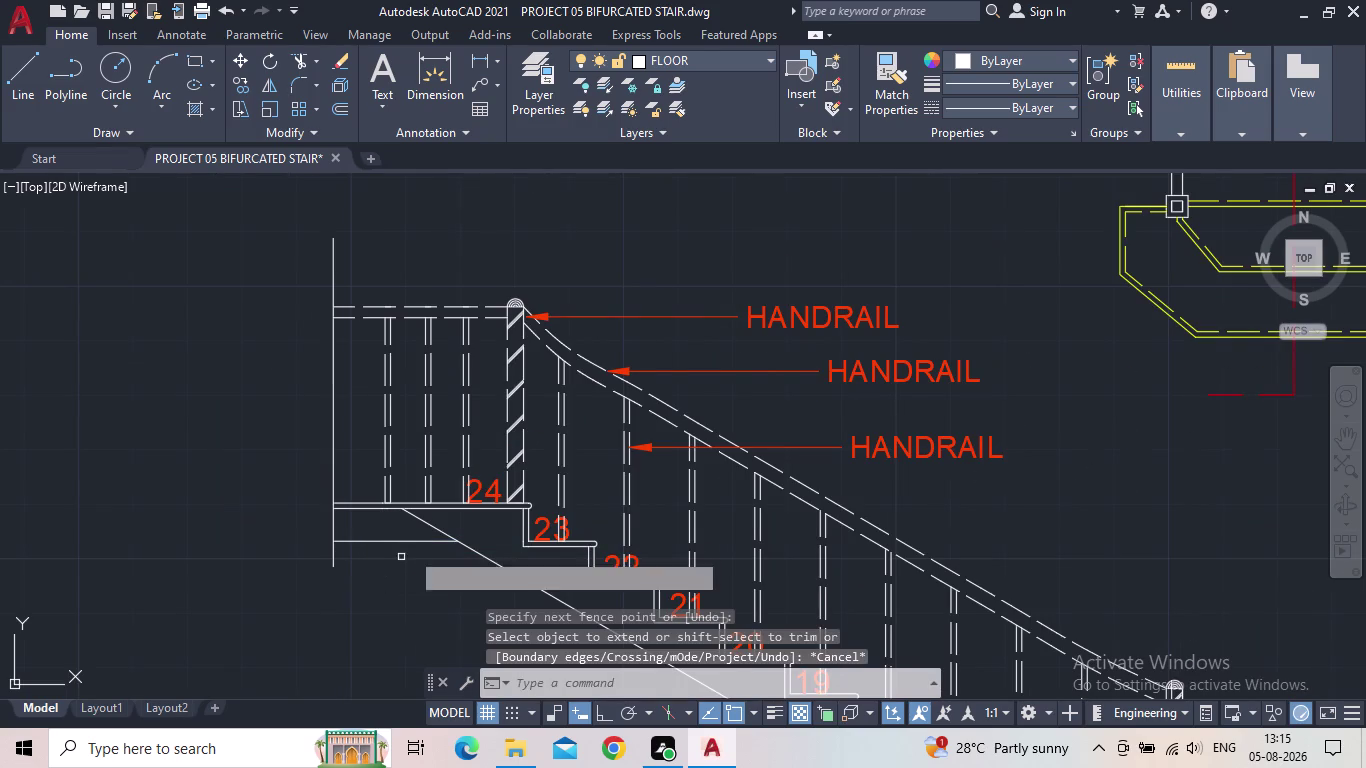
click(426, 524)
middle_drag(459, 583, 354, 523)
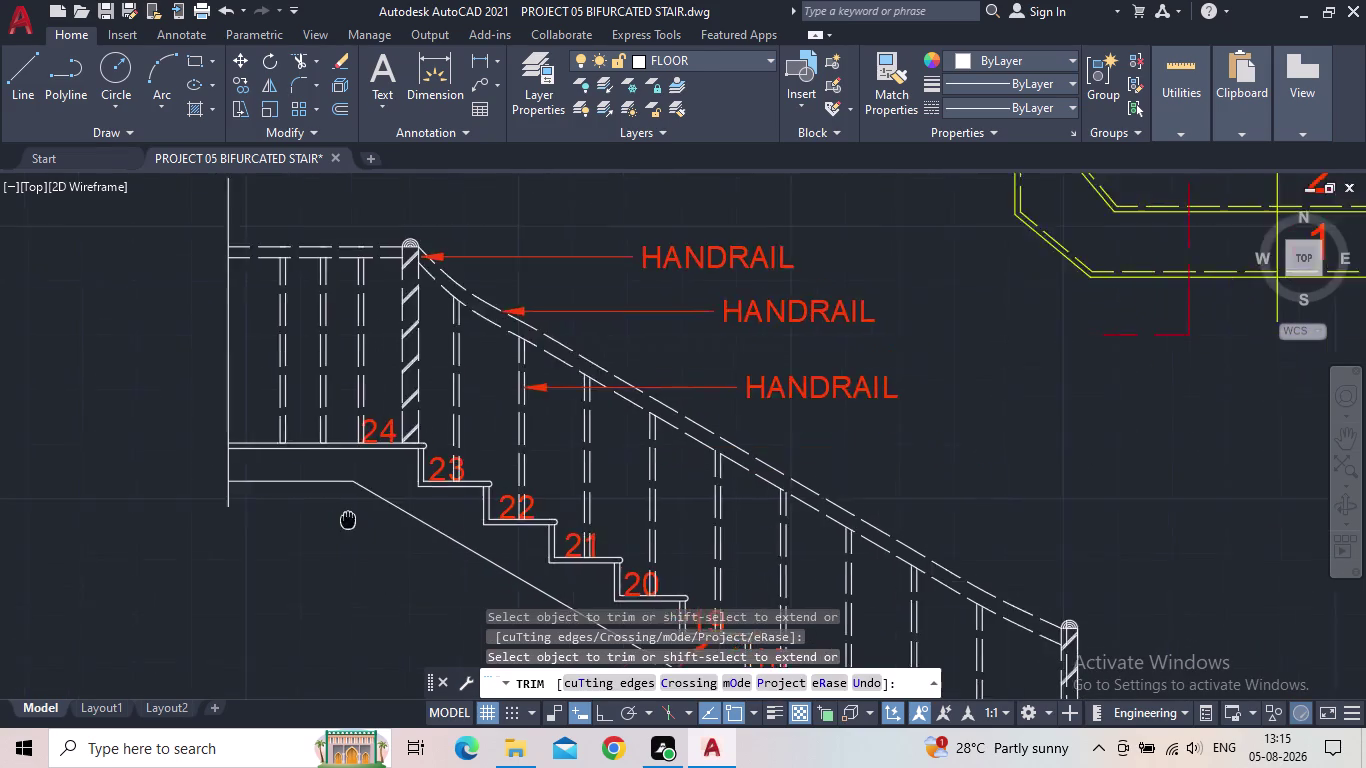
middle_drag(354, 523, 311, 506)
scroll(down, 3)
middle_drag(354, 528, 305, 428)
scroll(up, 3)
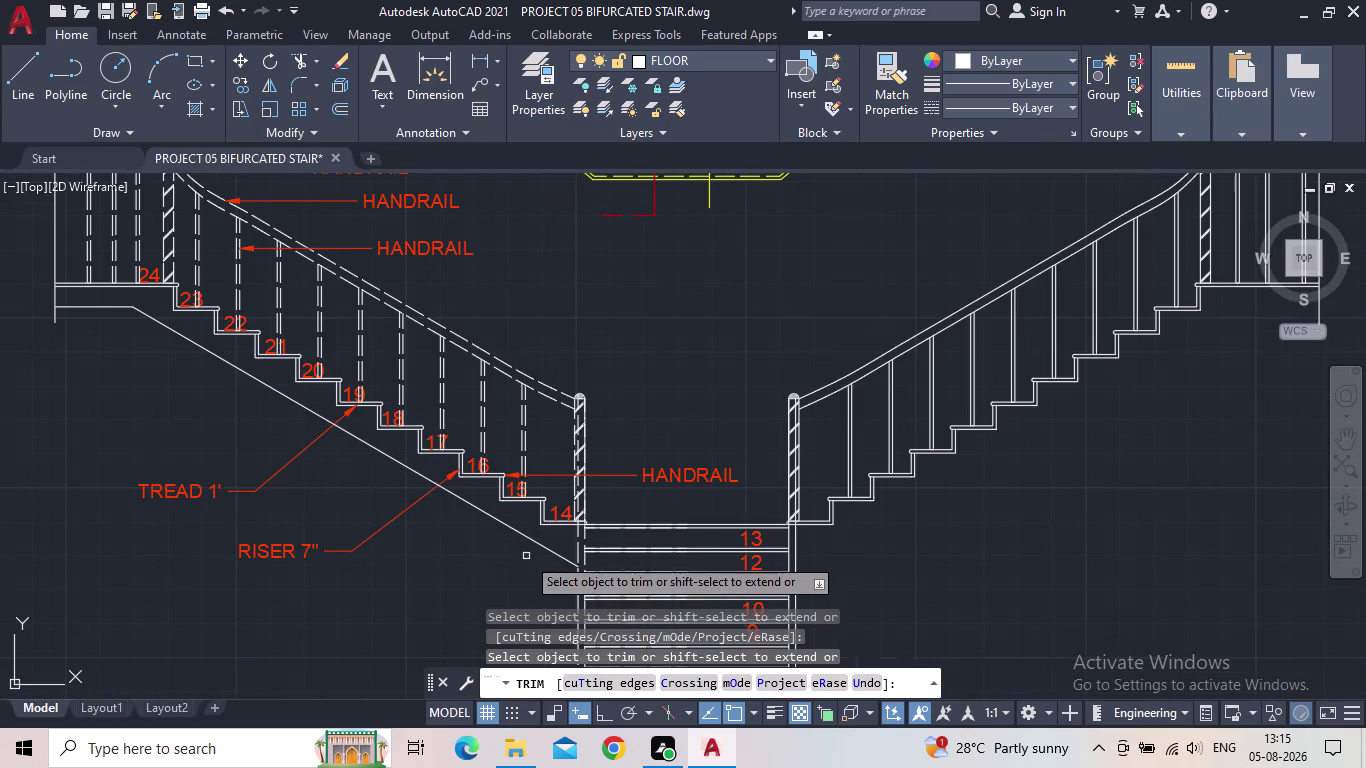
key(Escape)
key(h)
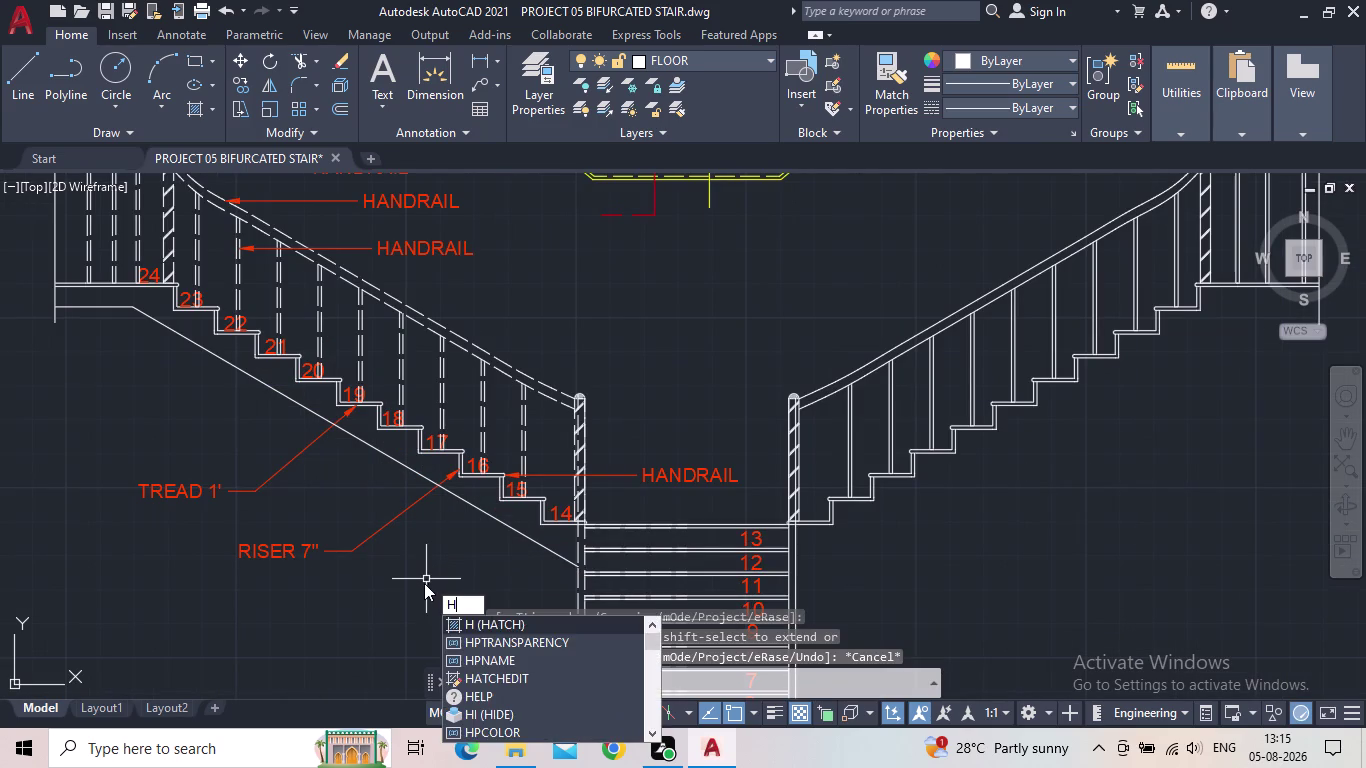
key(space)
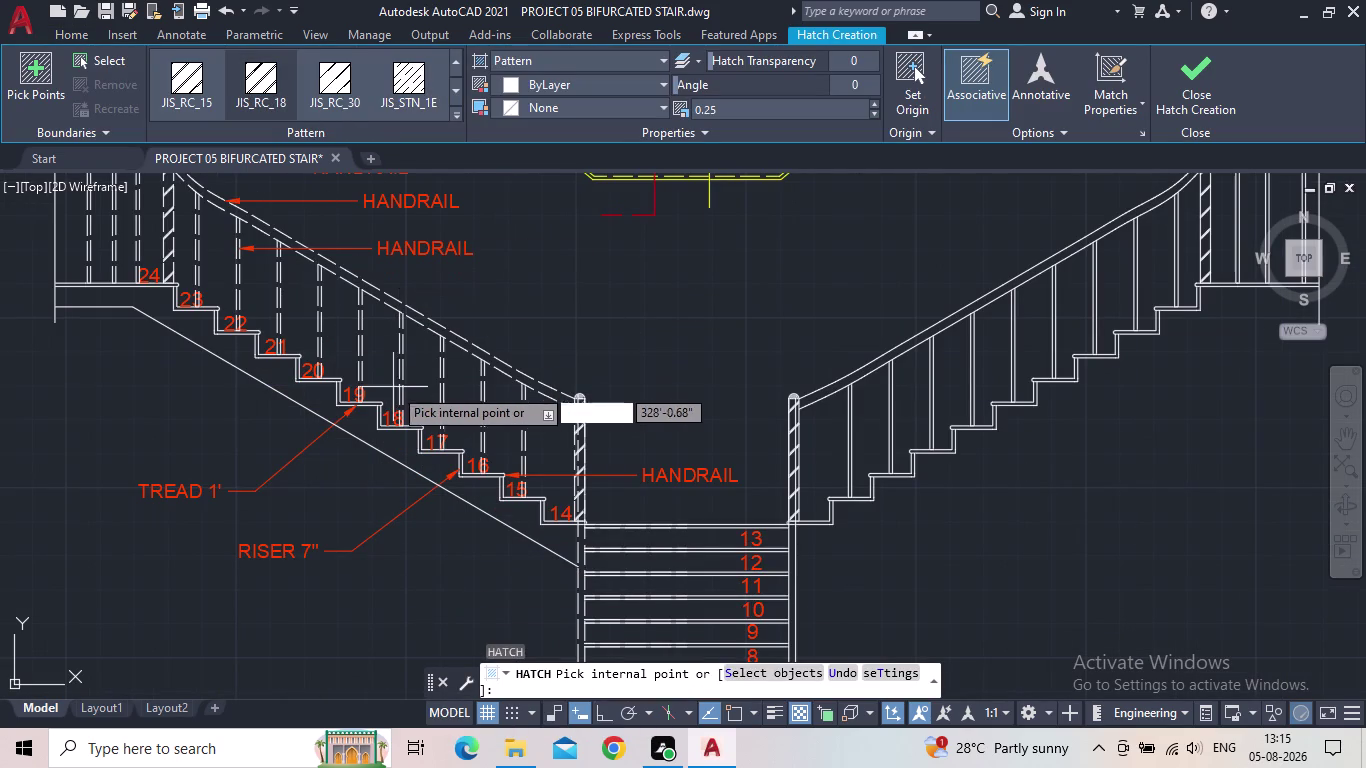
key(Escape)
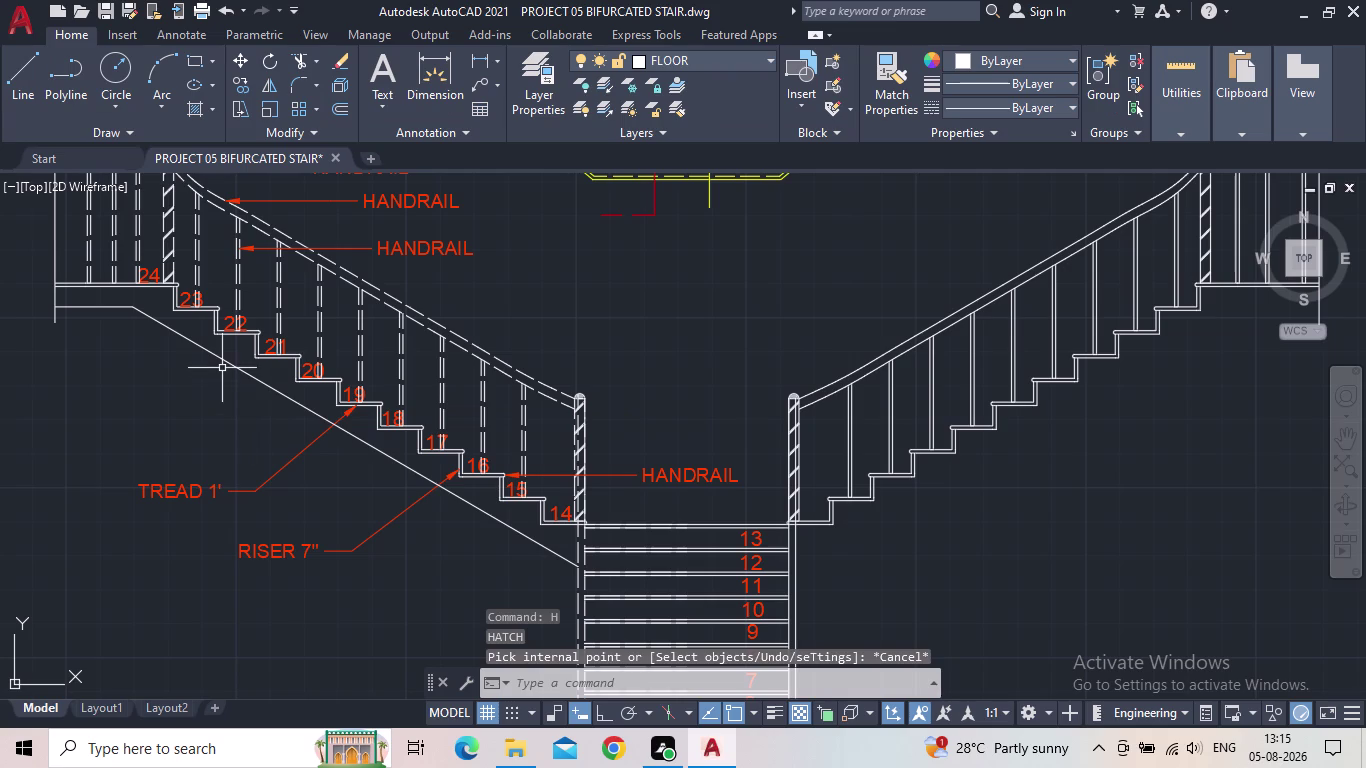
click(223, 359)
click(89, 307)
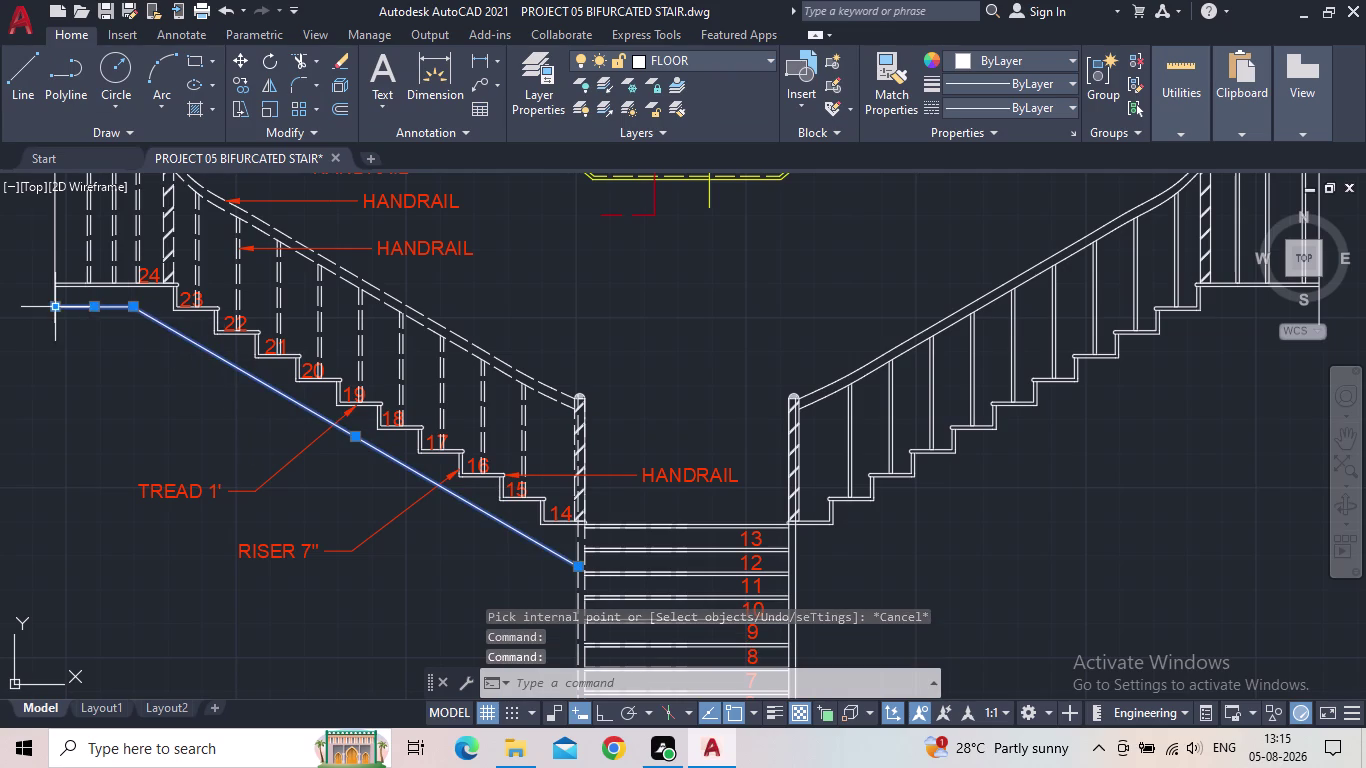
key(m)
Start MIRROR on the two selected lines, set the axis's first point, and enable Ortho.
key(i)
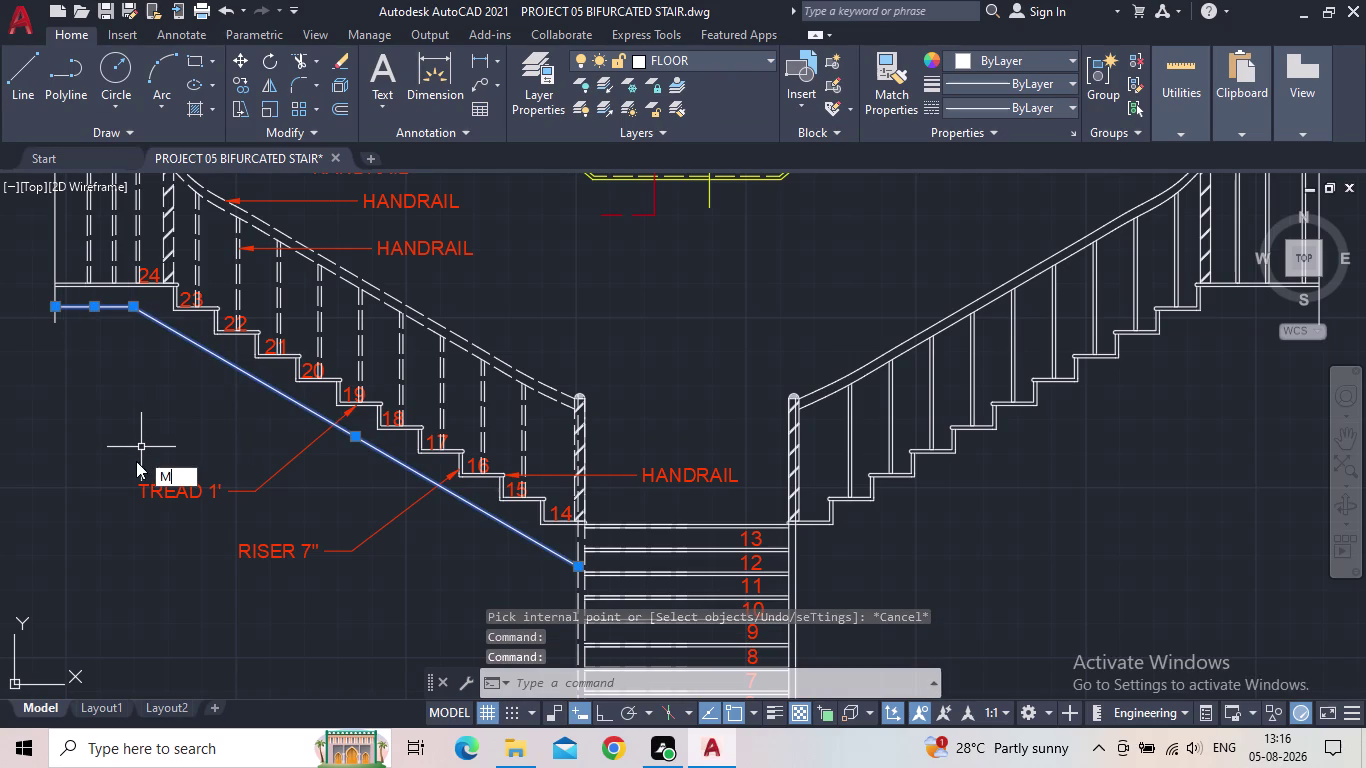
key(Return)
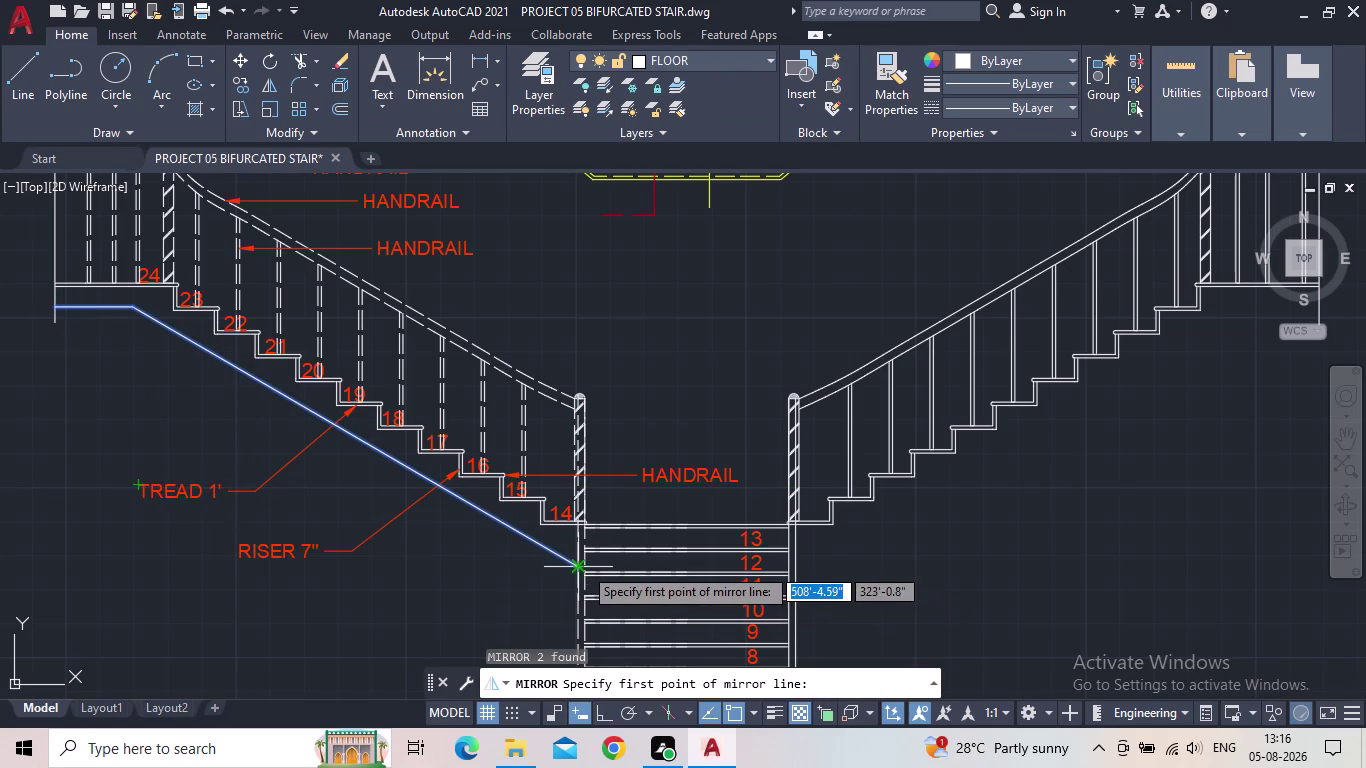
scroll(up, 3)
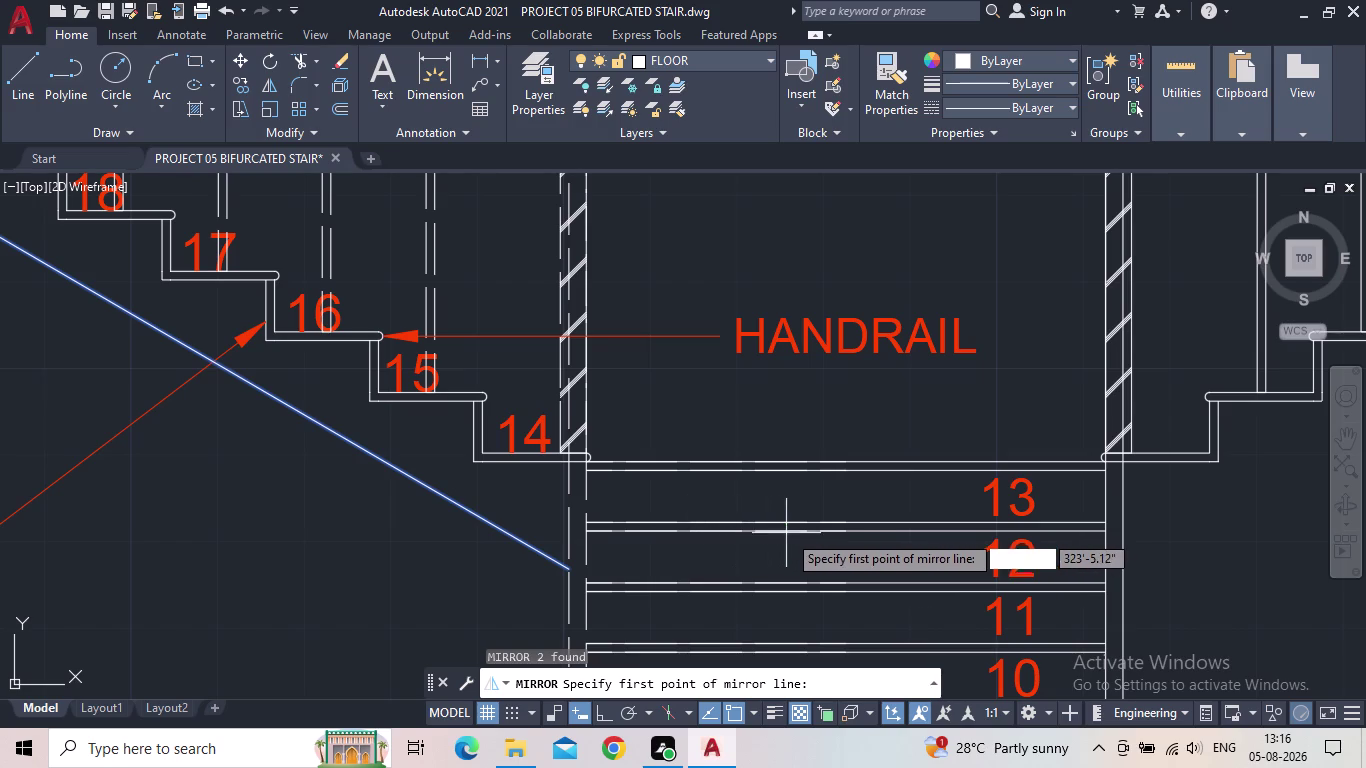
click(845, 531)
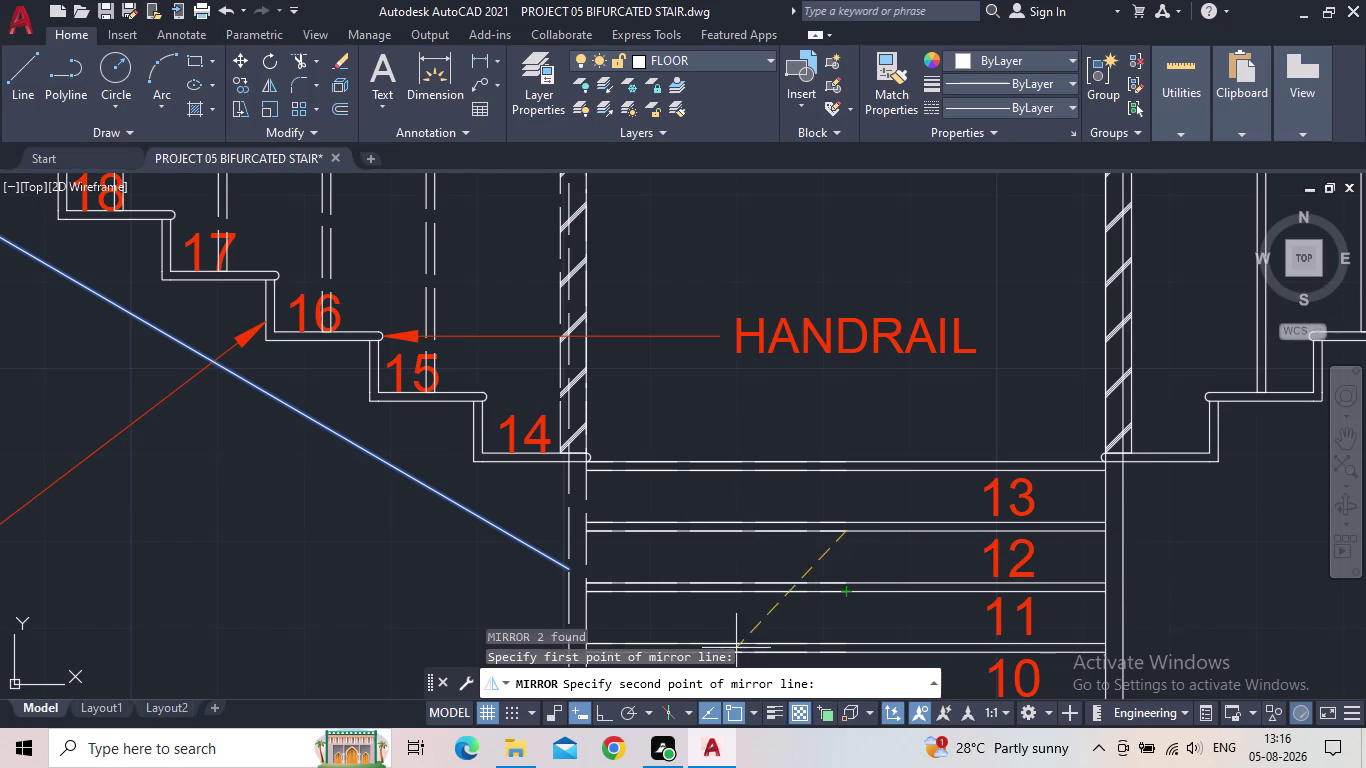
click(603, 713)
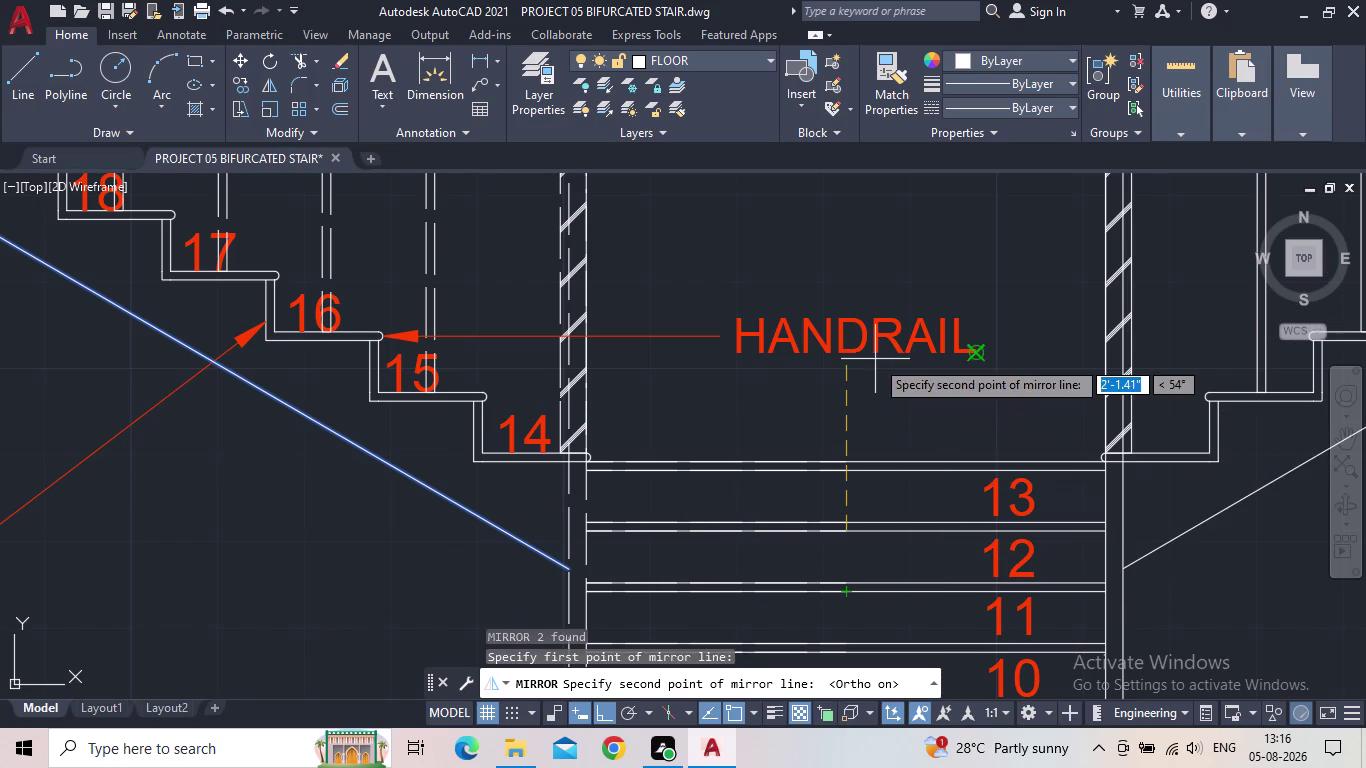
Set the vertical axis's second point through the stair centre, keeping the source lines.
middle_drag(847, 185, 741, 278)
scroll(down, 3)
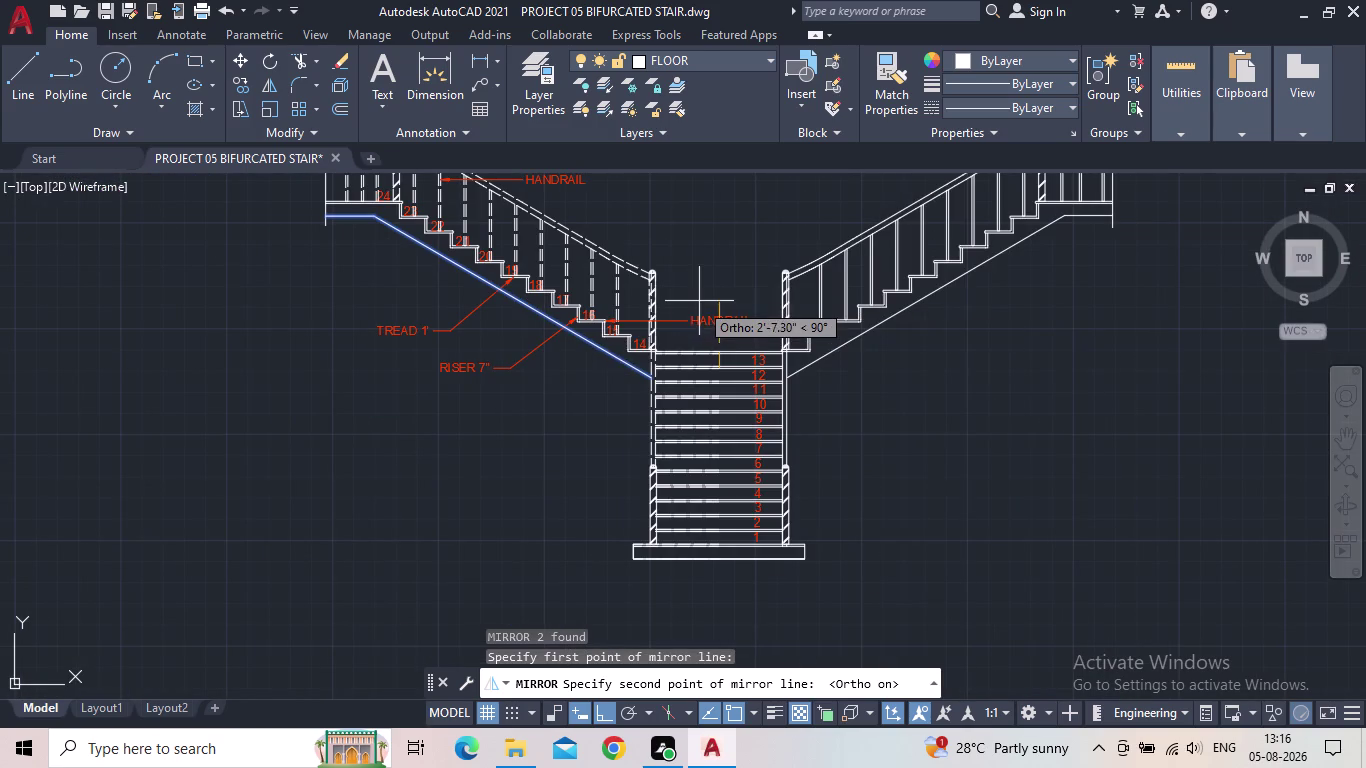
middle_drag(717, 196, 702, 301)
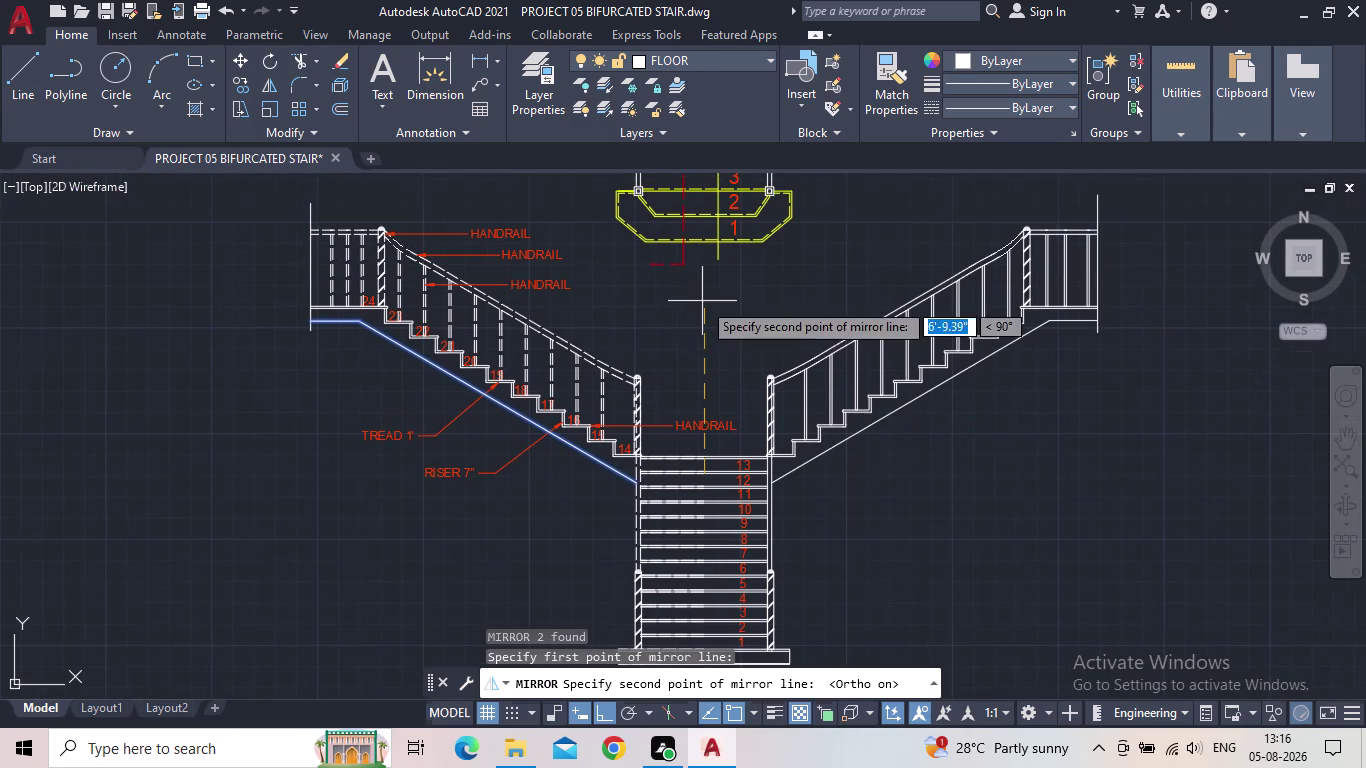
click(700, 272)
drag(735, 342, 700, 272)
scroll(up, 3)
scroll(up, 3)
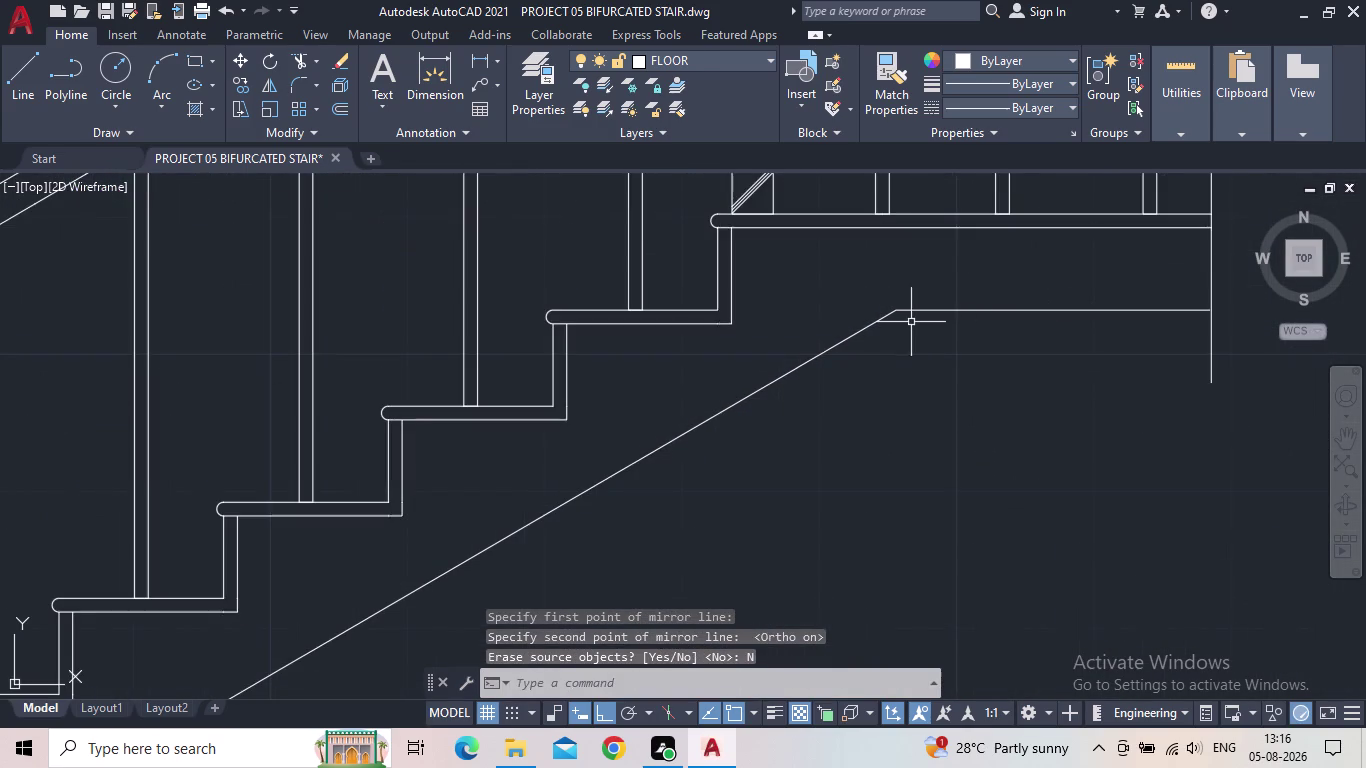
scroll(down, 3)
middle_drag(891, 361, 1104, 365)
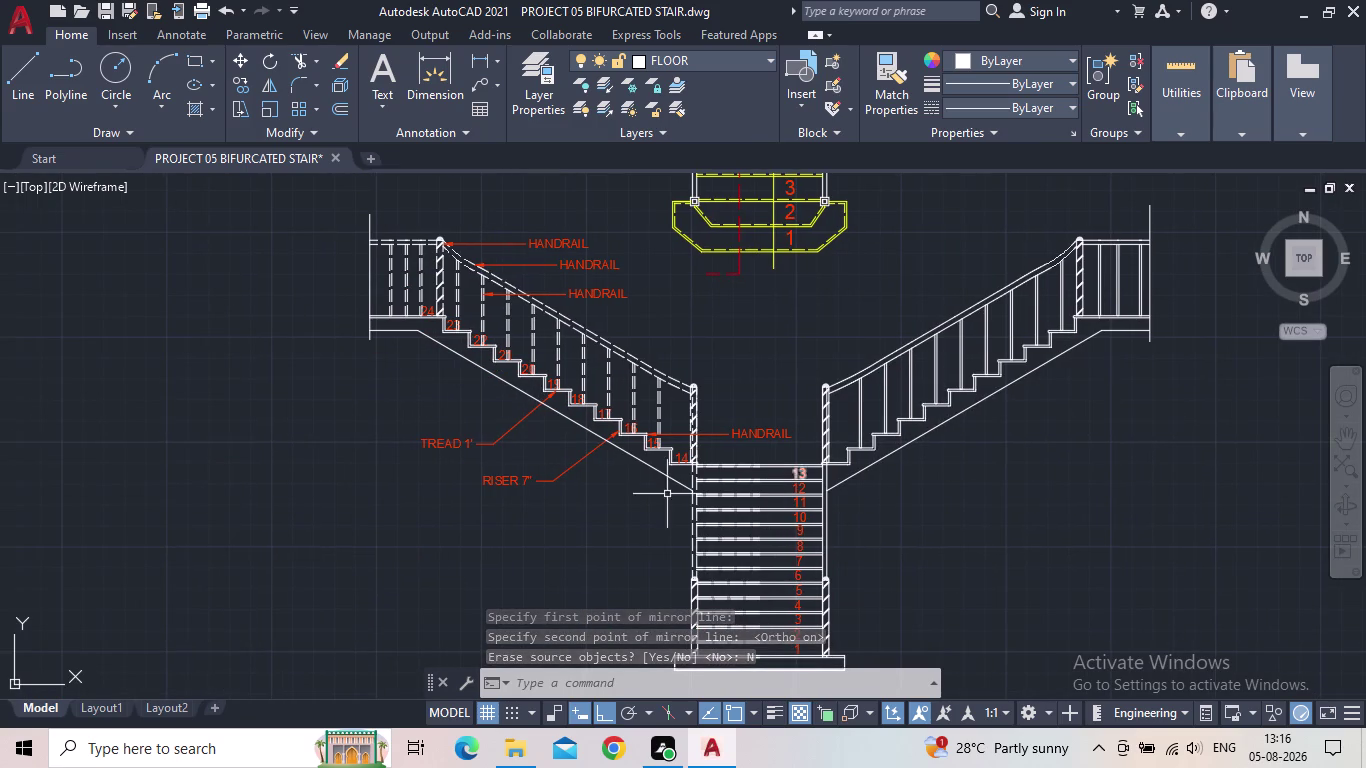
Start a hatch with the AR-CONC concrete pattern.
key(h)
key(Return)
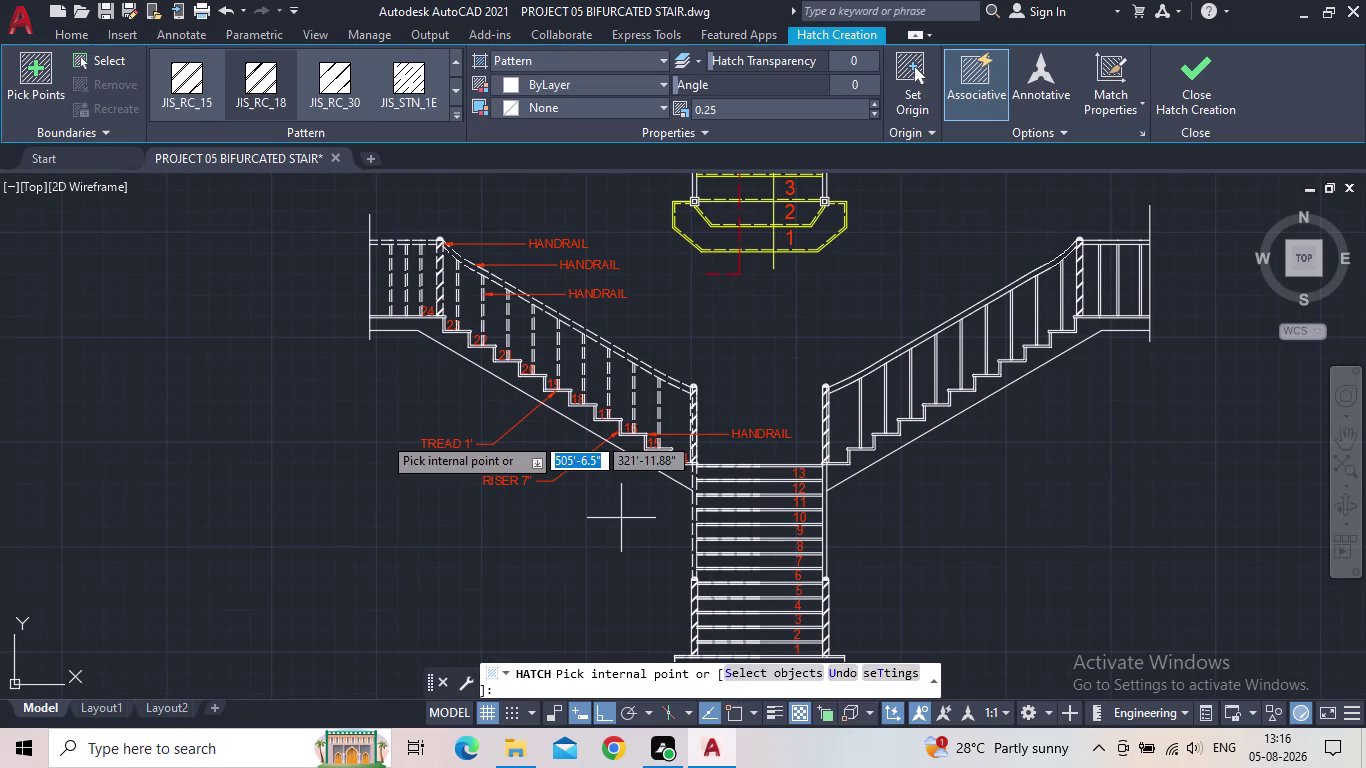
click(458, 118)
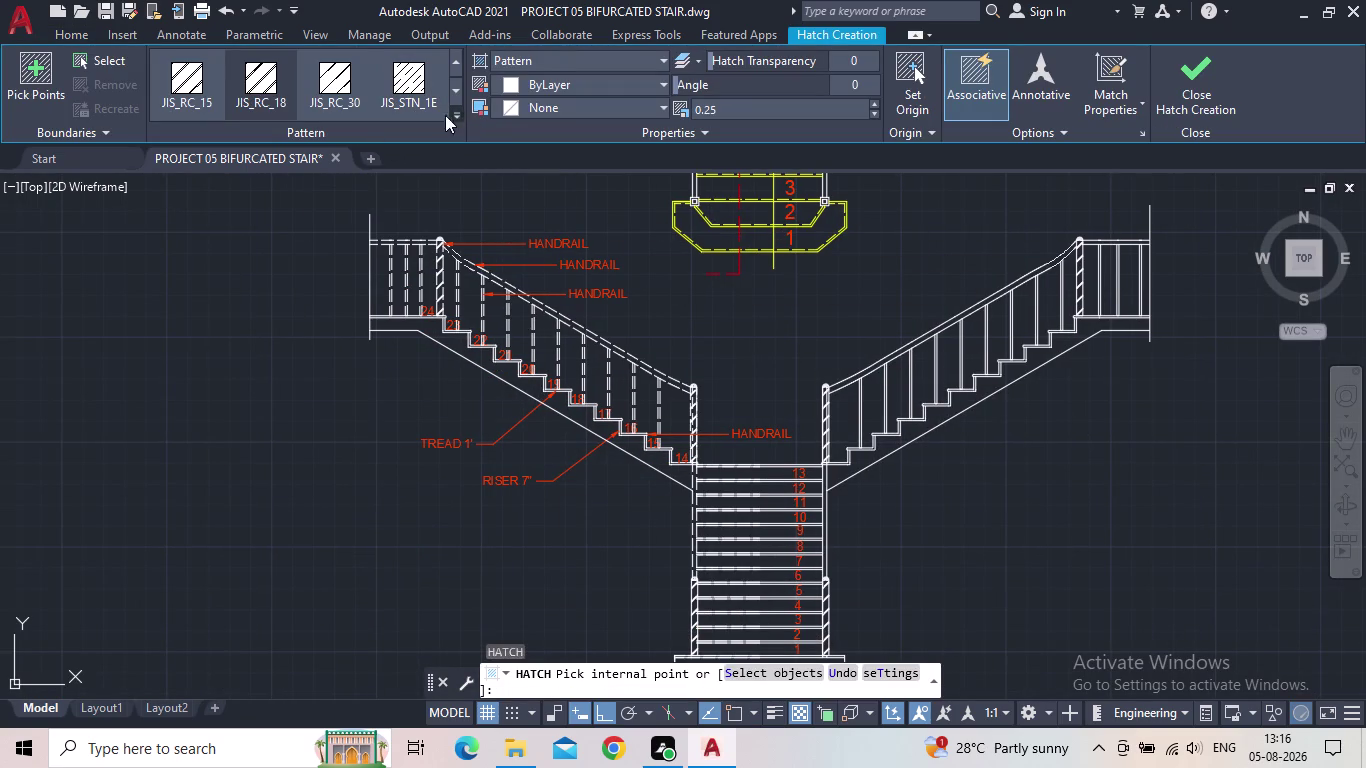
scroll(up, 3)
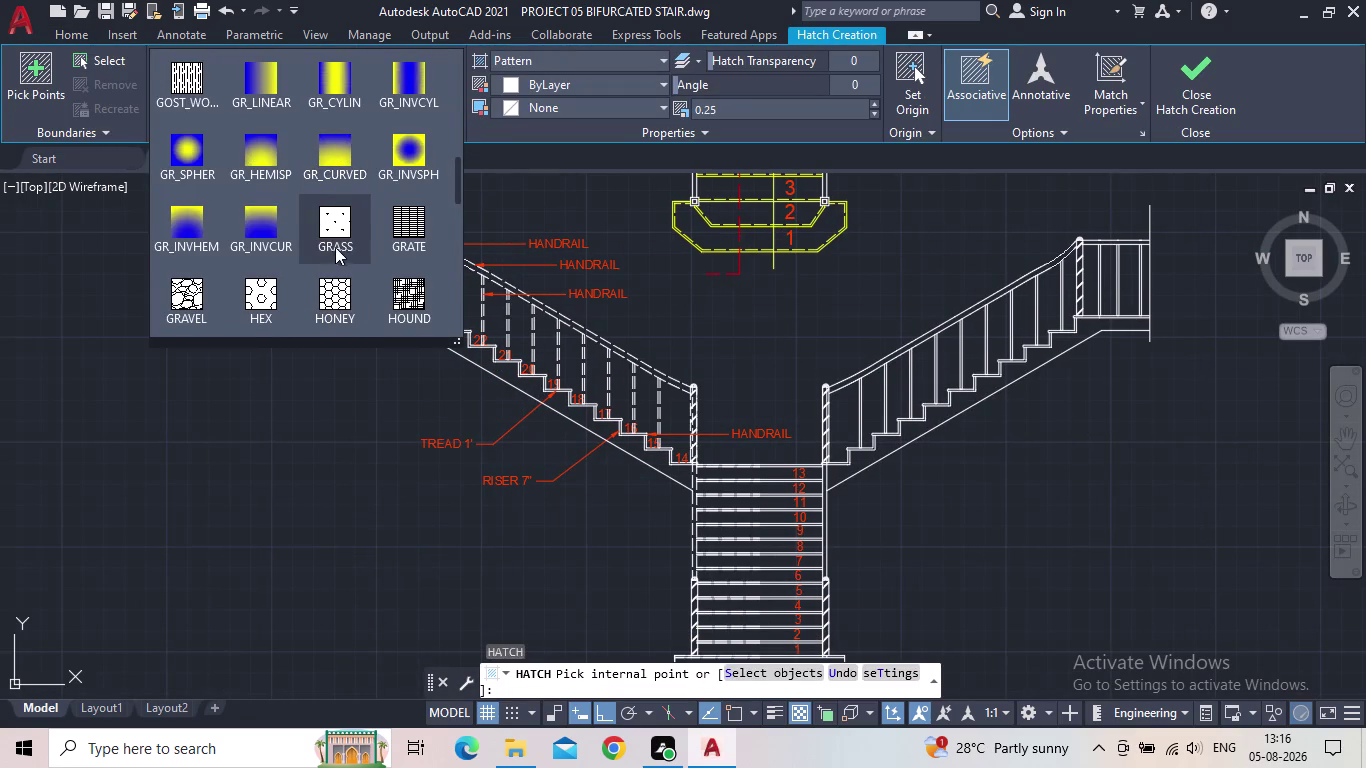
scroll(up, 3)
scroll(up, 3)
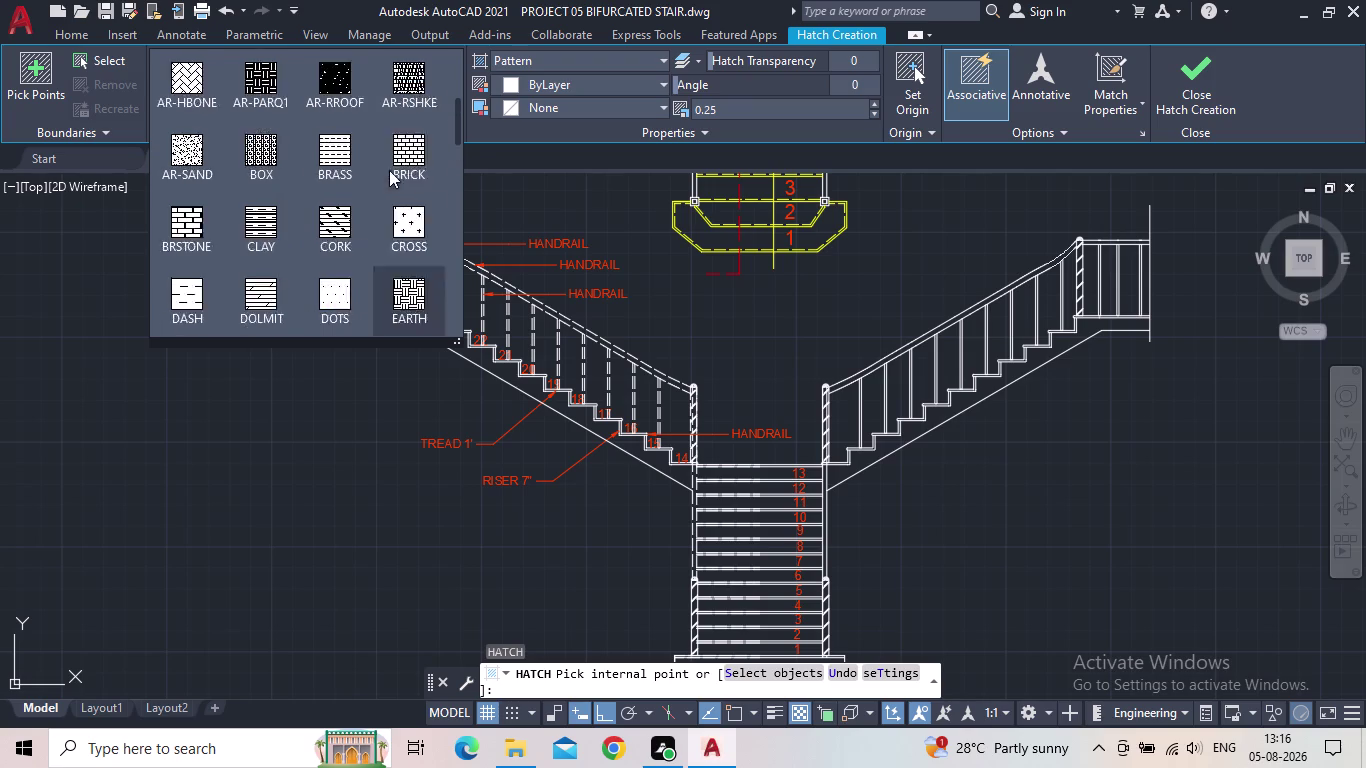
click(412, 97)
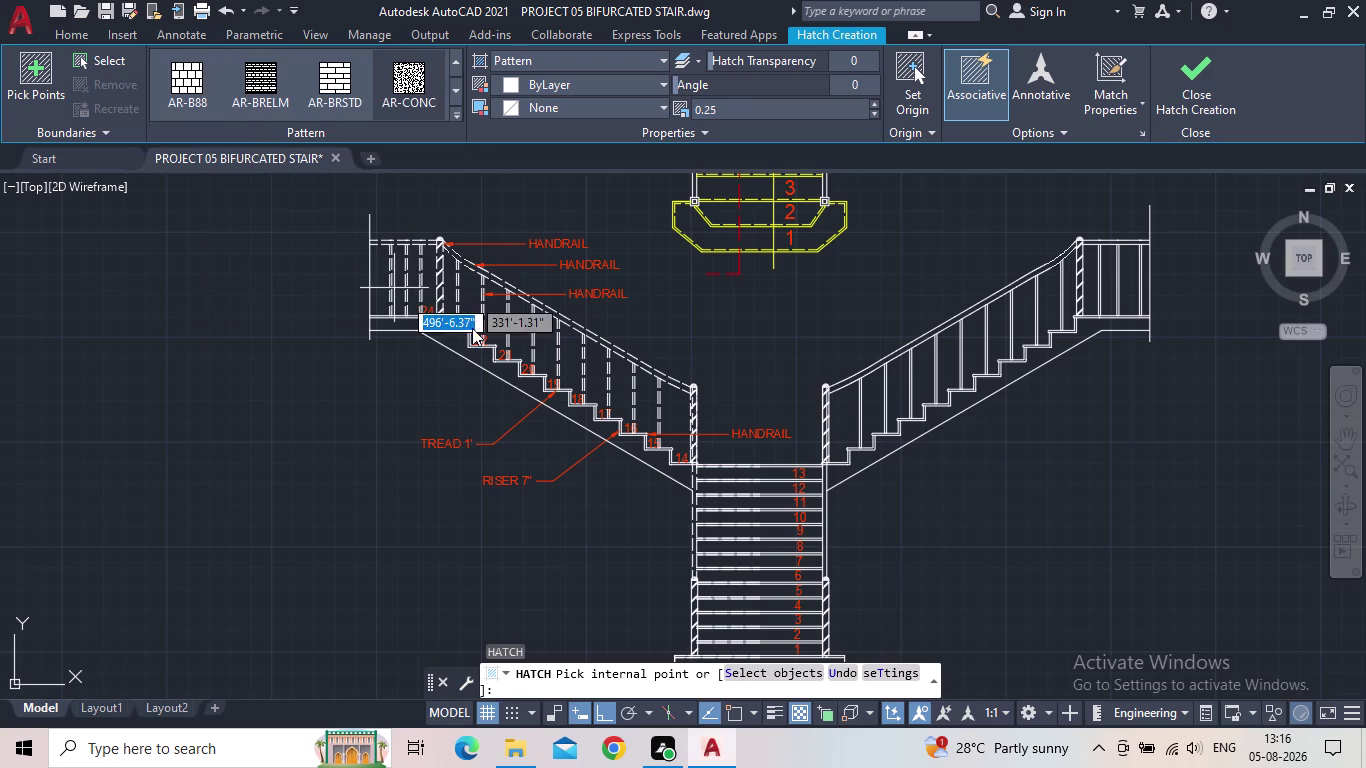
scroll(up, 3)
click(425, 334)
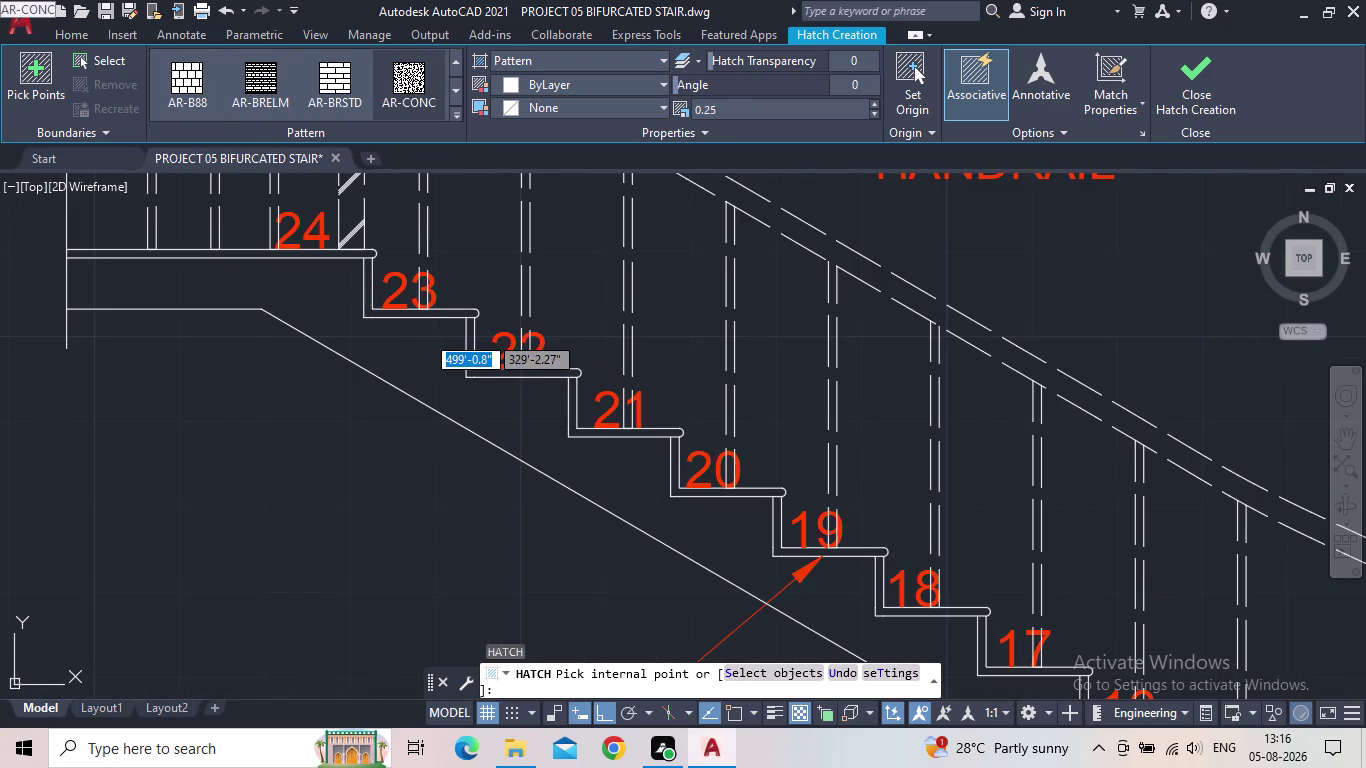
Hatch inside the right flight's waist slab and set the hatch scale to 0.09.
scroll(down, 3)
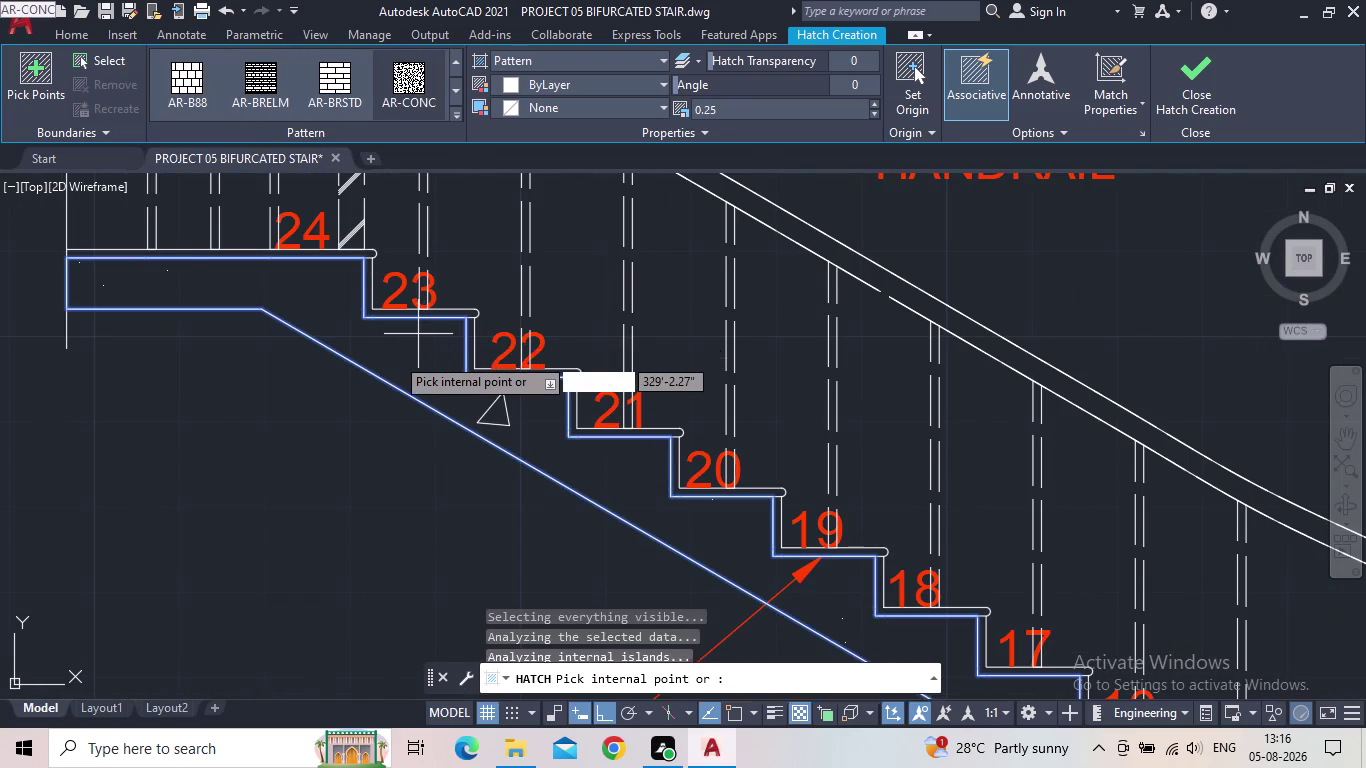
middle_drag(386, 393, 173, 349)
scroll(down, 3)
scroll(up, 3)
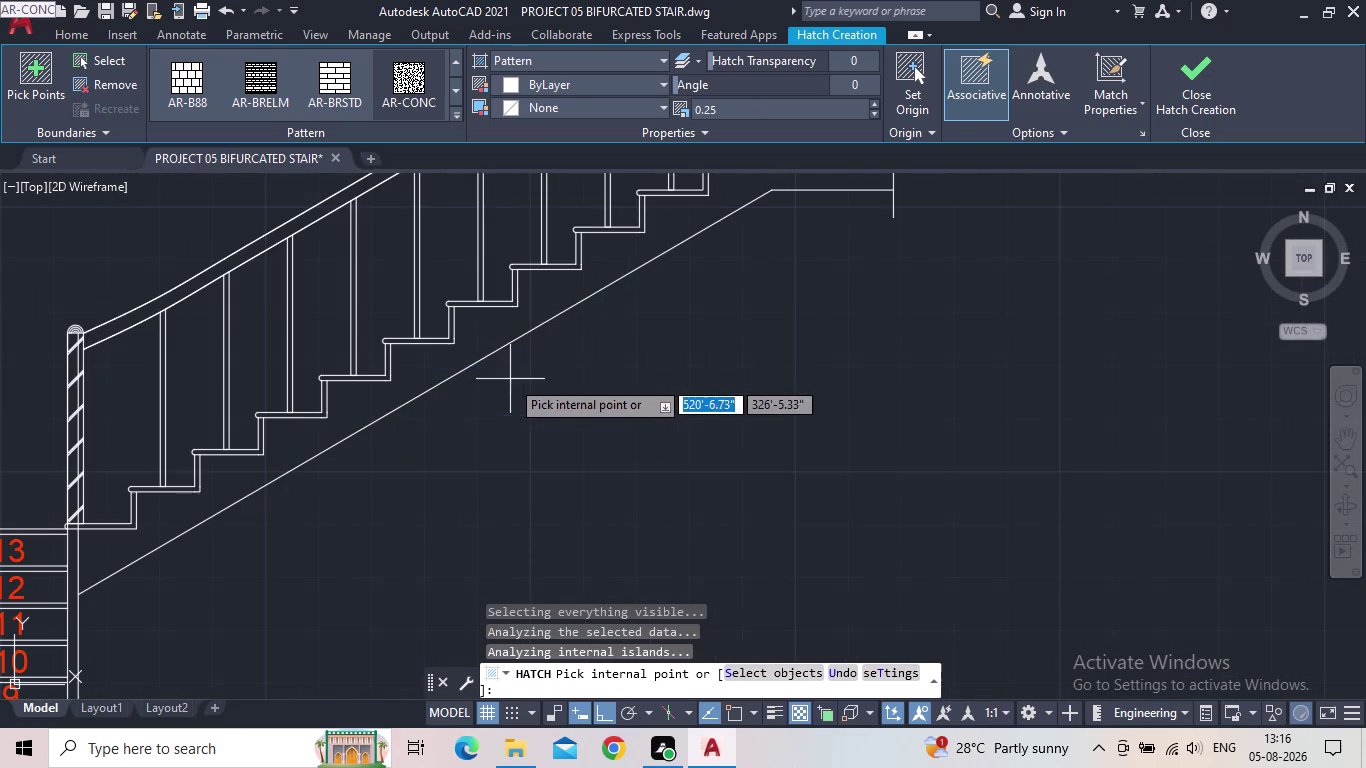
click(436, 367)
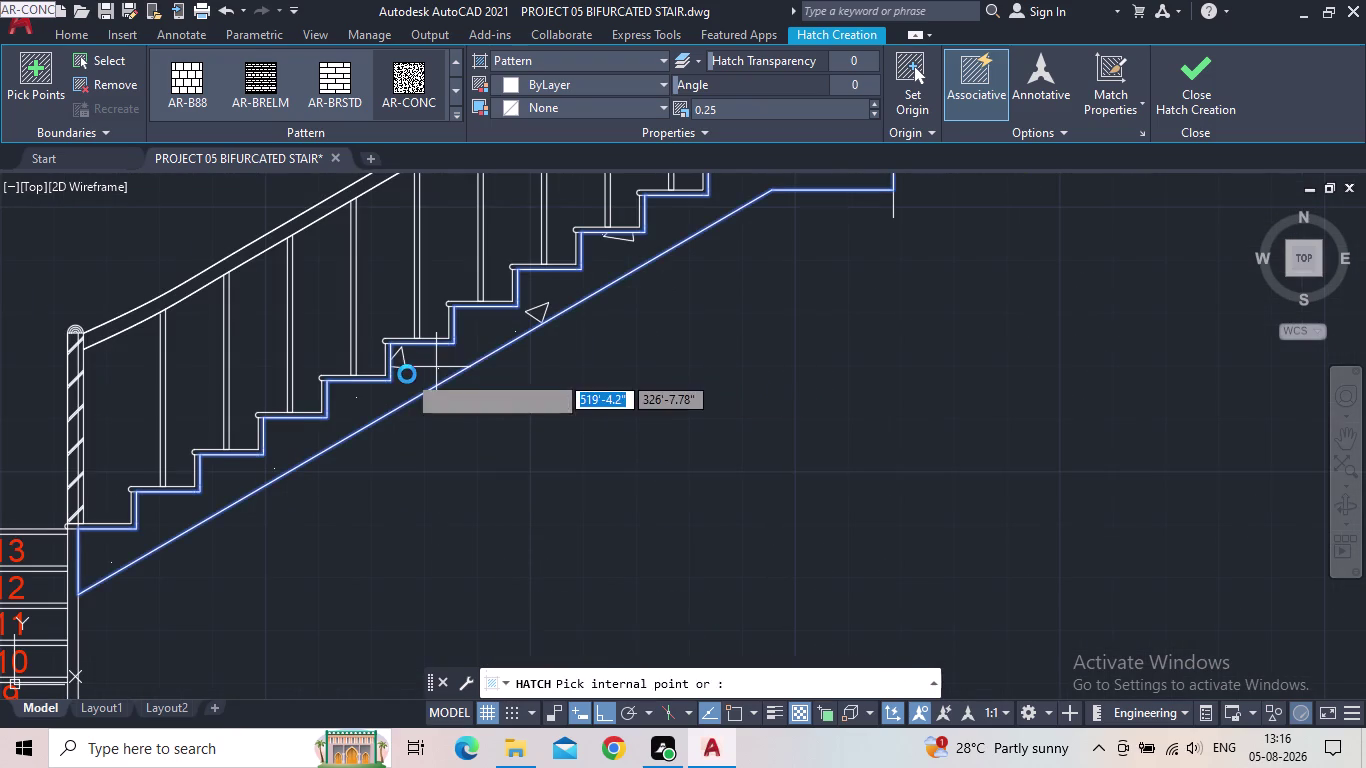
click(872, 114)
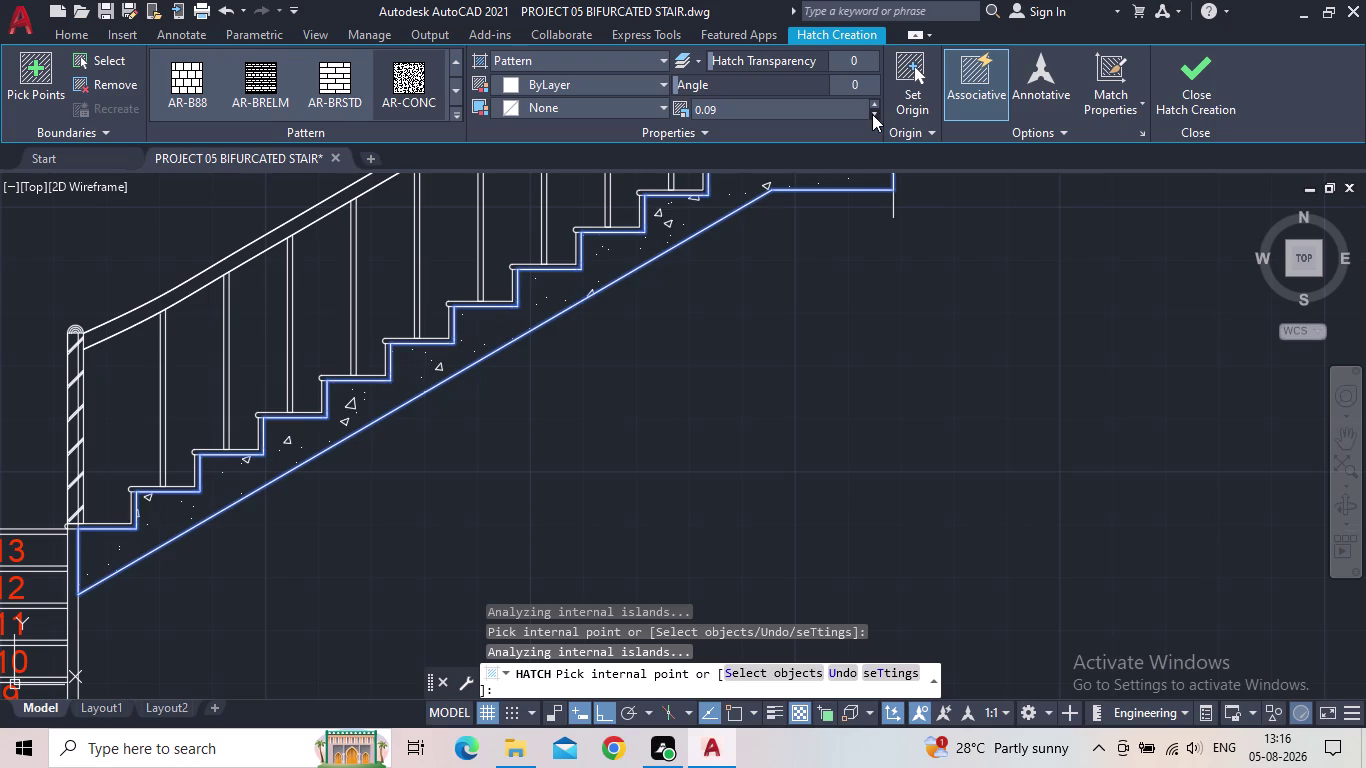
click(1167, 94)
scroll(down, 3)
middle_drag(815, 340, 935, 331)
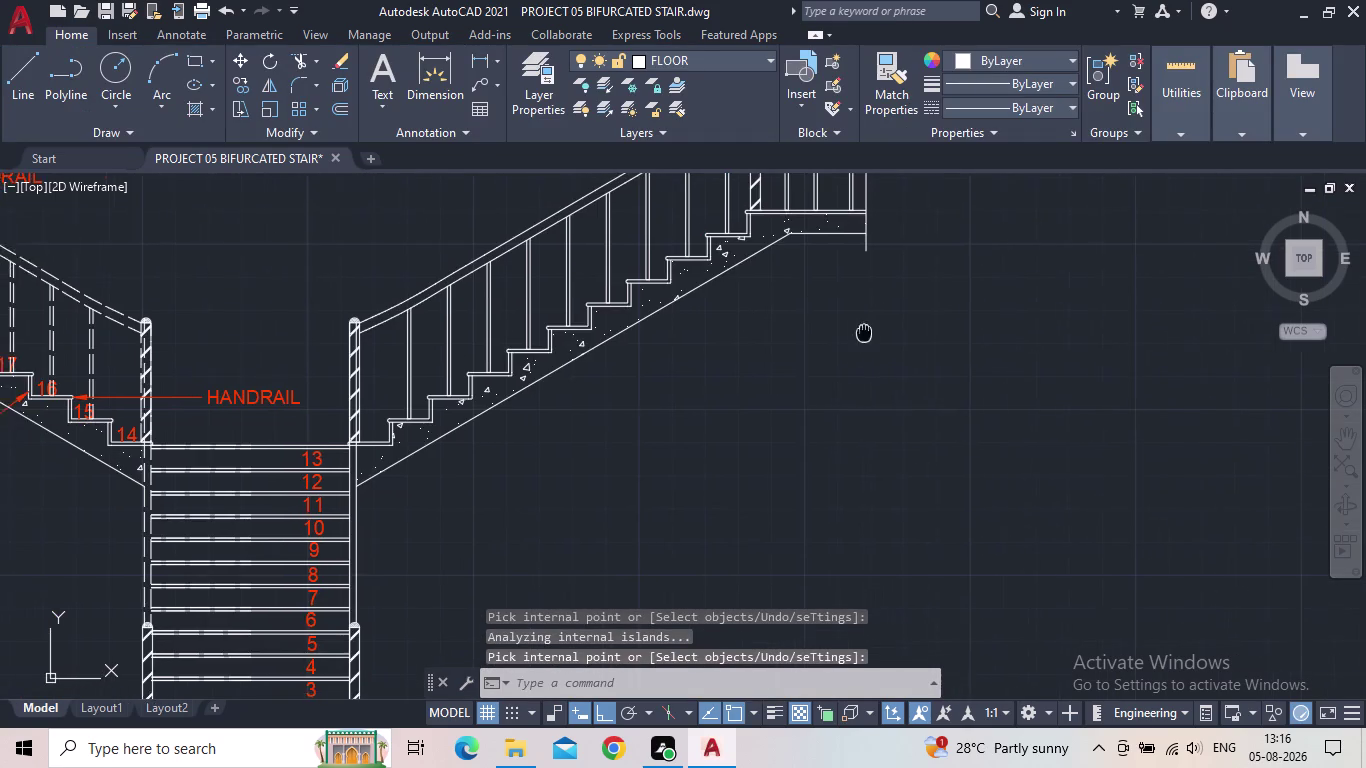
Save the bifurcated staircase drawing with QSAVE while reviewing the section view.
middle_drag(935, 331, 1082, 330)
scroll(down, 3)
scroll(up, 3)
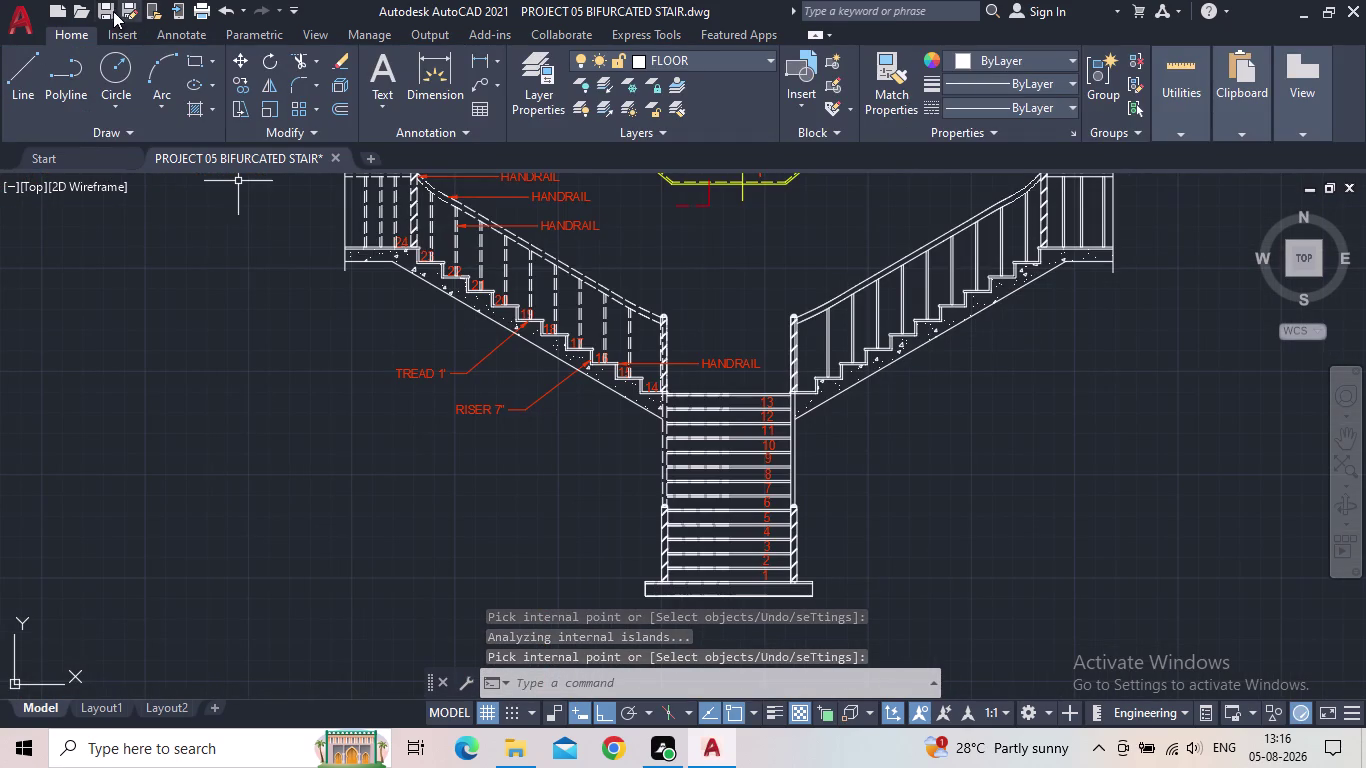
click(110, 10)
scroll(up, 3)
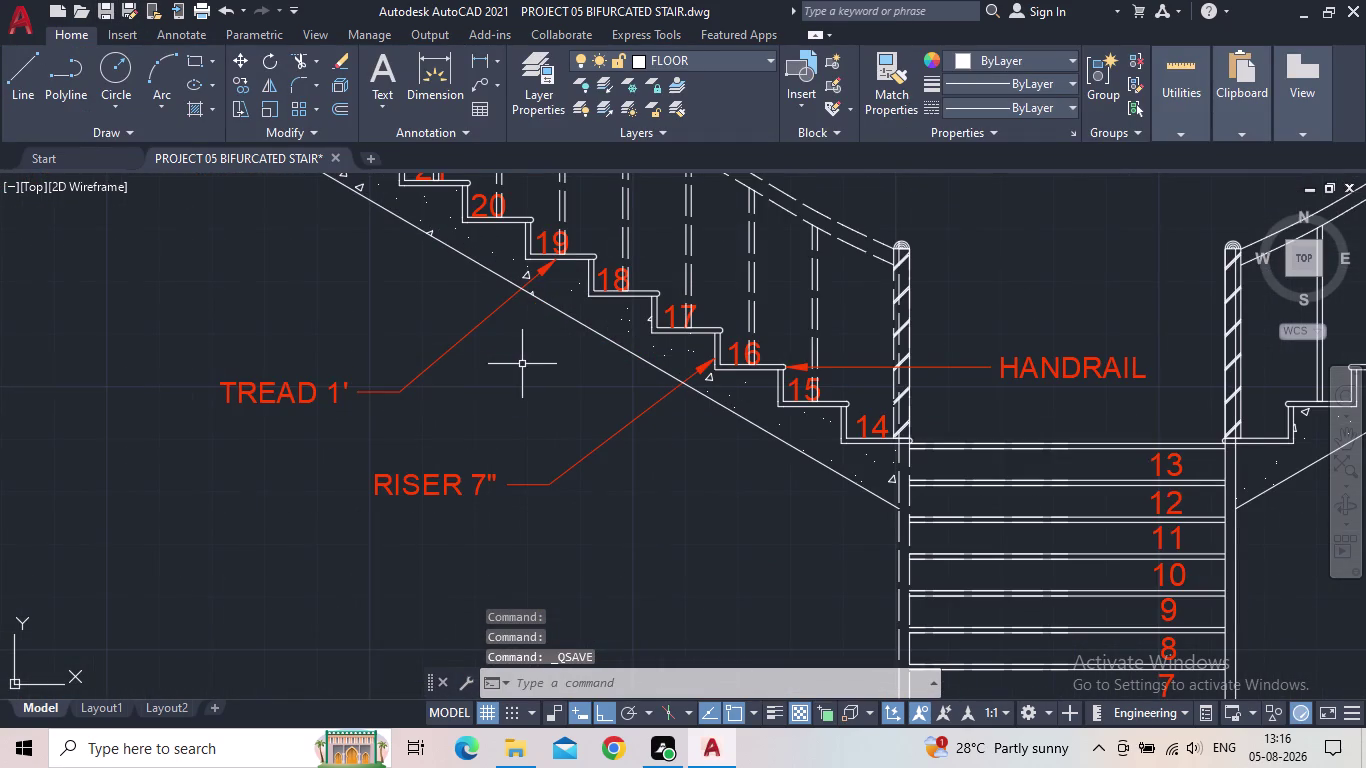
middle_drag(523, 363, 533, 438)
scroll(down, 3)
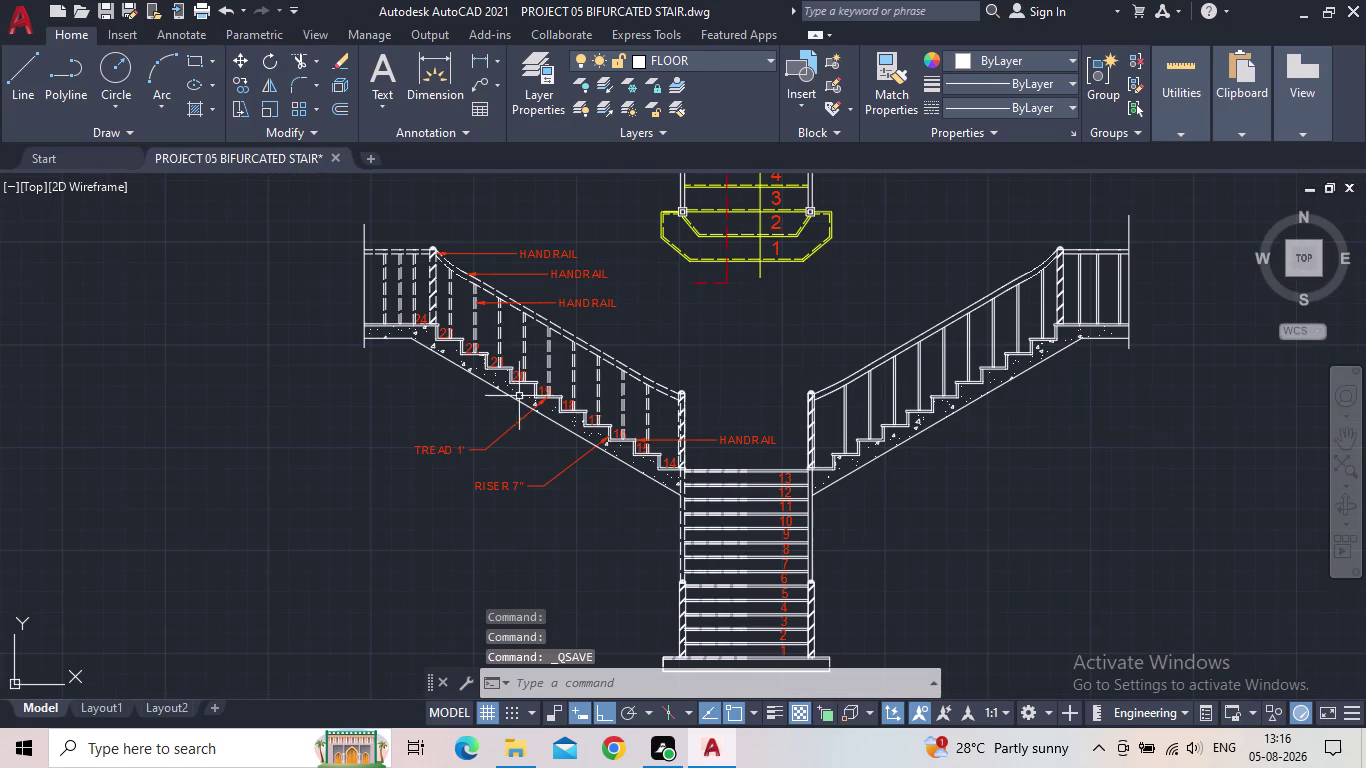
scroll(up, 3)
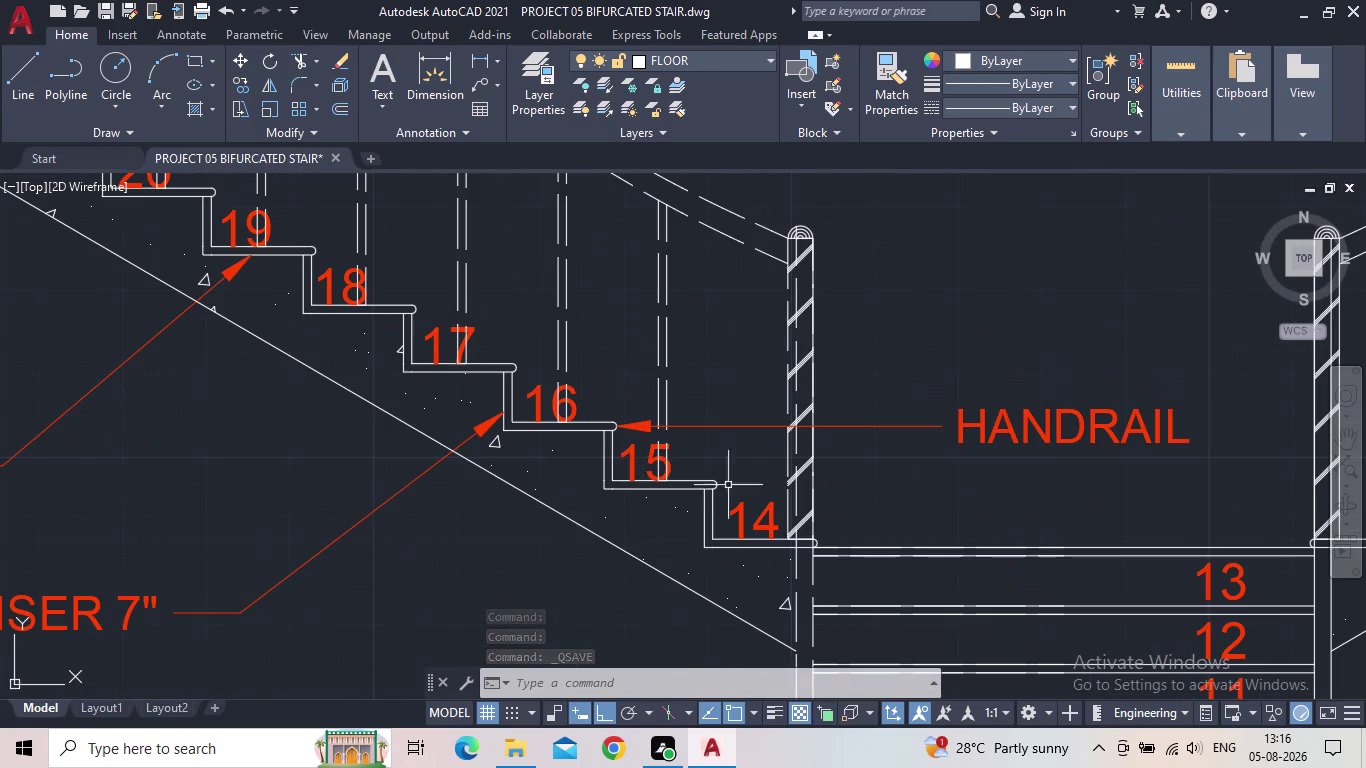
scroll(up, 3)
Shift step number labels 15 and 16 right onto their treads.
click(577, 429)
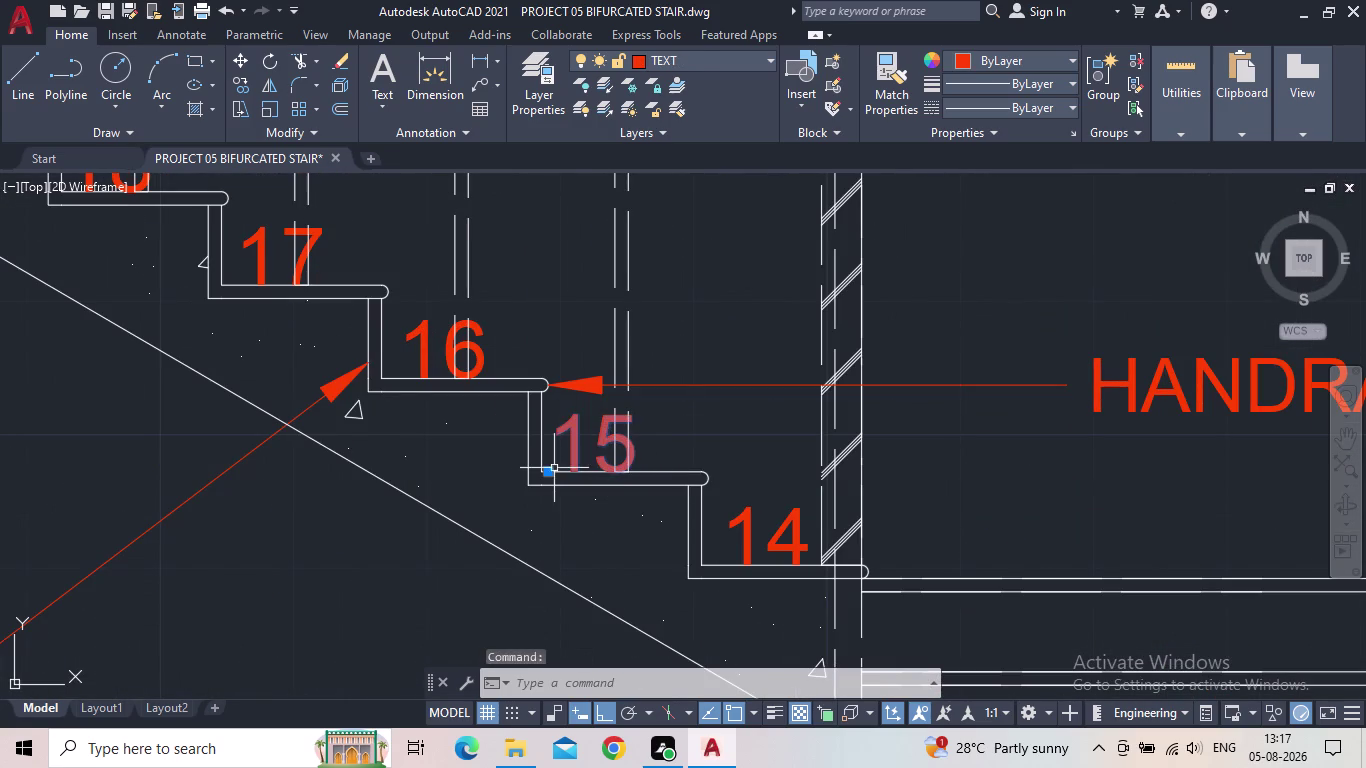
click(549, 472)
click(615, 478)
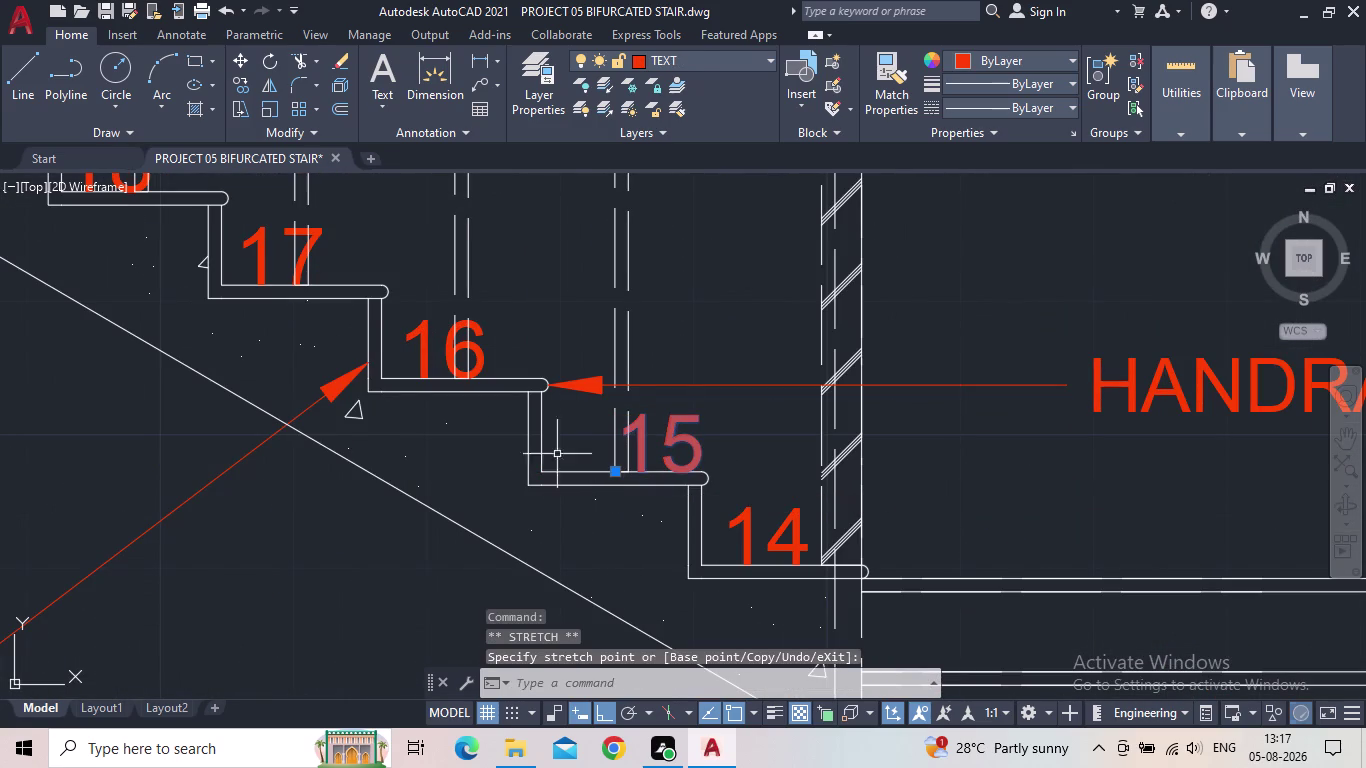
click(424, 334)
click(420, 351)
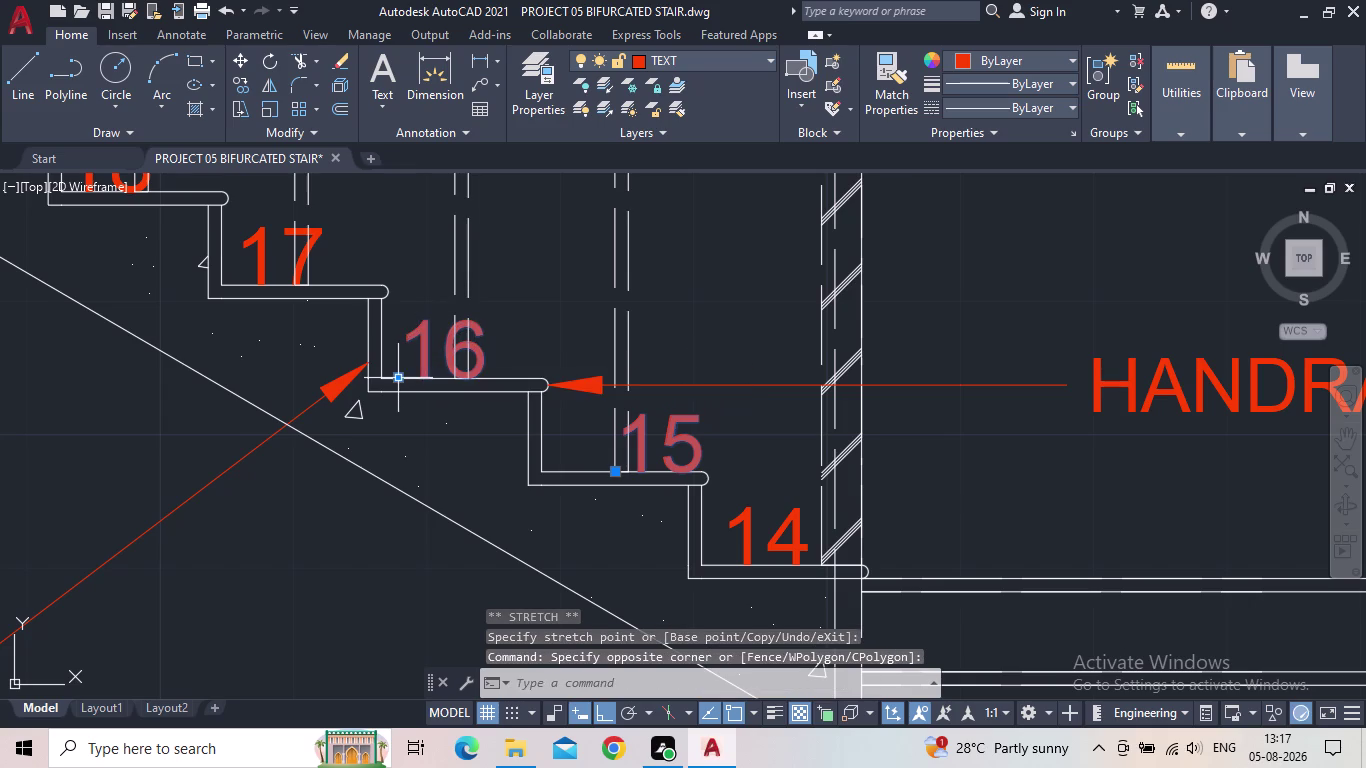
click(400, 383)
click(466, 387)
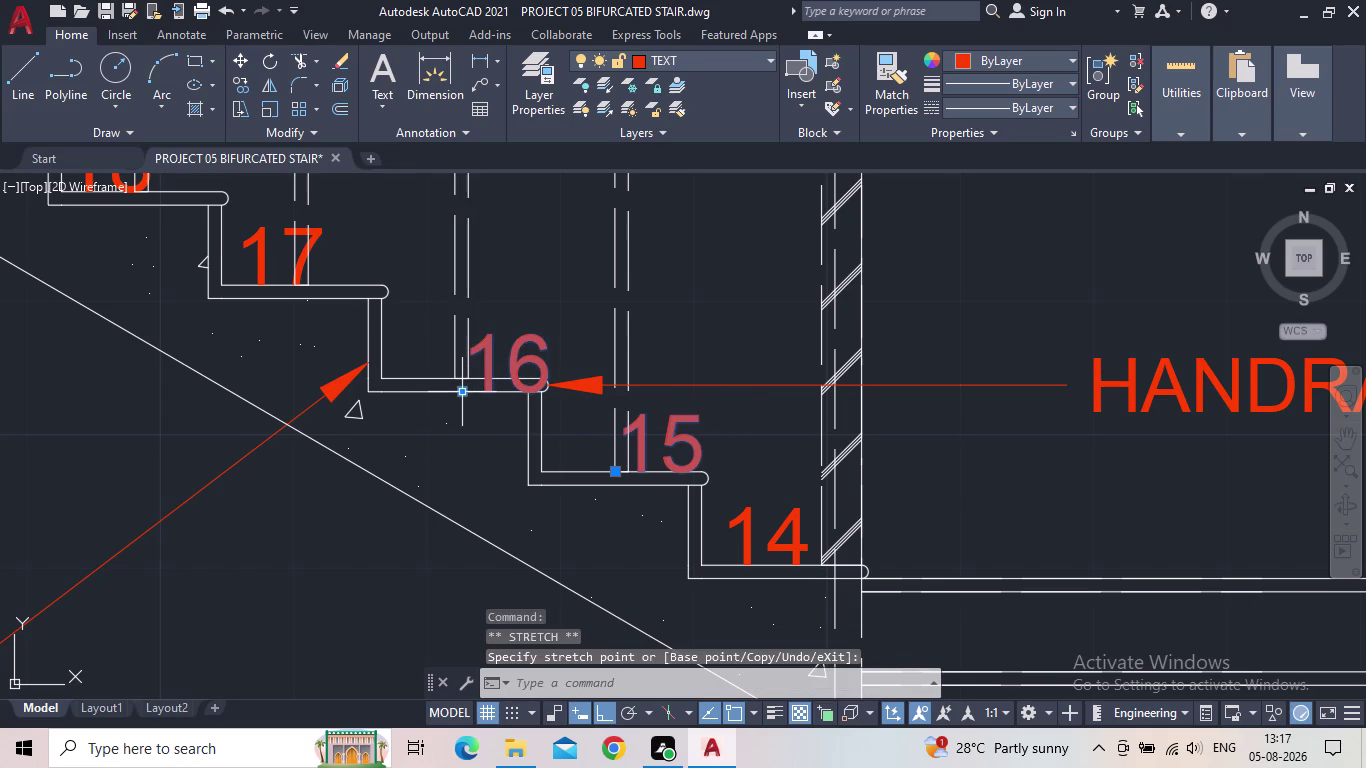
click(463, 395)
click(461, 378)
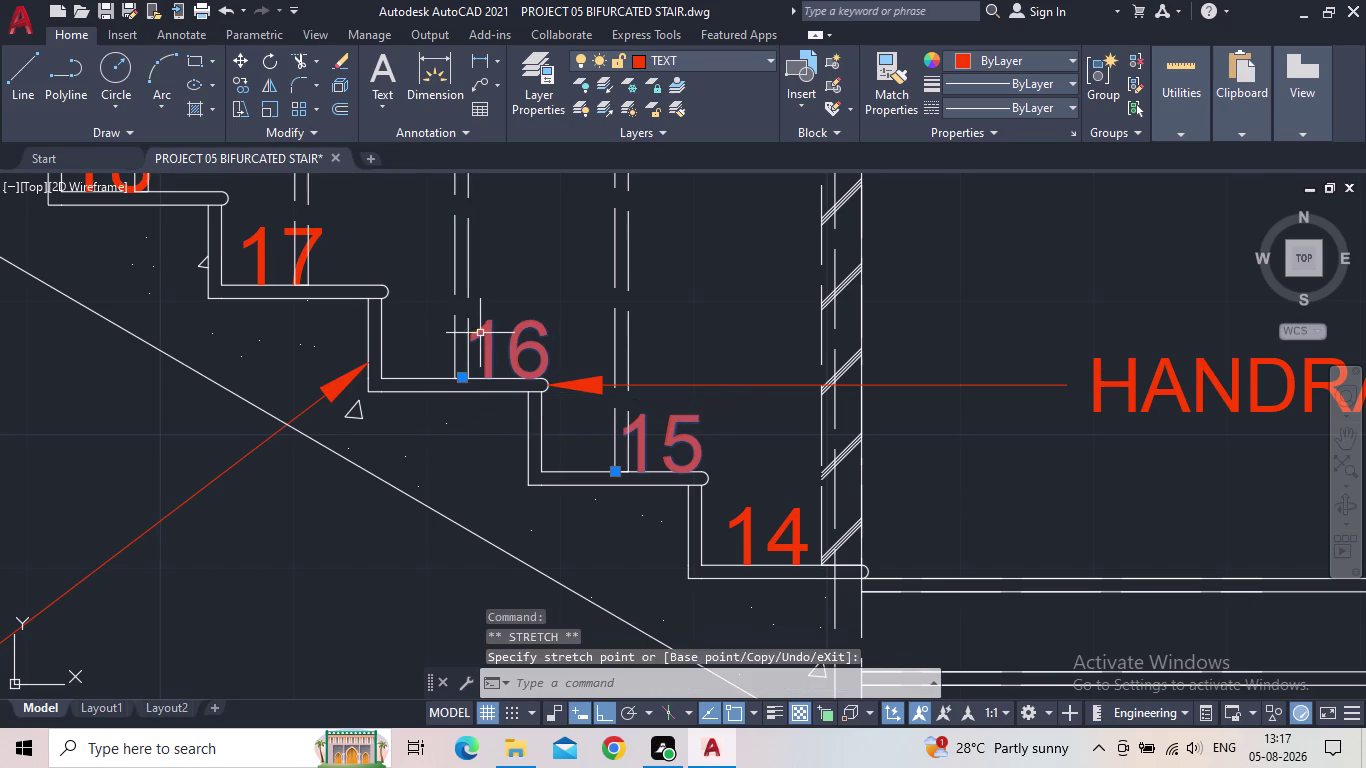
key(Escape)
Shift the step 17 label right along its tread.
click(255, 246)
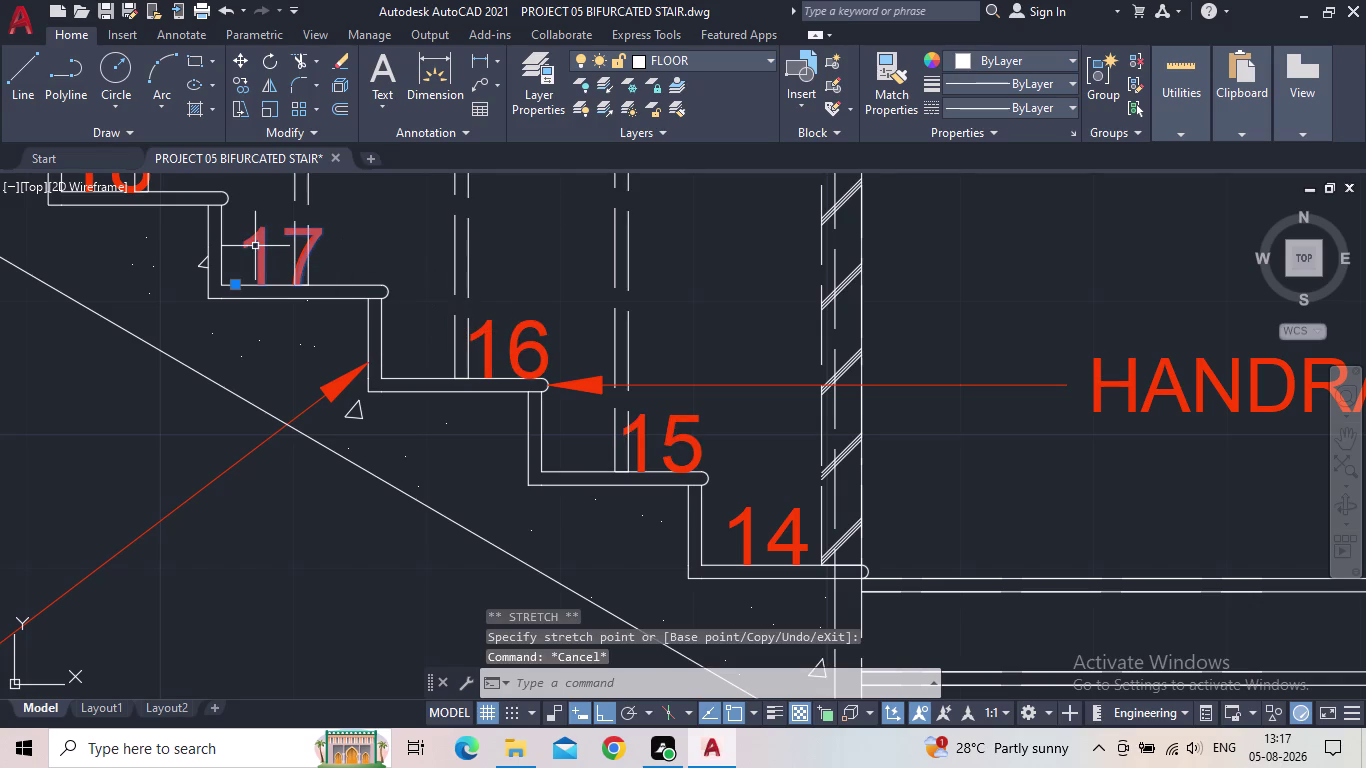
click(237, 285)
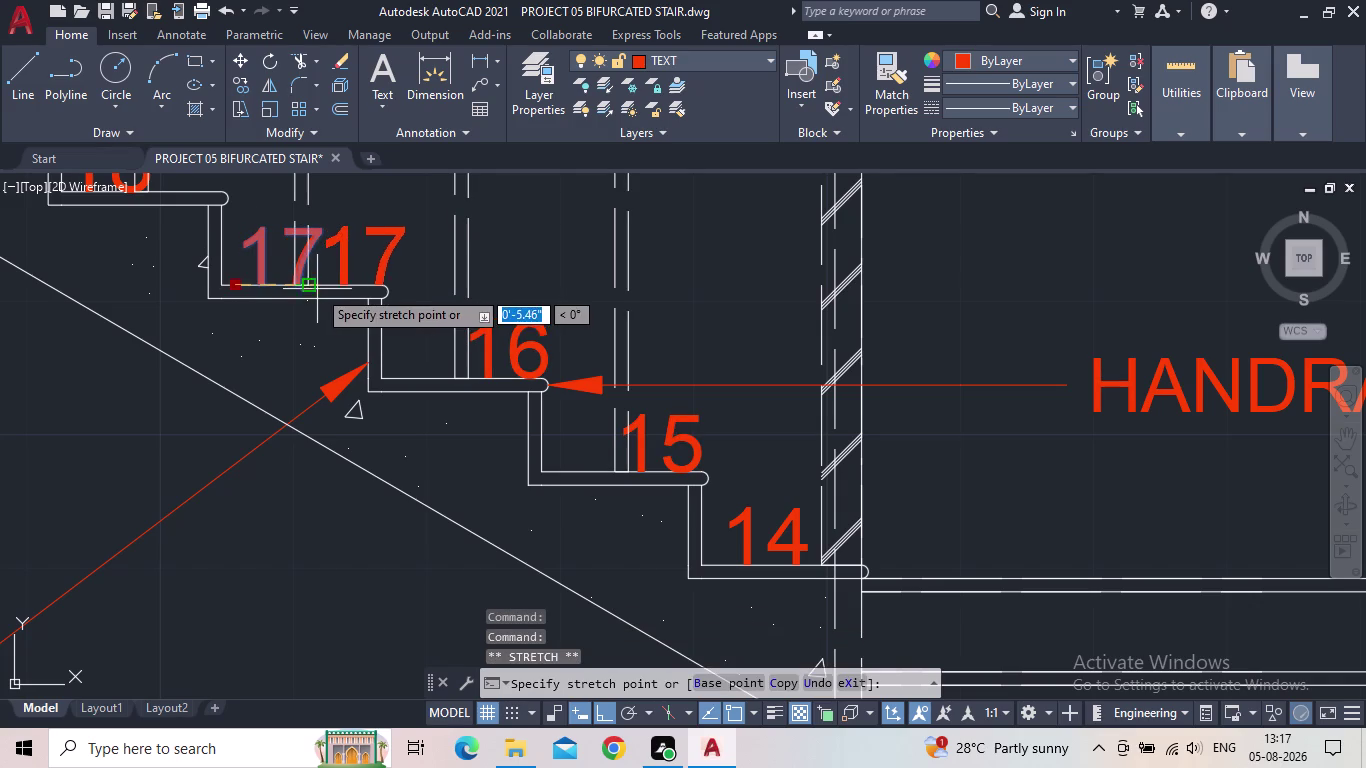
click(319, 289)
scroll(down, 3)
middle_drag(266, 287, 638, 479)
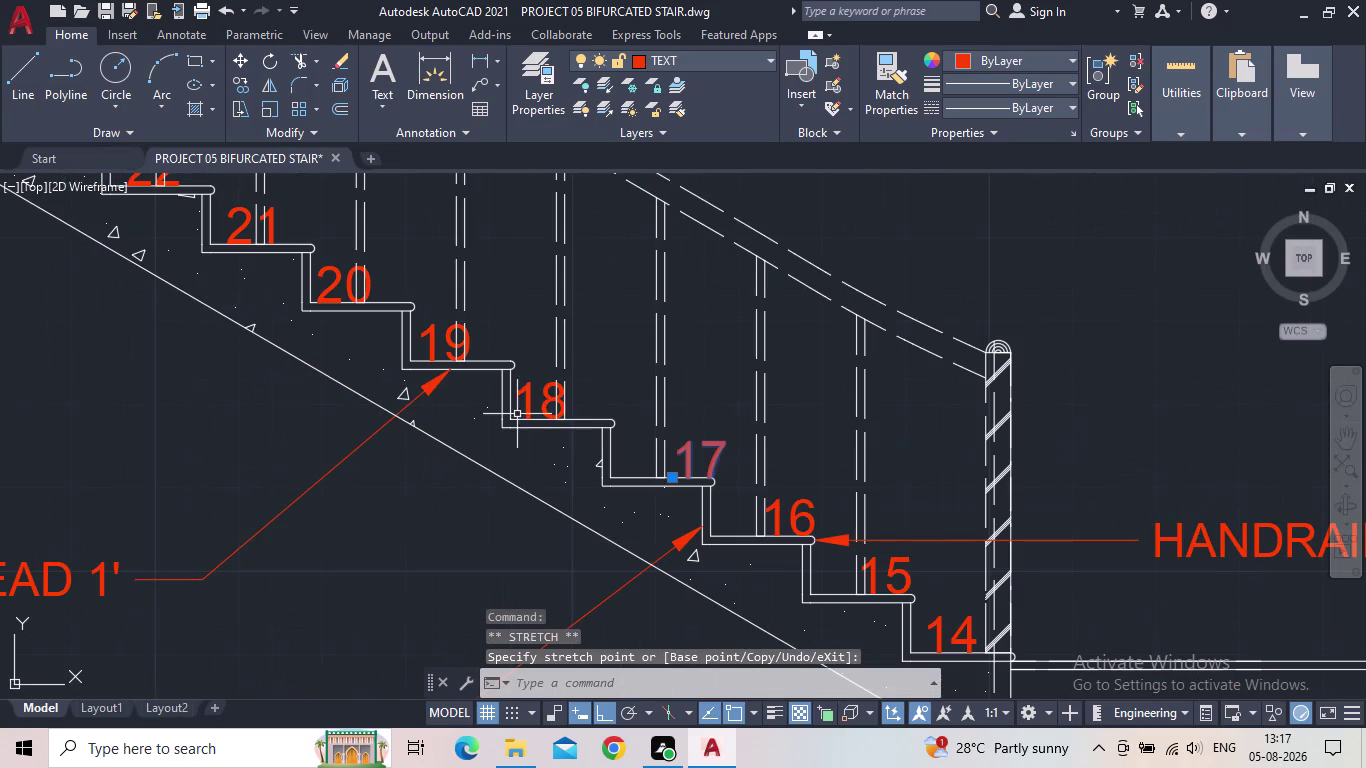
Shift step labels 18, 19 and 20 right onto their treads.
click(526, 393)
click(512, 422)
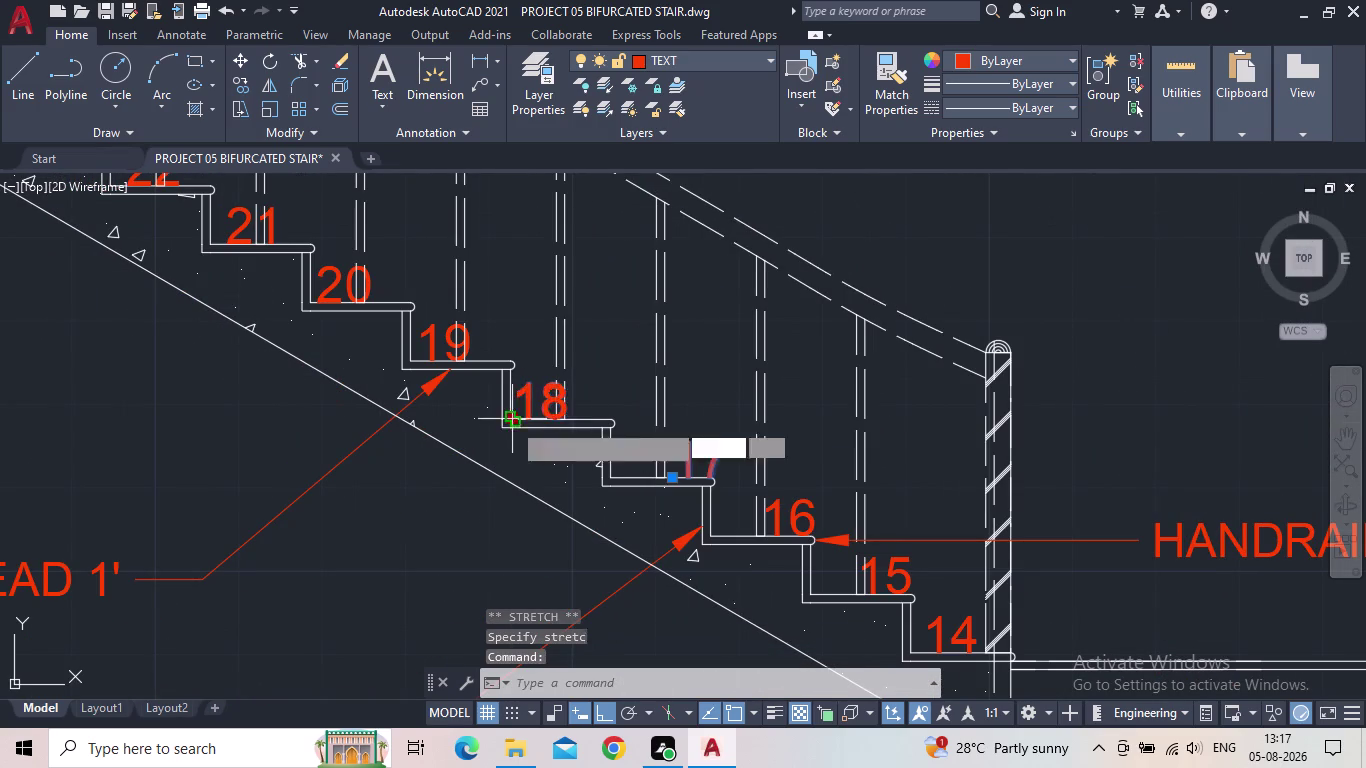
click(565, 420)
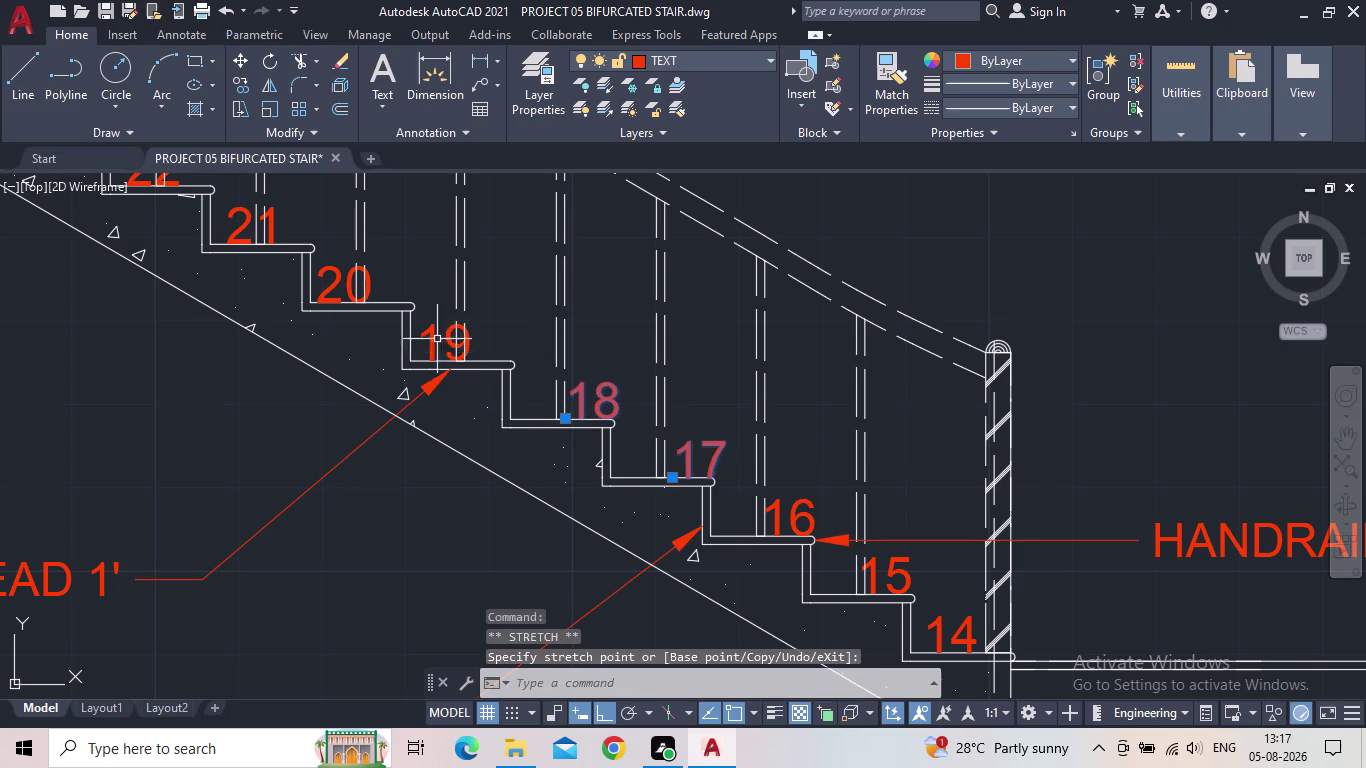
click(429, 335)
click(420, 363)
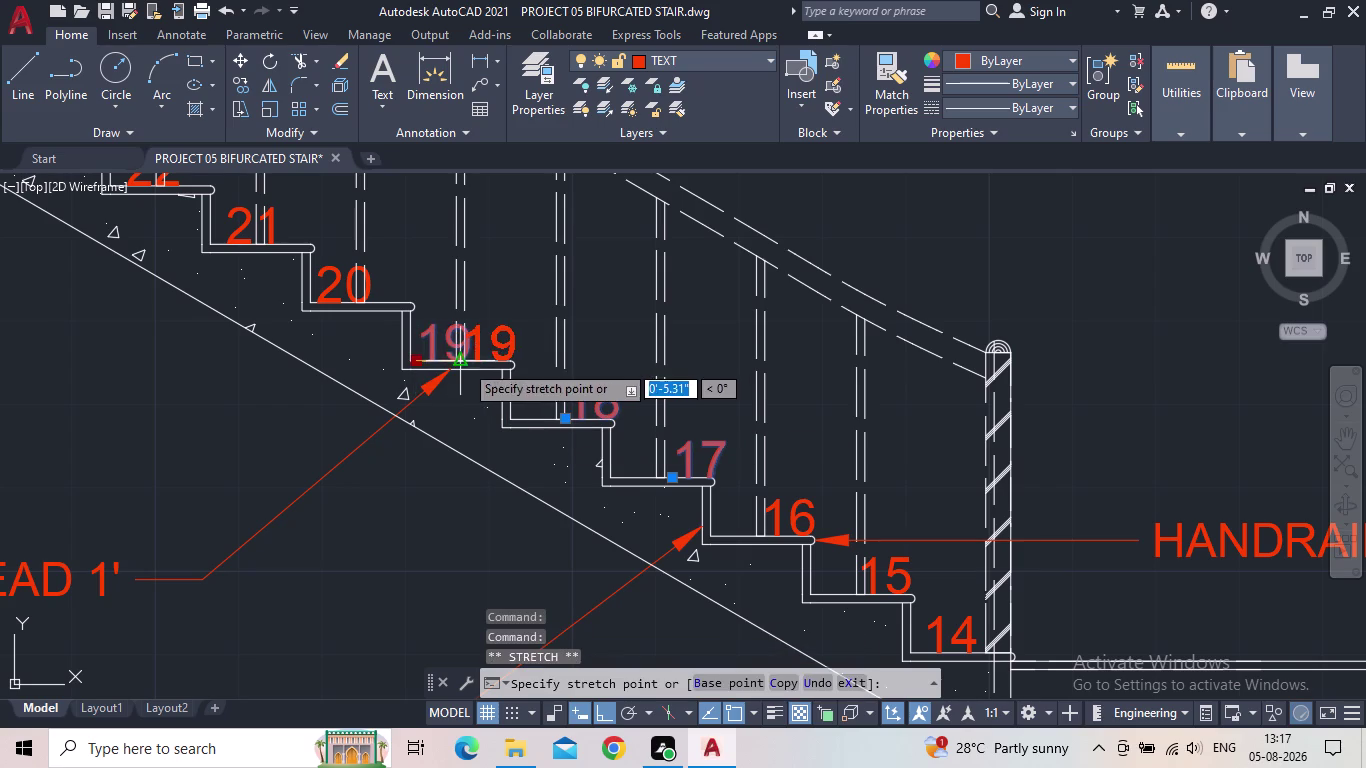
click(468, 363)
click(331, 271)
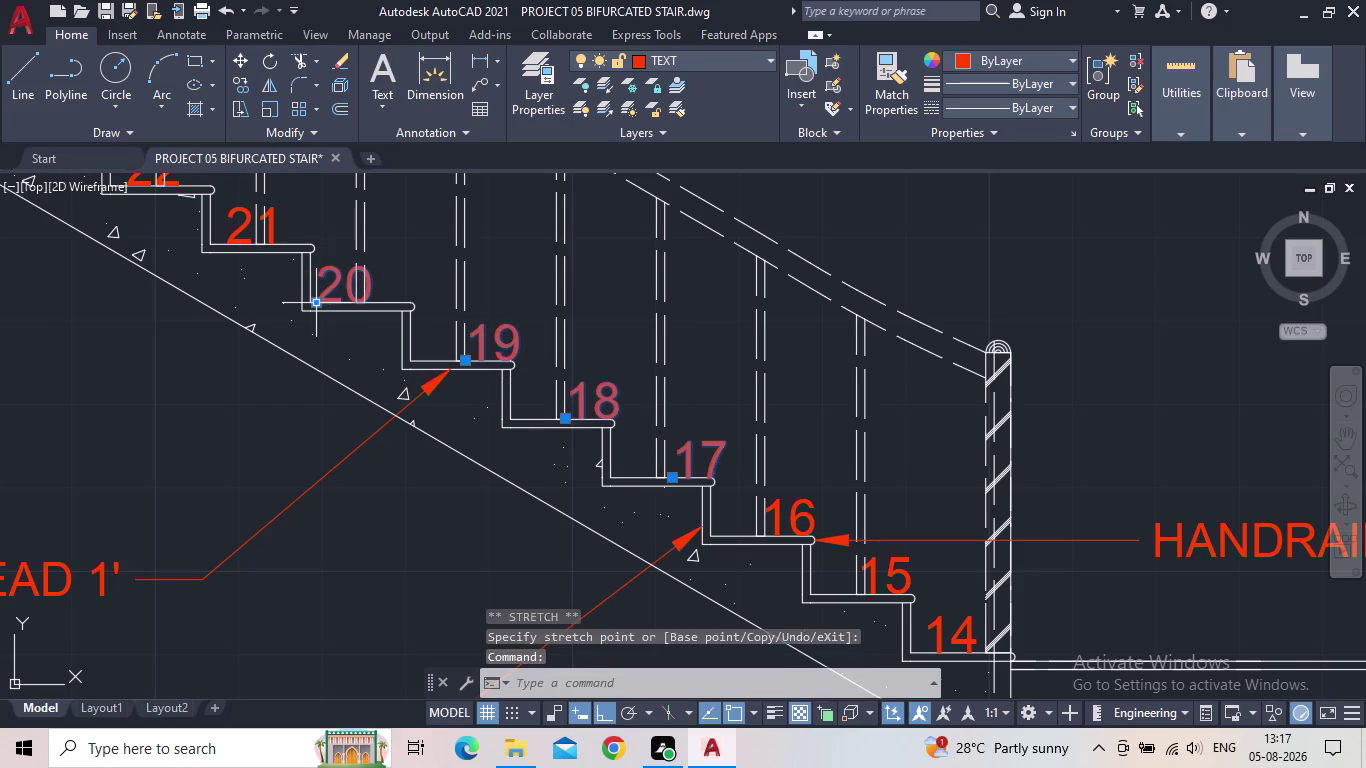
click(321, 304)
click(372, 308)
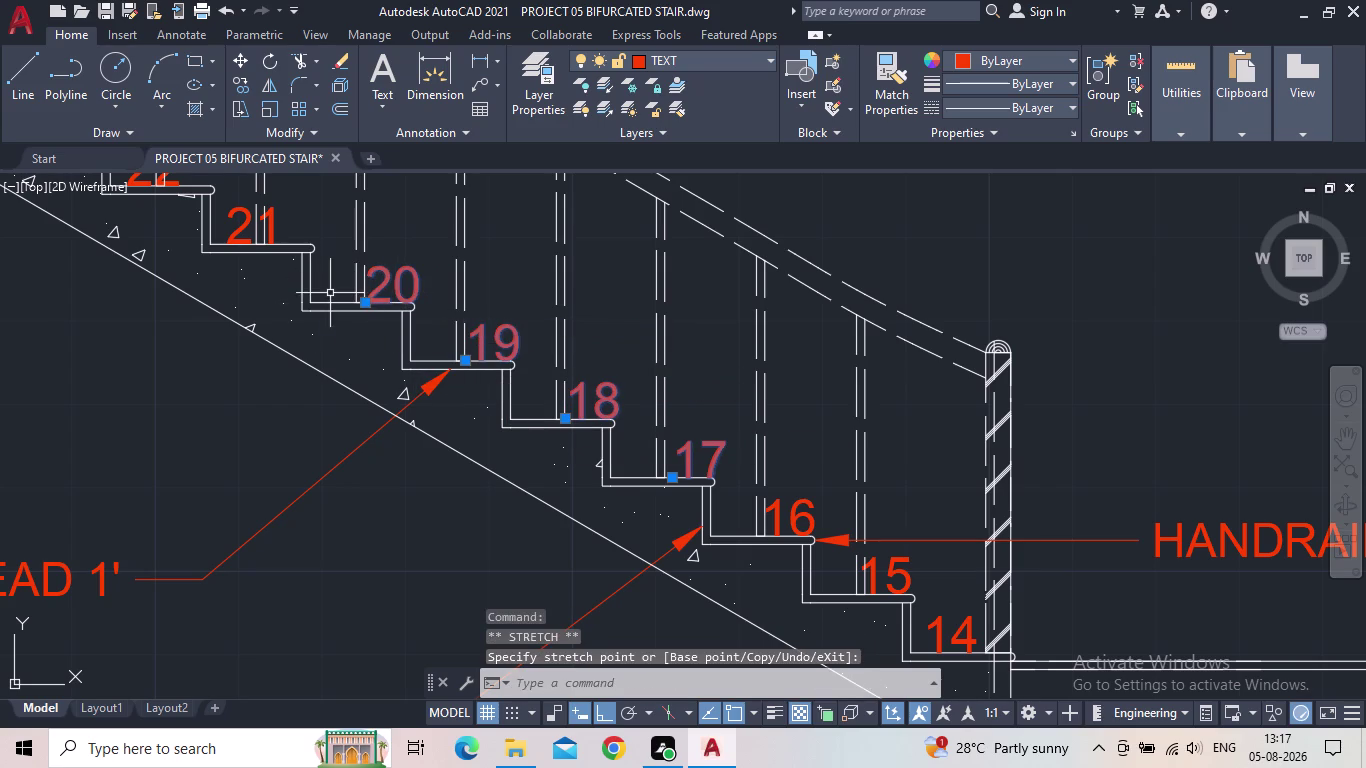
key(Escape)
Shift the step 21 label right along its tread.
middle_drag(342, 319, 485, 333)
scroll(down, 3)
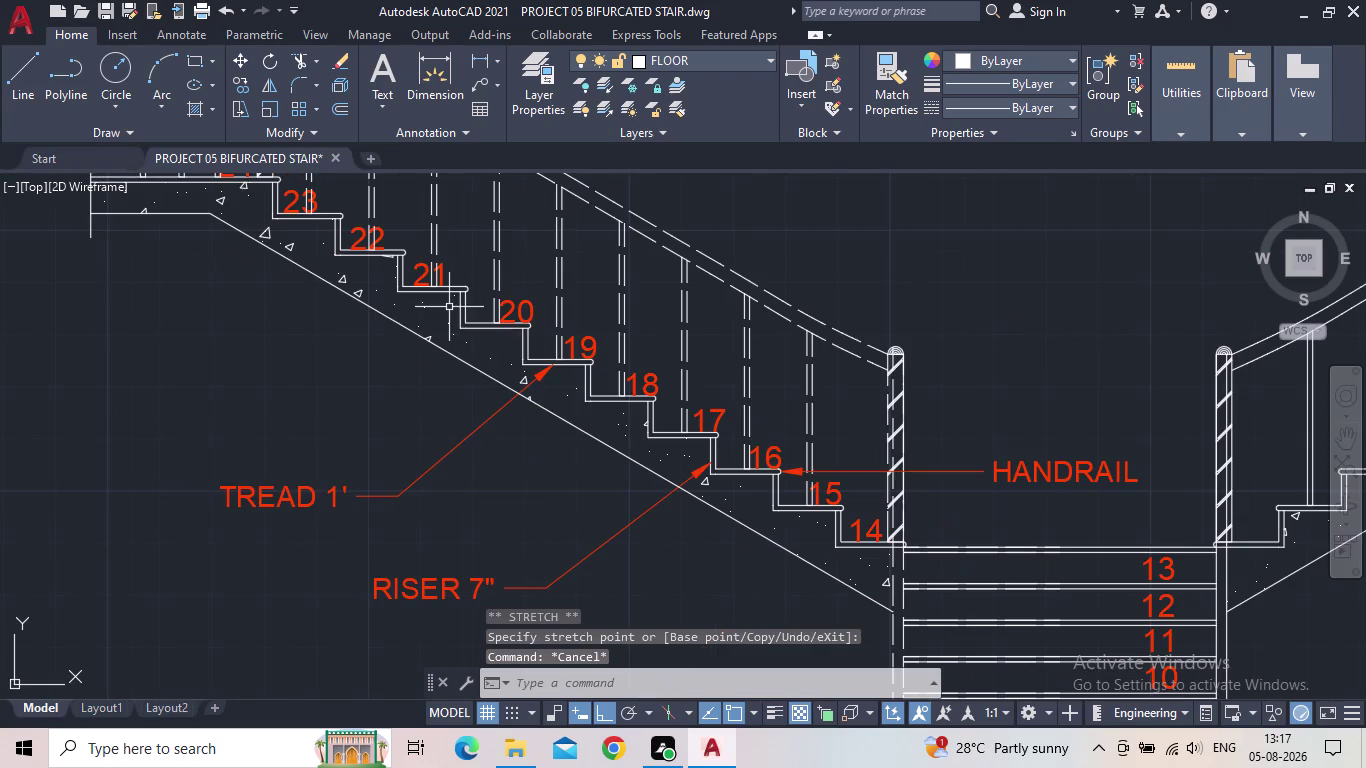
scroll(up, 3)
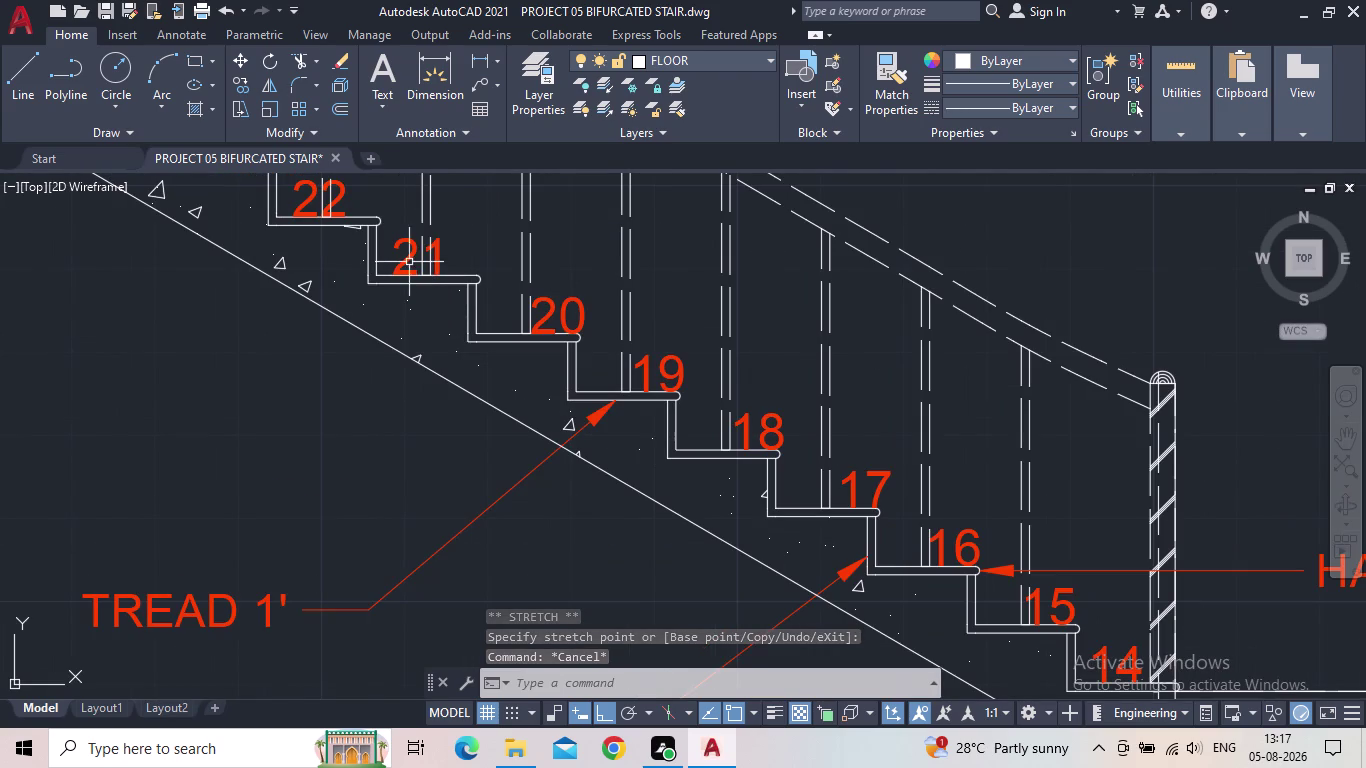
click(401, 264)
click(392, 278)
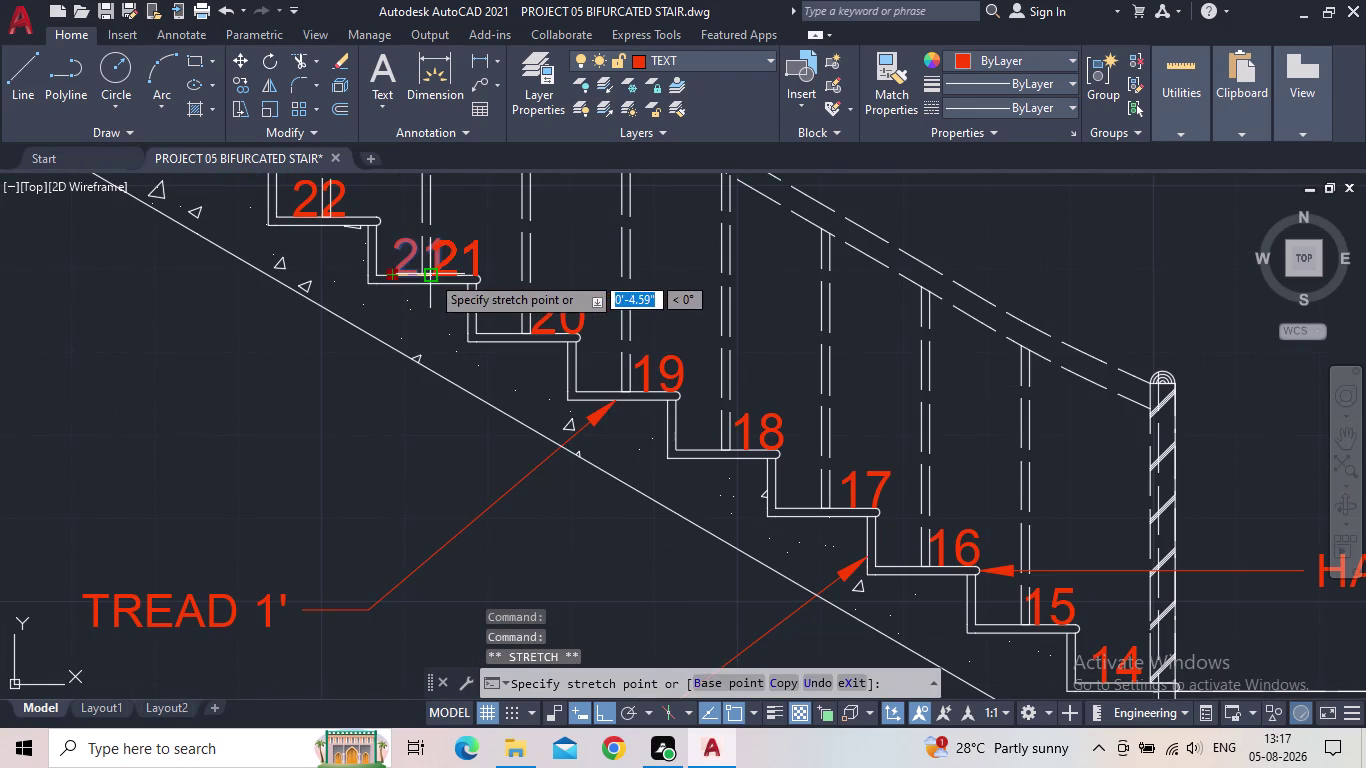
click(438, 271)
key(Escape)
Shift step labels 22 and 23 right onto their treads.
middle_drag(343, 240, 342, 241)
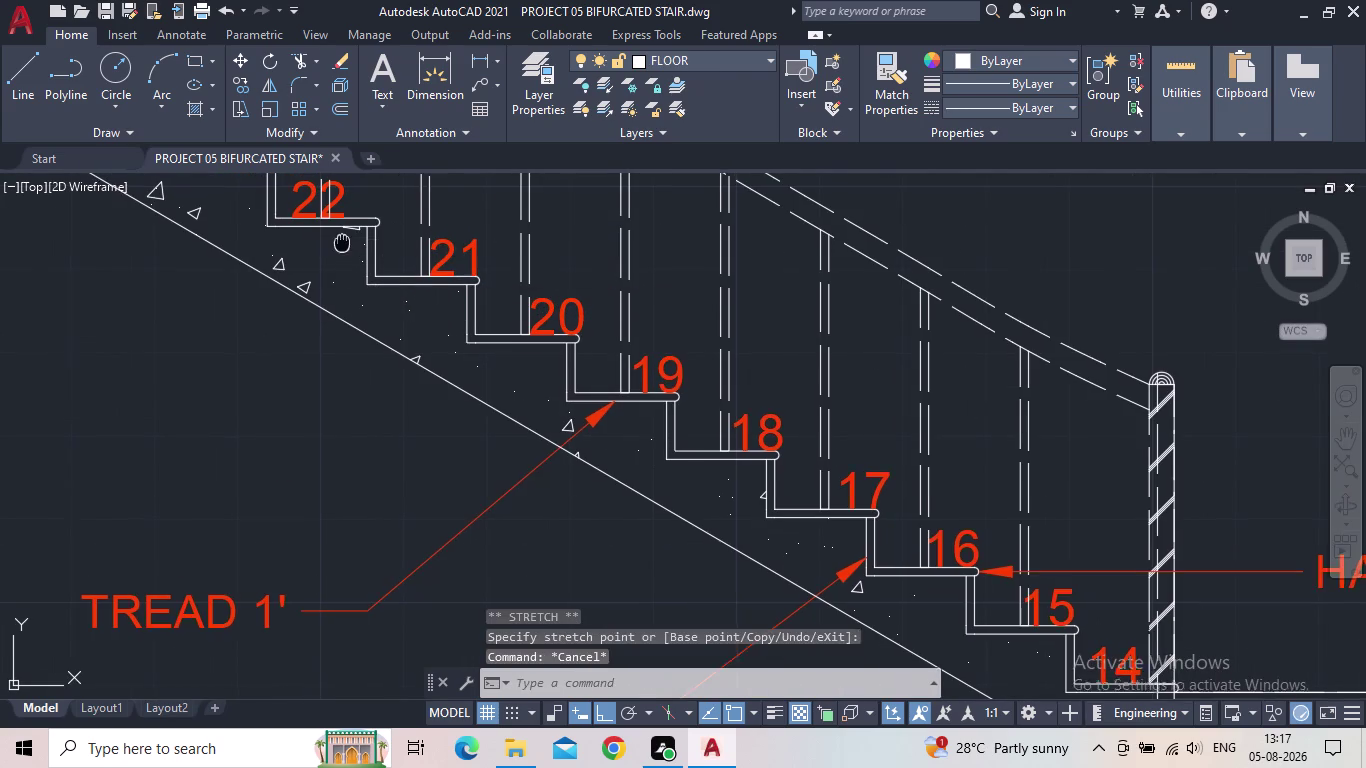
middle_drag(342, 241, 309, 395)
click(267, 338)
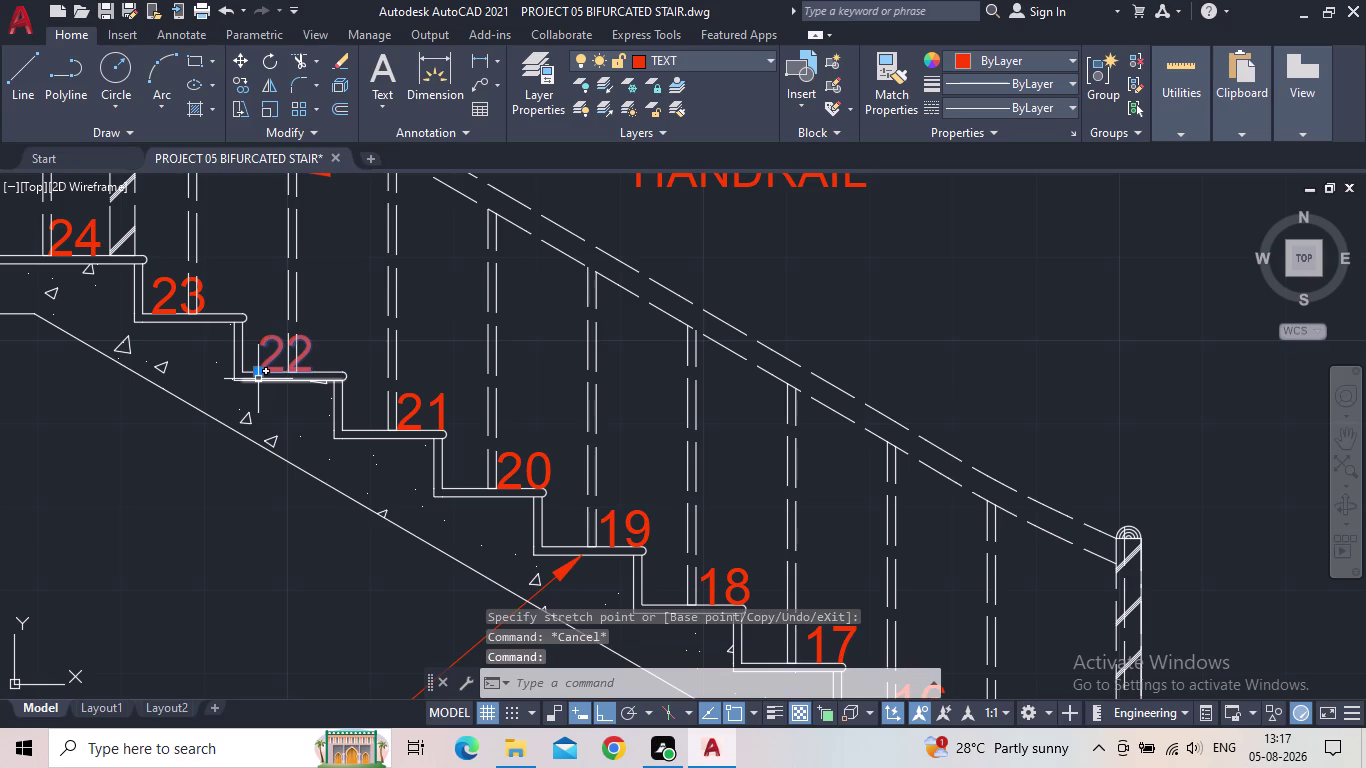
click(258, 374)
click(295, 368)
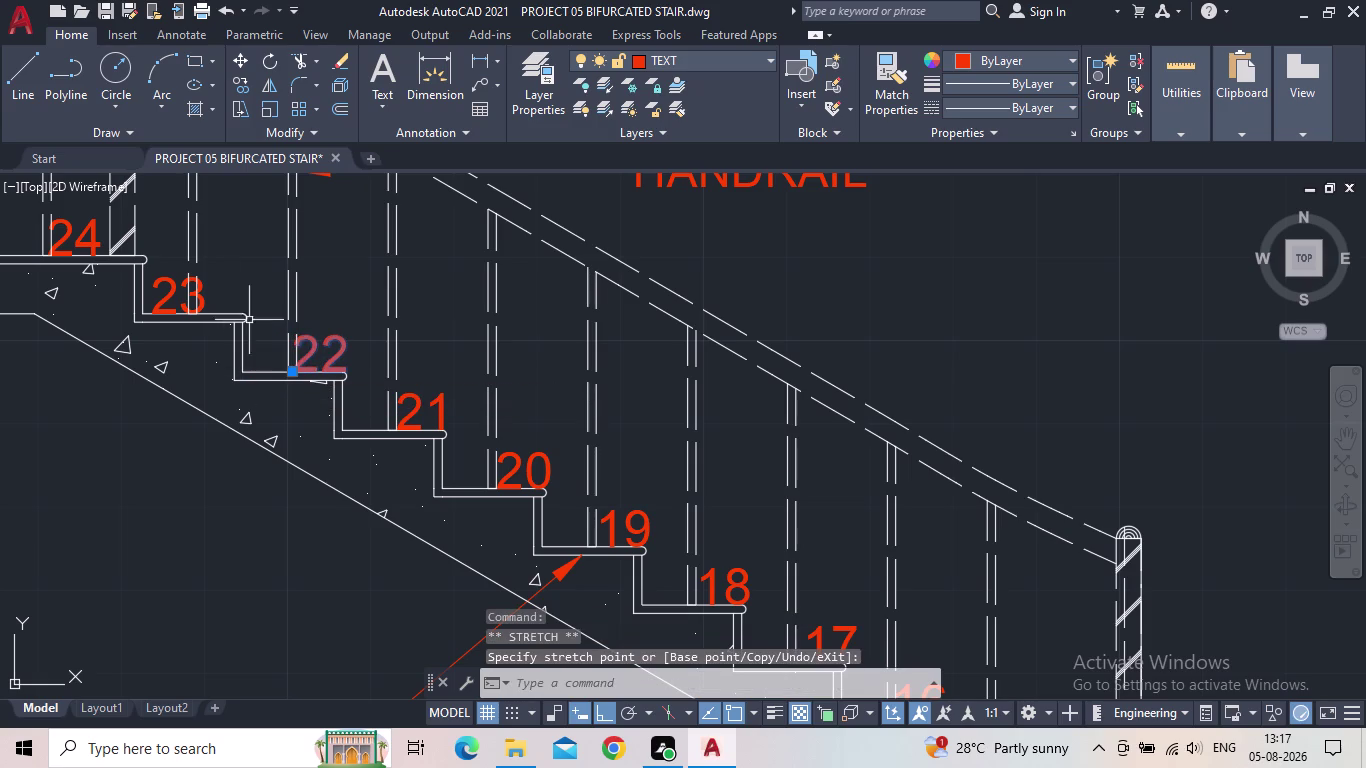
click(159, 282)
click(148, 317)
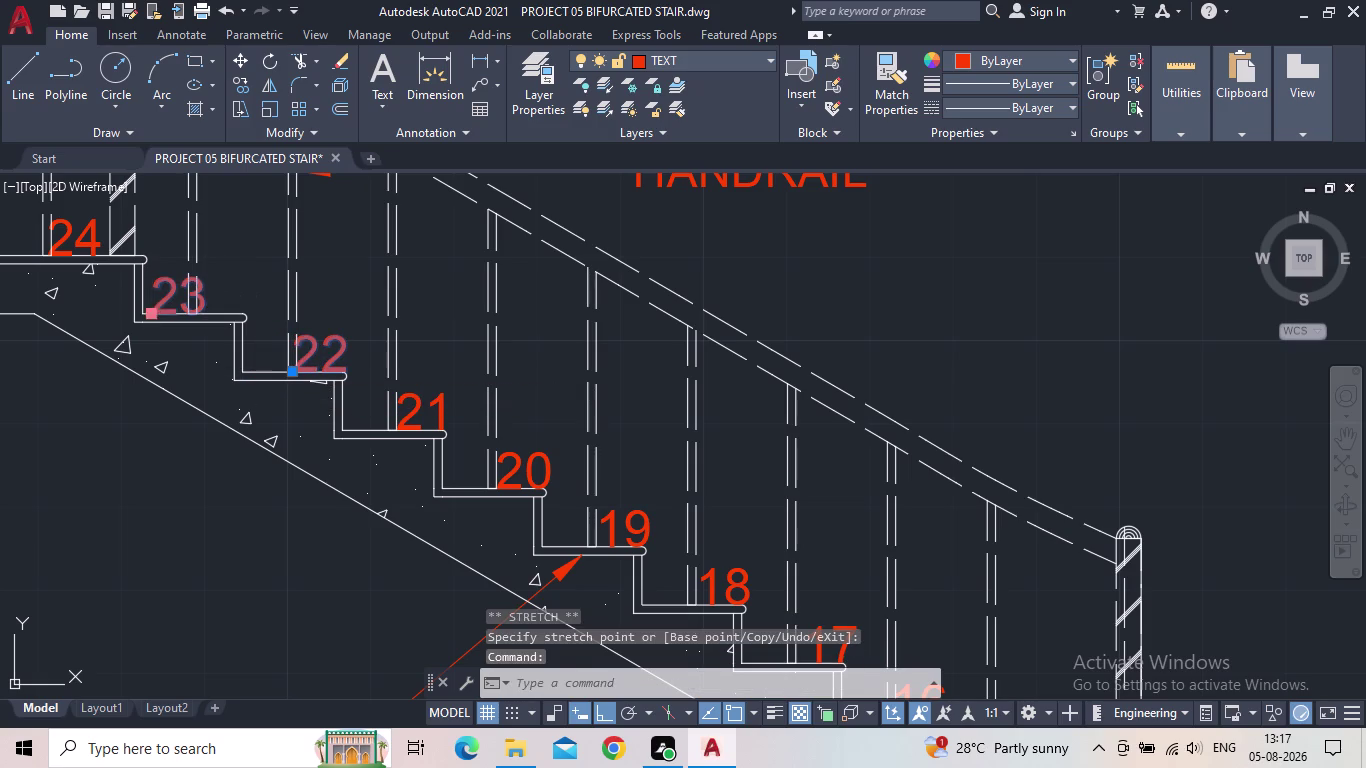
click(203, 312)
click(76, 233)
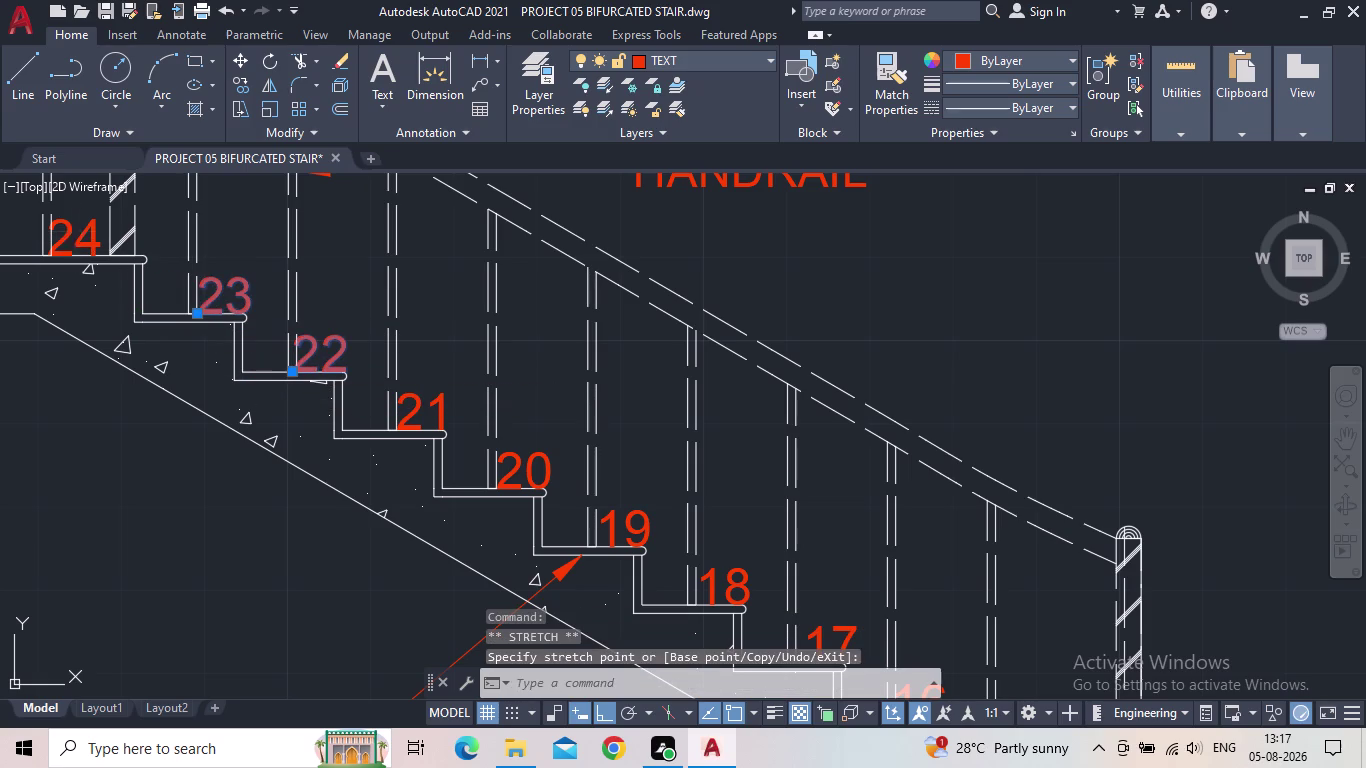
Try grip-stretching the landing line endpoint at step 24, then cancel.
click(71, 233)
middle_drag(70, 235, 366, 435)
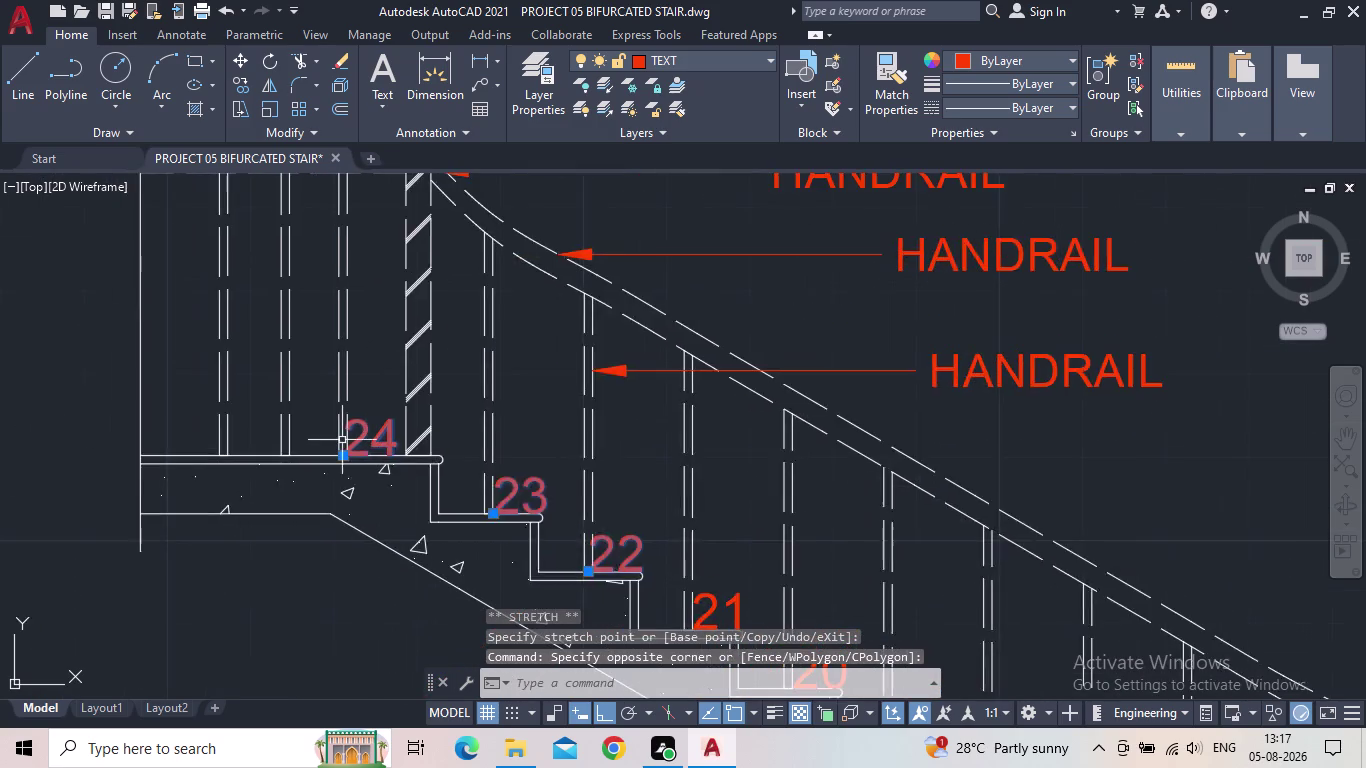
scroll(up, 3)
click(339, 476)
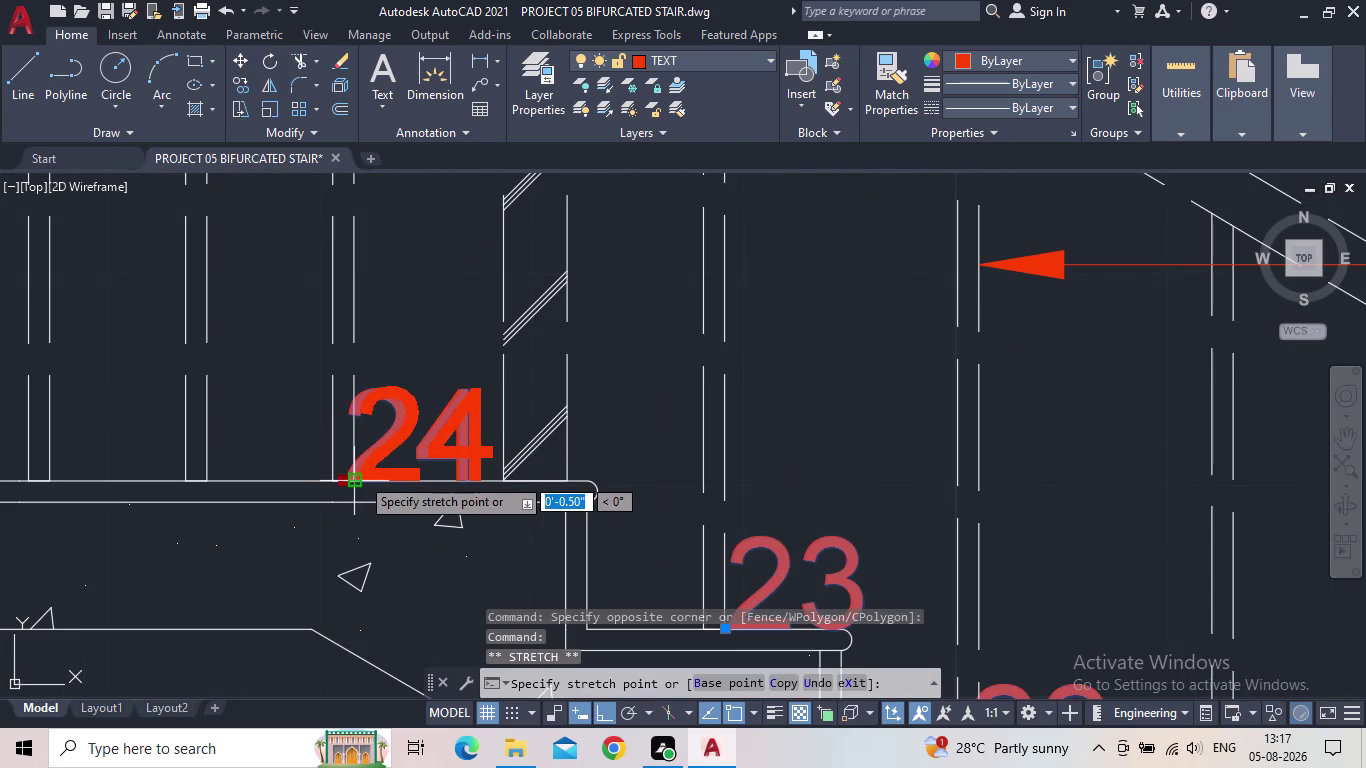
click(365, 476)
key(Escape)
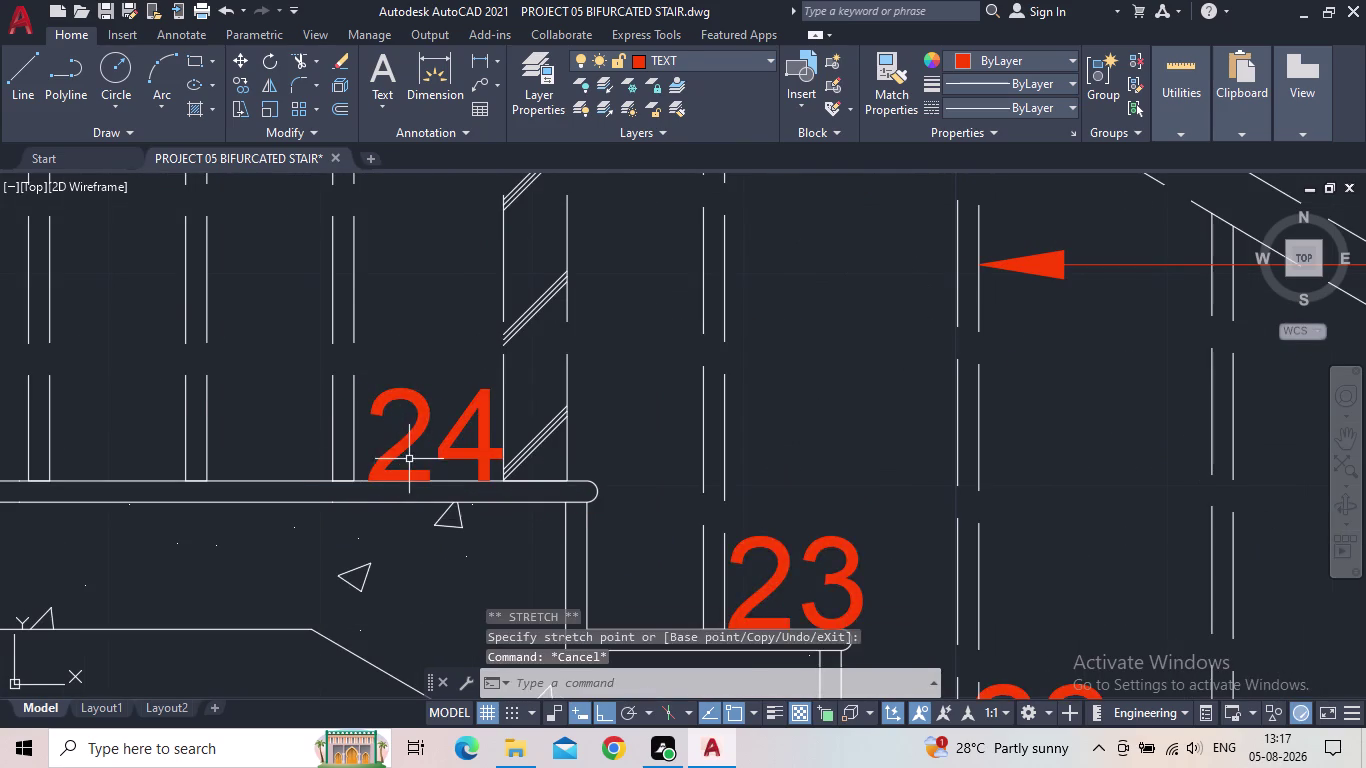
scroll(down, 3)
Zoom out over both section flights and save the drawing.
click(112, 16)
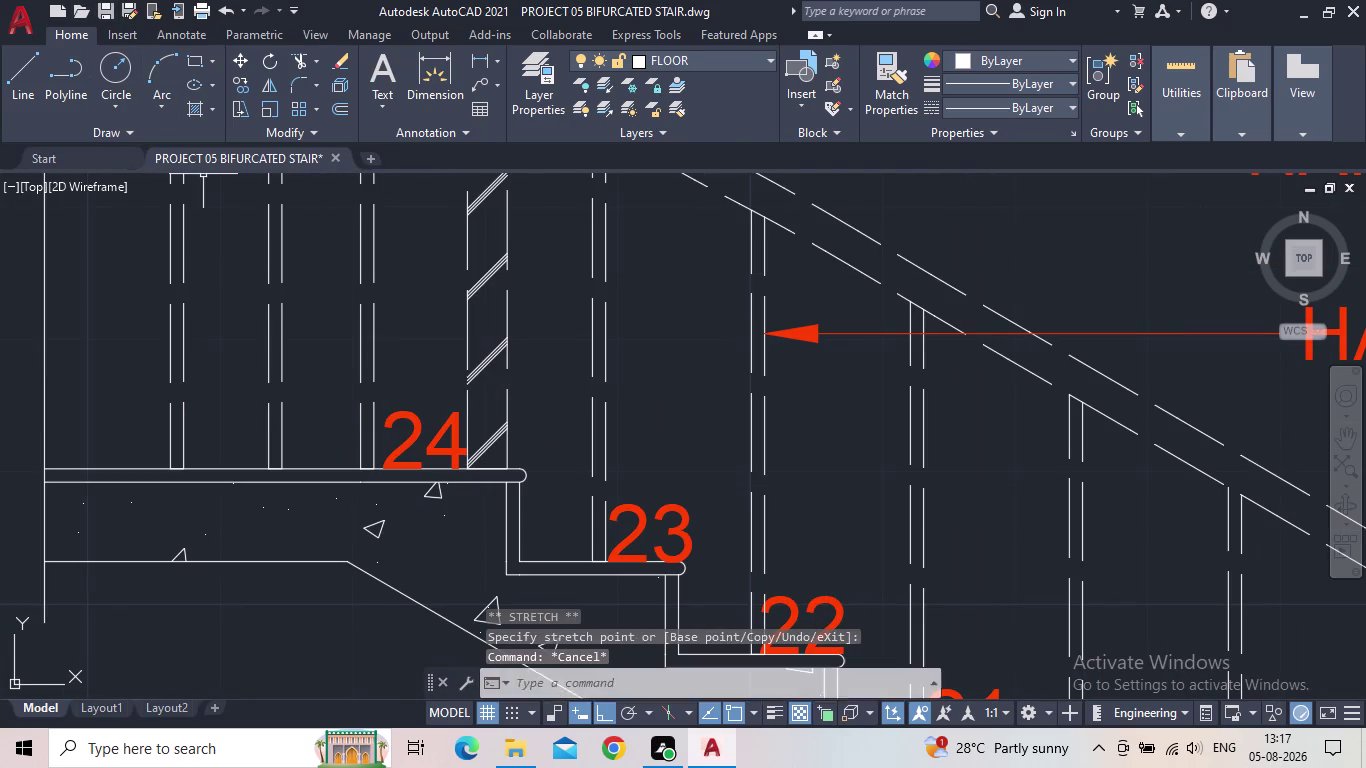
scroll(down, 3)
scroll(down, 3)
middle_drag(812, 608, 217, 310)
scroll(down, 3)
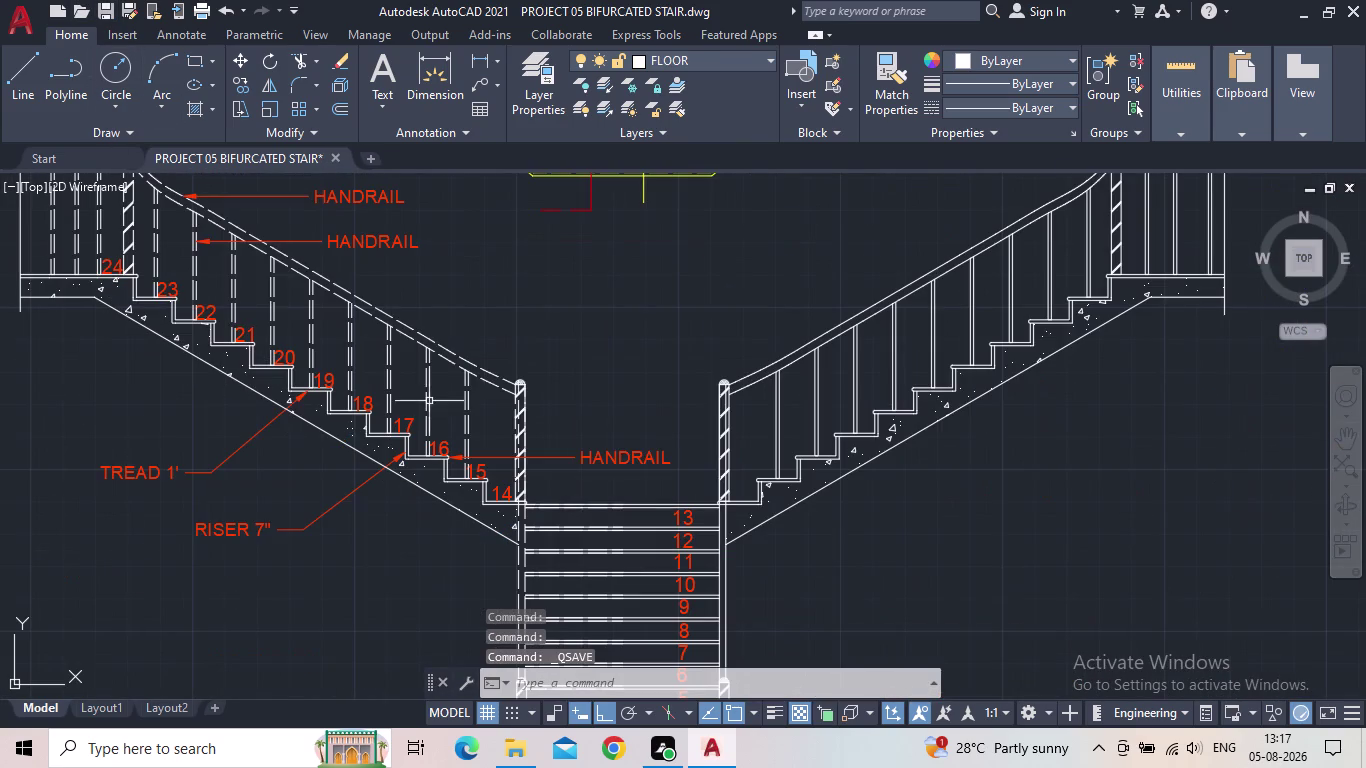
middle_drag(661, 439, 675, 362)
middle_drag(661, 364, 723, 450)
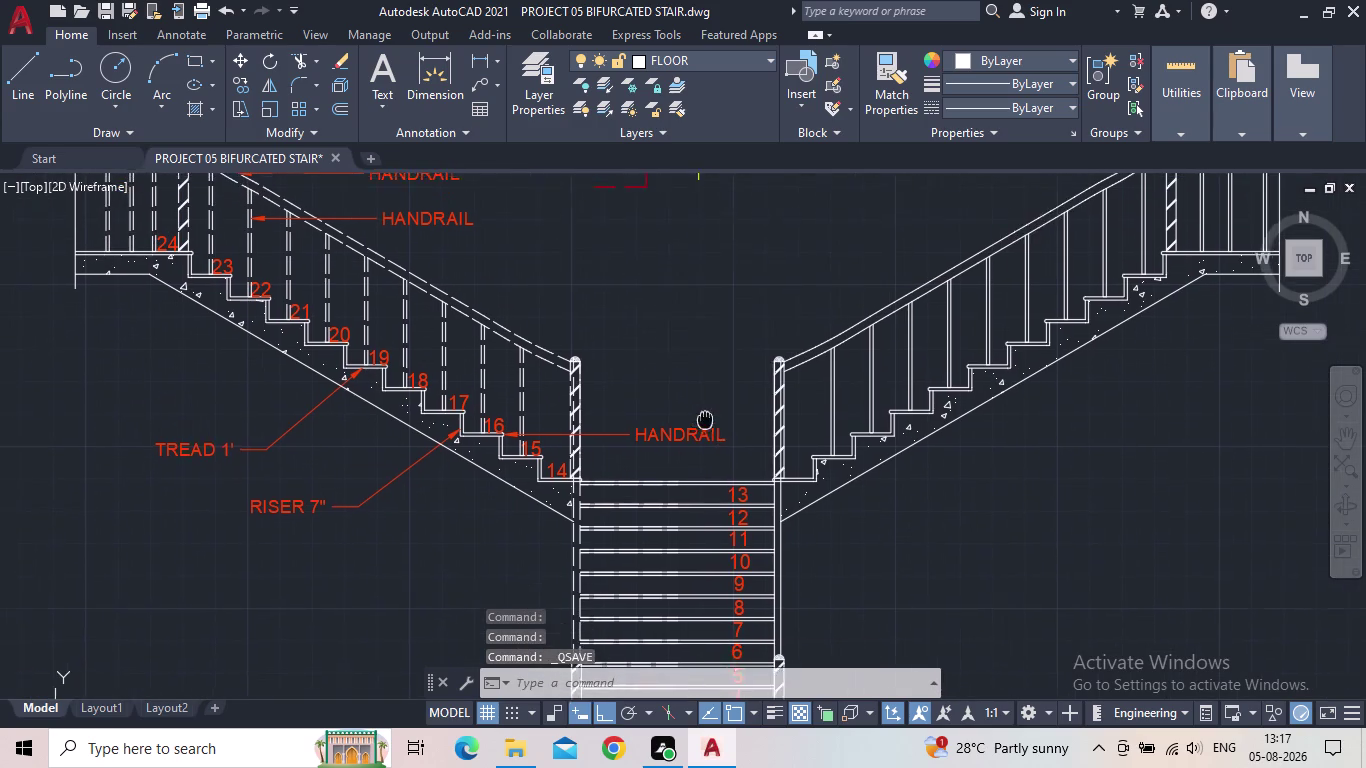
click(113, 6)
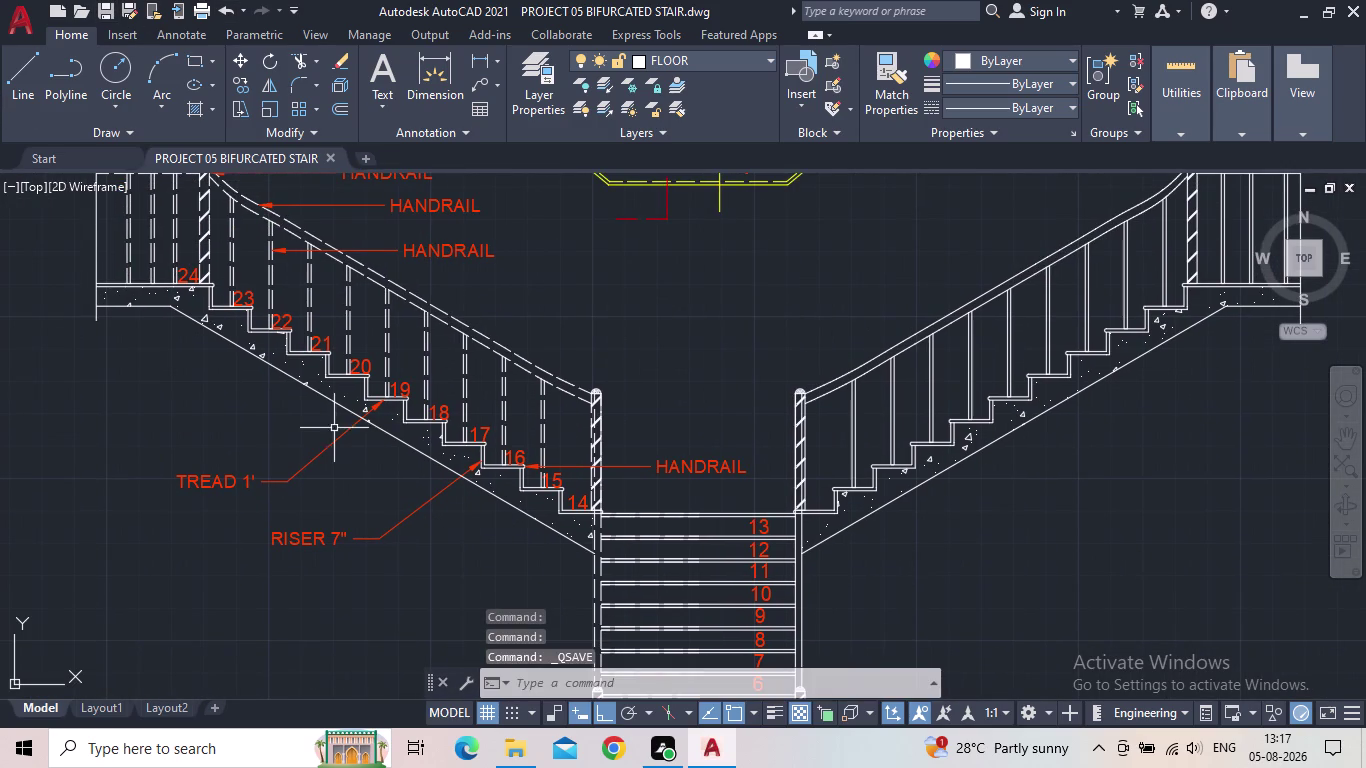
scroll(down, 3)
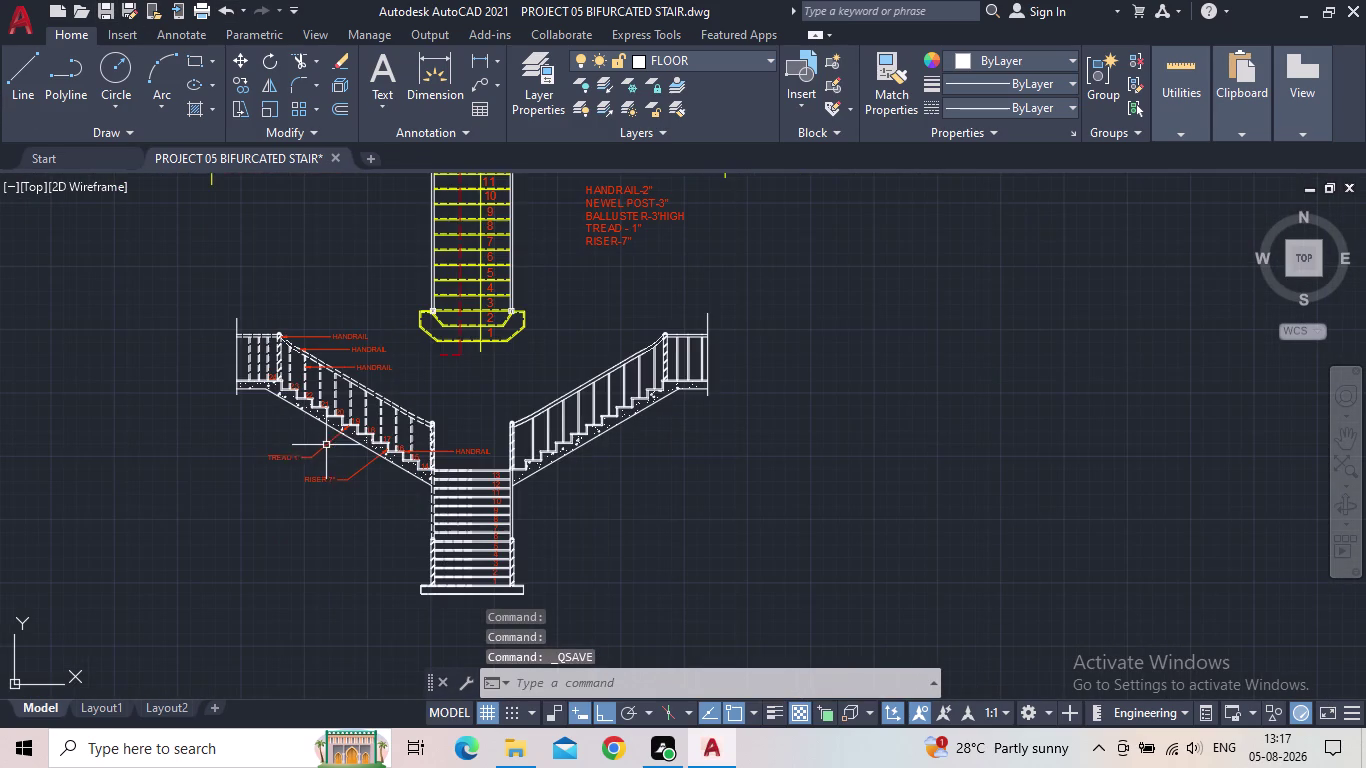
scroll(up, 3)
Make TEXT the current layer from the layer list.
middle_drag(442, 364, 458, 429)
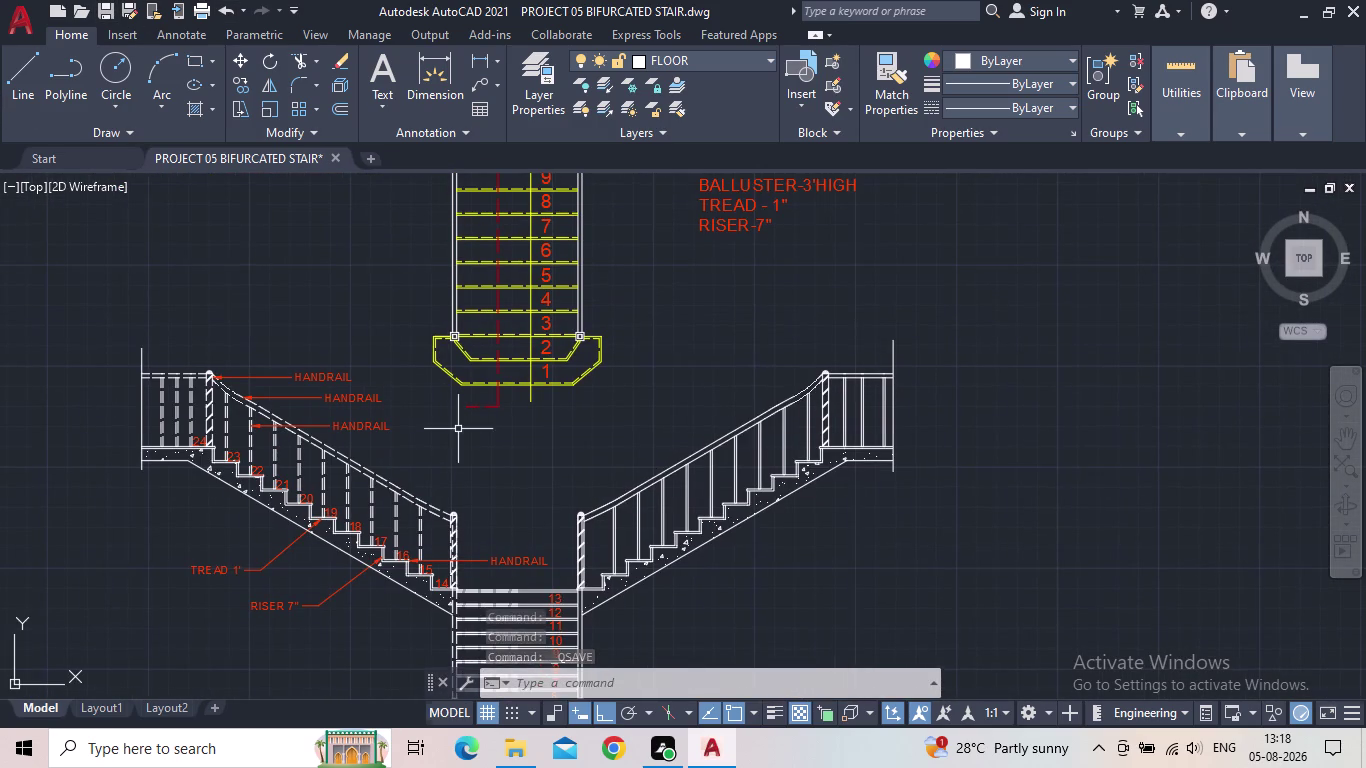
key(t)
scroll(up, 3)
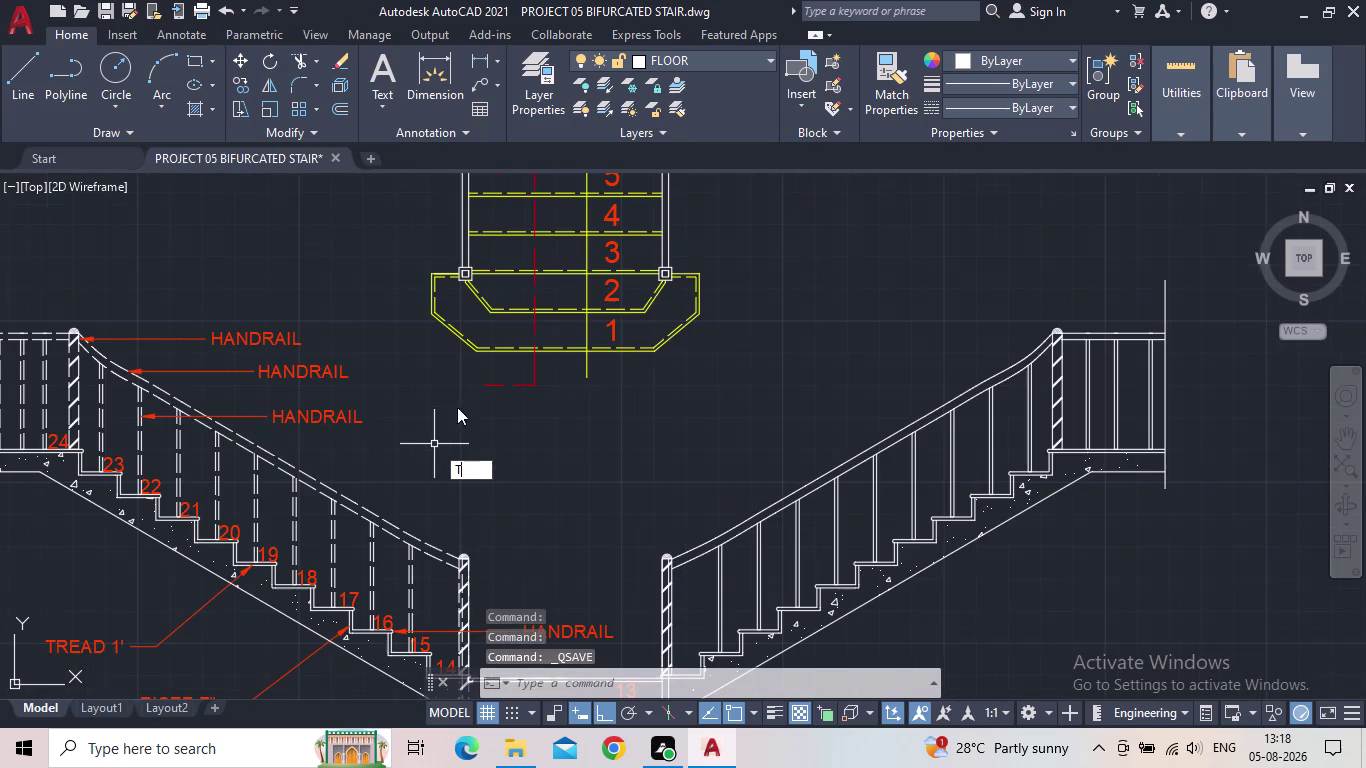
key(Escape)
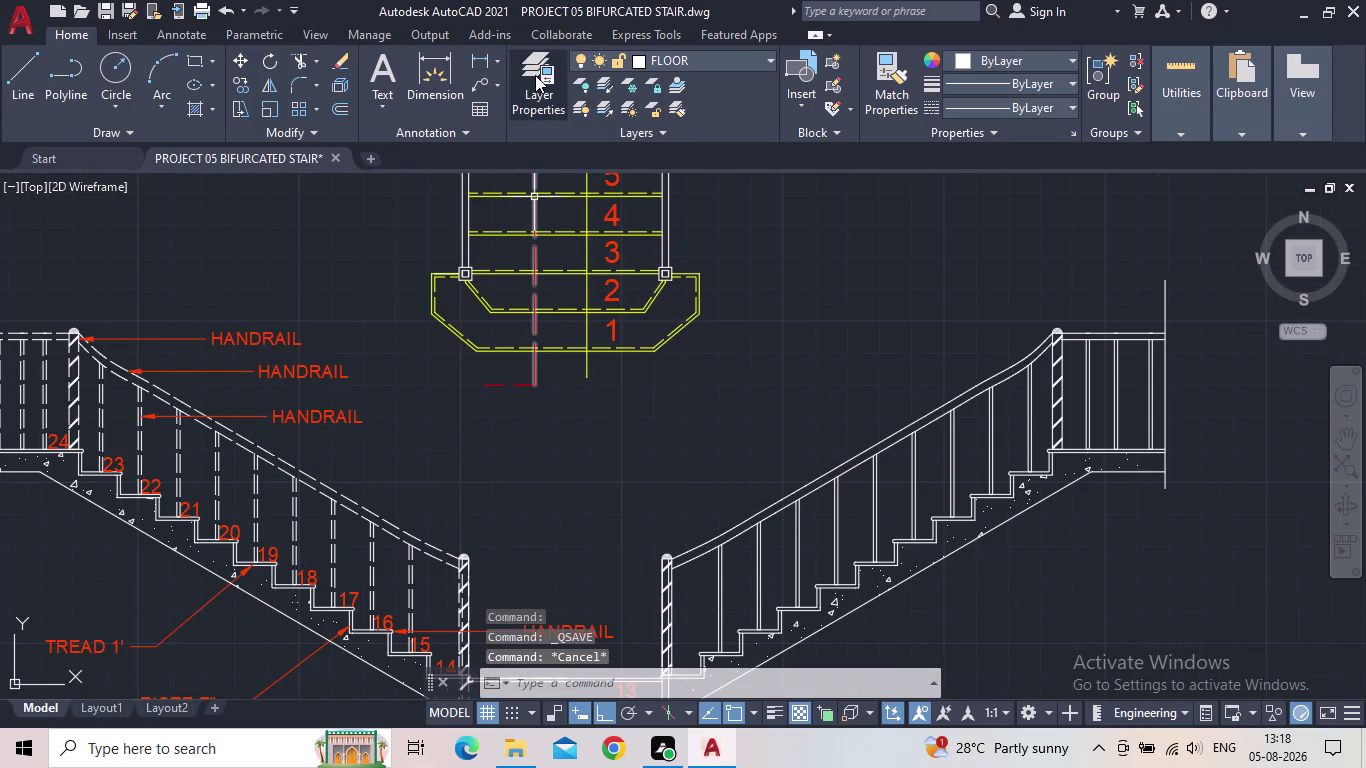
click(535, 75)
double_click(386, 448)
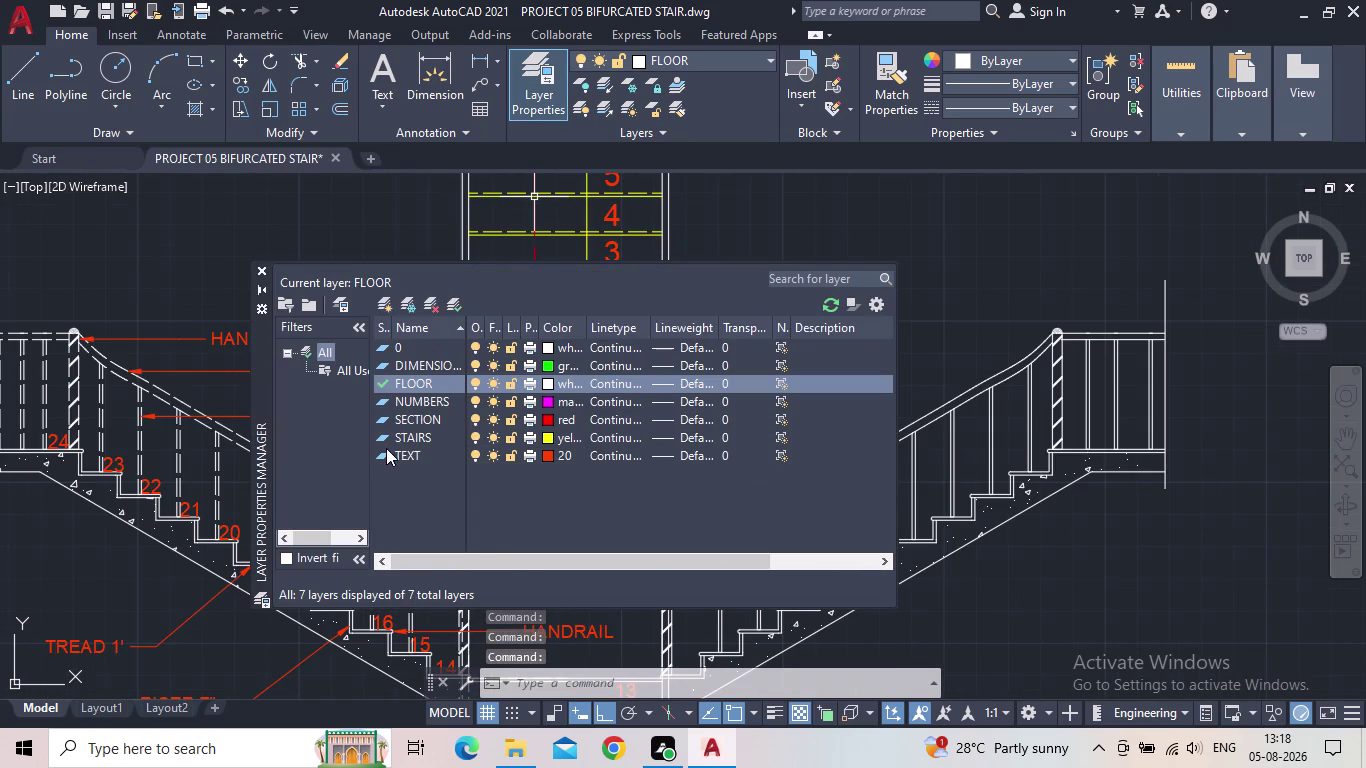
click(259, 269)
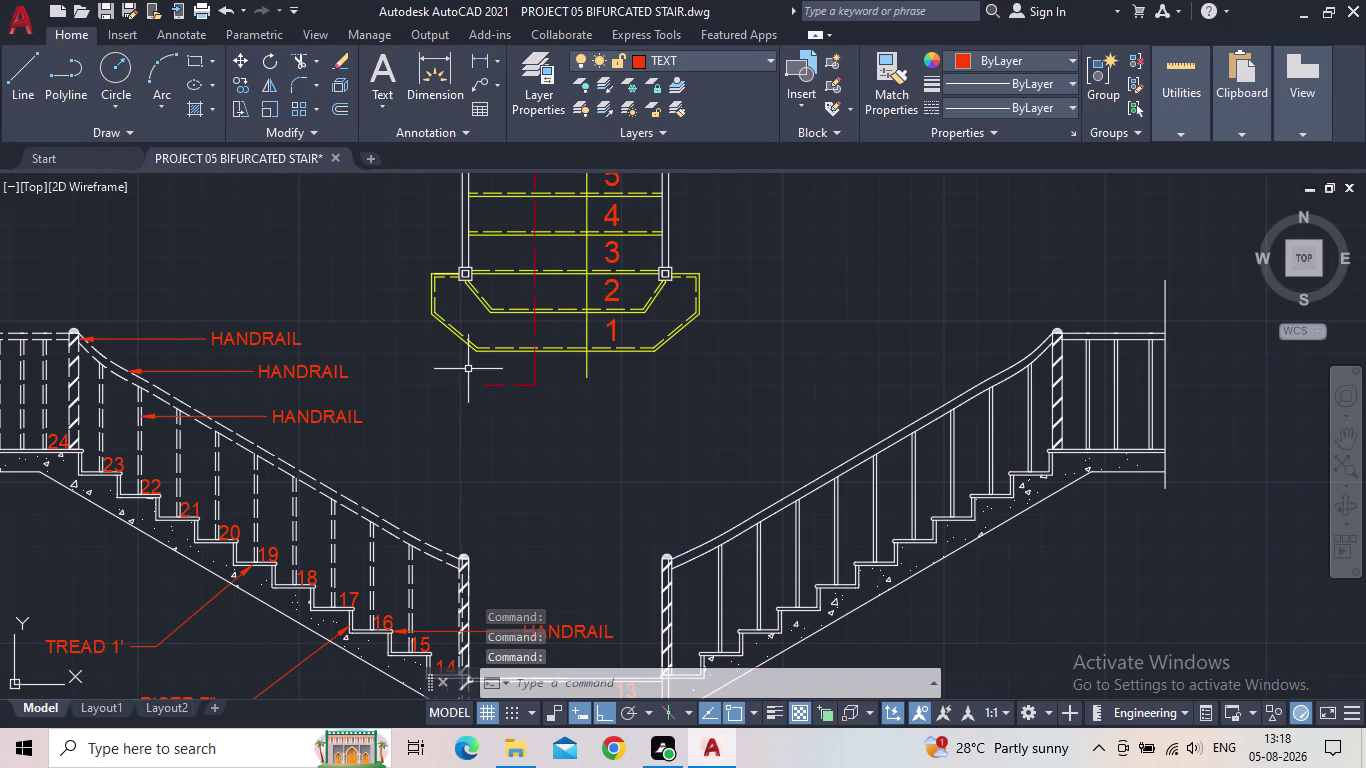
Write single-line text 'UP' below step 1 with zero rotation.
click(573, 396)
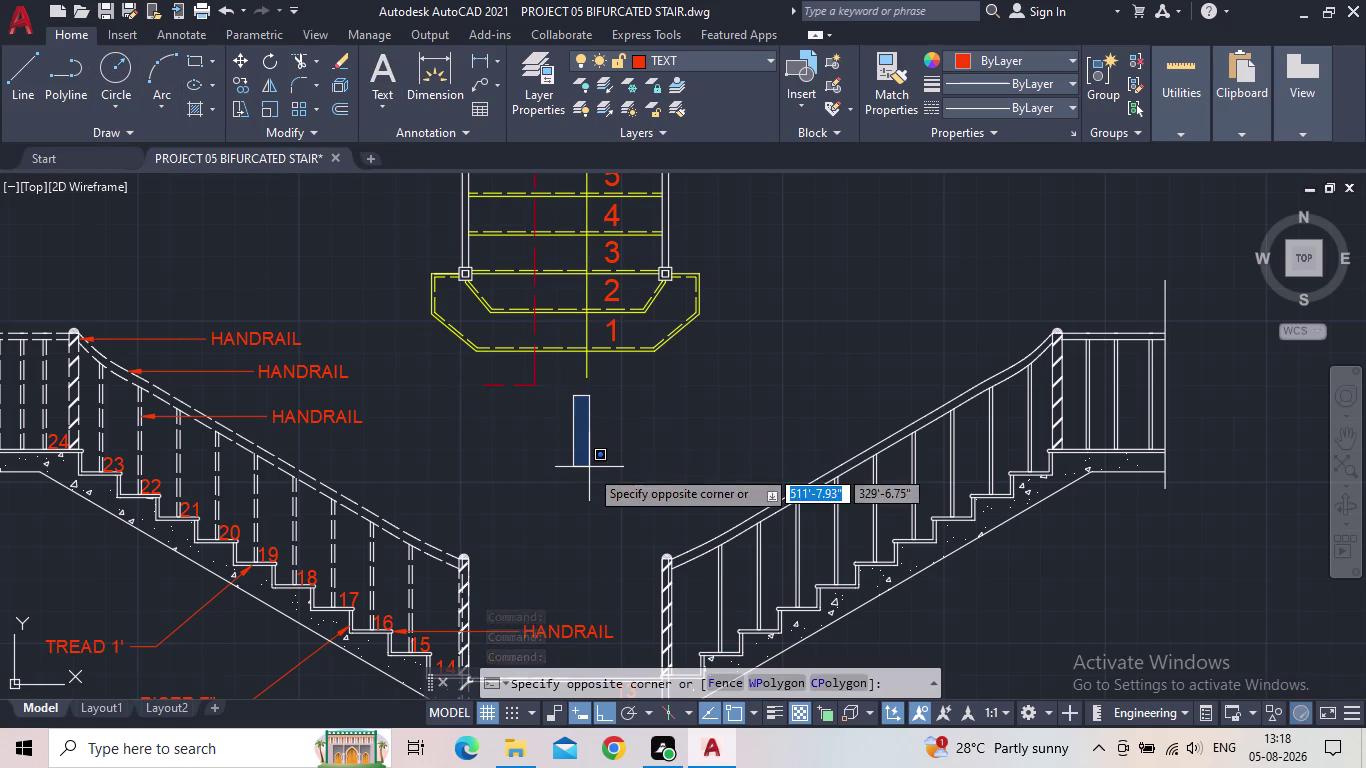
click(584, 474)
key(t)
key(e)
key(x)
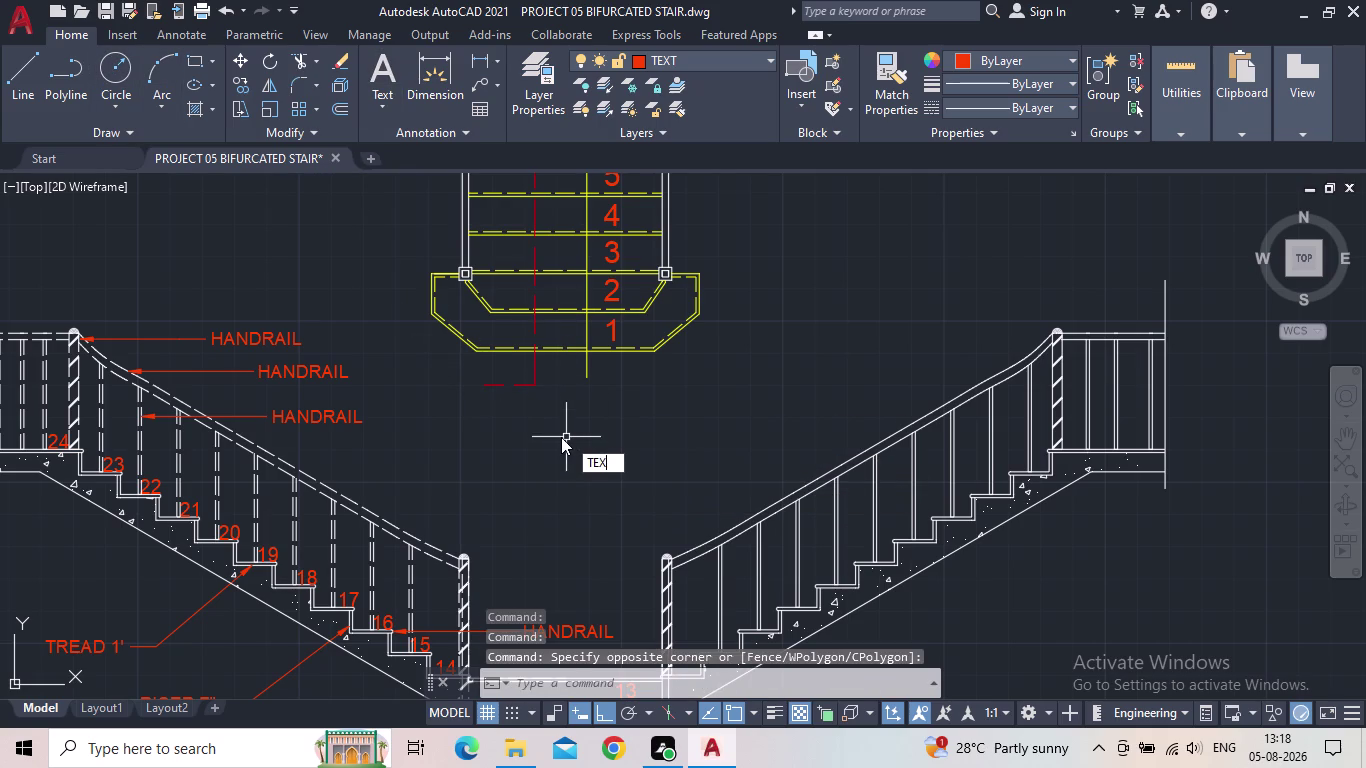
key(t)
key(space)
click(568, 392)
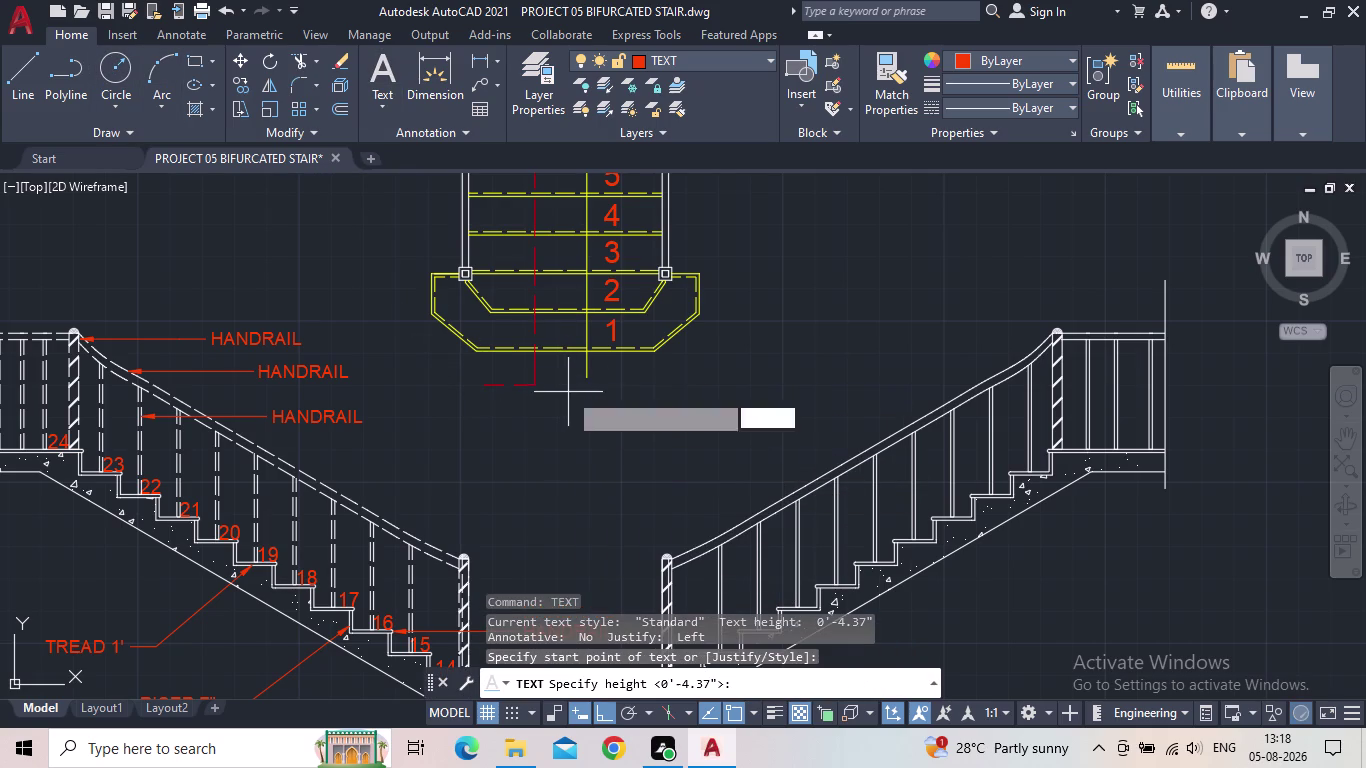
click(568, 439)
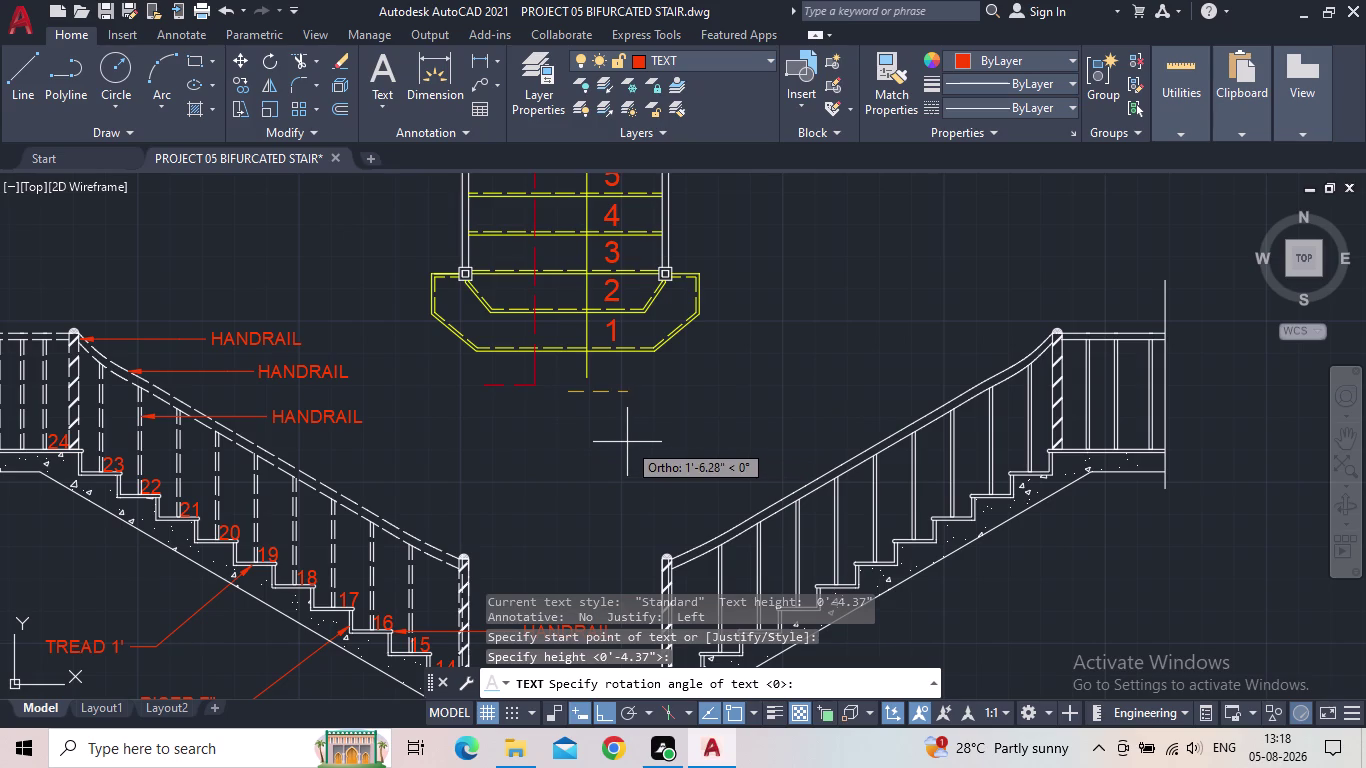
key(Return)
text(U)
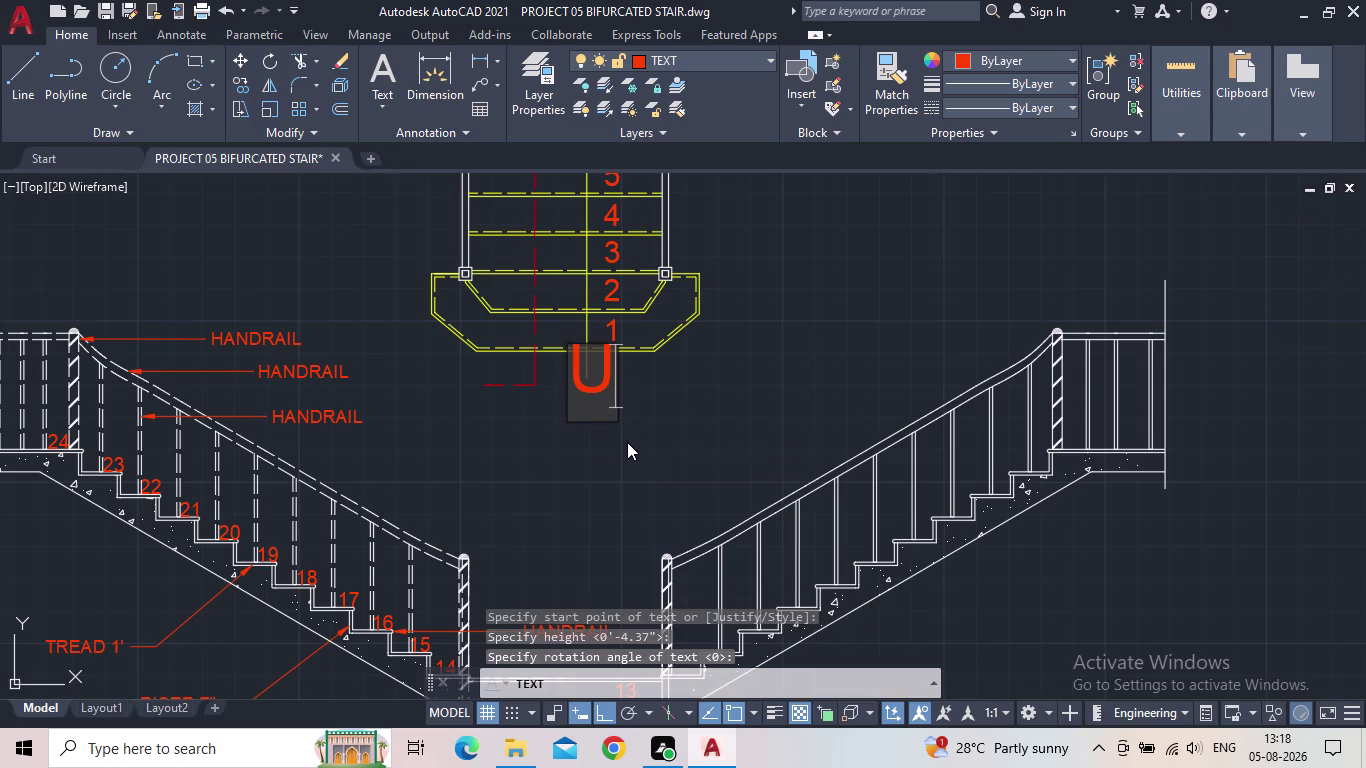
text(P)
key(Return)
key(Return)
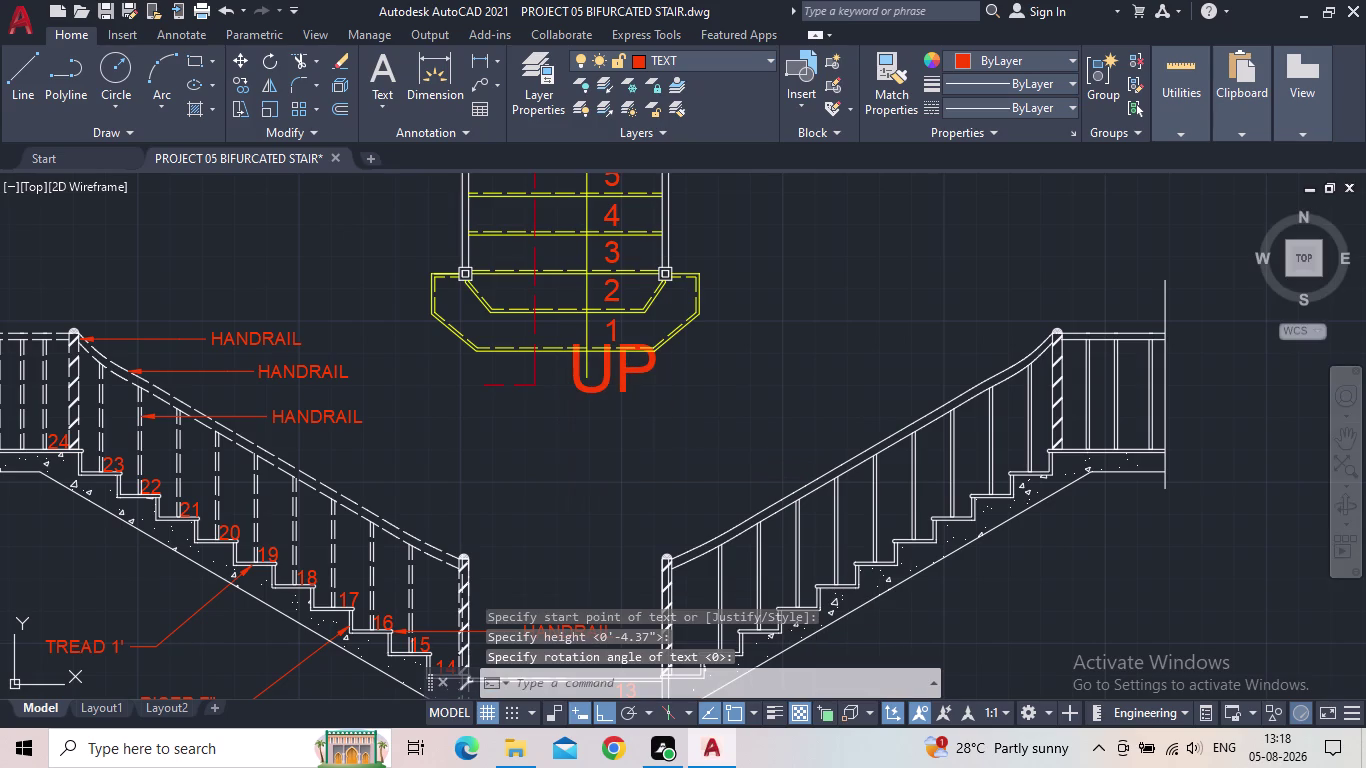
key(Escape)
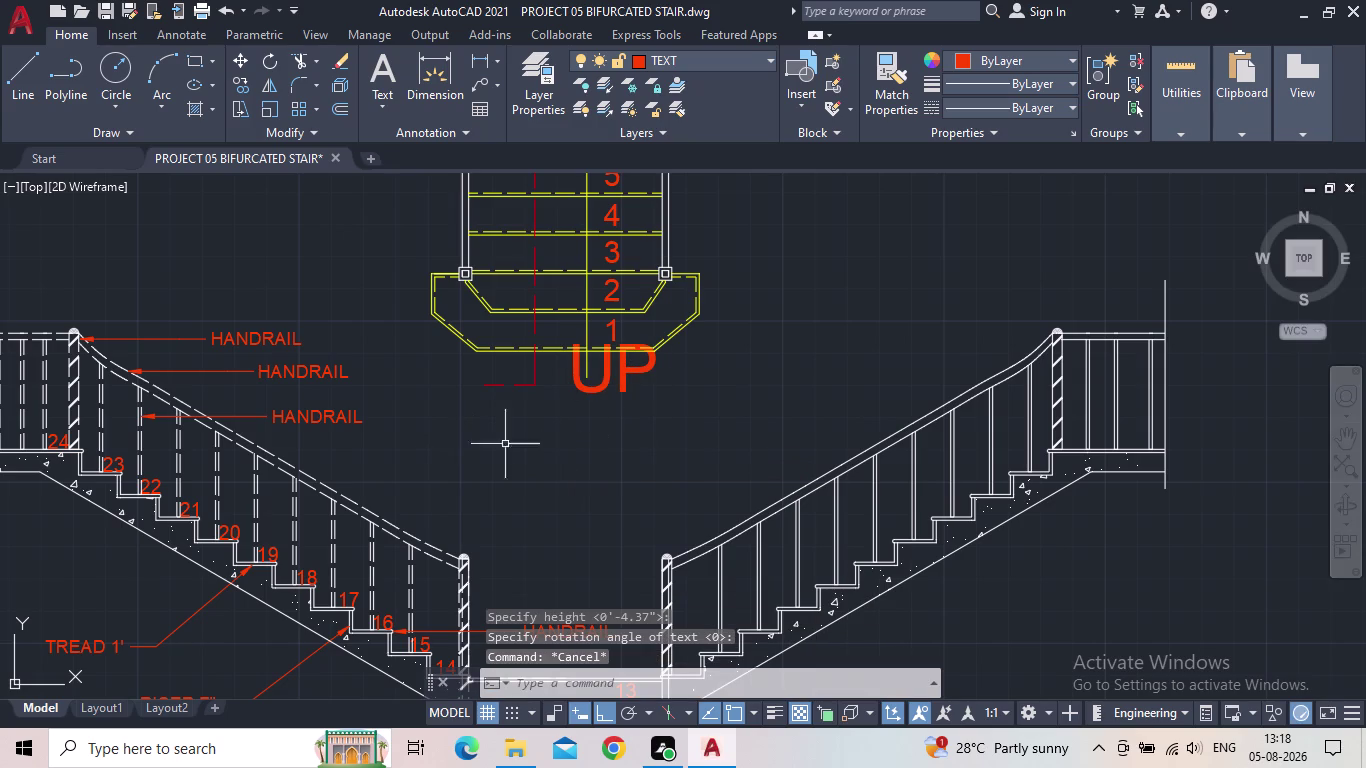
Grip-move the UP text into place just below step 1.
click(602, 391)
click(566, 396)
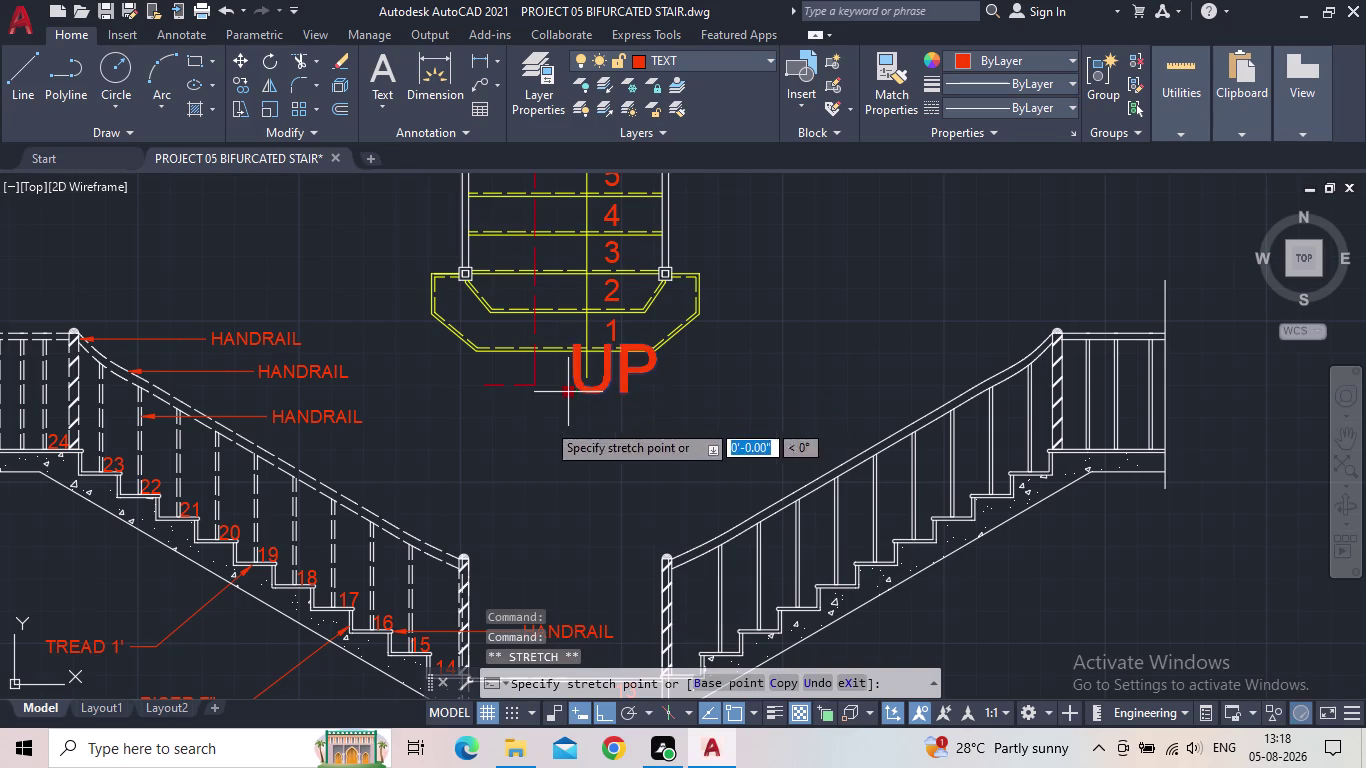
click(545, 424)
key(Escape)
scroll(down, 3)
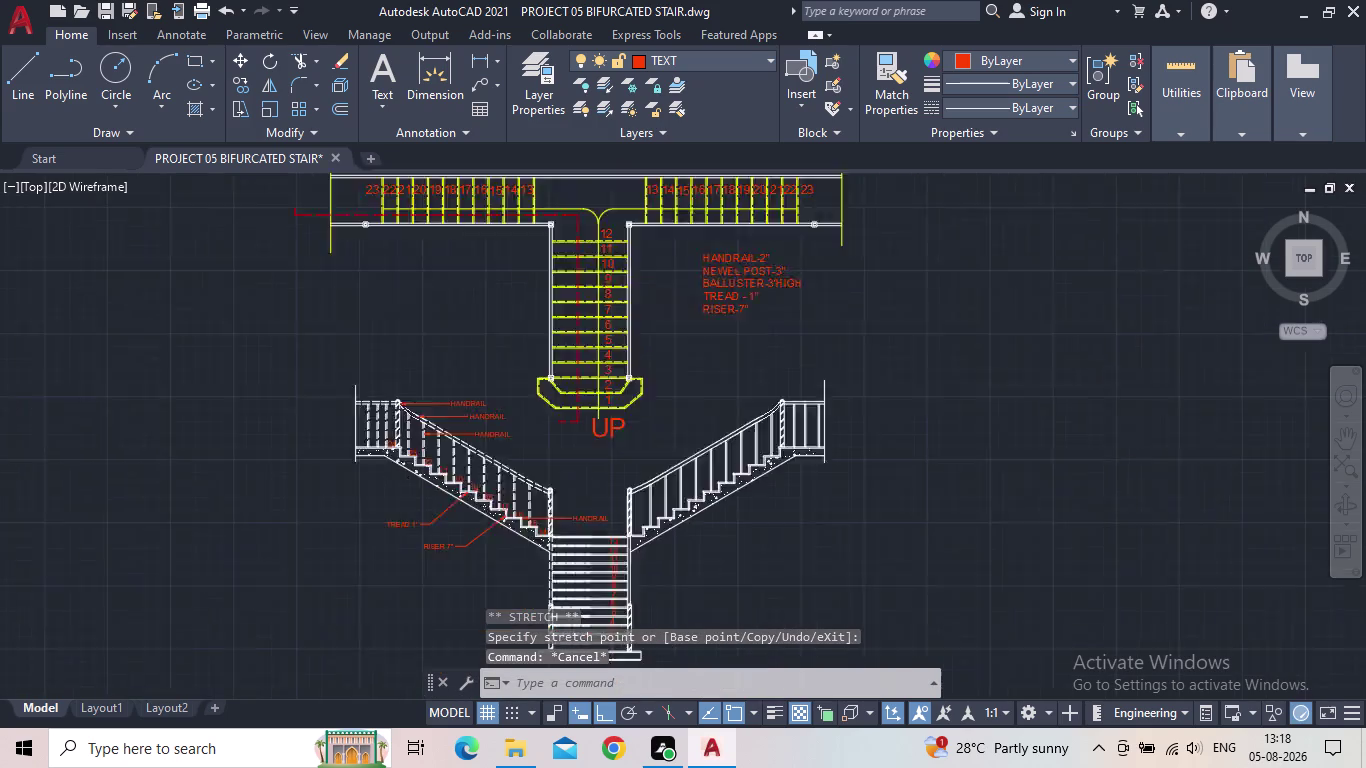
middle_drag(597, 446, 595, 475)
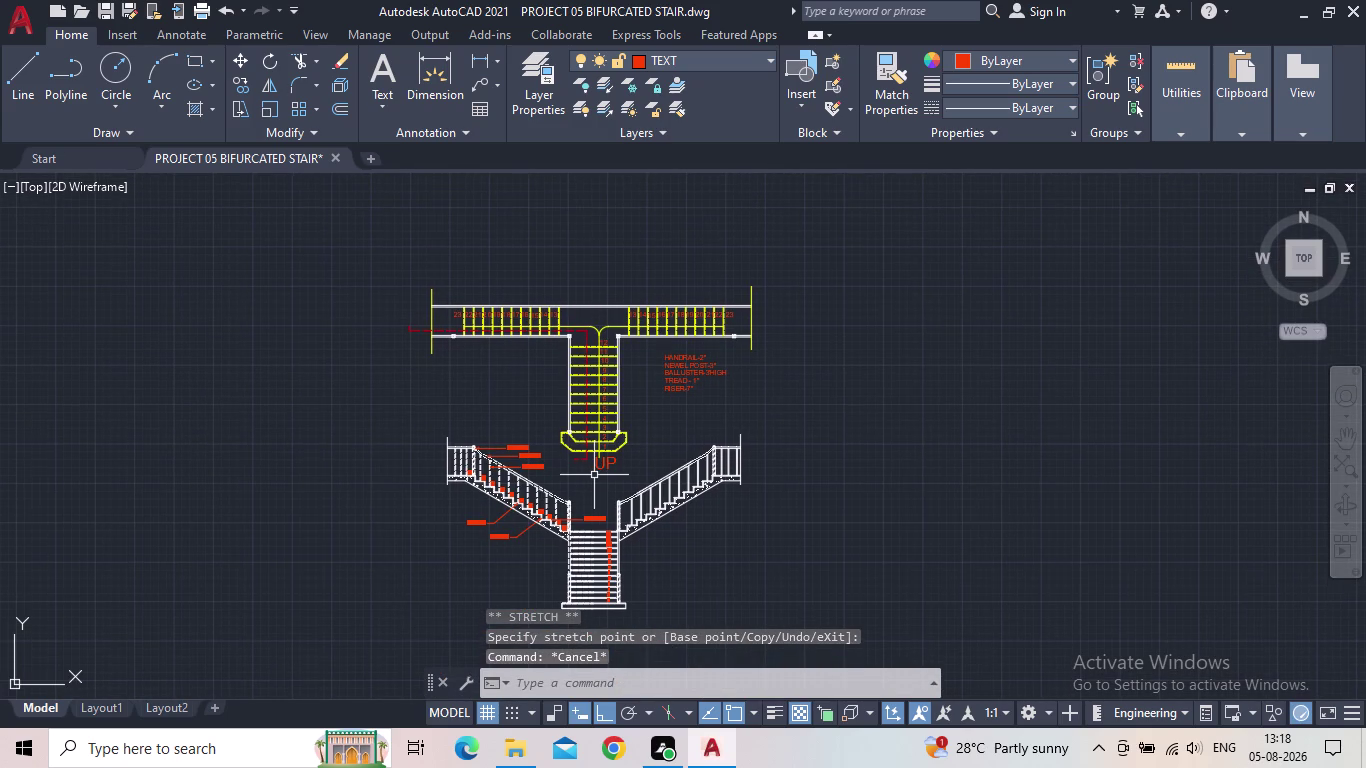
scroll(up, 3)
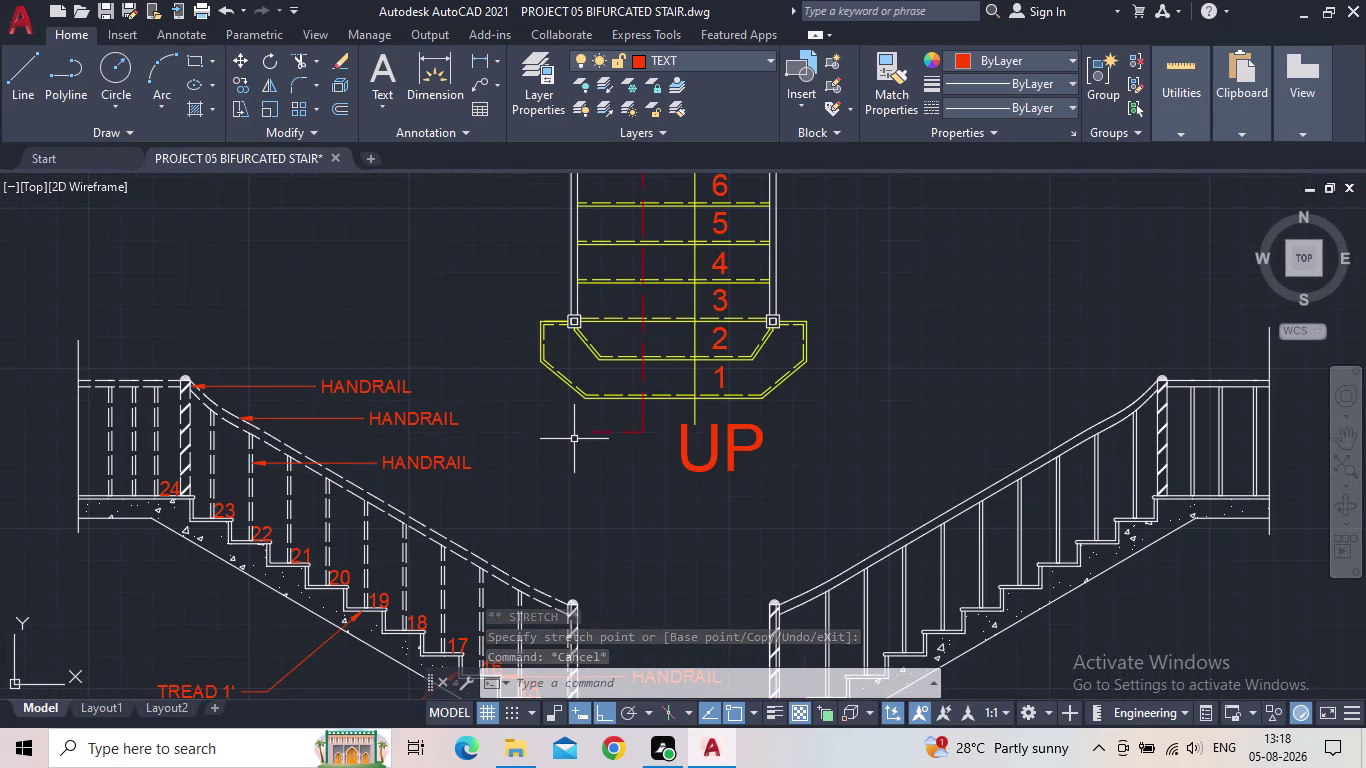
scroll(down, 3)
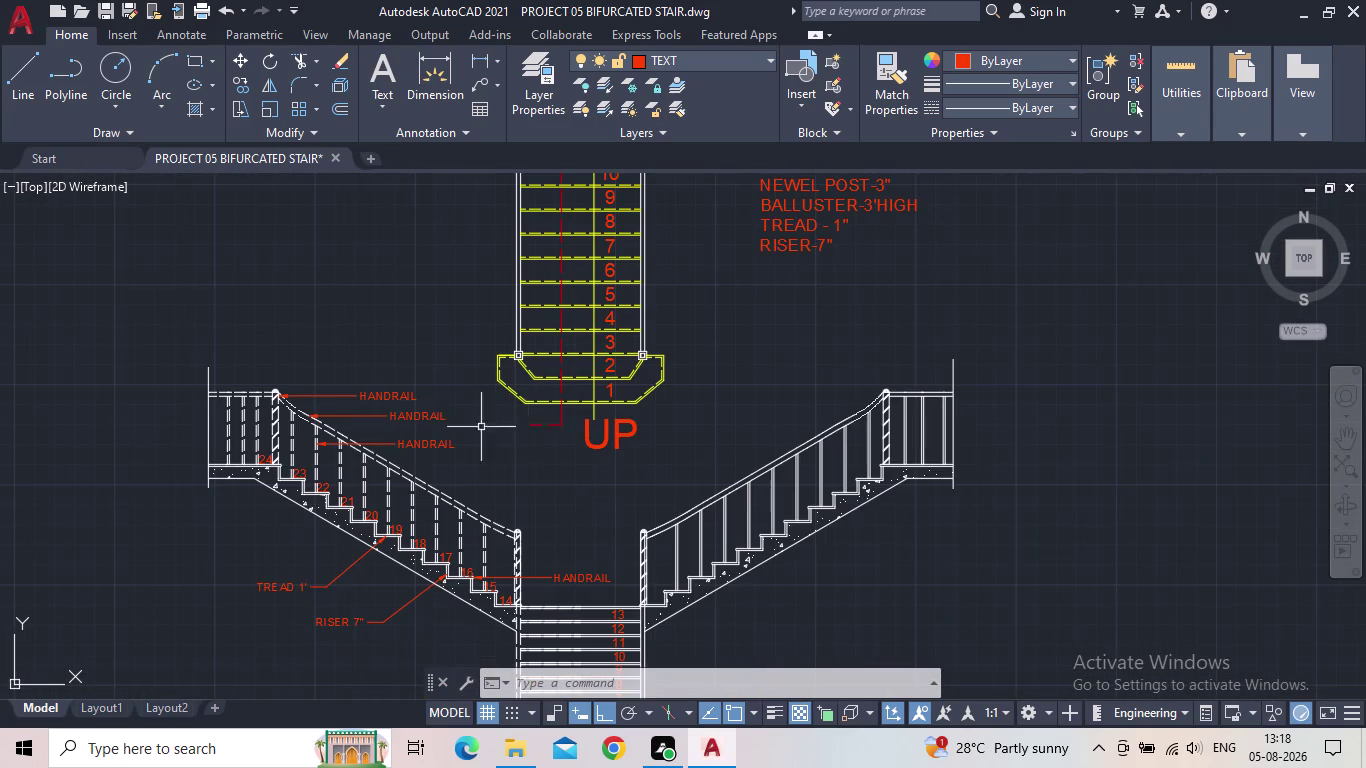
drag(131, 351, 144, 361)
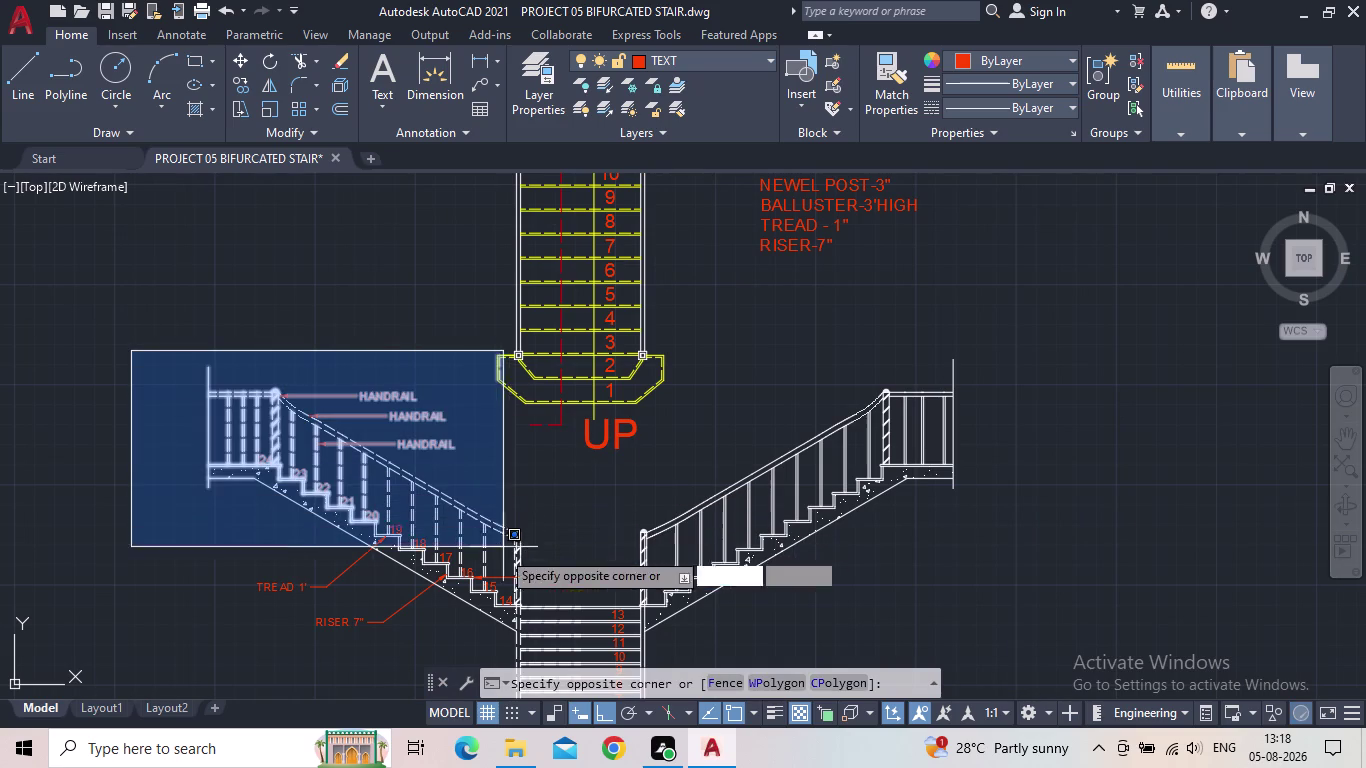
click(162, 426)
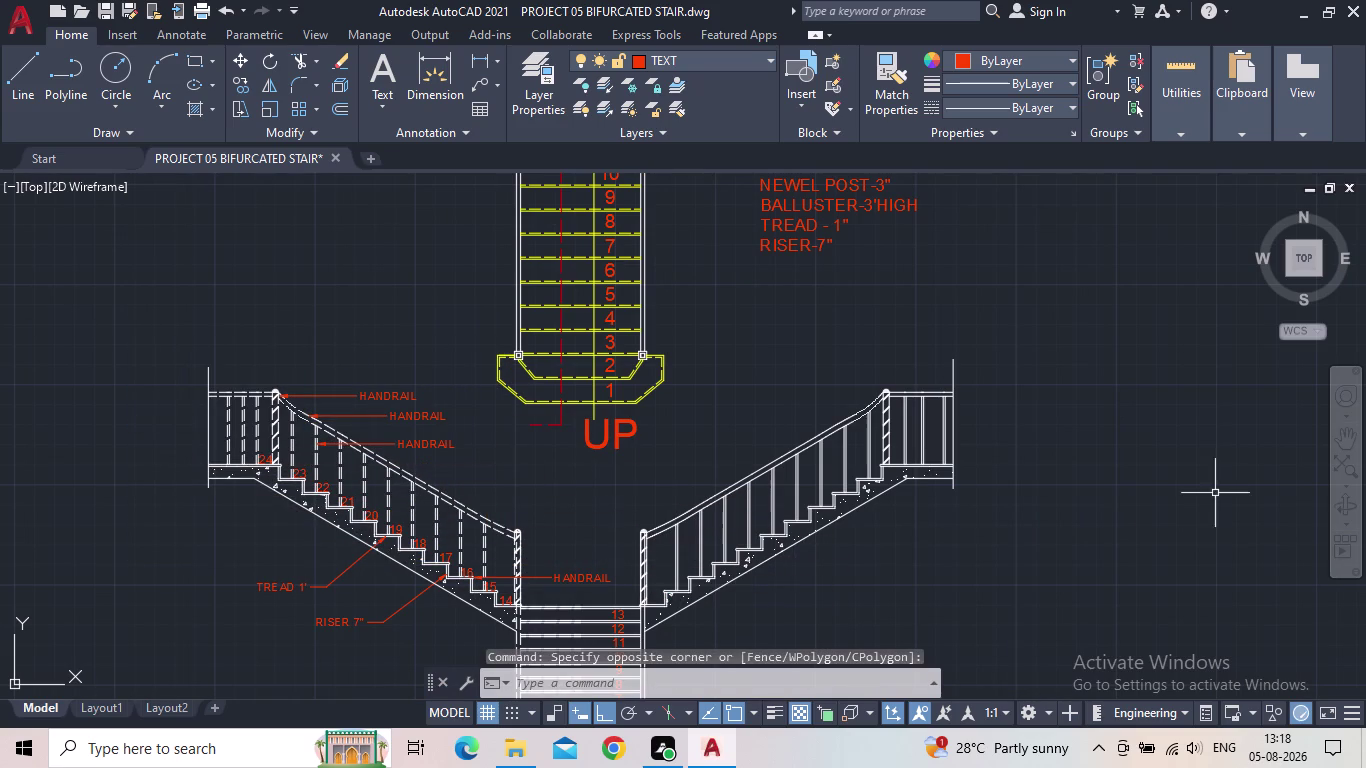
click(1171, 549)
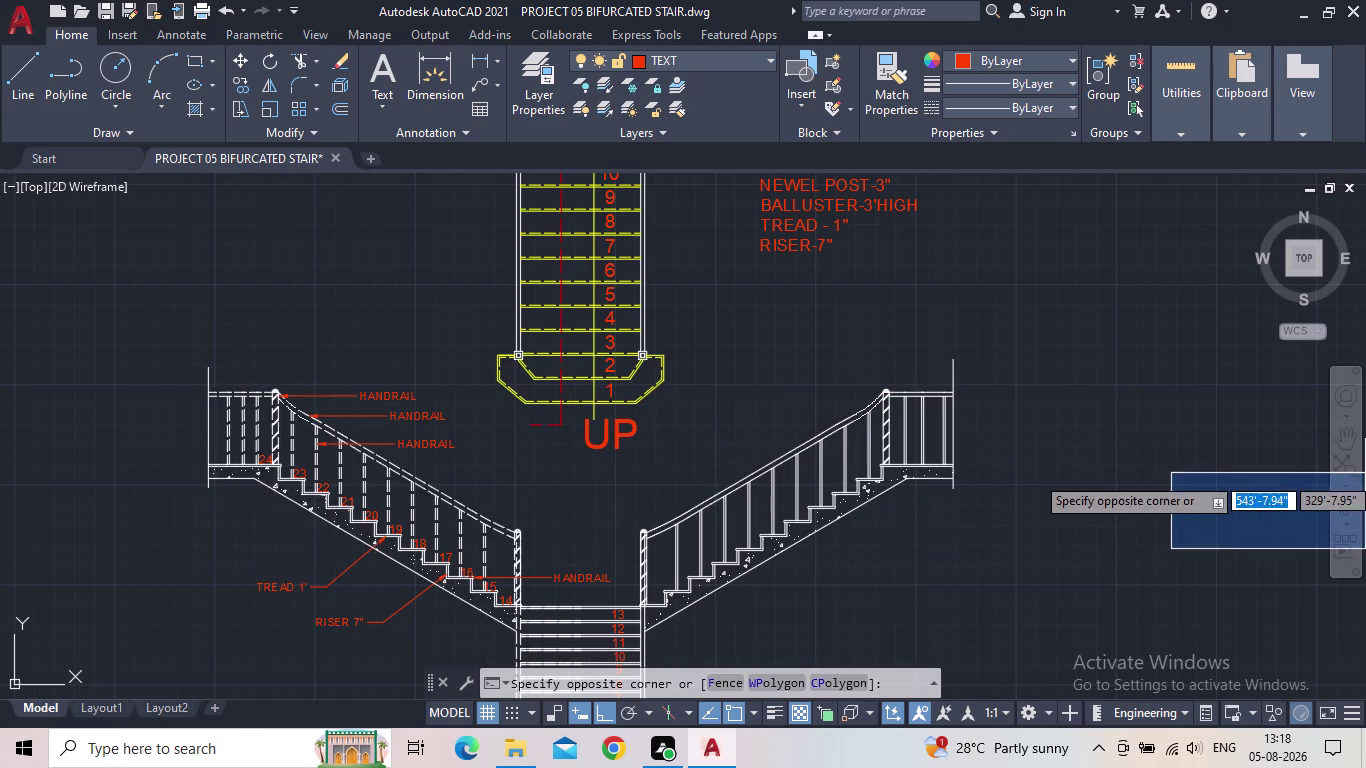
click(1302, 514)
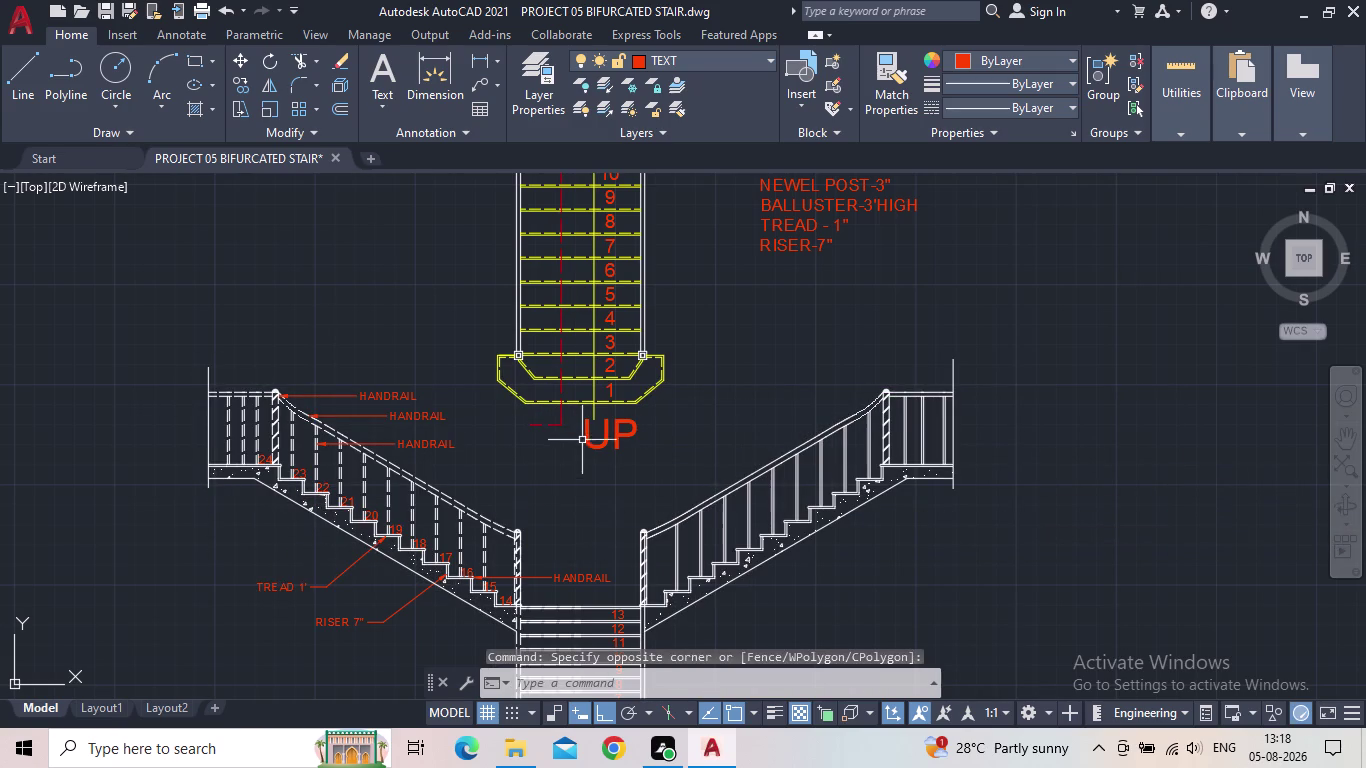
click(596, 435)
click(617, 439)
click(606, 436)
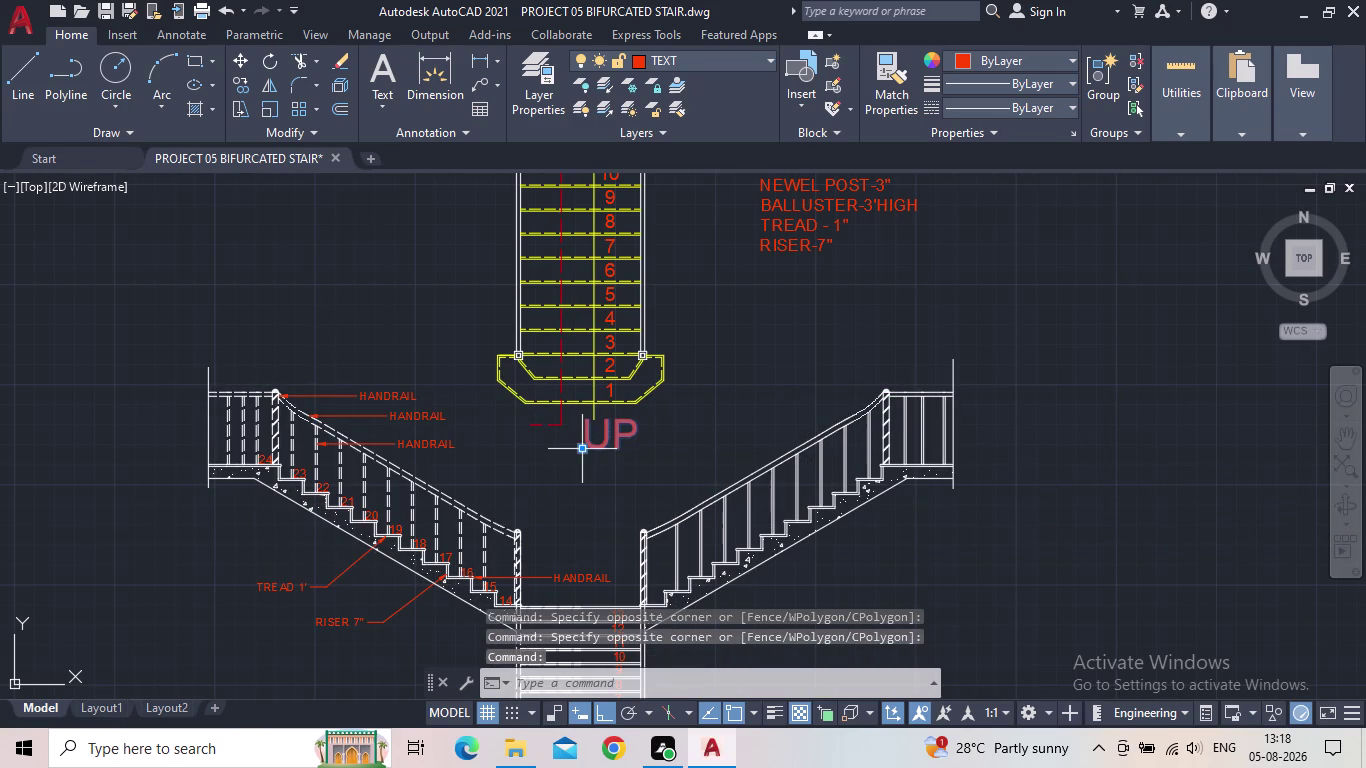
click(585, 453)
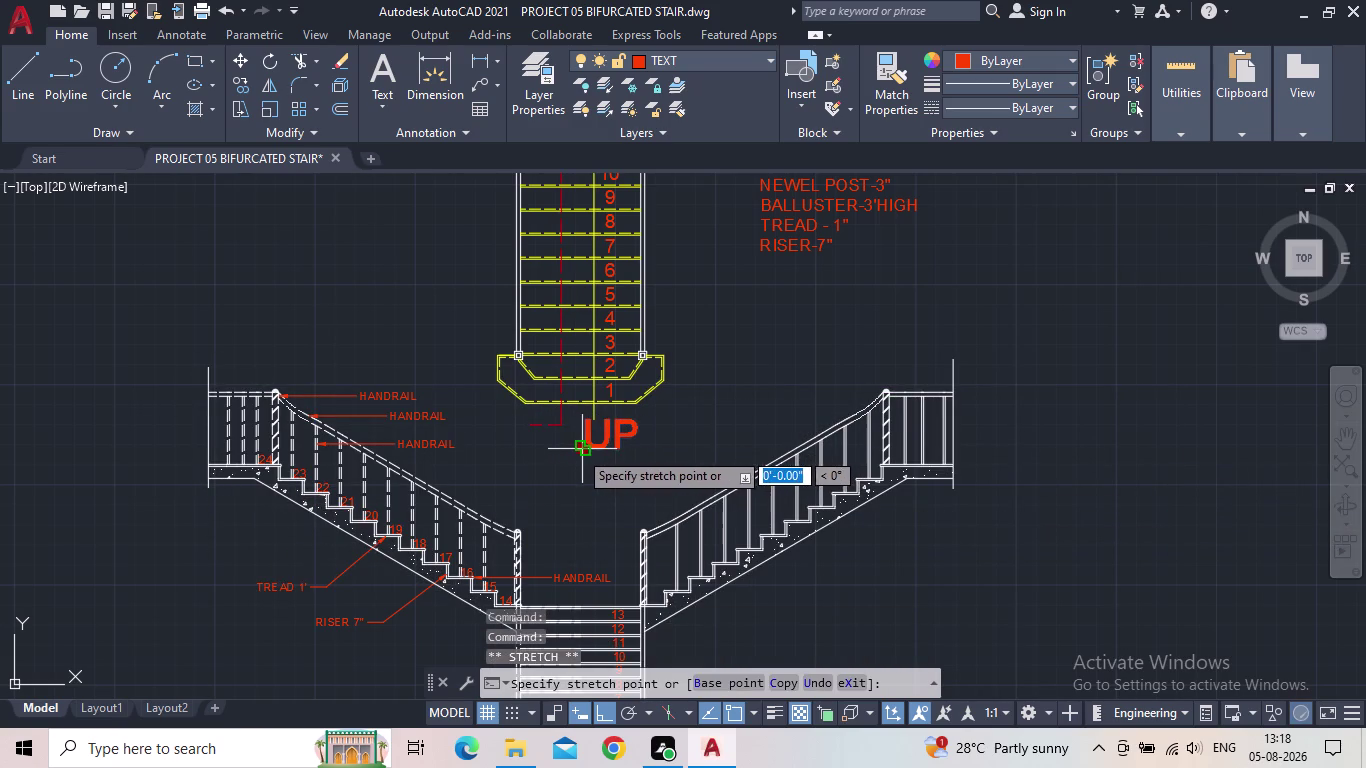
click(578, 450)
key(Escape)
key(s)
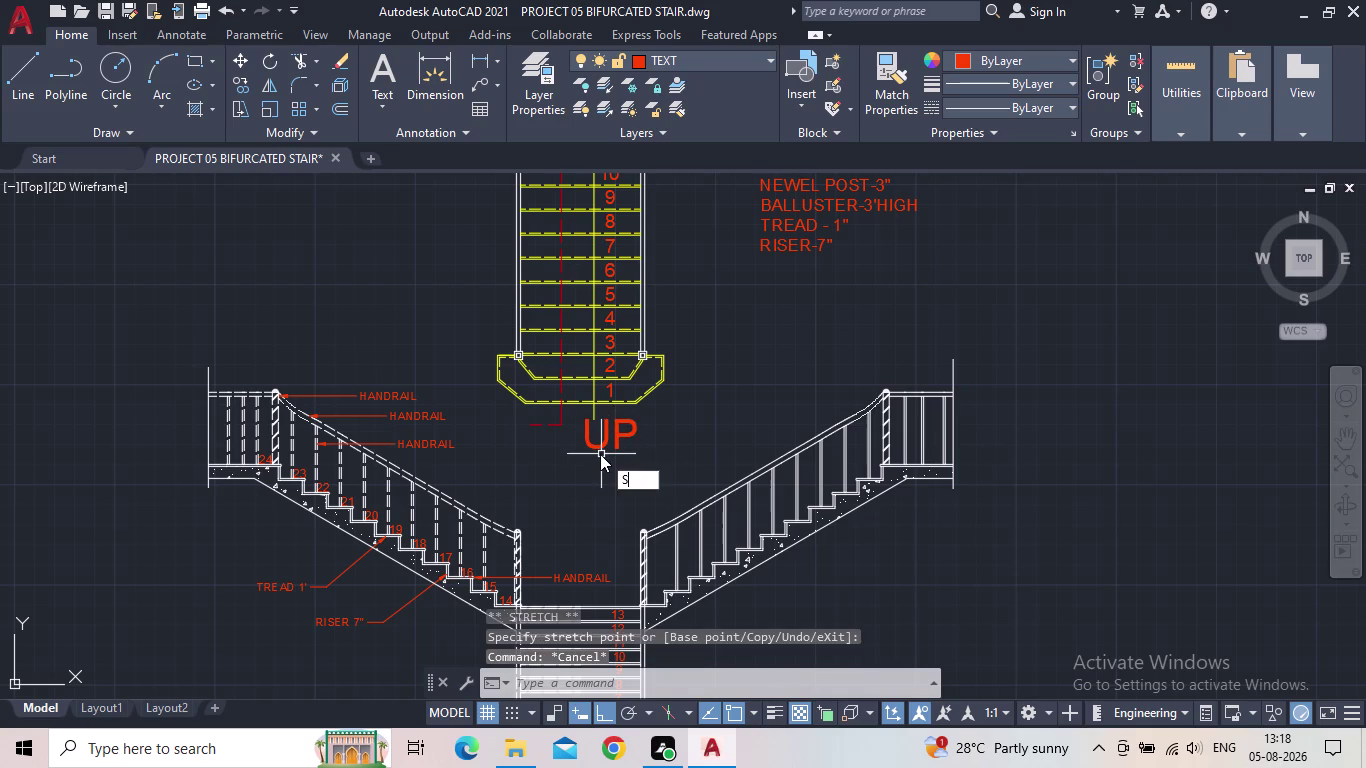
key(c)
key(space)
click(595, 445)
key(space)
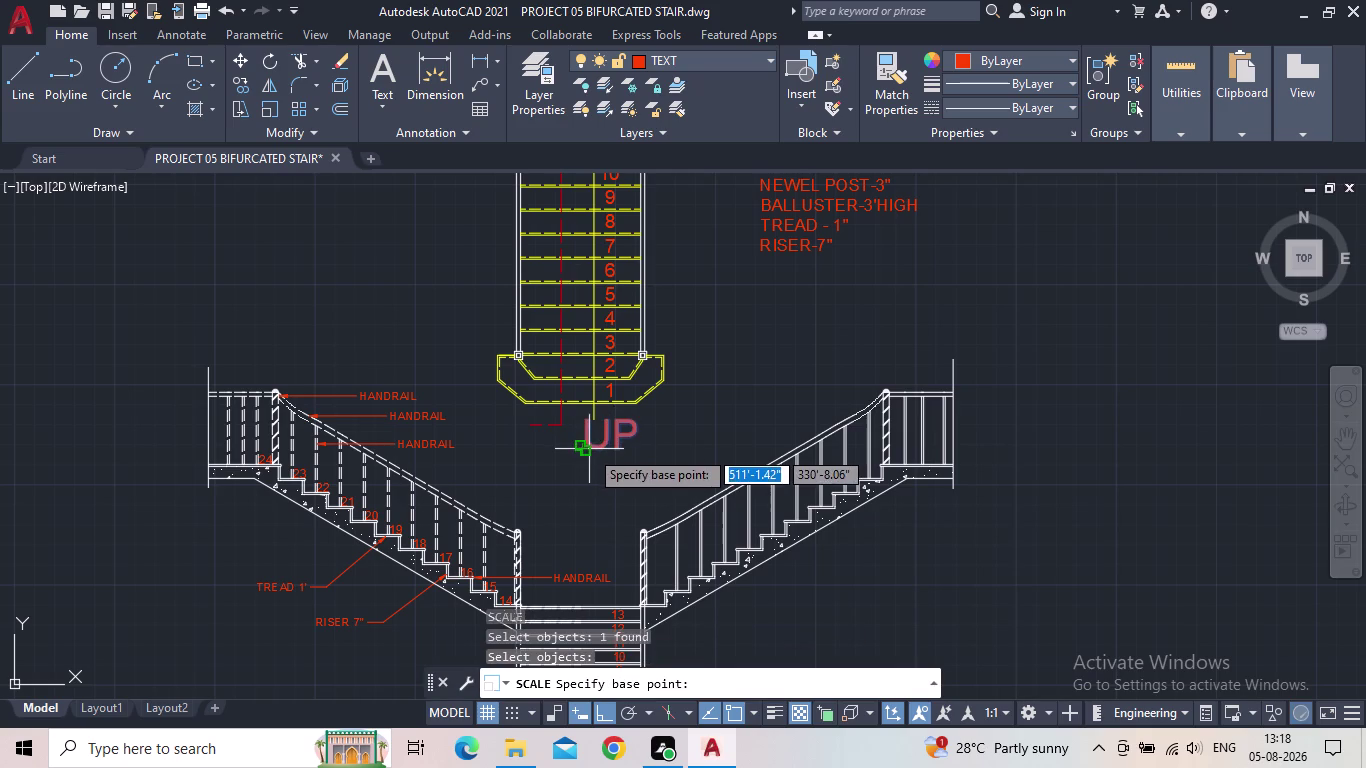
click(586, 451)
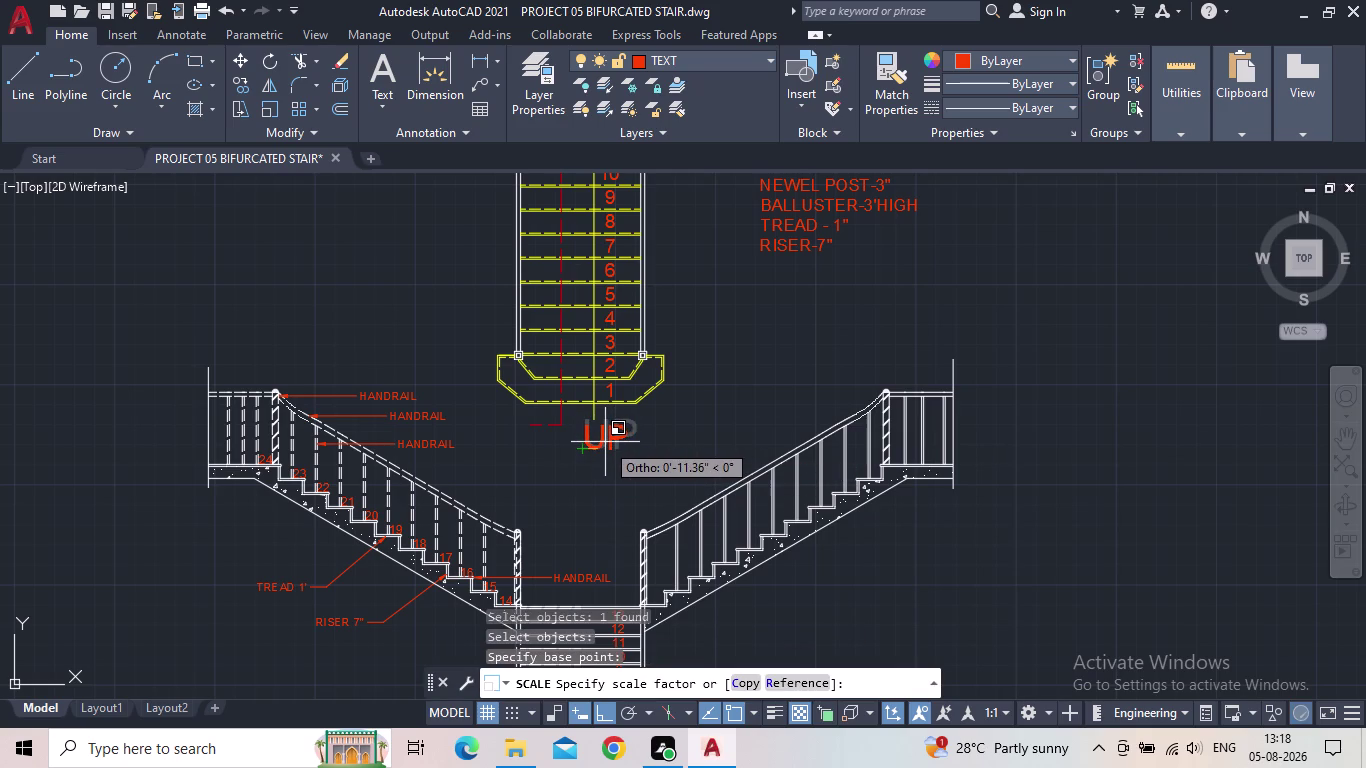
click(605, 442)
click(590, 447)
click(580, 451)
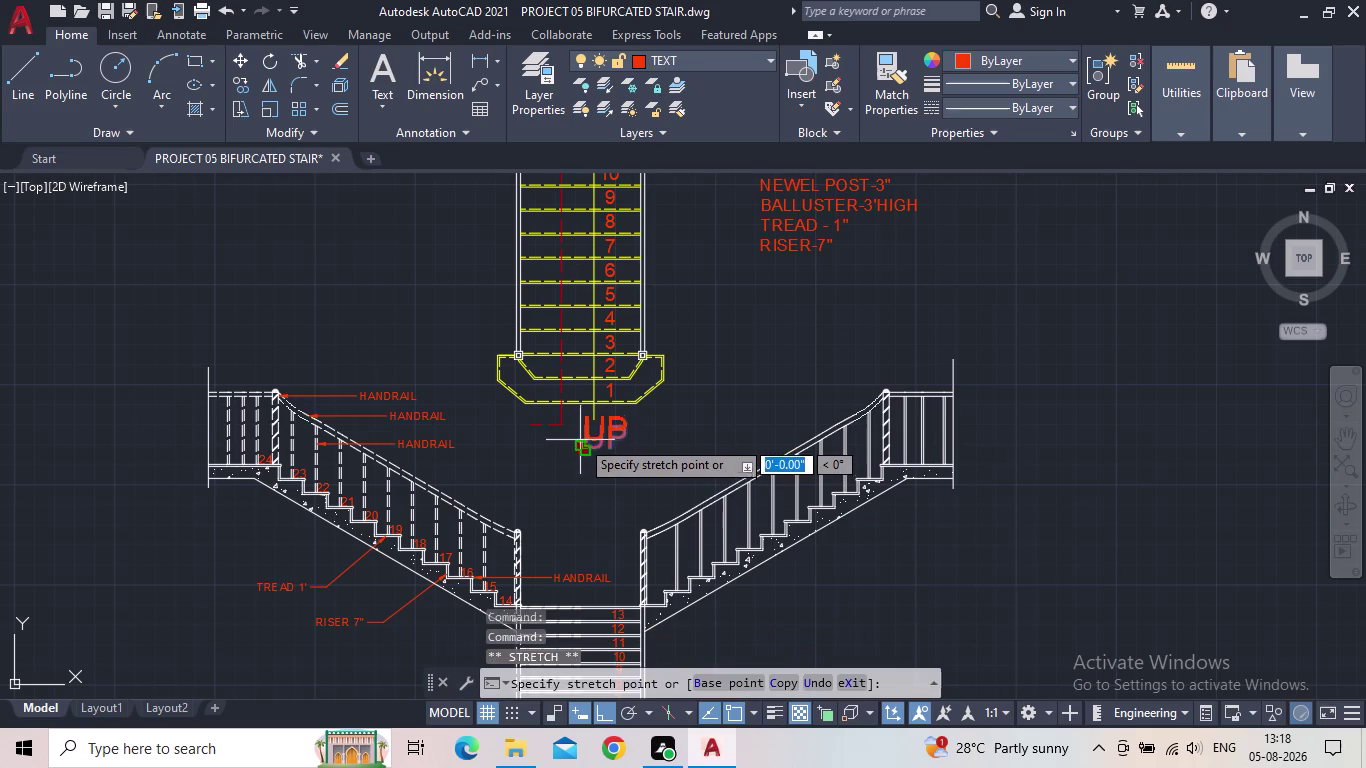
click(580, 433)
key(Escape)
scroll(down, 3)
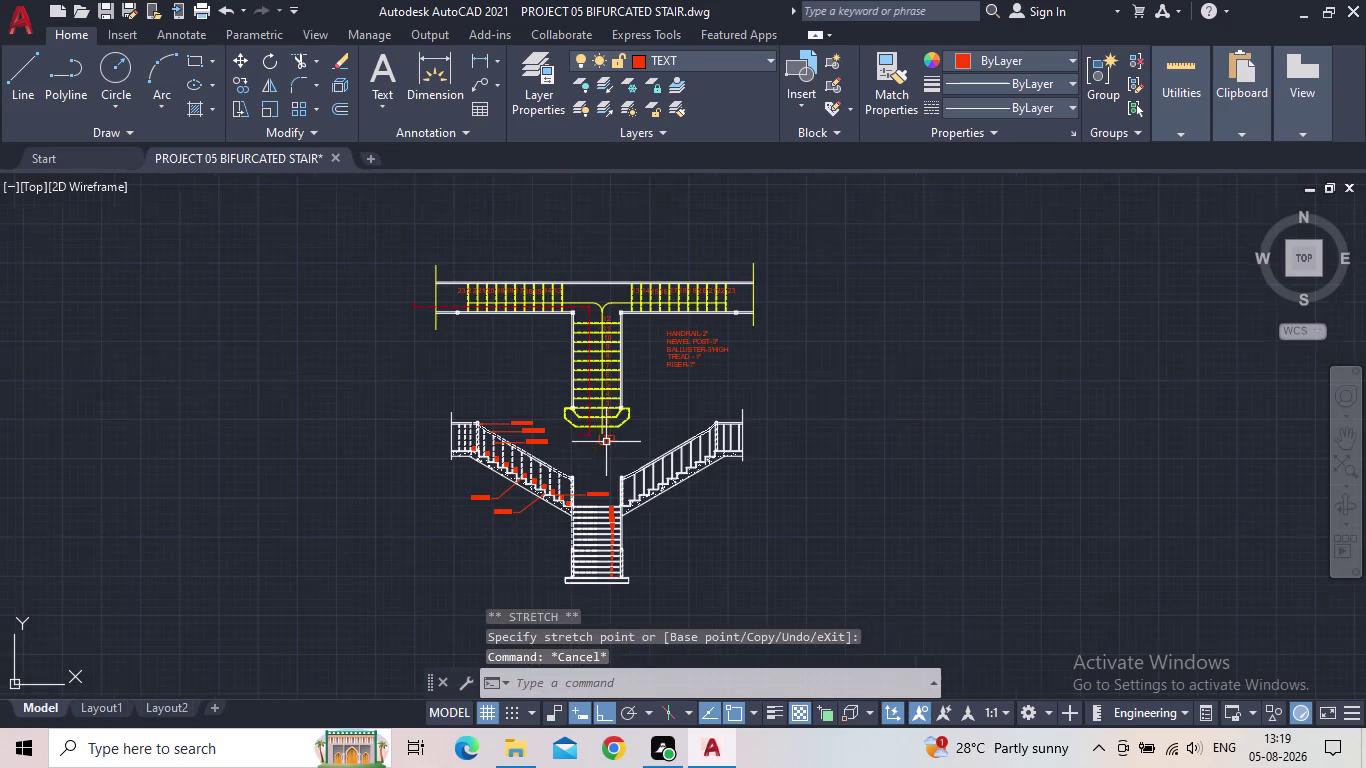
Window-select the whole upper staircase plan, including notes and UP label.
middle_drag(606, 442, 698, 450)
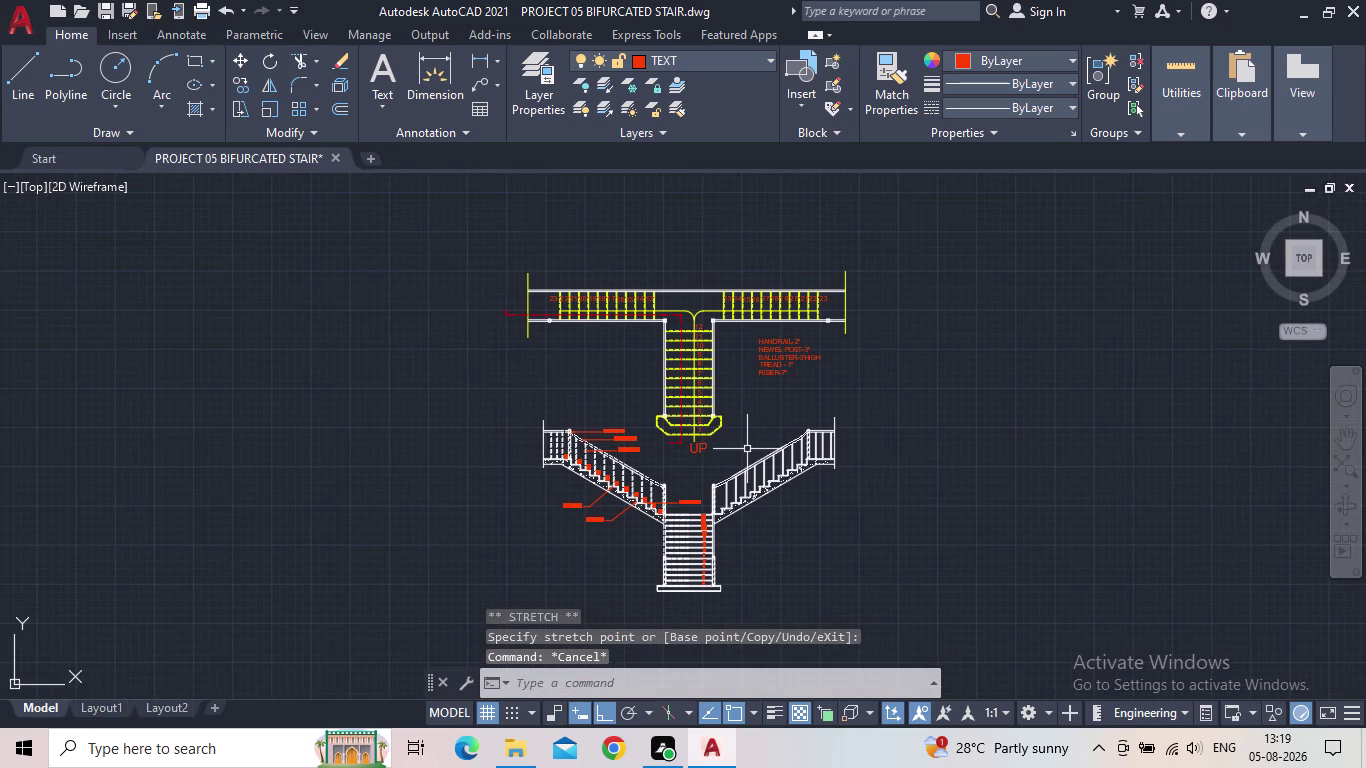
click(747, 449)
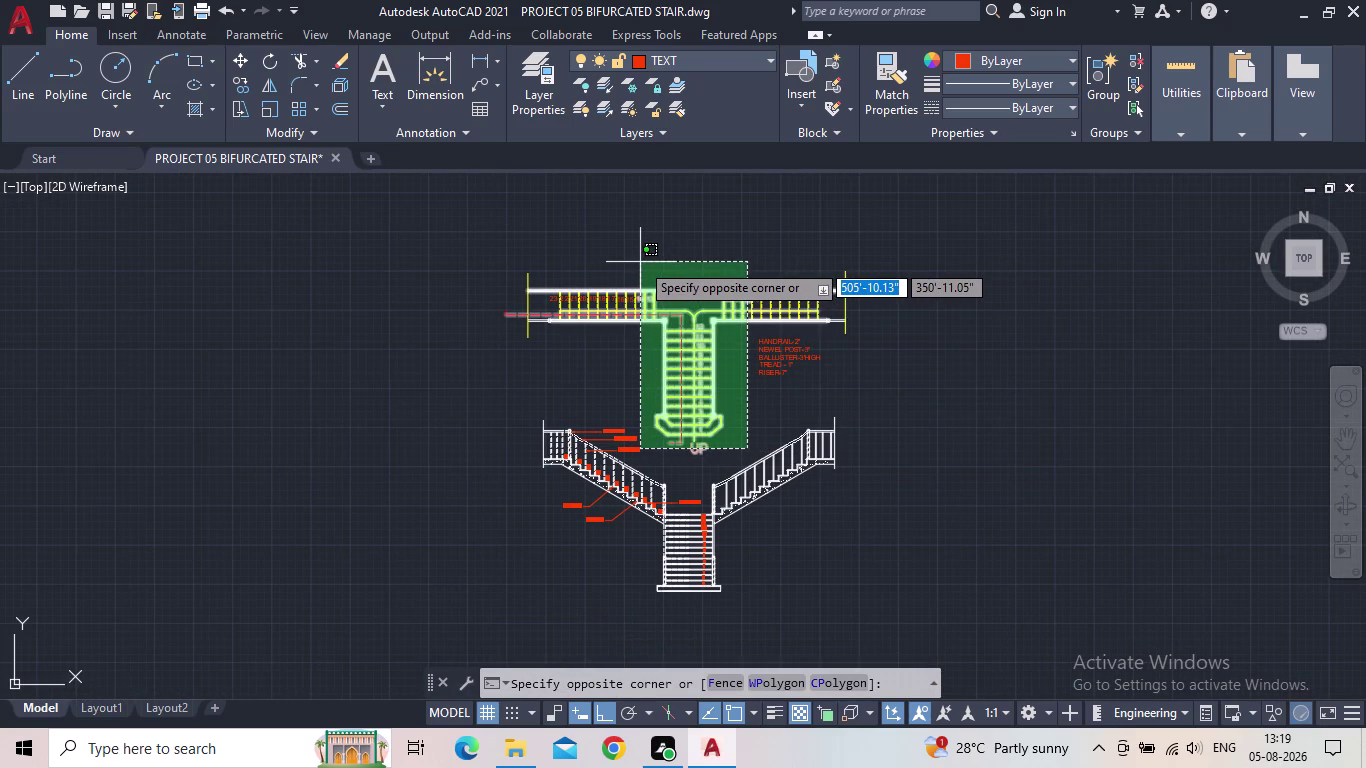
click(643, 264)
scroll(up, 3)
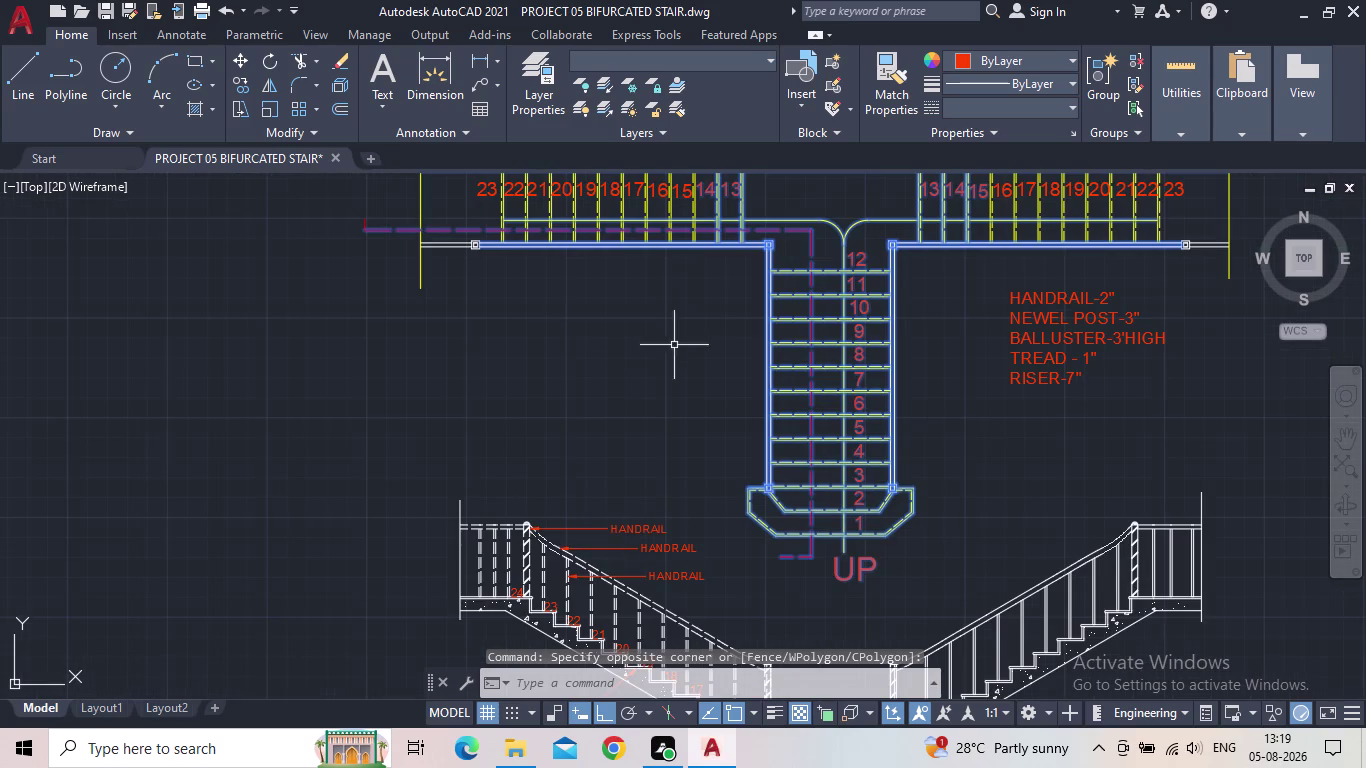
scroll(down, 3)
click(1223, 374)
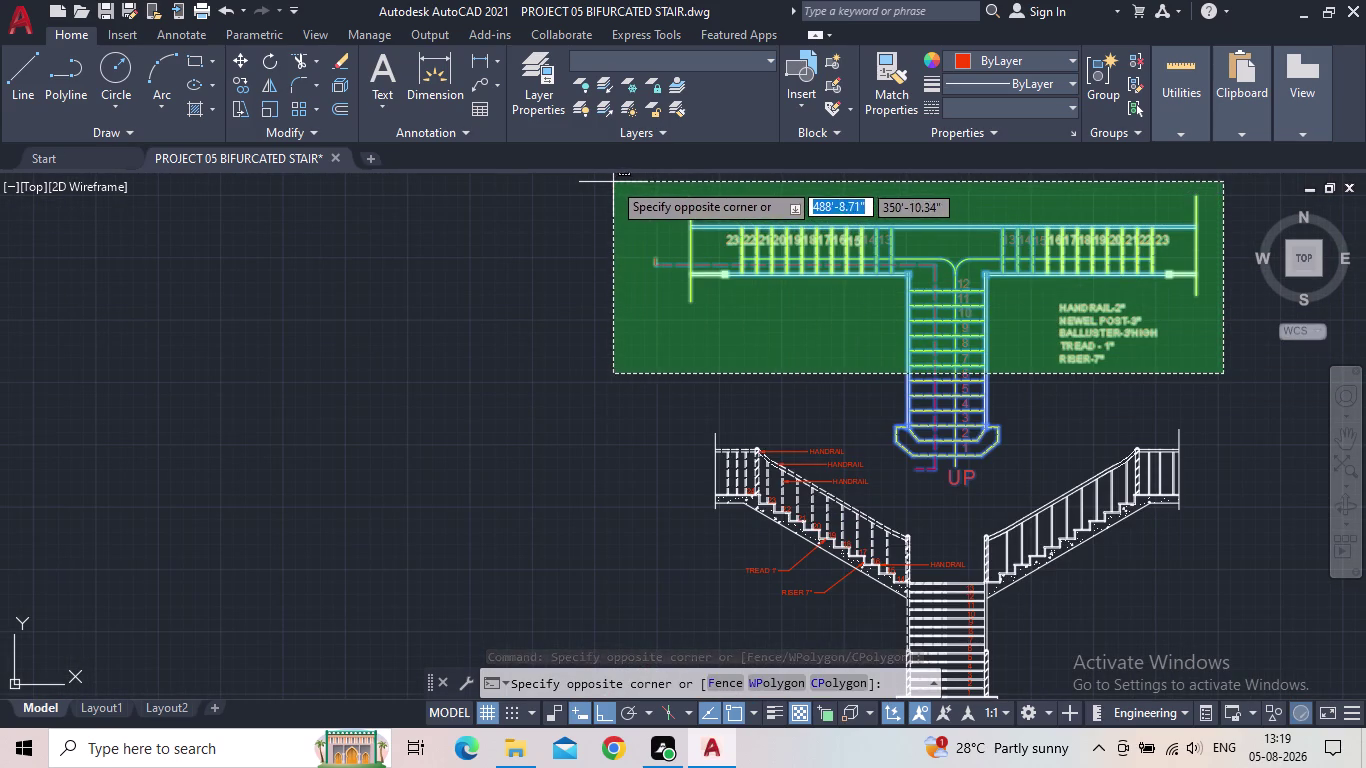
click(612, 181)
scroll(up, 3)
middle_drag(807, 341, 532, 289)
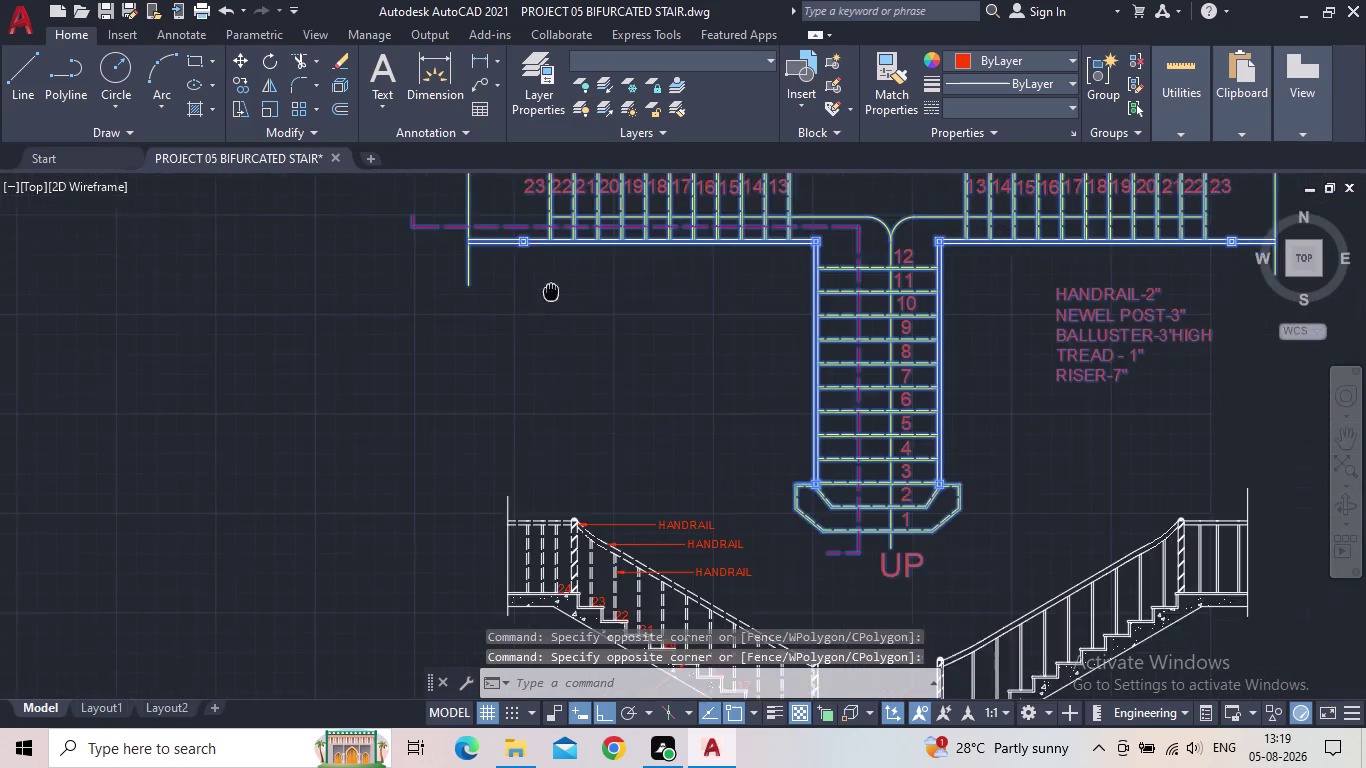
middle_drag(532, 289, 497, 286)
scroll(down, 3)
Move the selected plan straight up, clear of the section.
key(m)
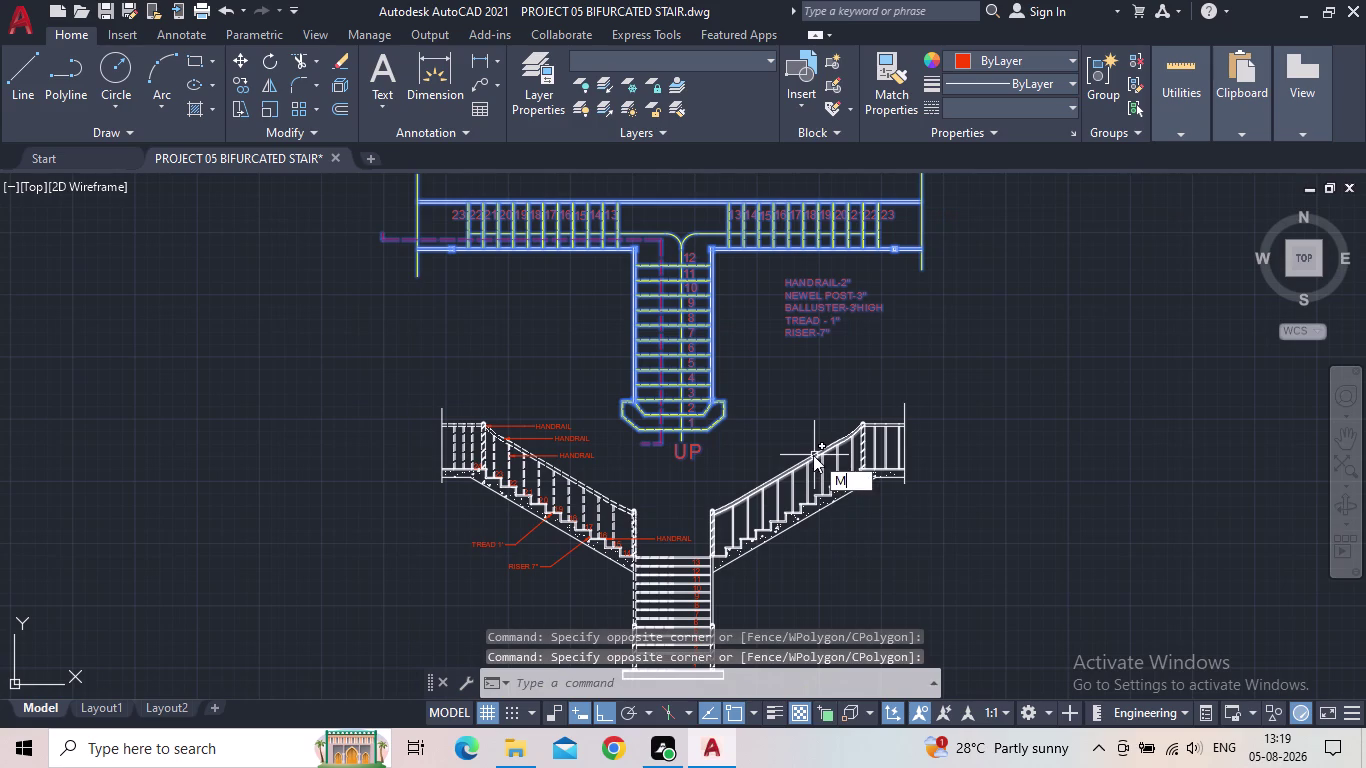
key(Return)
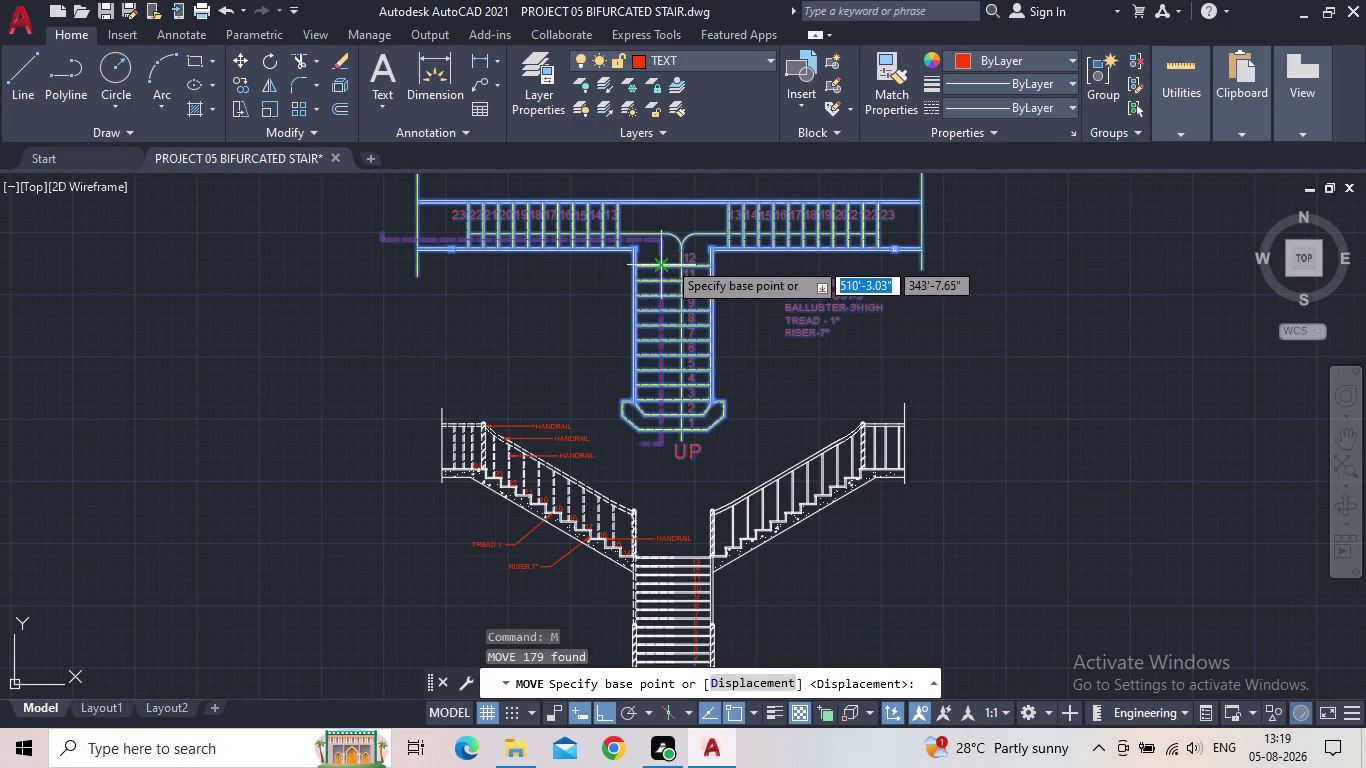
click(674, 260)
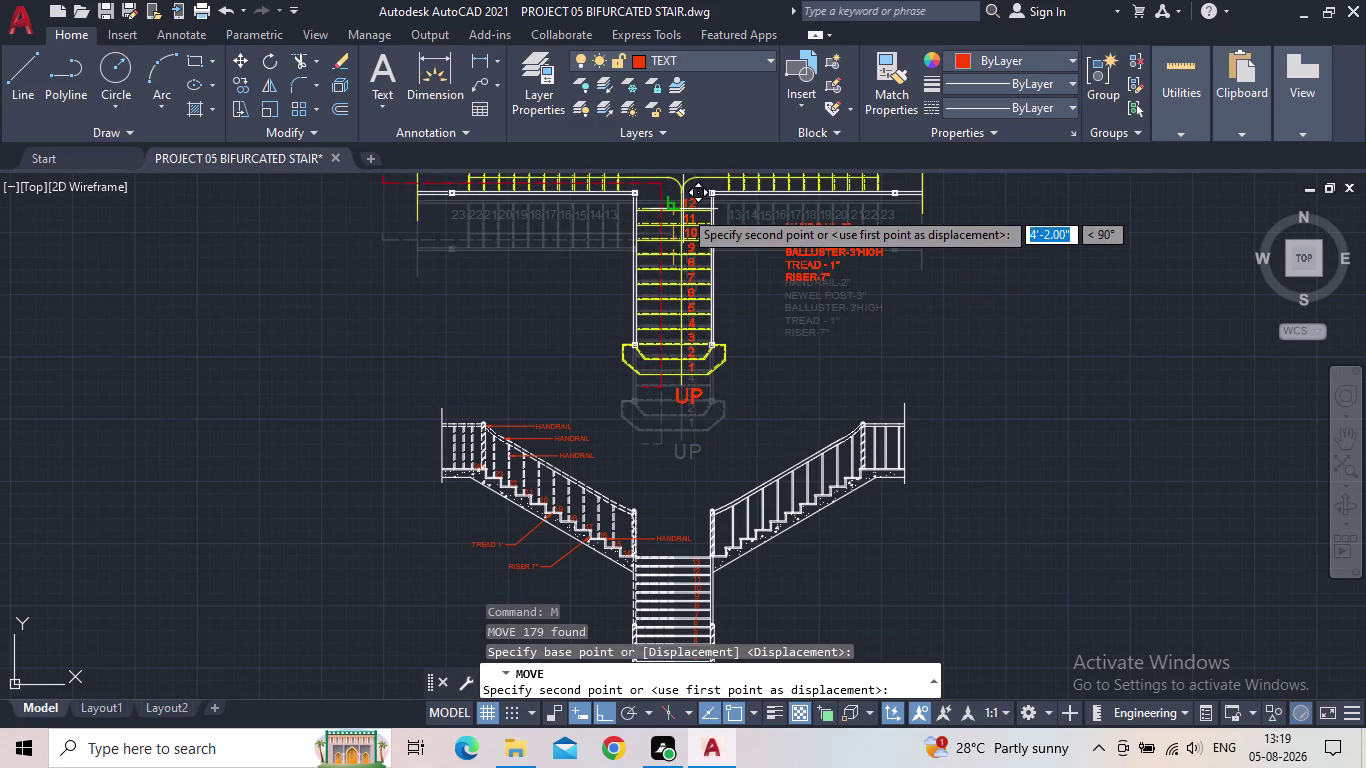
middle_drag(683, 209, 671, 458)
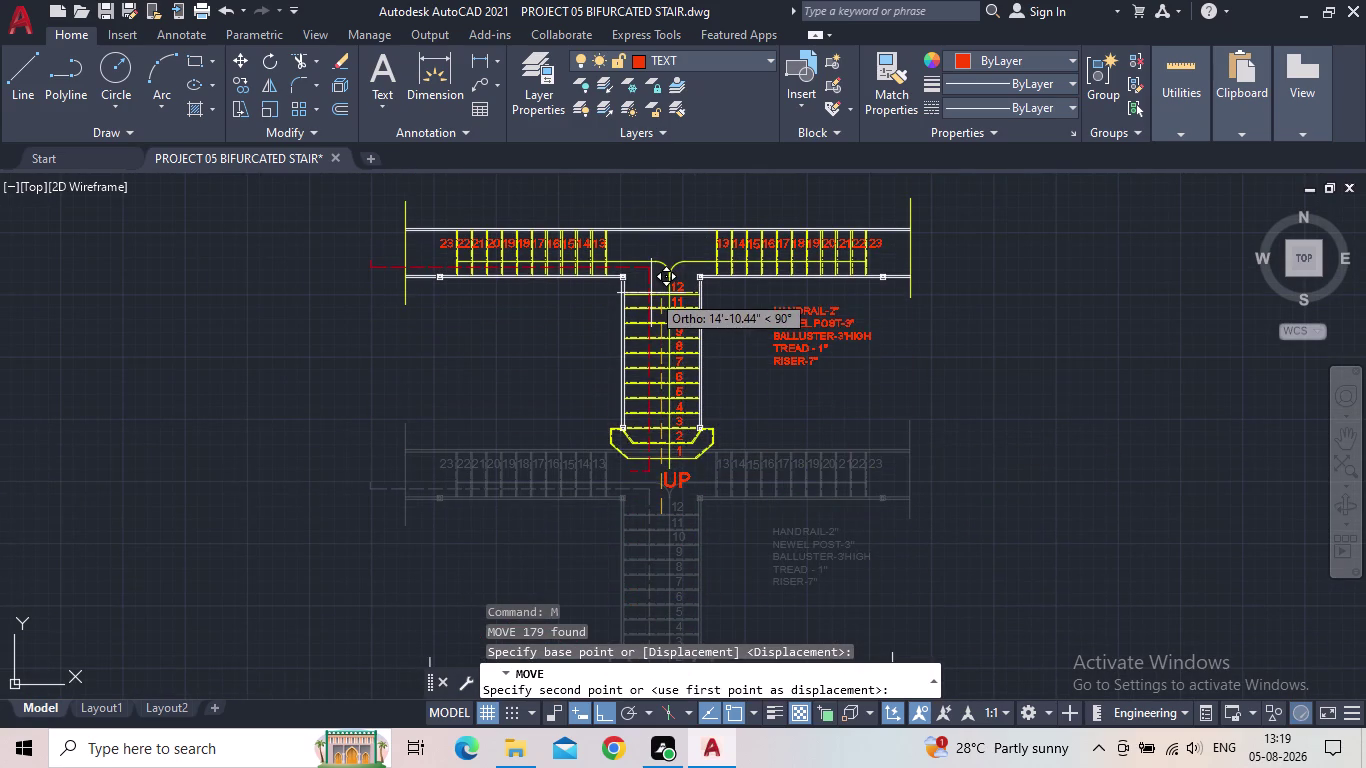
click(653, 287)
scroll(down, 3)
middle_drag(740, 487, 718, 460)
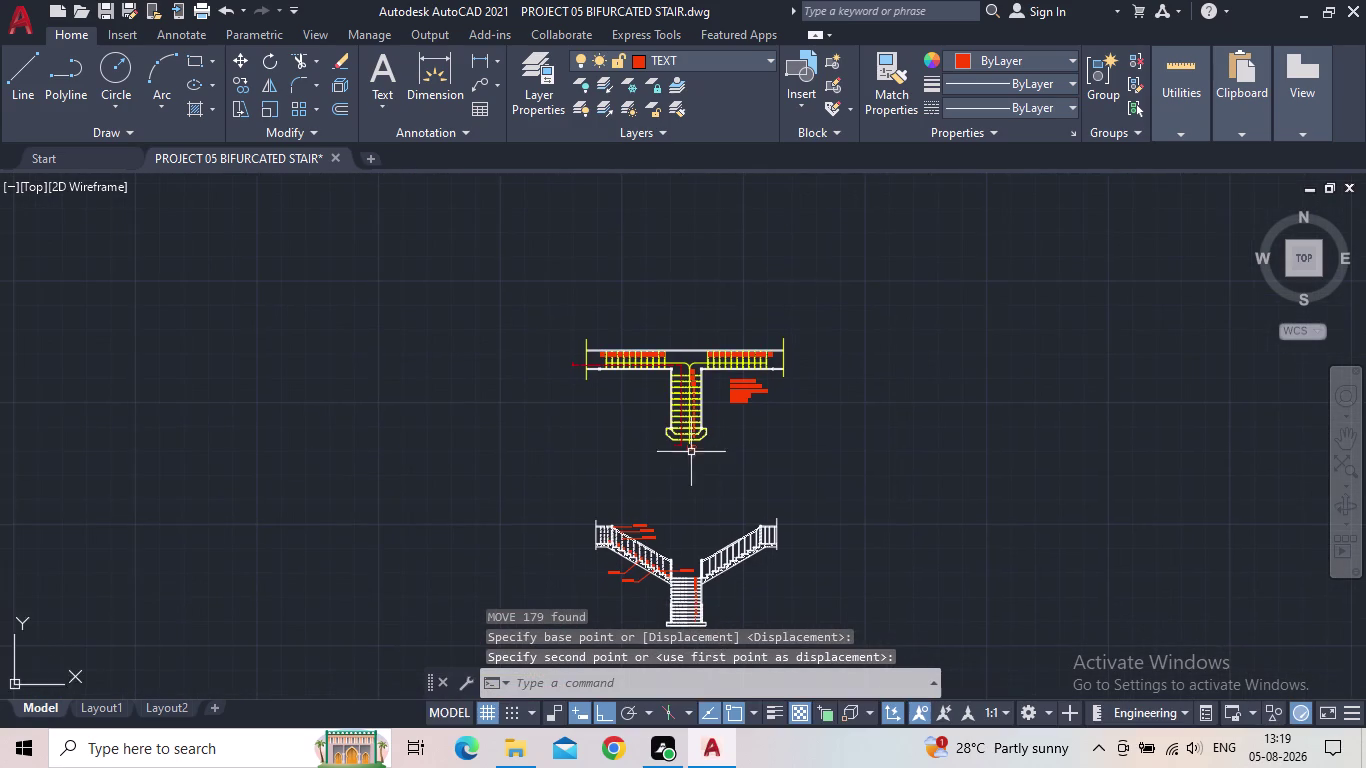
scroll(up, 3)
middle_drag(851, 379, 802, 440)
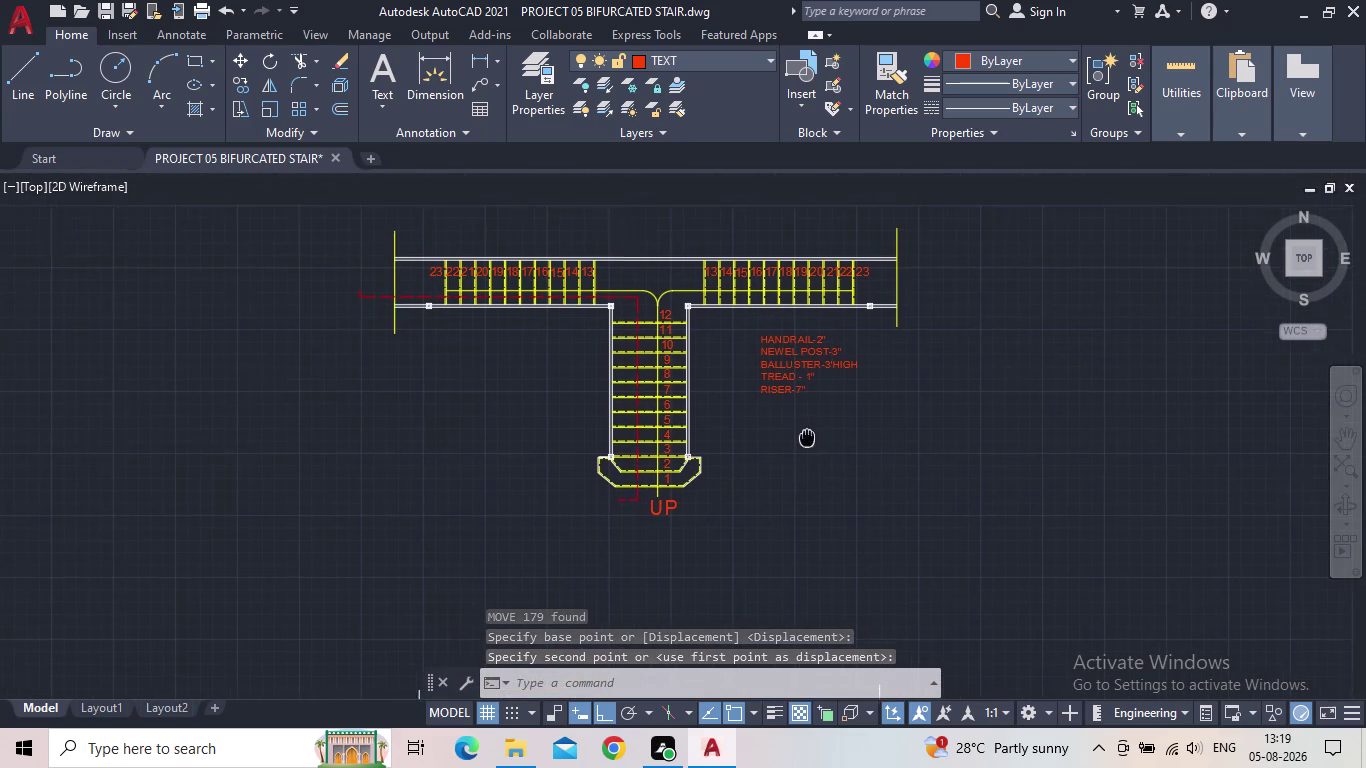
Start a CO copy of the UP label and pick its base point.
key(a)
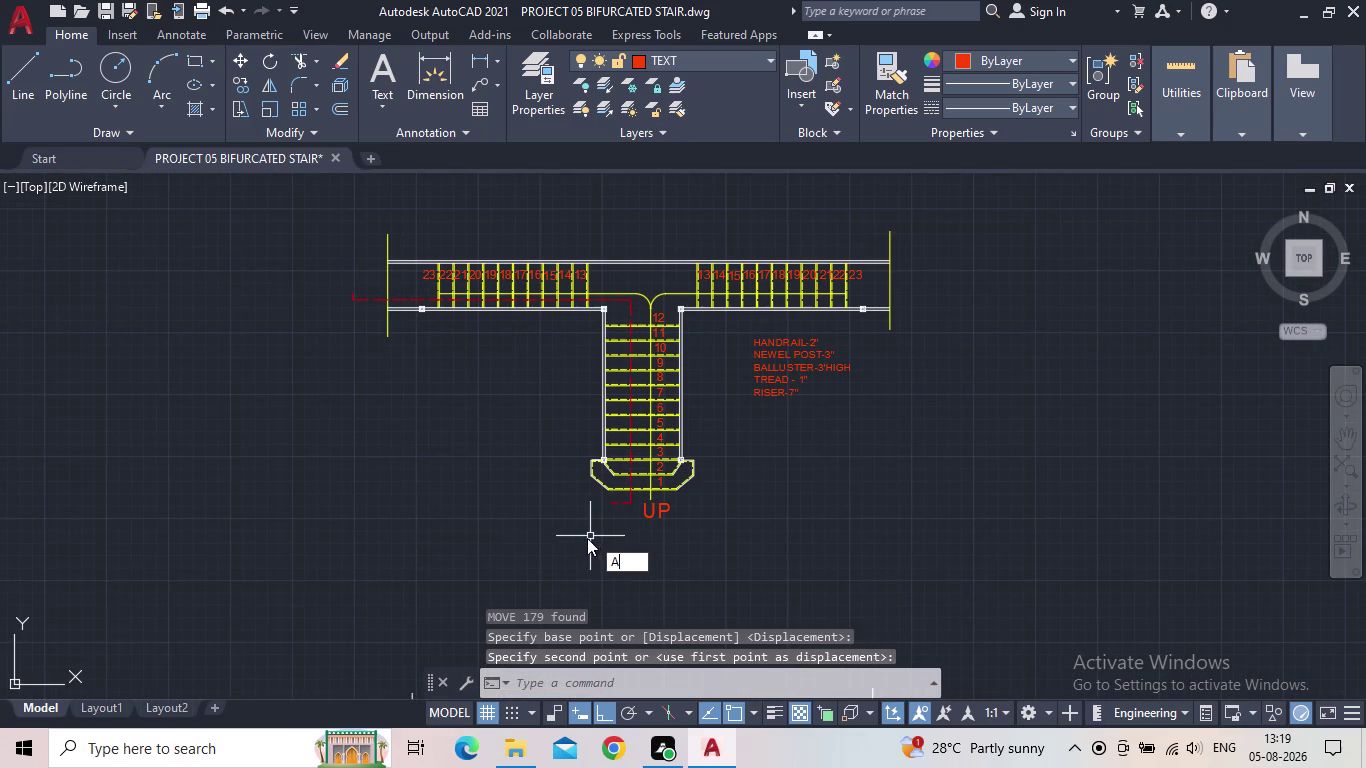
key(Escape)
key(c)
key(o)
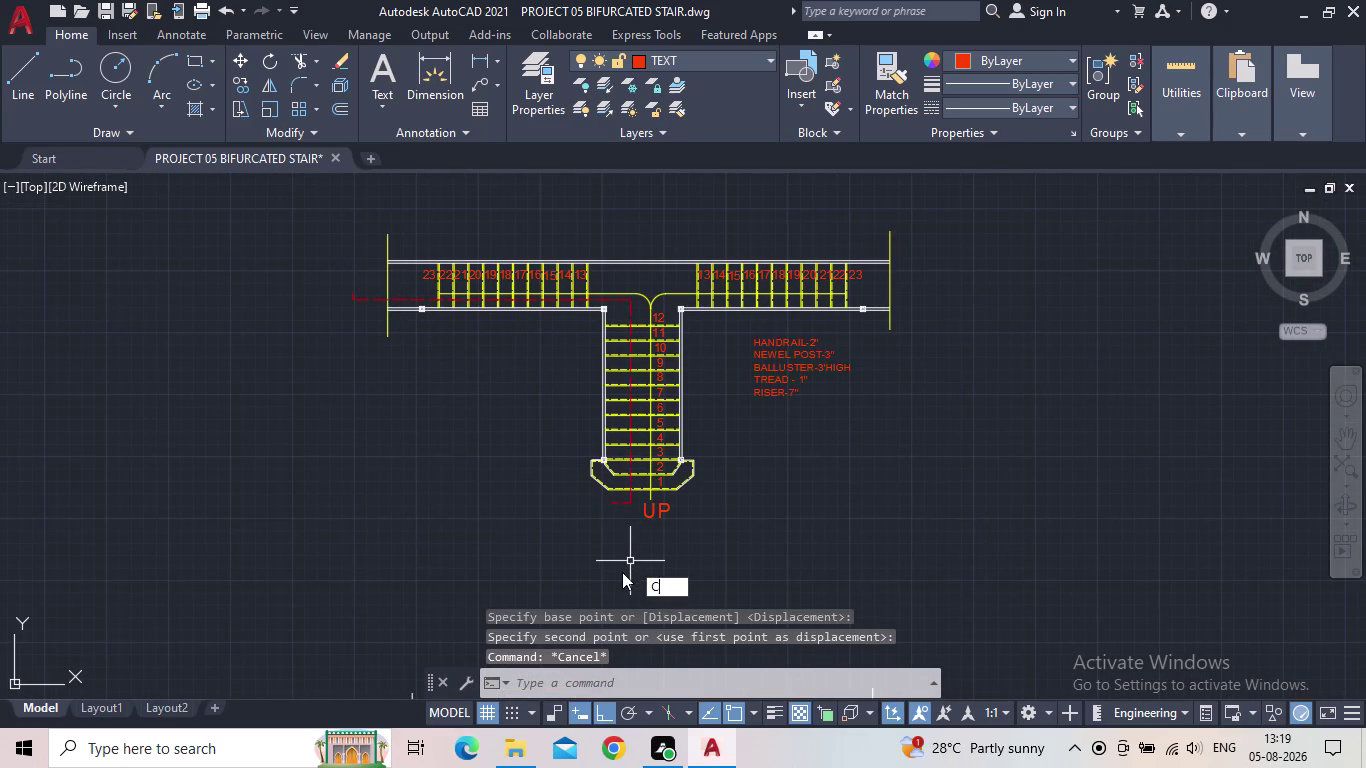
key(Return)
click(654, 505)
key(space)
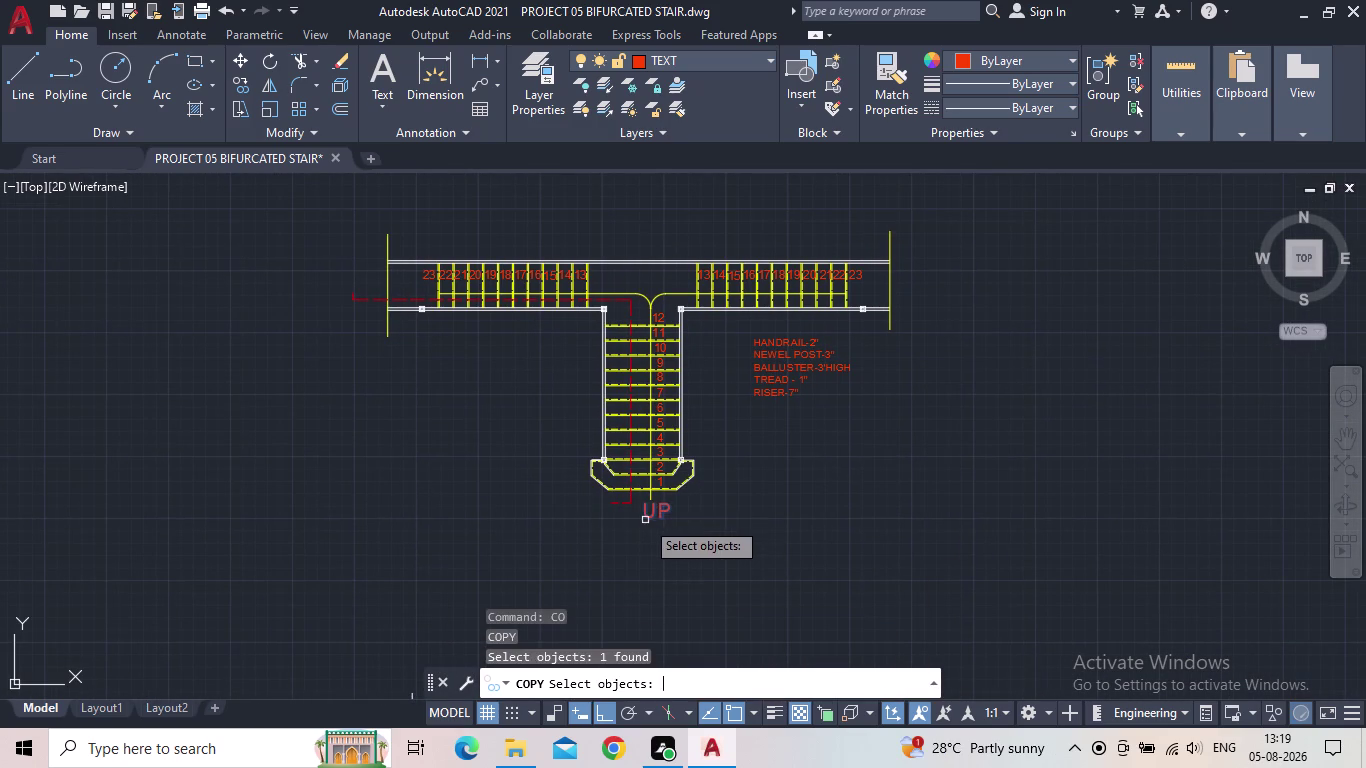
click(649, 519)
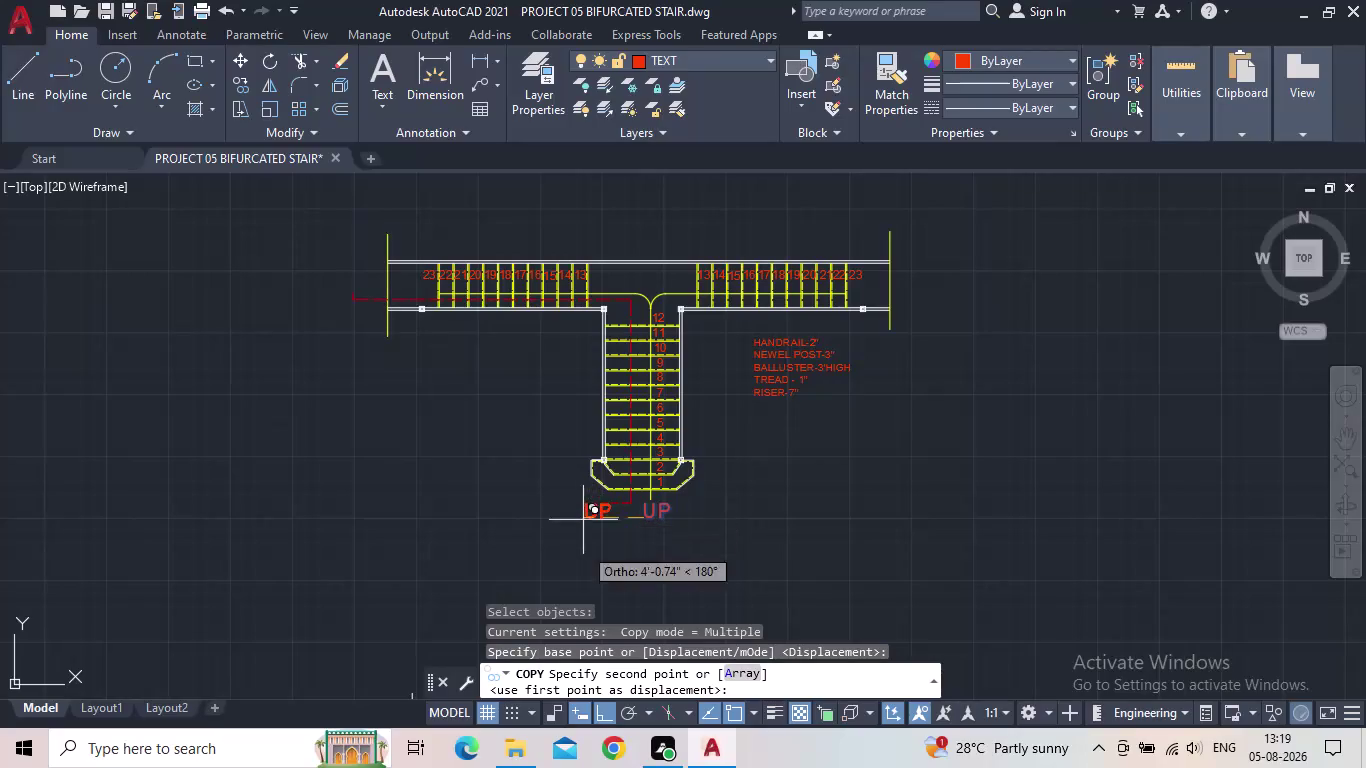
Place the UP copy beside step 23 of the left flight and open it for editing.
click(595, 715)
scroll(up, 3)
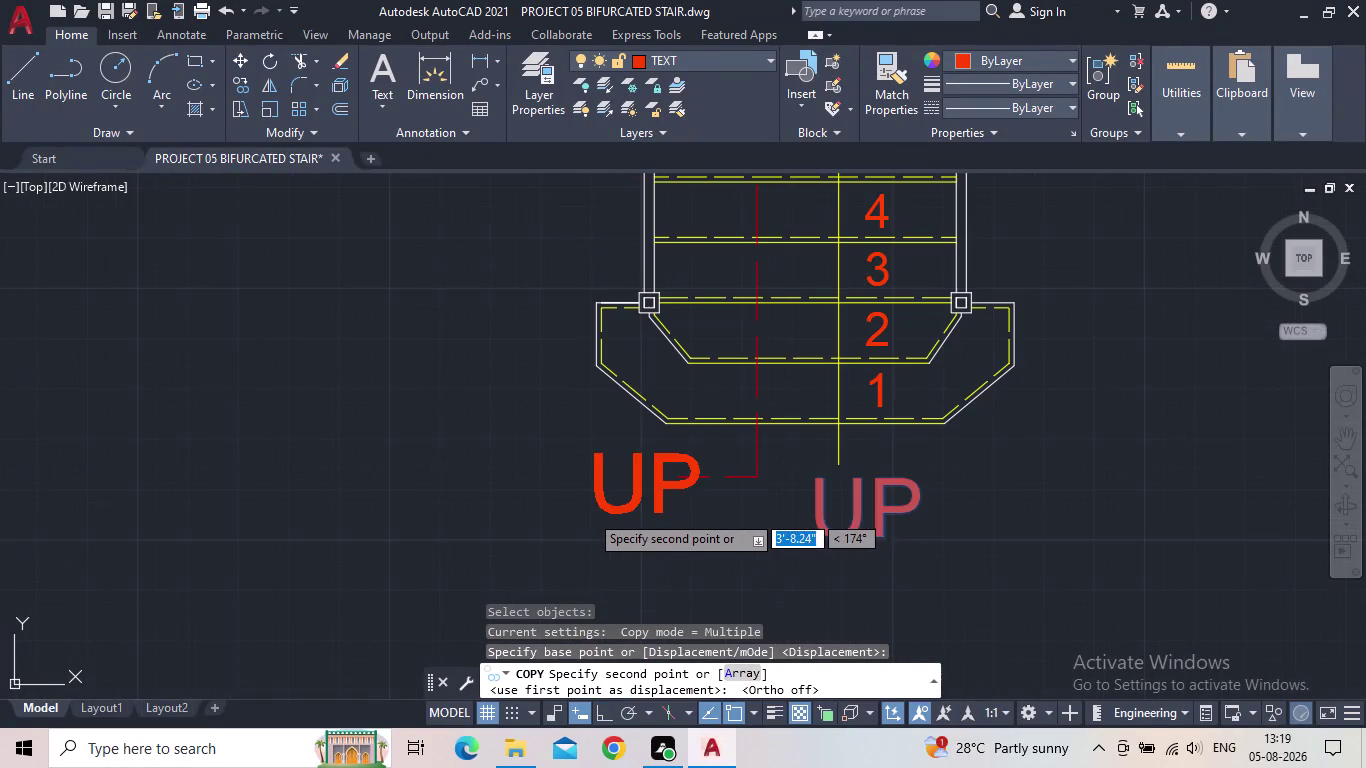
click(618, 514)
middle_drag(547, 483, 613, 664)
scroll(down, 3)
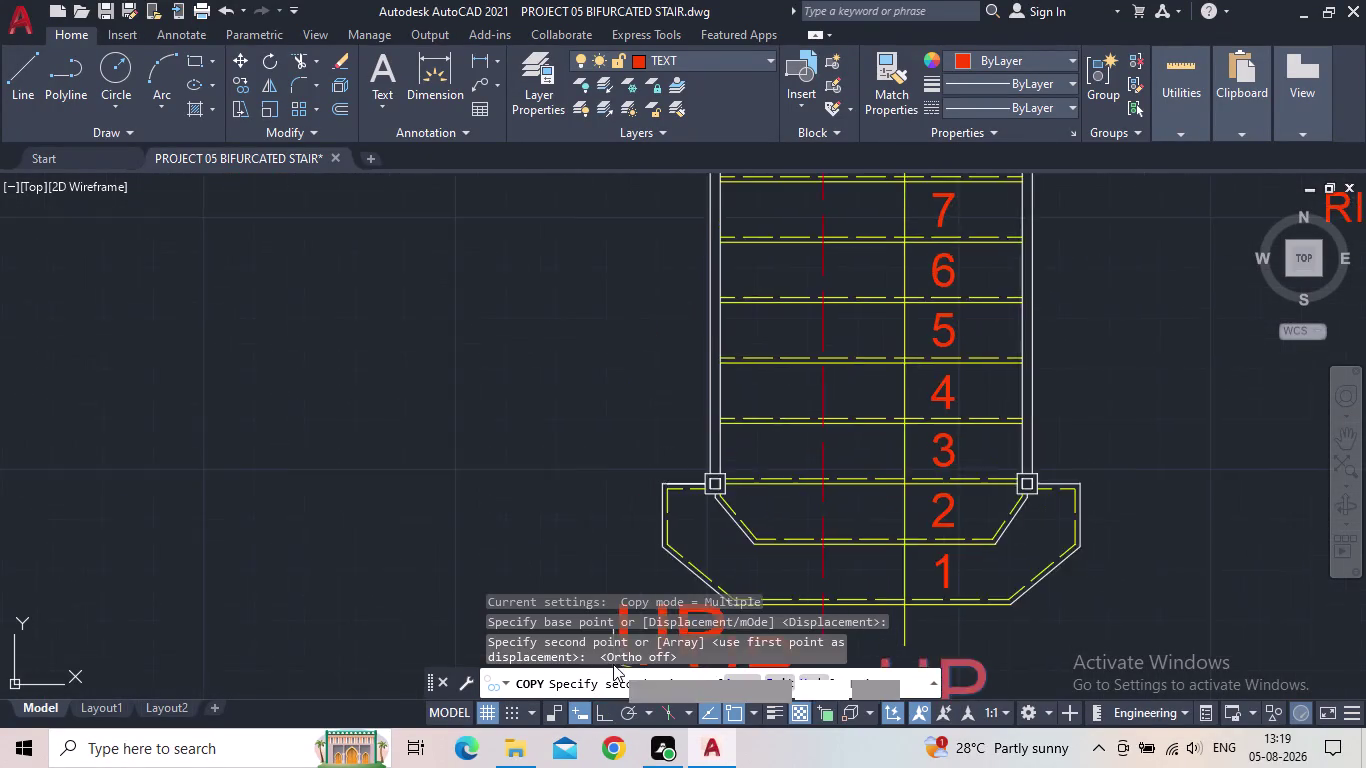
middle_drag(477, 535, 587, 732)
scroll(down, 3)
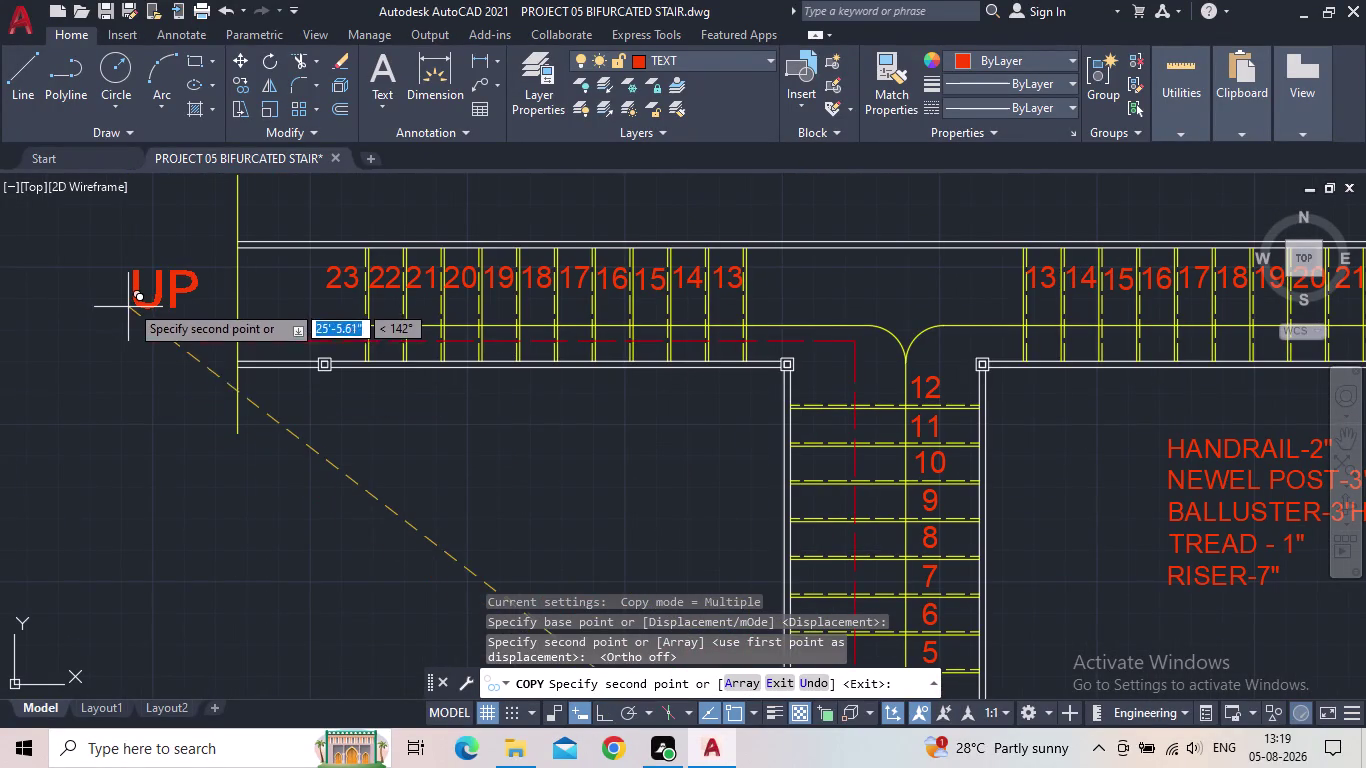
click(126, 319)
key(Escape)
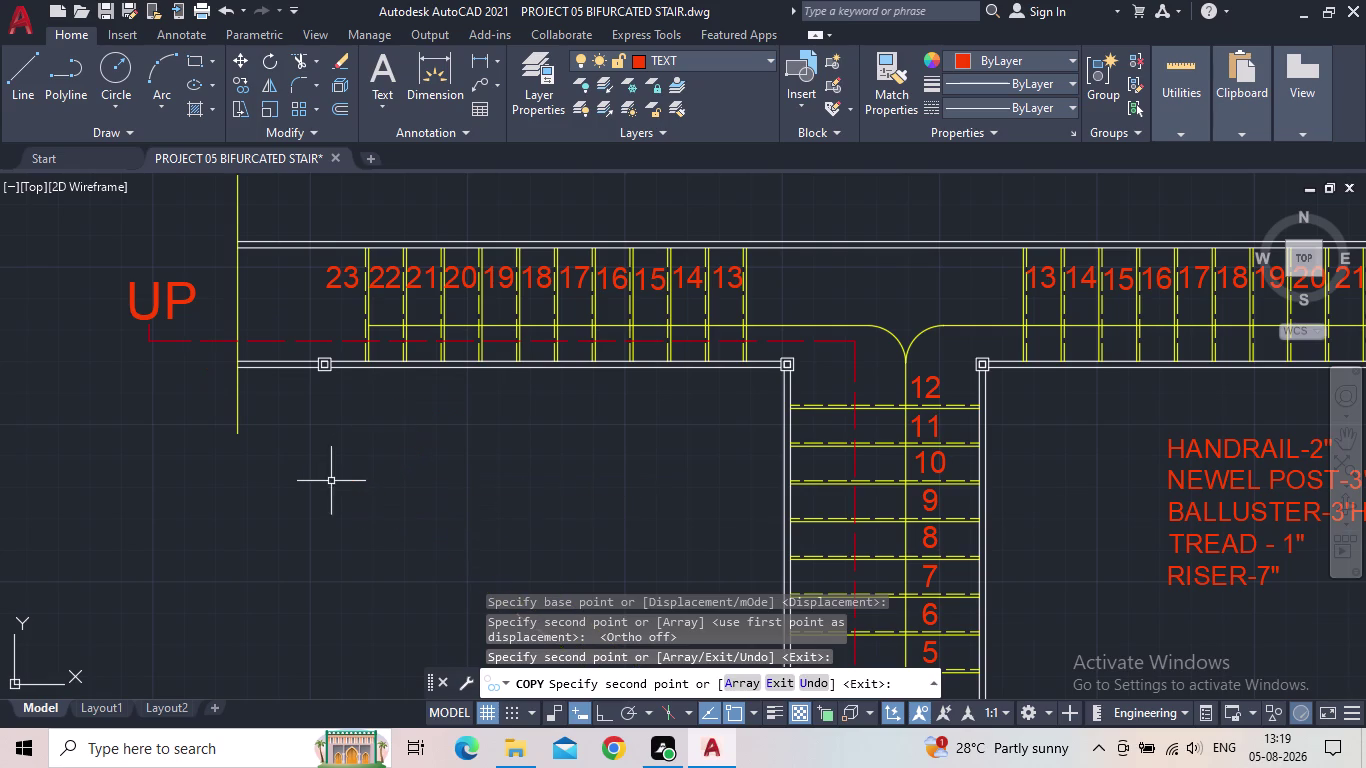
double_click(171, 302)
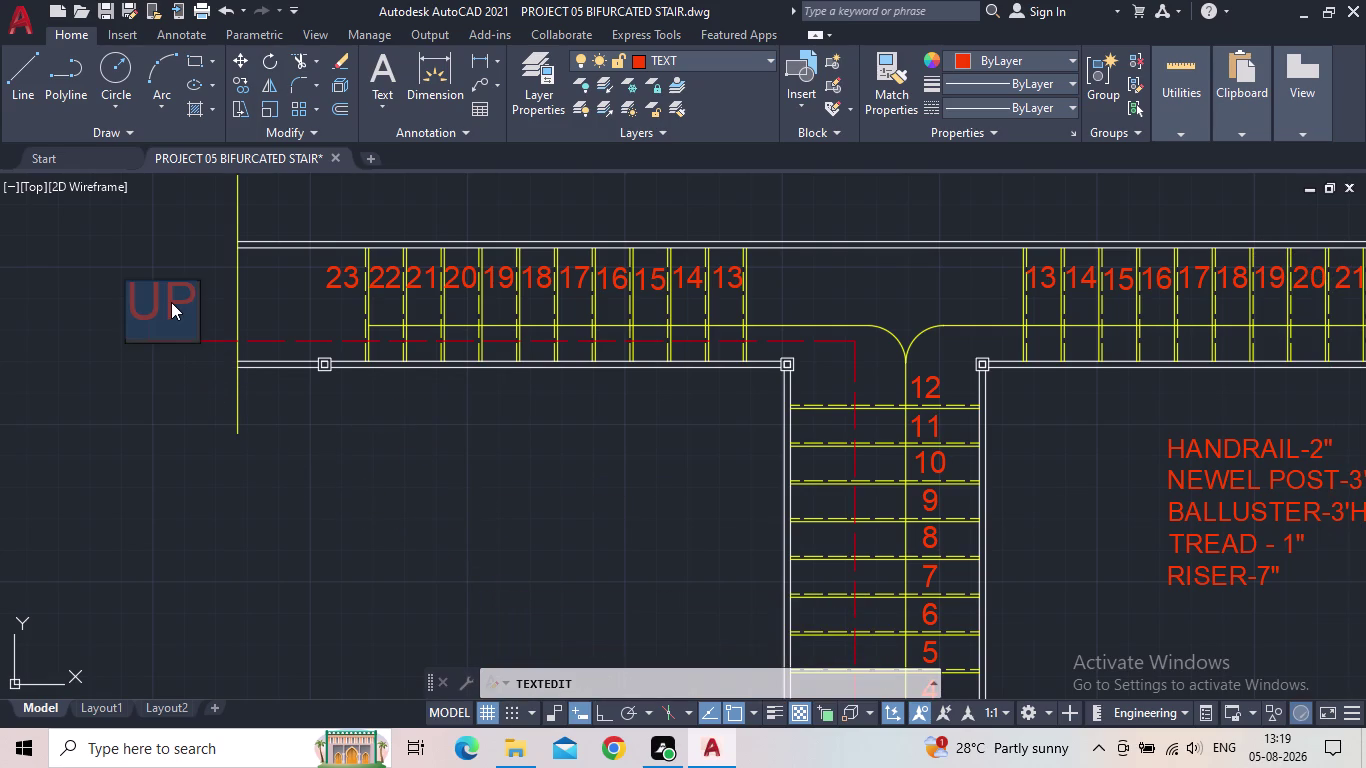
Replace the copied UP label's text beside the left branch with 'A'.
click(193, 292)
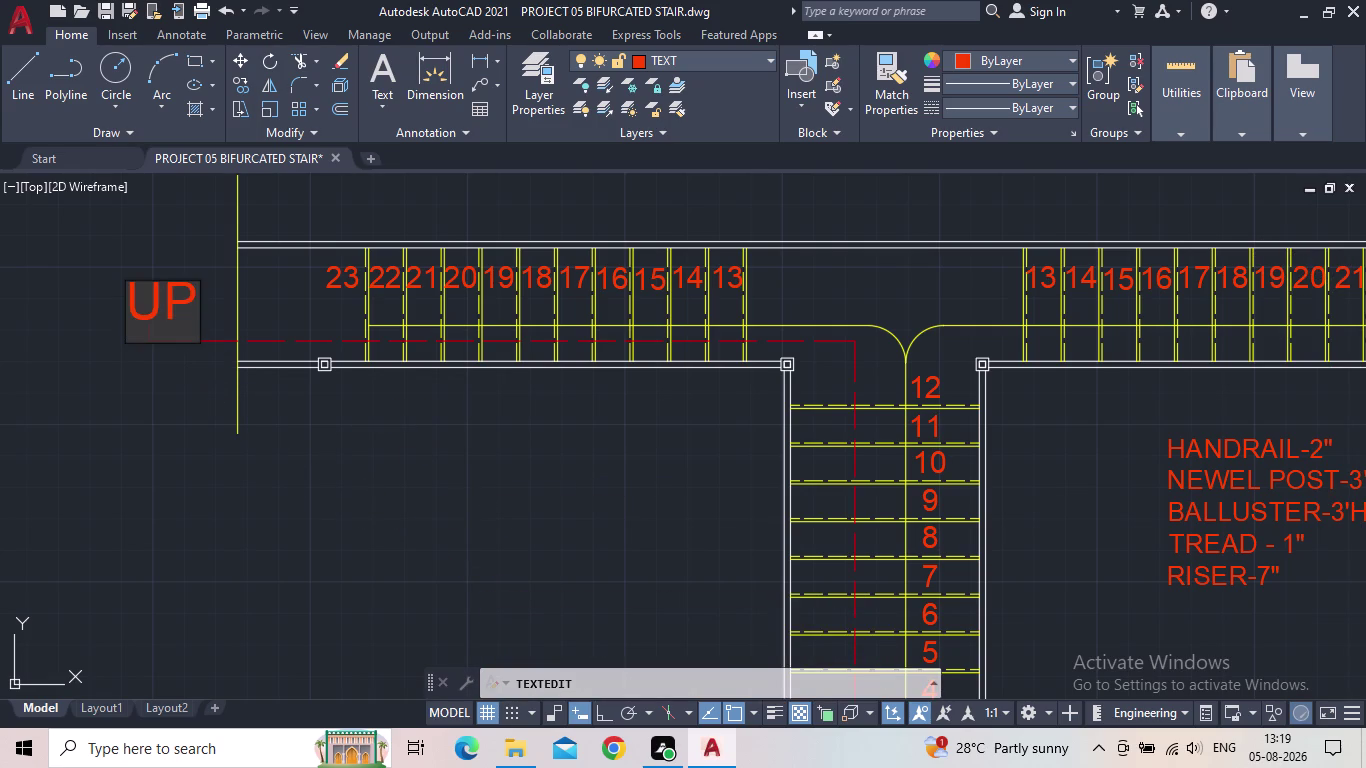
drag(193, 292, 104, 311)
key(a)
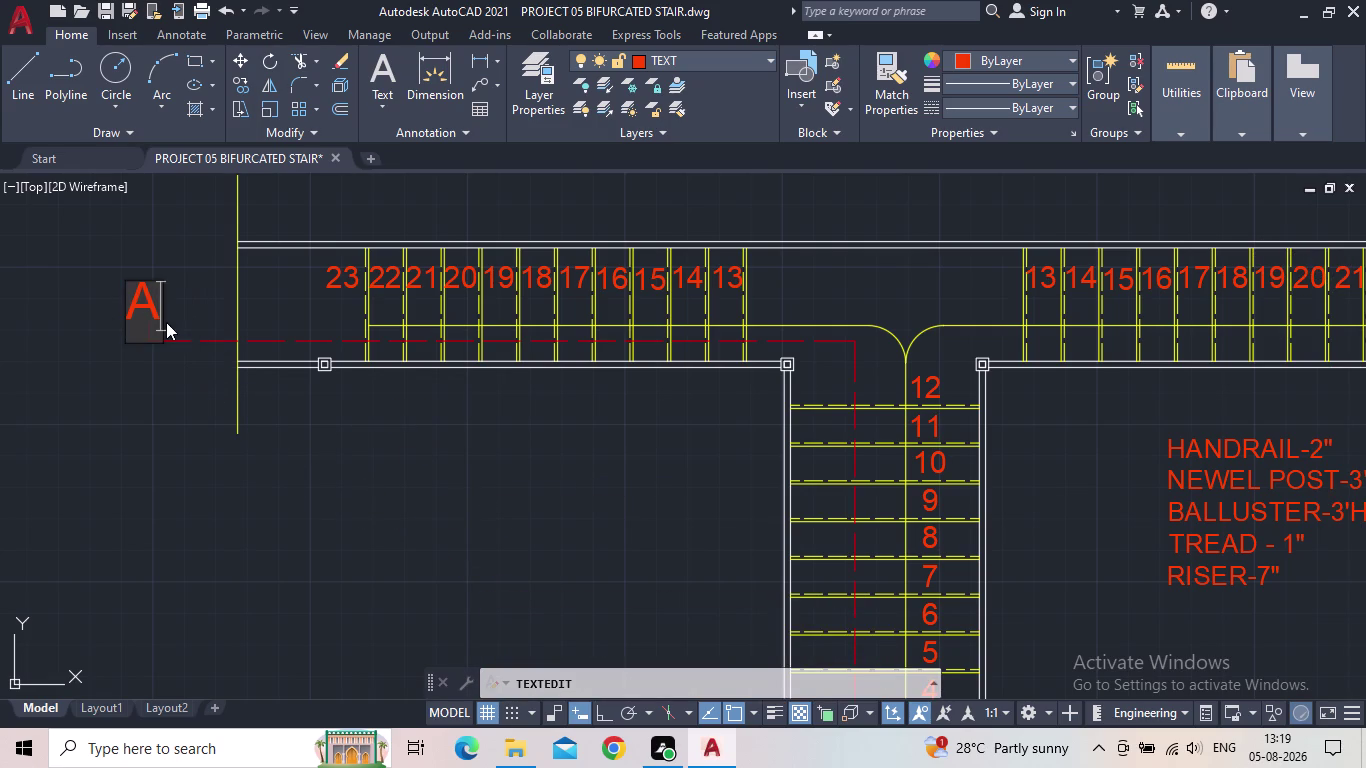
key(Return)
key(Return)
Change the other copied label beside UP to read 'A'.
scroll(down, 3)
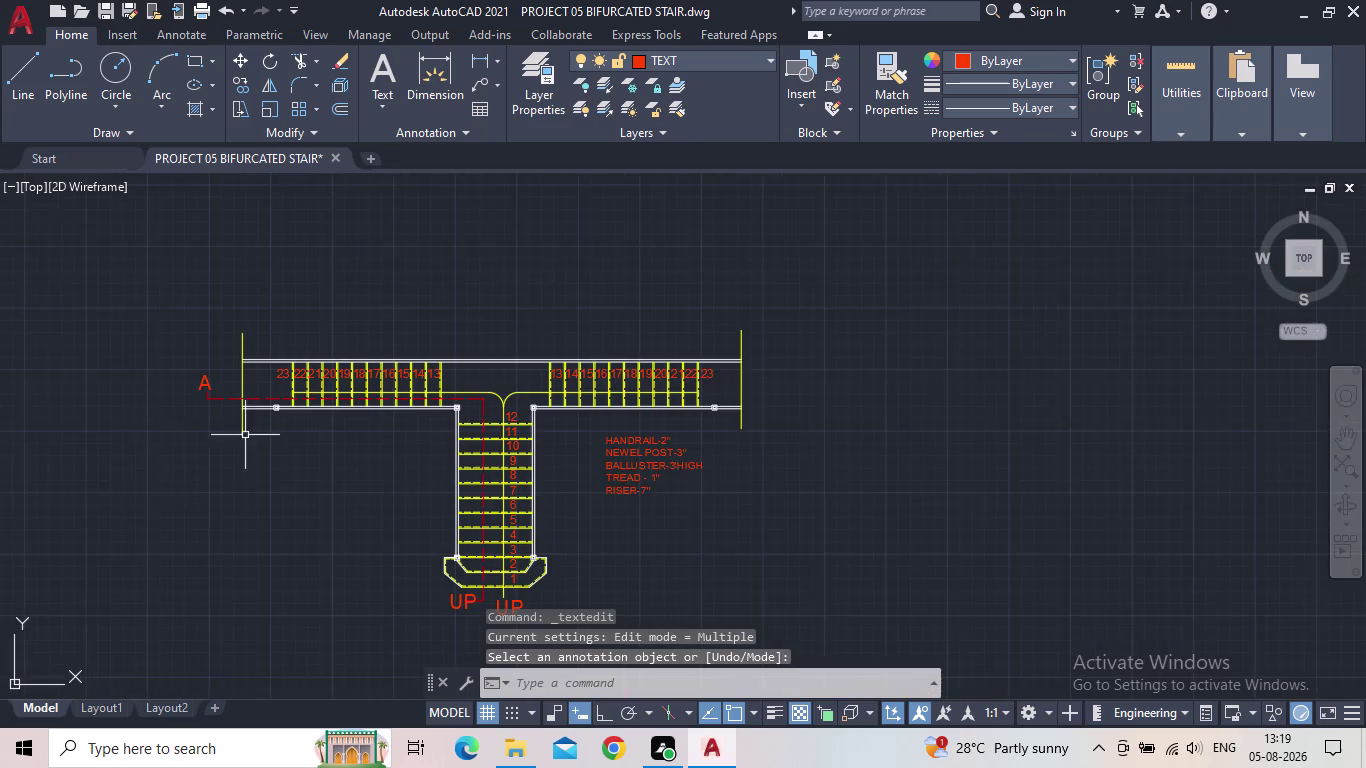
middle_drag(245, 435, 186, 335)
scroll(up, 3)
double_click(438, 507)
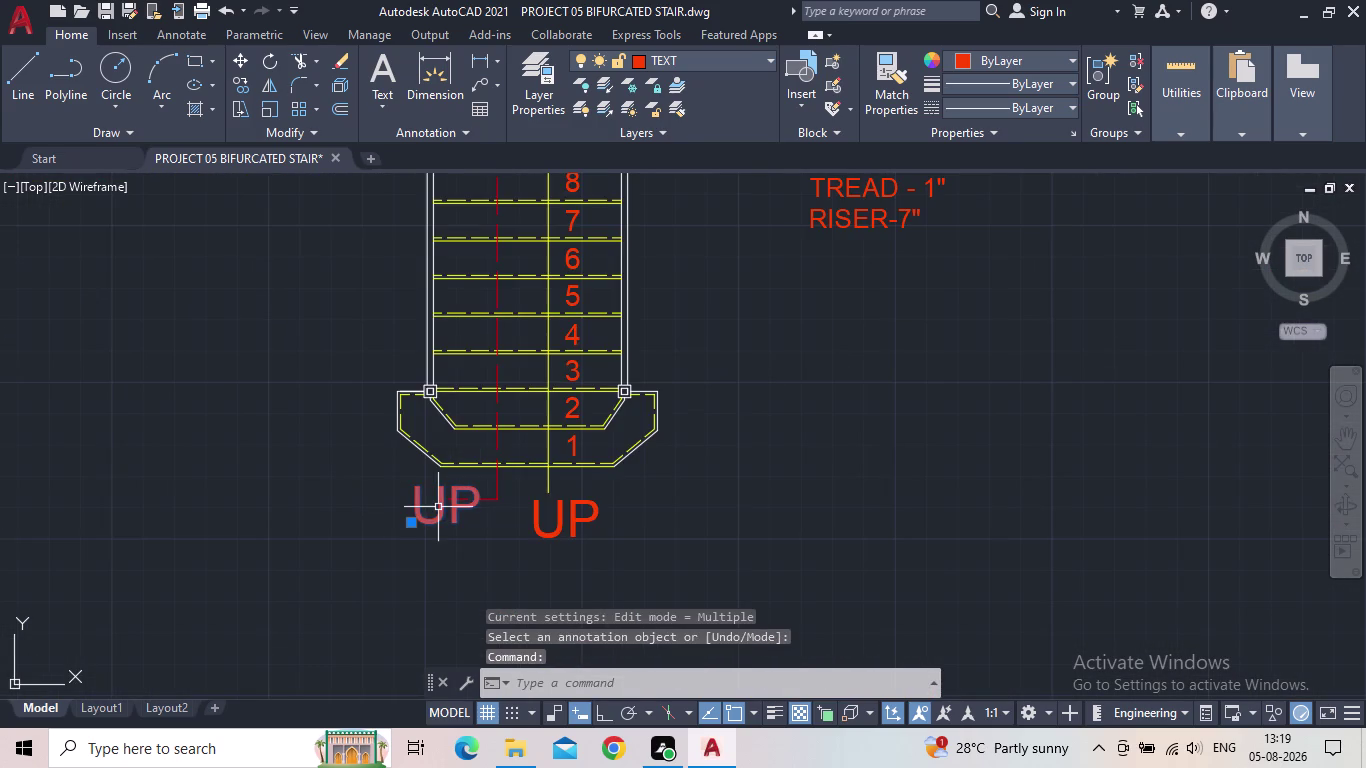
key(a)
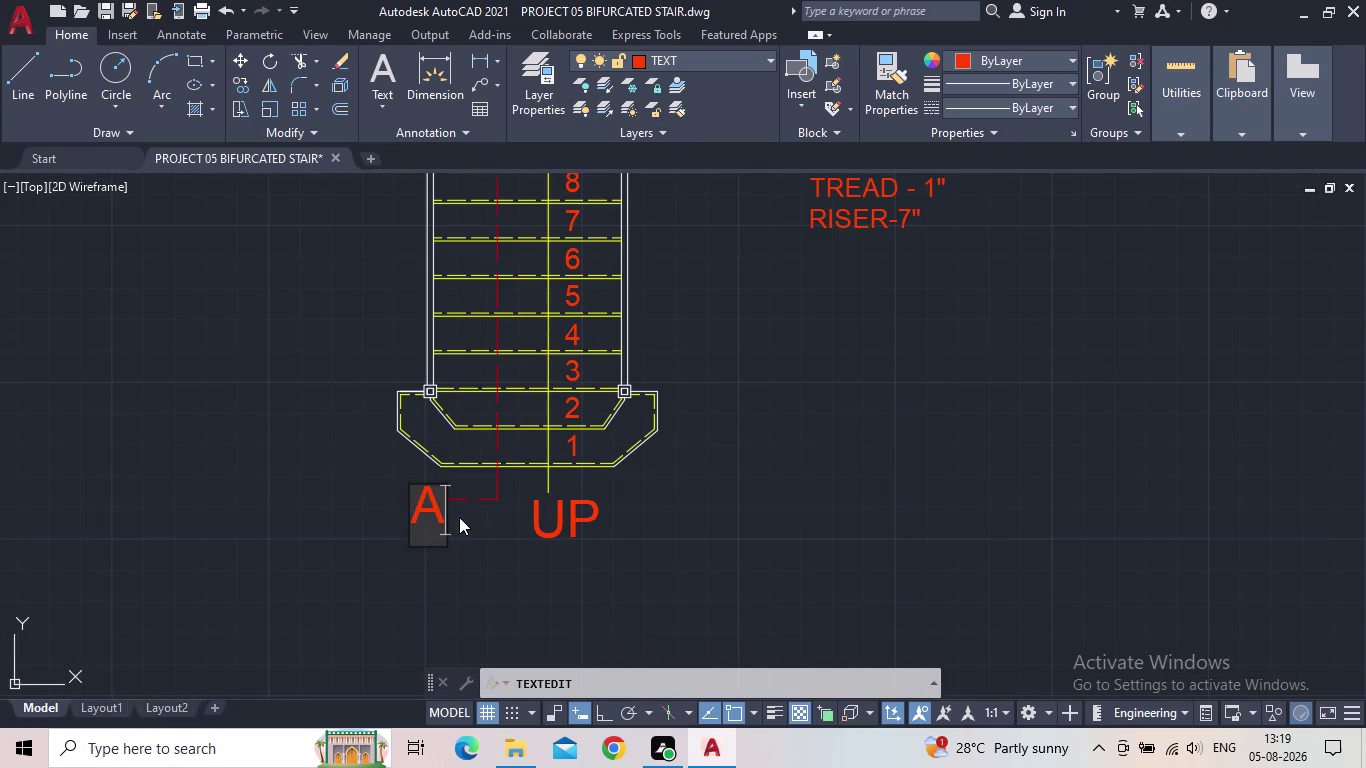
key(Return)
key(Return)
Save the drawing and frame the staircase plan with space below it.
scroll(down, 3)
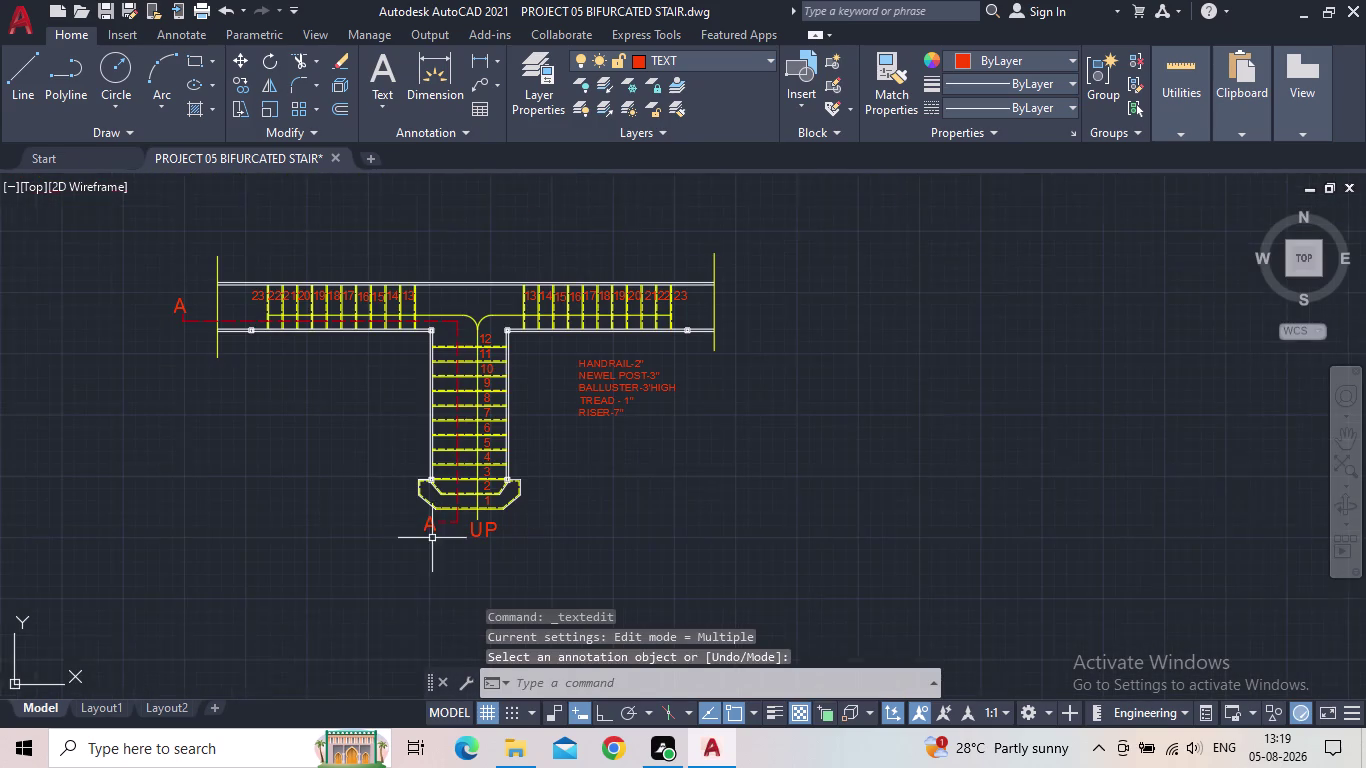
middle_drag(432, 538, 432, 493)
click(104, 7)
scroll(down, 3)
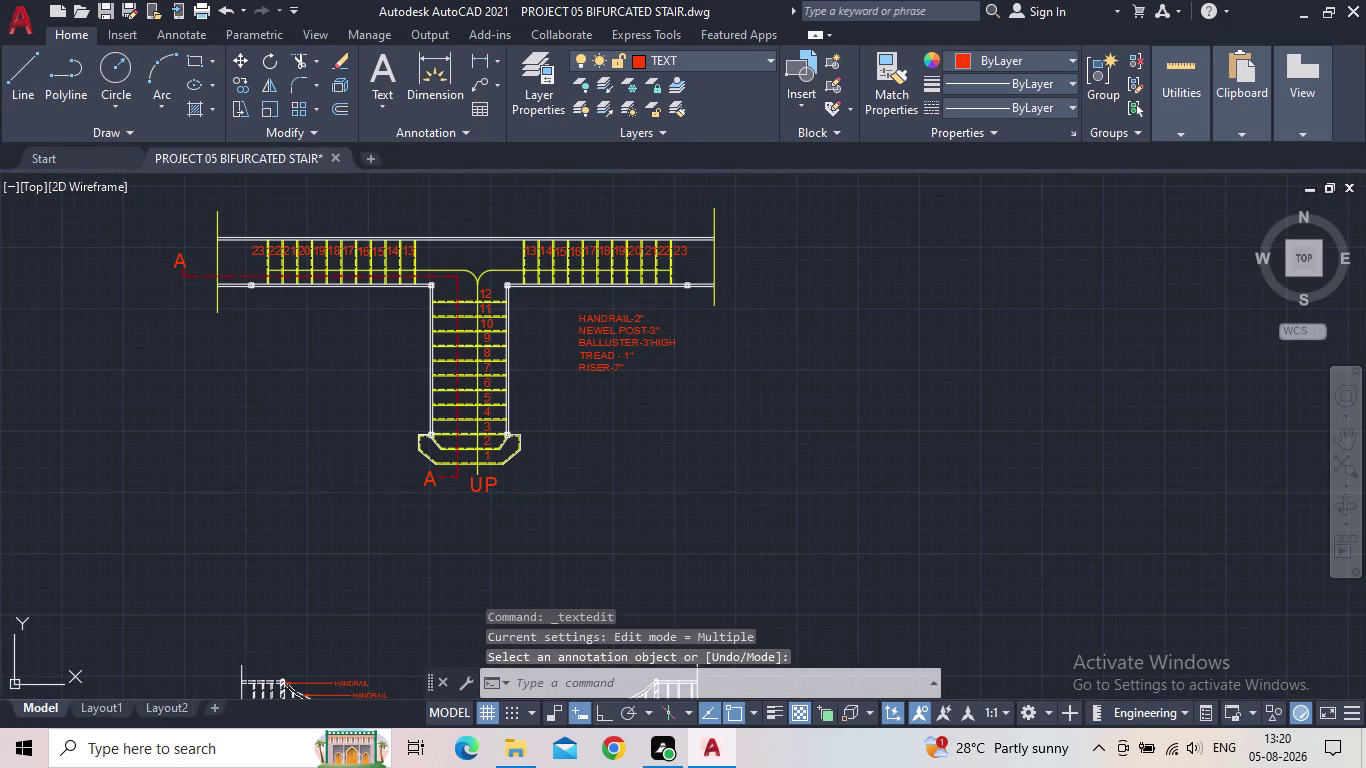
middle_drag(370, 420, 356, 364)
scroll(up, 3)
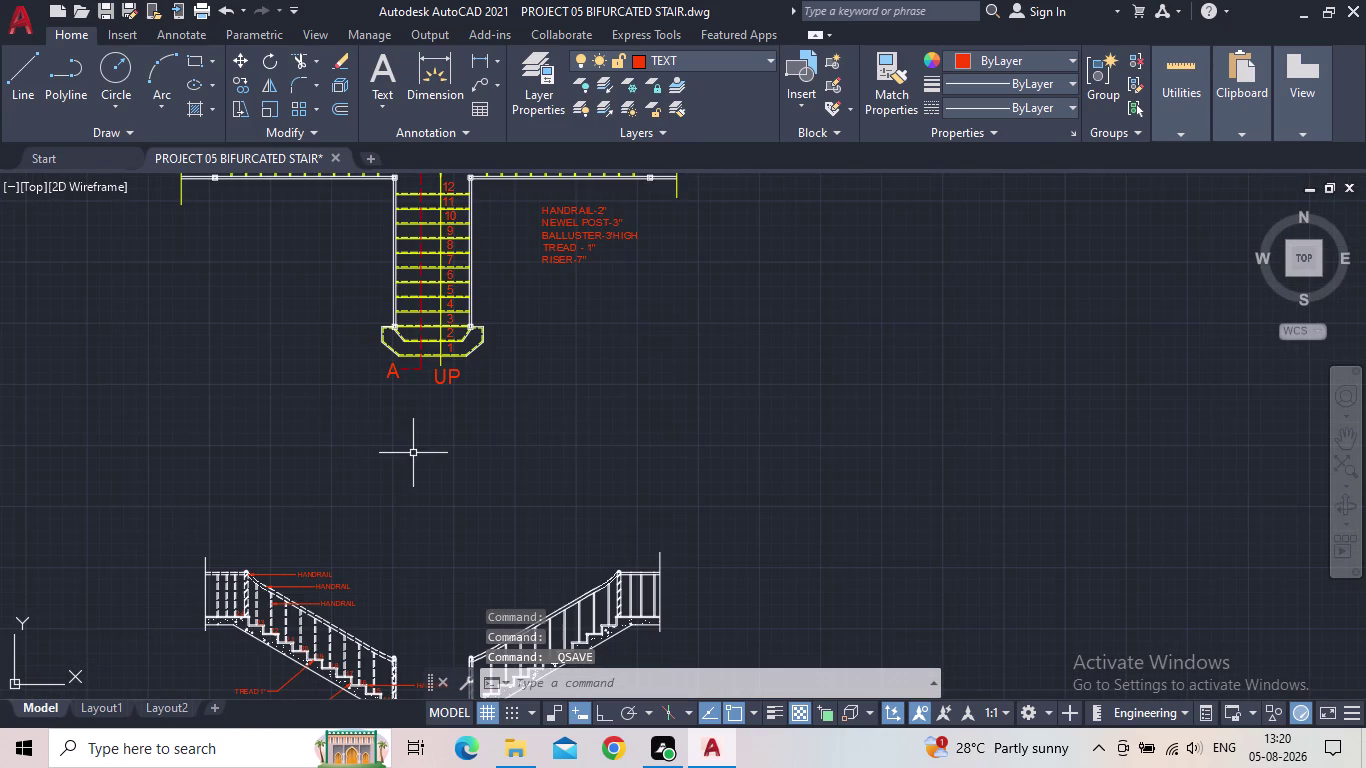
Write a large, unrotated single-line 'PLAN' title below the staircase plan.
key(t)
key(e)
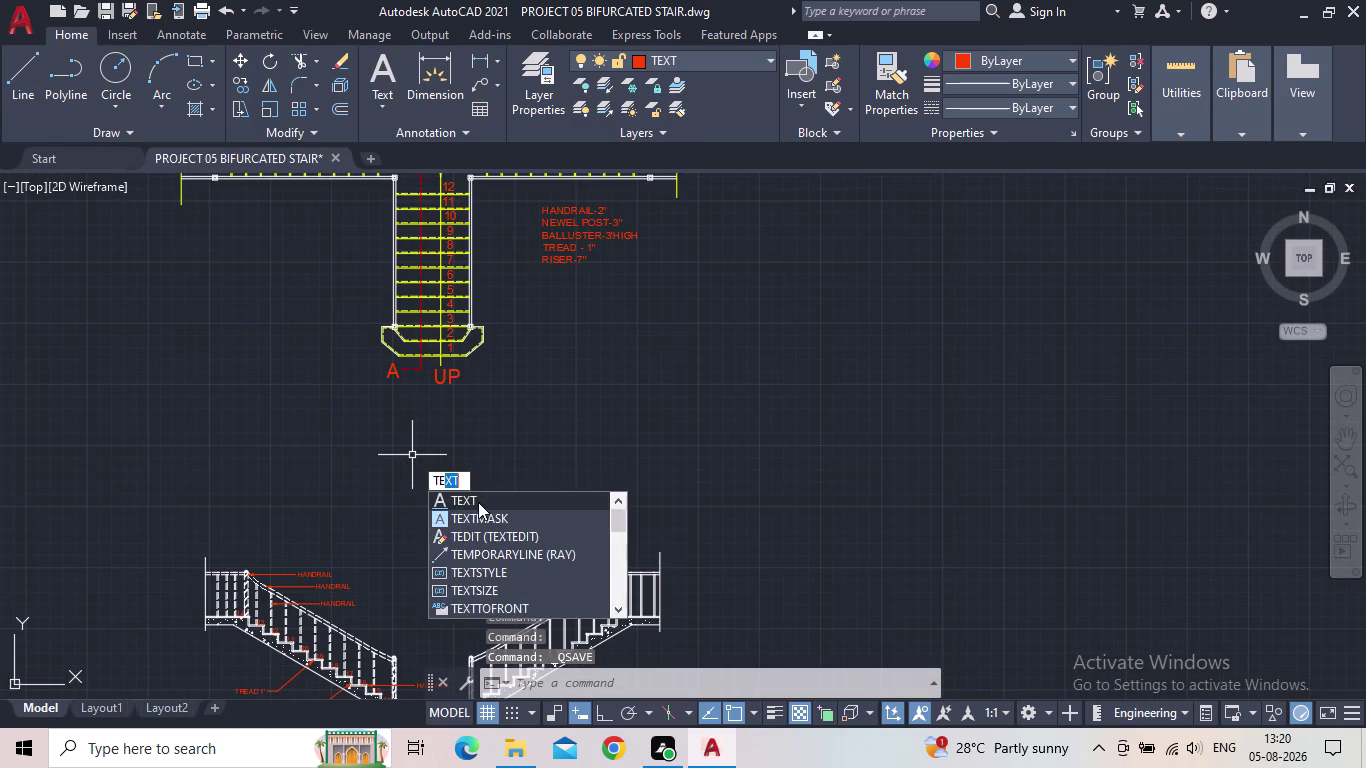
click(478, 502)
click(388, 423)
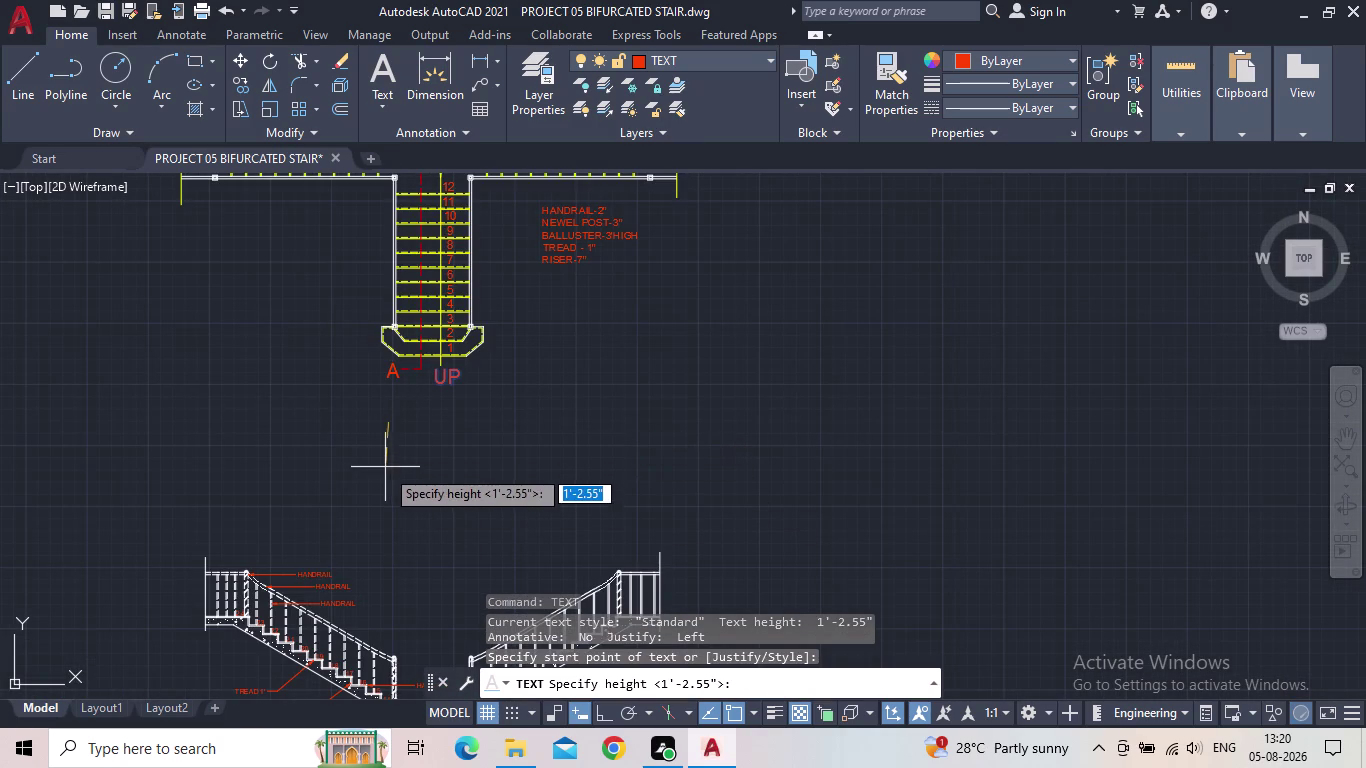
click(599, 718)
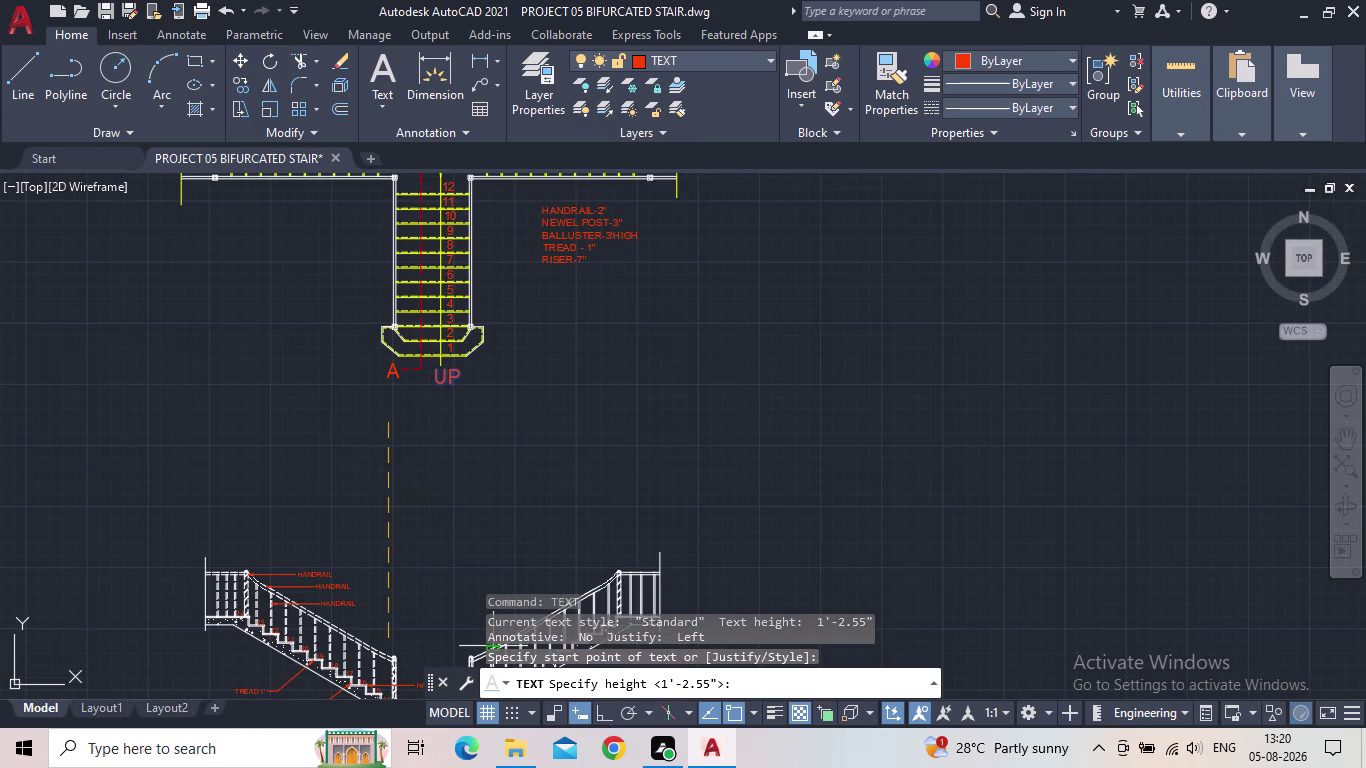
click(387, 468)
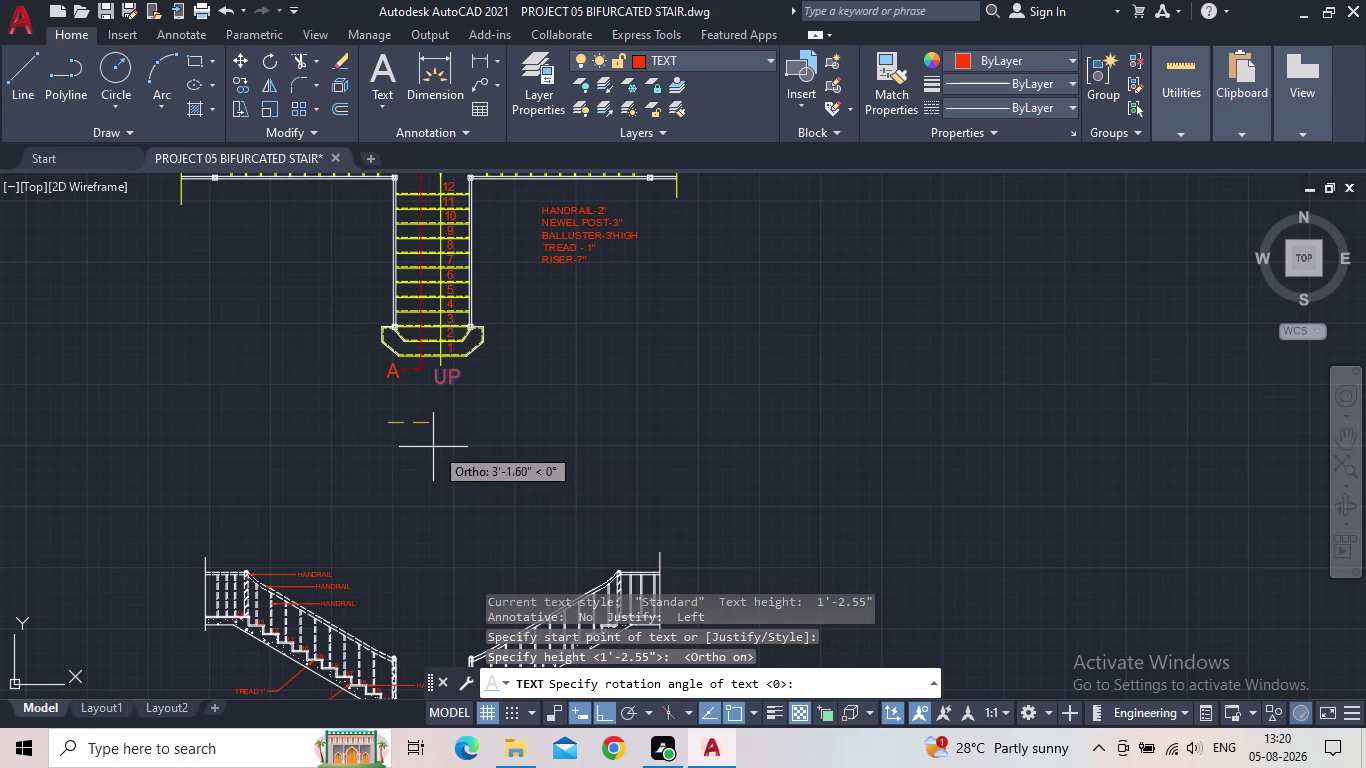
key(Return)
text(PL)
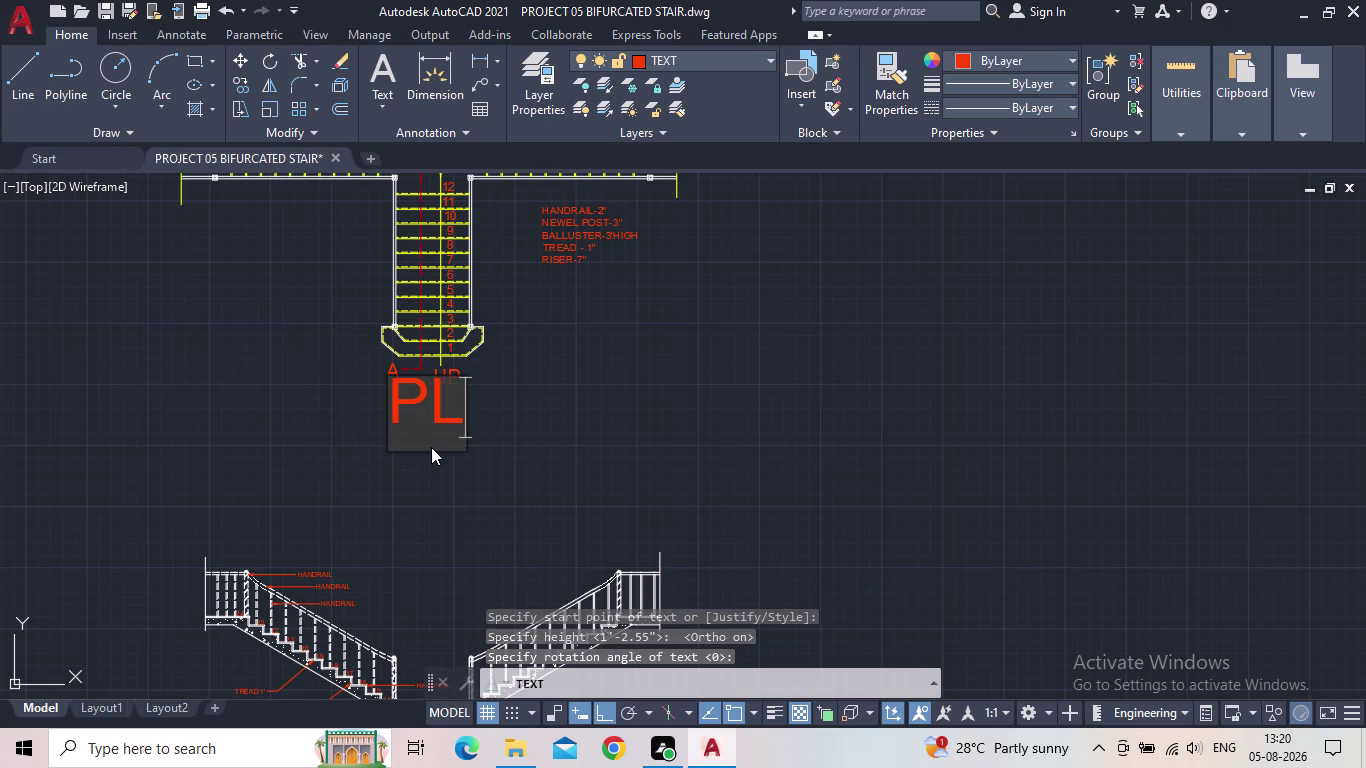
text(AN)
key(Return)
key(Return)
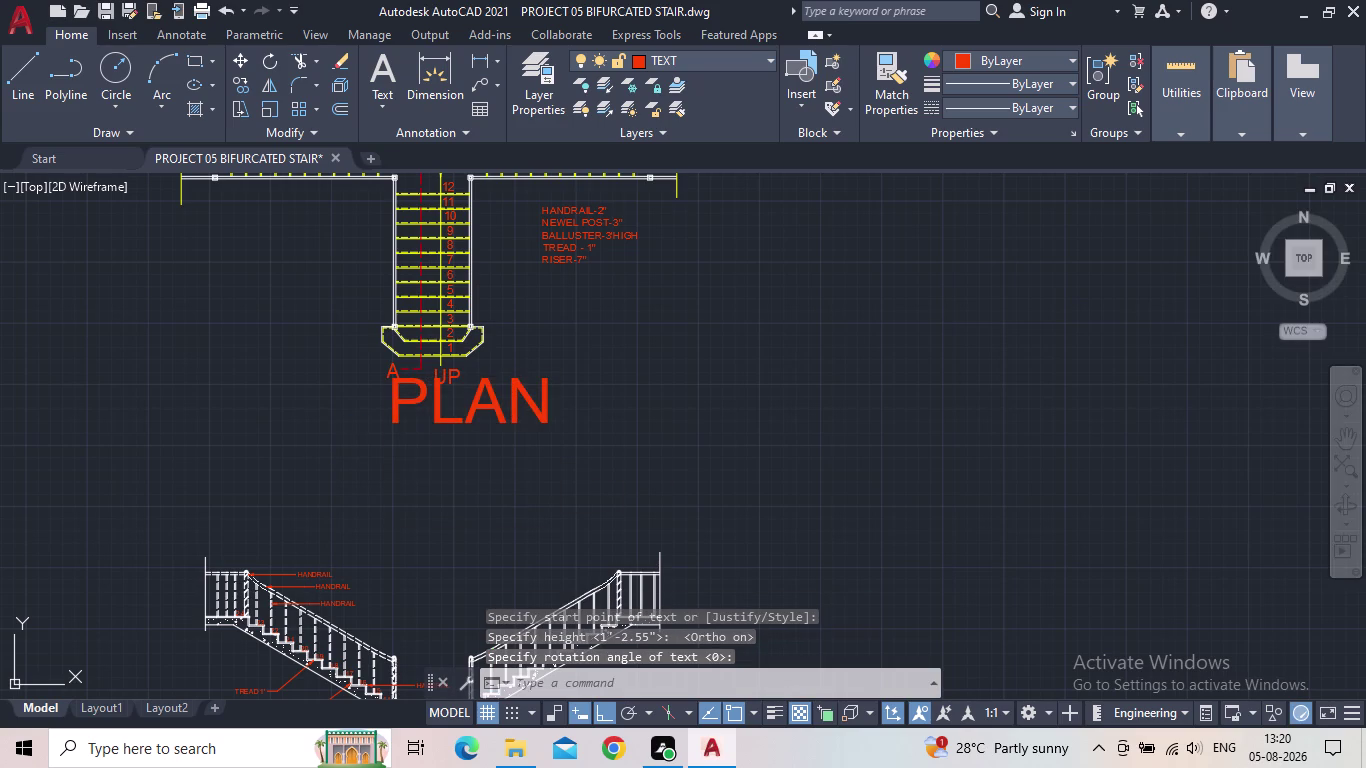
Move the PLAN title freely into place under the plan with Ortho off.
click(495, 410)
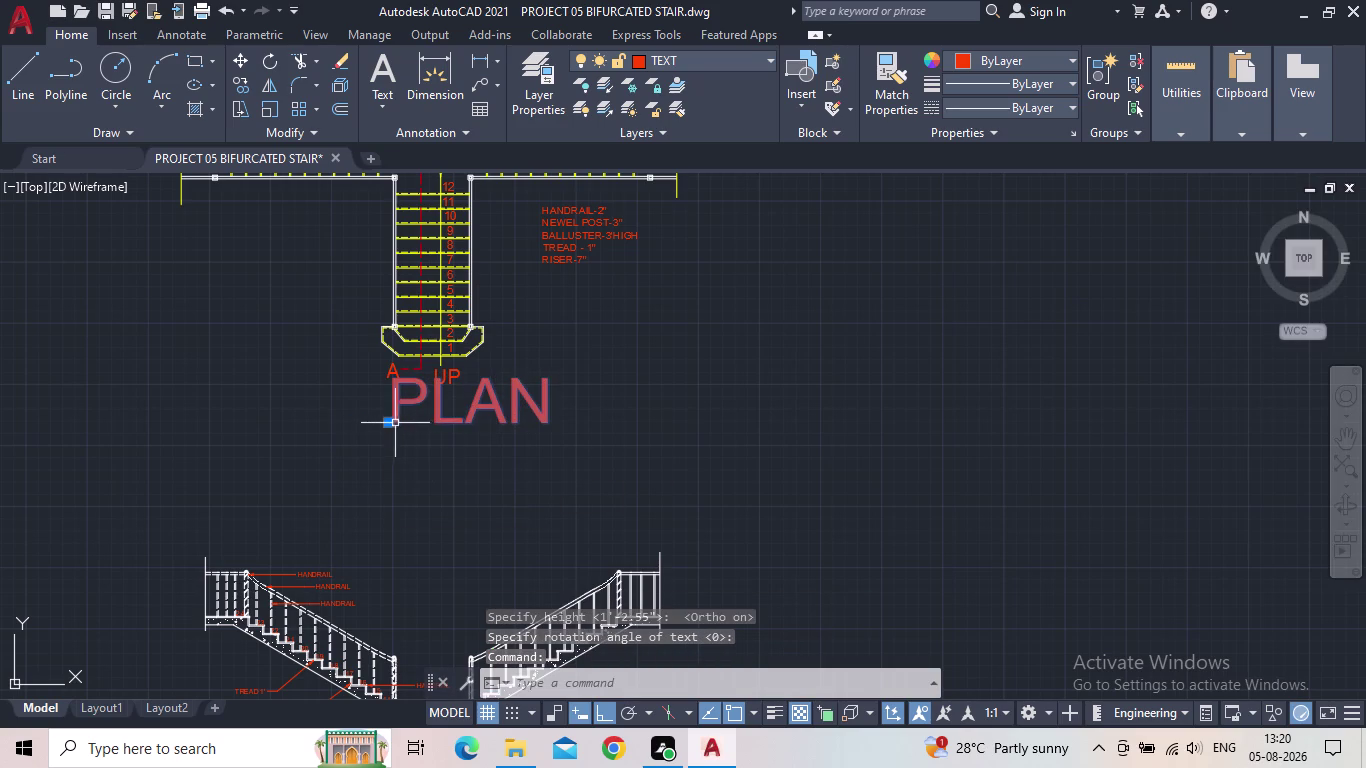
click(390, 427)
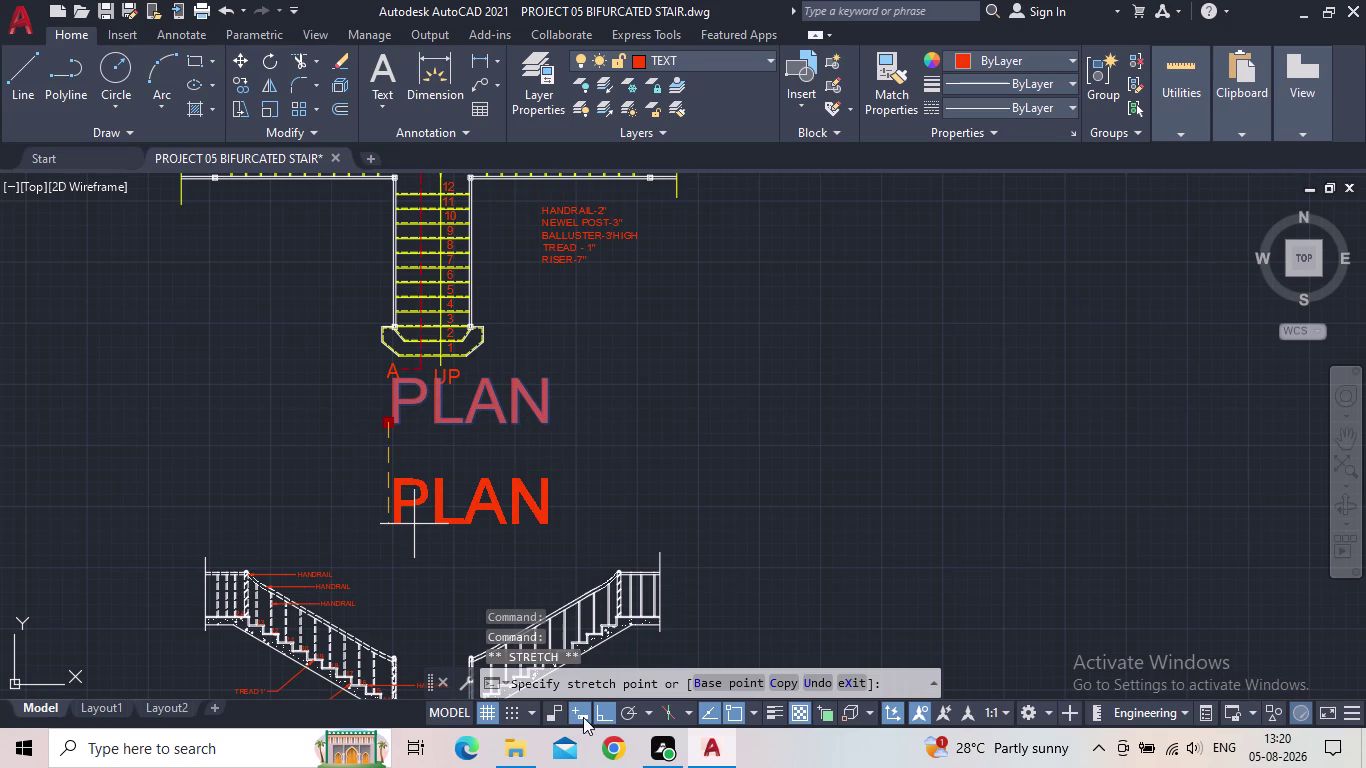
click(600, 715)
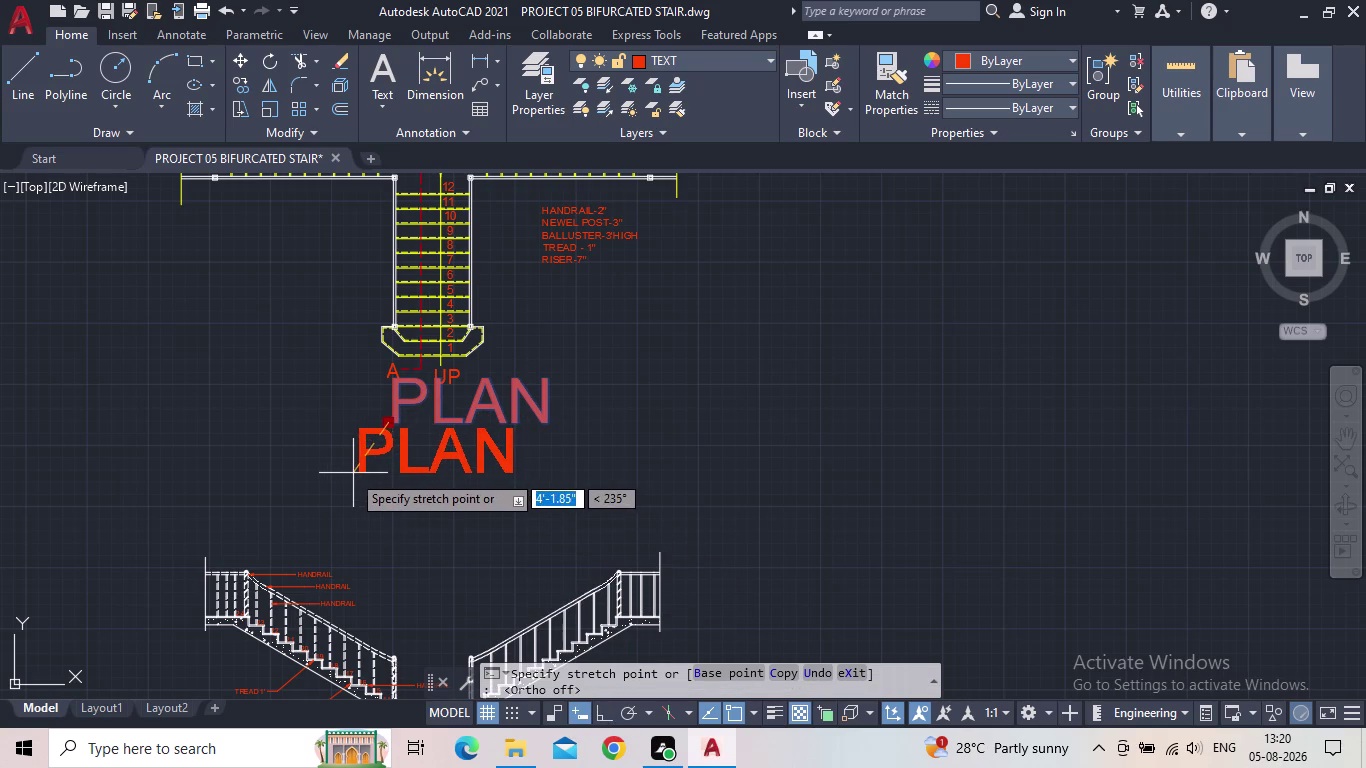
click(348, 477)
key(Escape)
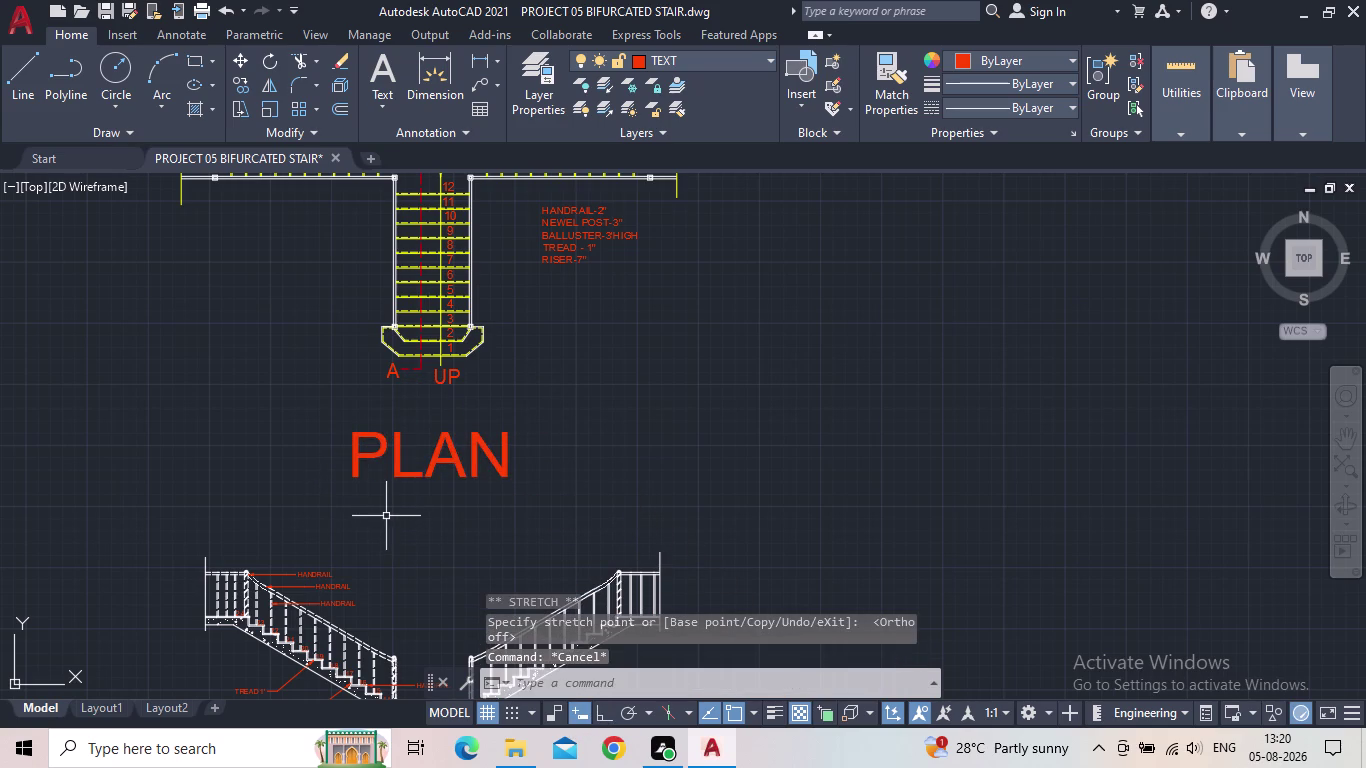
Select the PLAN title and start copying it toward the section drawing.
drag(392, 513, 378, 503)
click(320, 458)
key(c)
key(o)
key(Return)
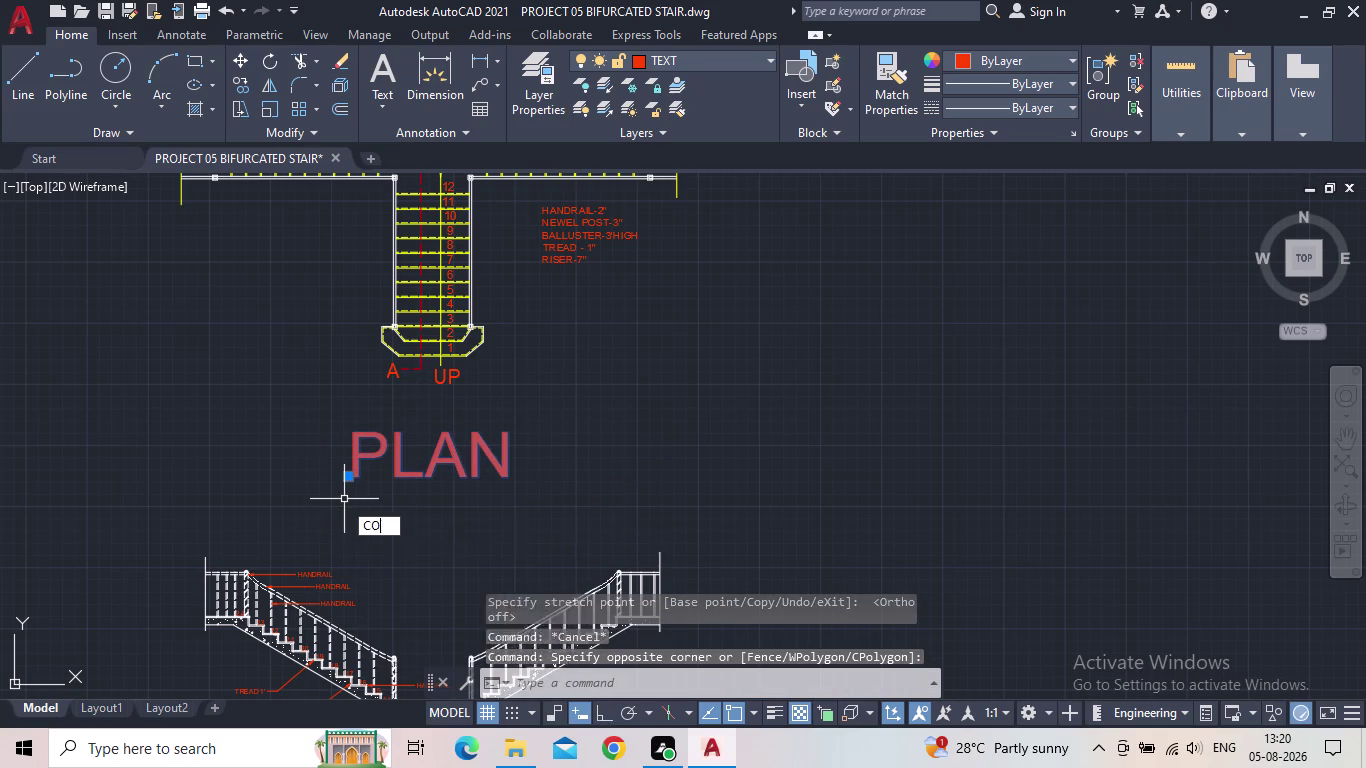
click(350, 479)
middle_drag(416, 667, 394, 457)
Place the PLAN title copy beneath the section and retitle it 'SECTION AT AA'.
scroll(down, 3)
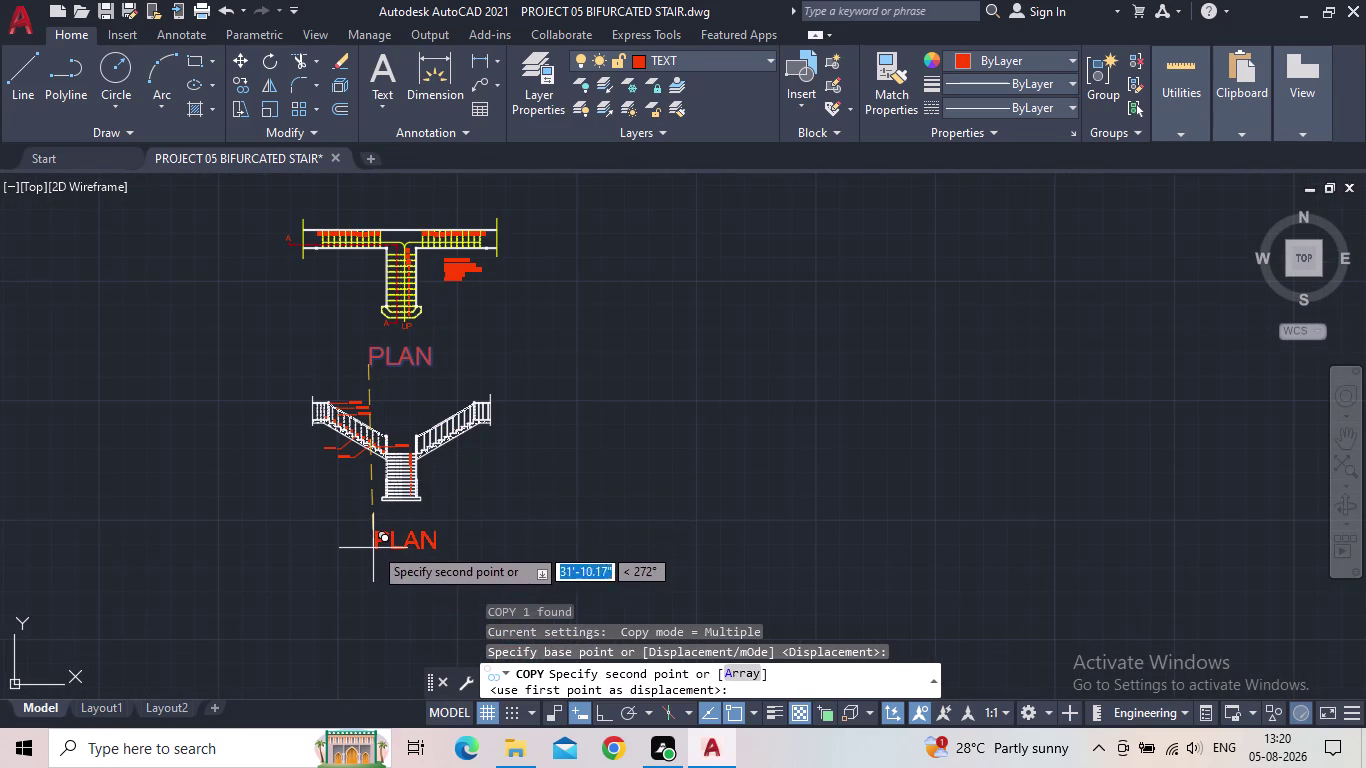
click(374, 541)
key(Escape)
double_click(400, 535)
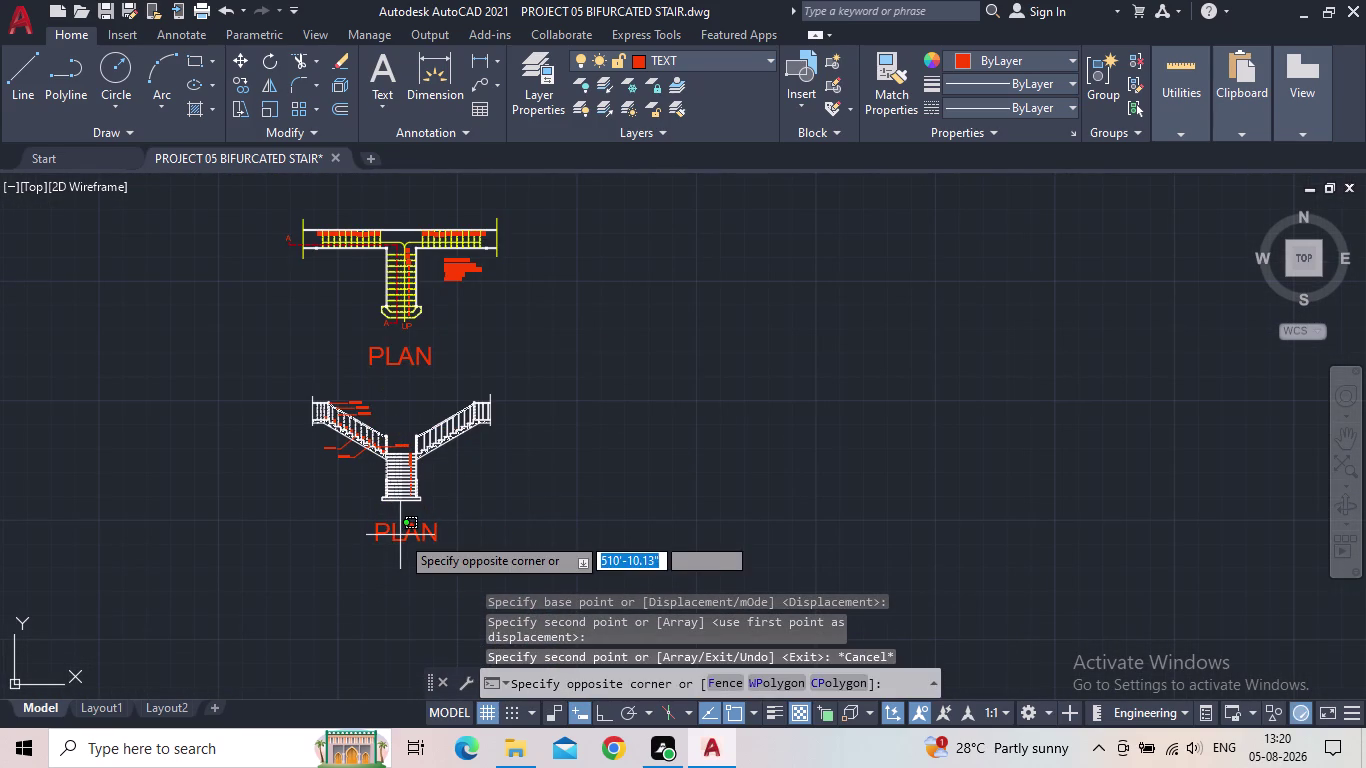
double_click(391, 537)
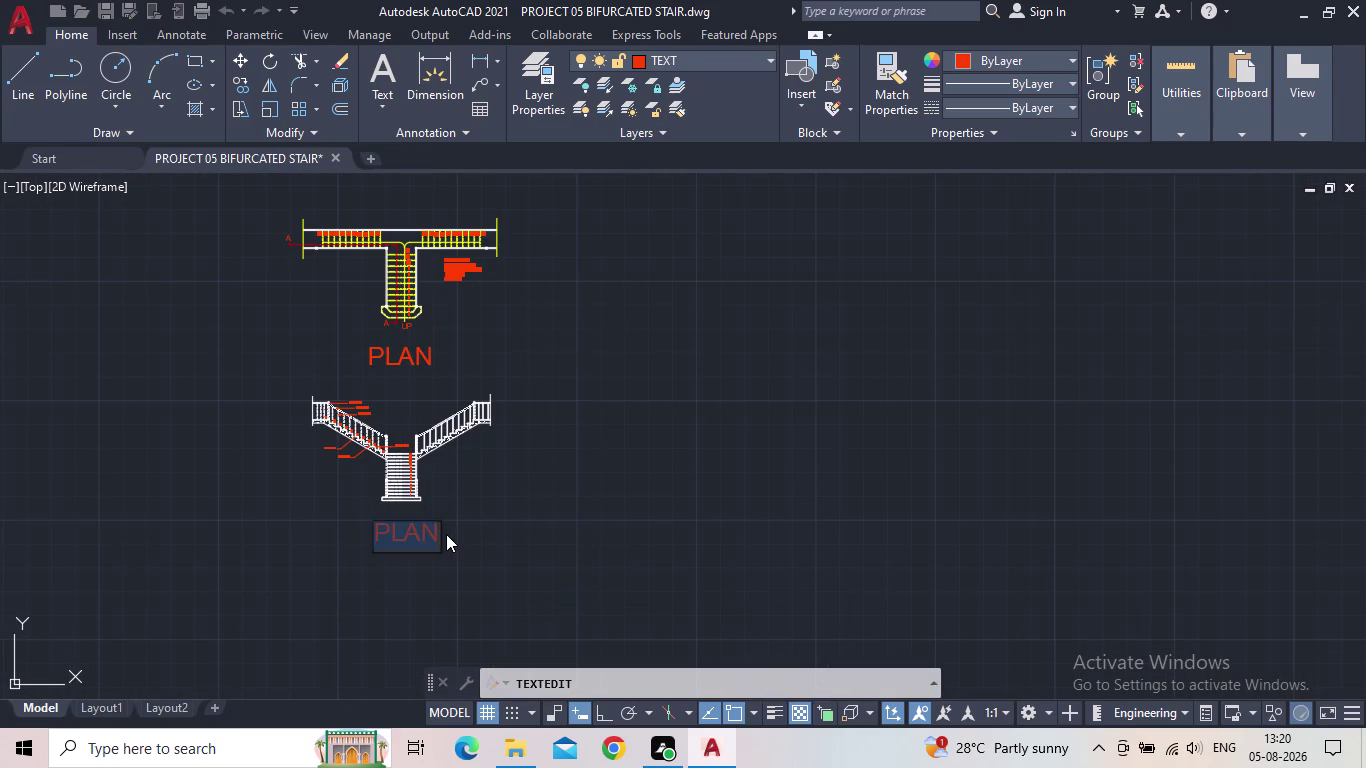
text(SECT)
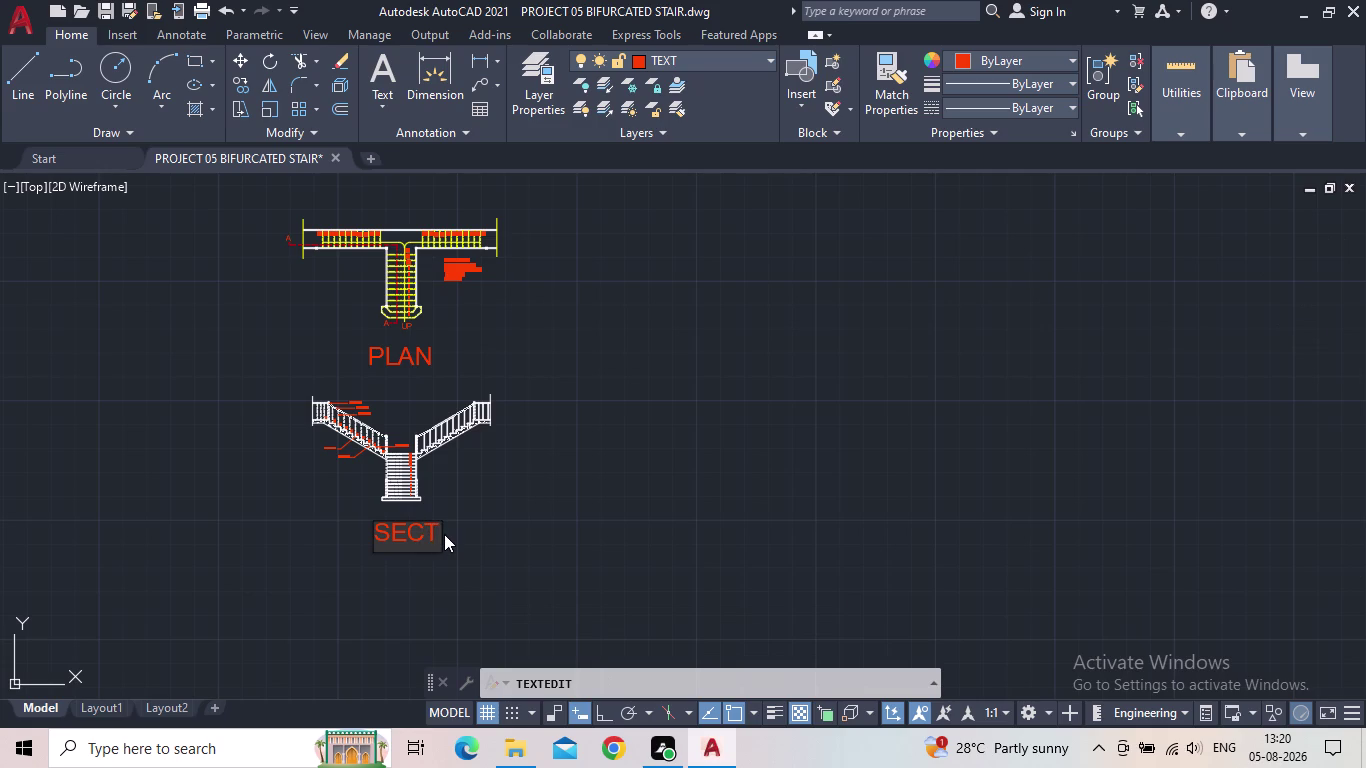
text(ION)
key(space)
text(AT AA)
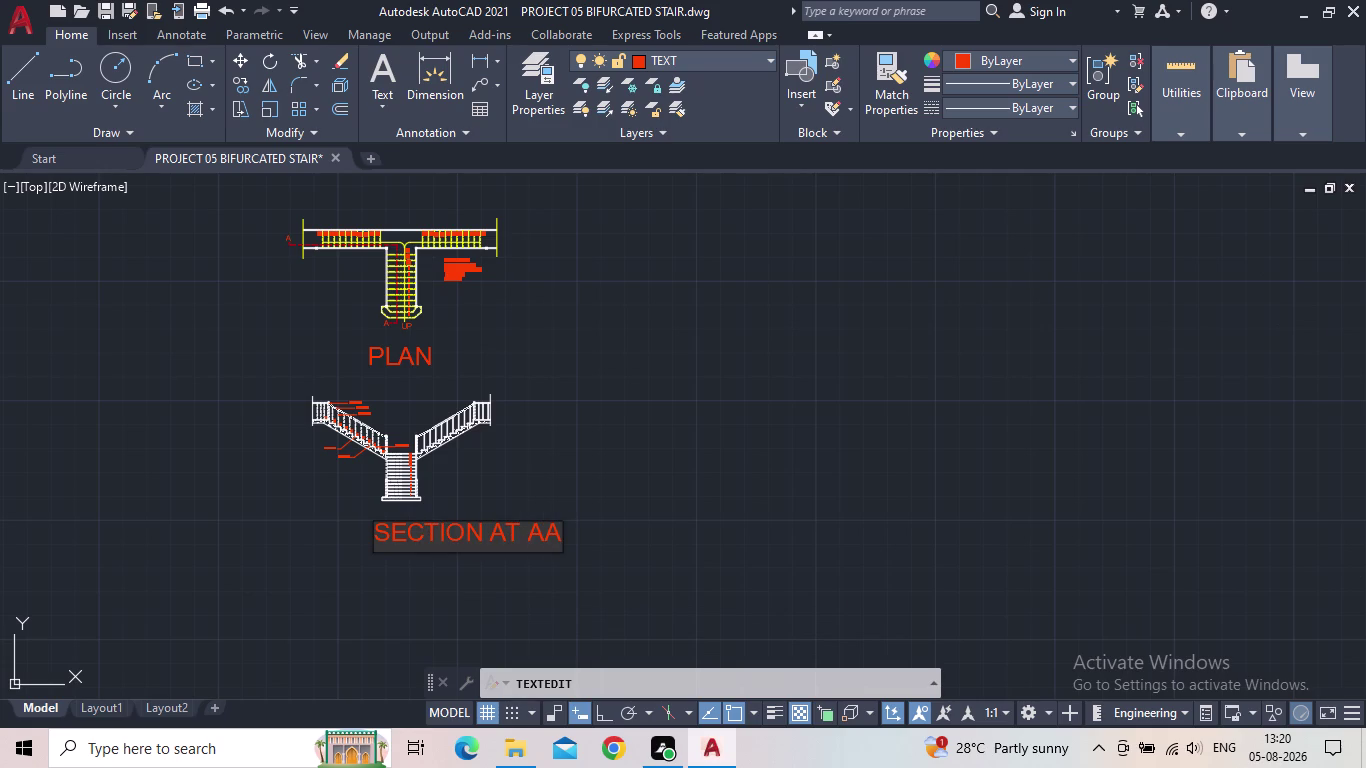
key(Return)
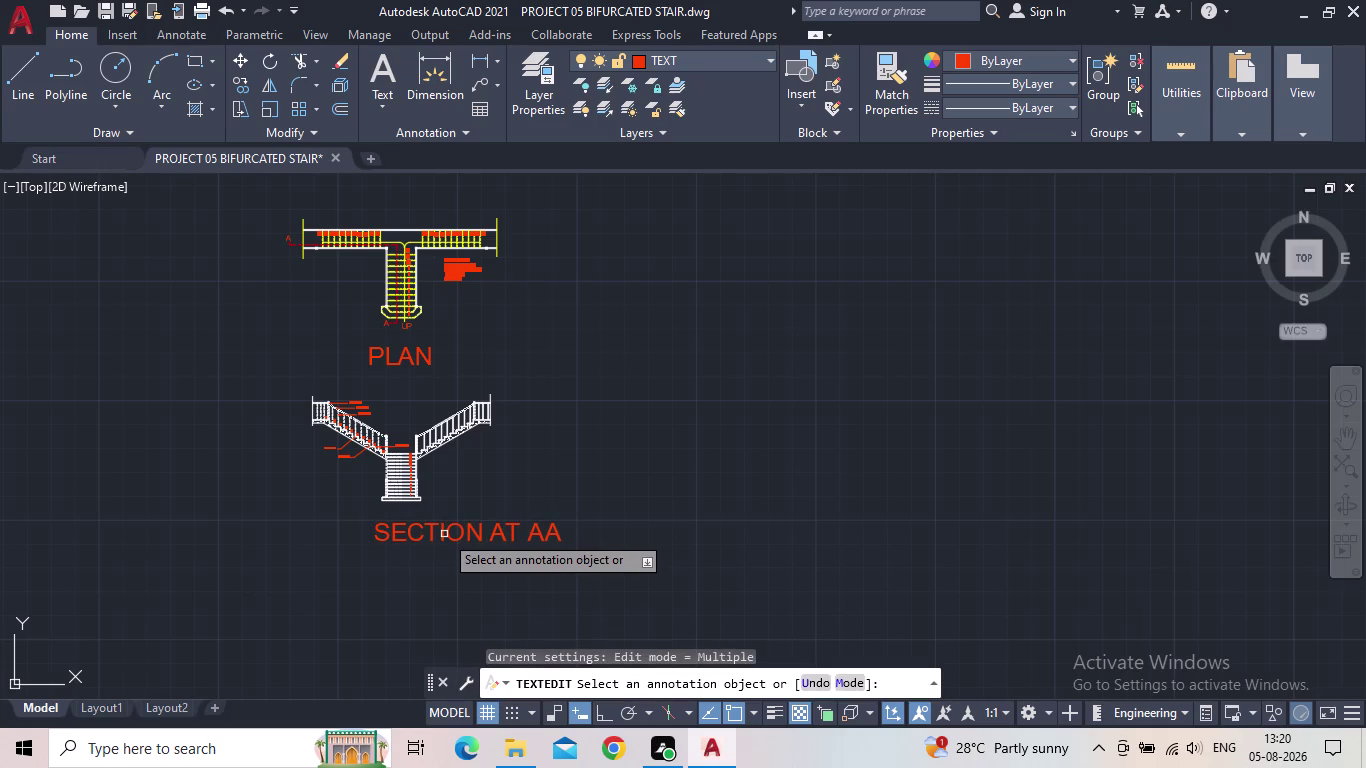
key(Escape)
Reposition the SECTION AT AA title under the section and save the drawing.
click(446, 532)
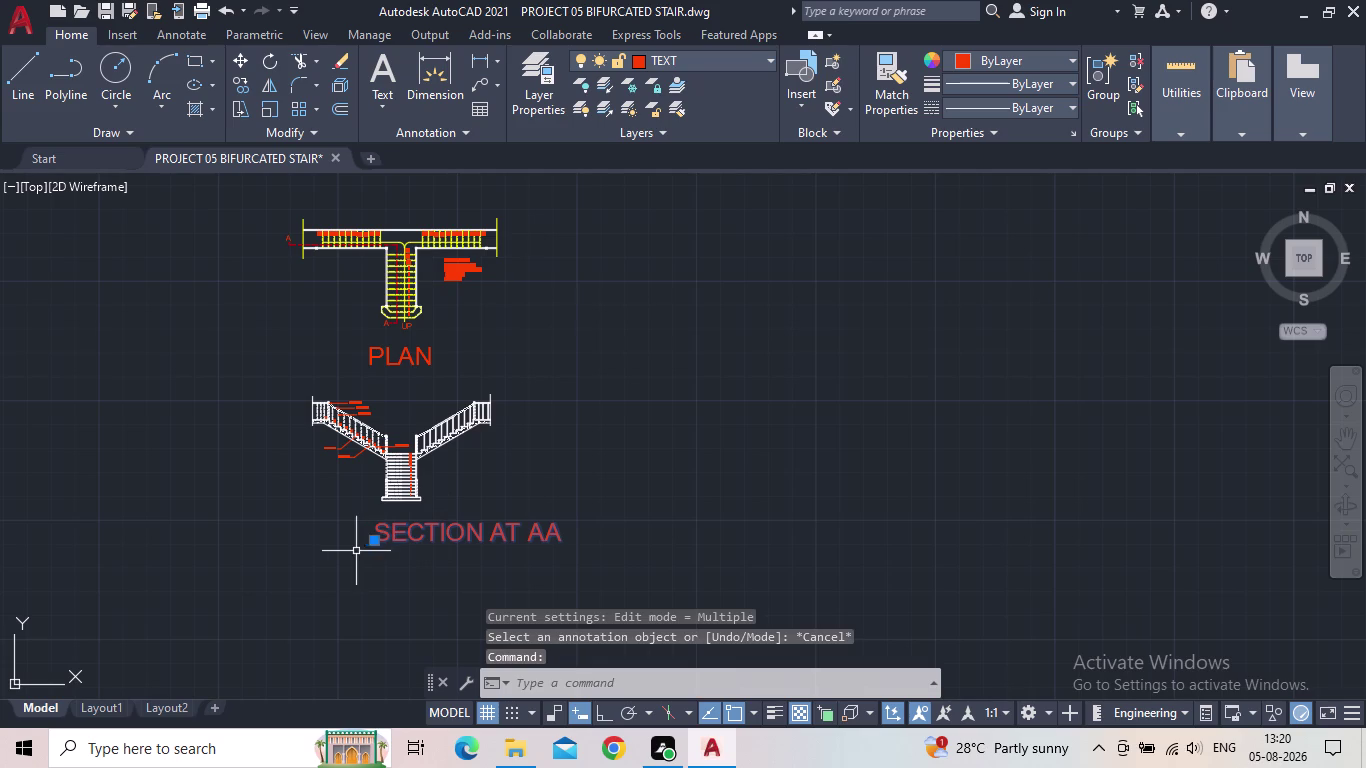
click(376, 541)
click(327, 543)
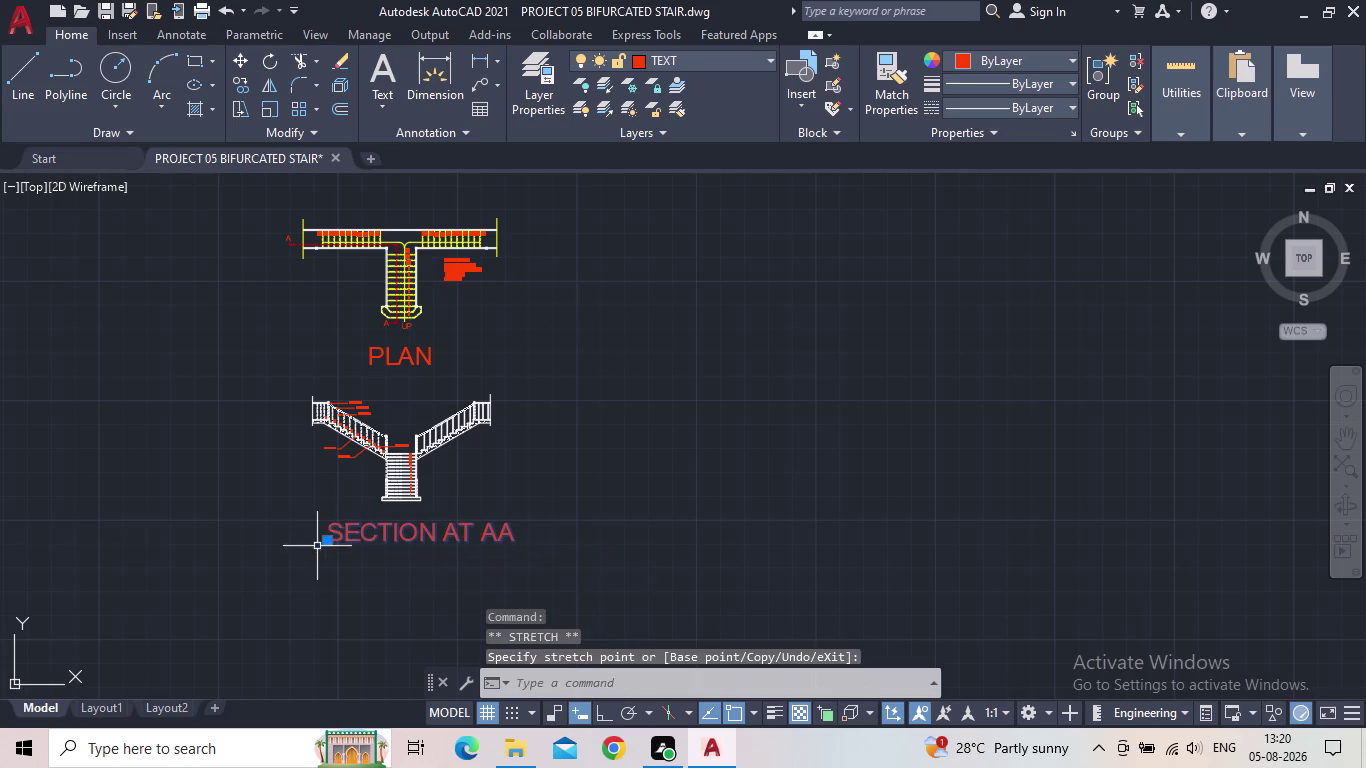
key(Escape)
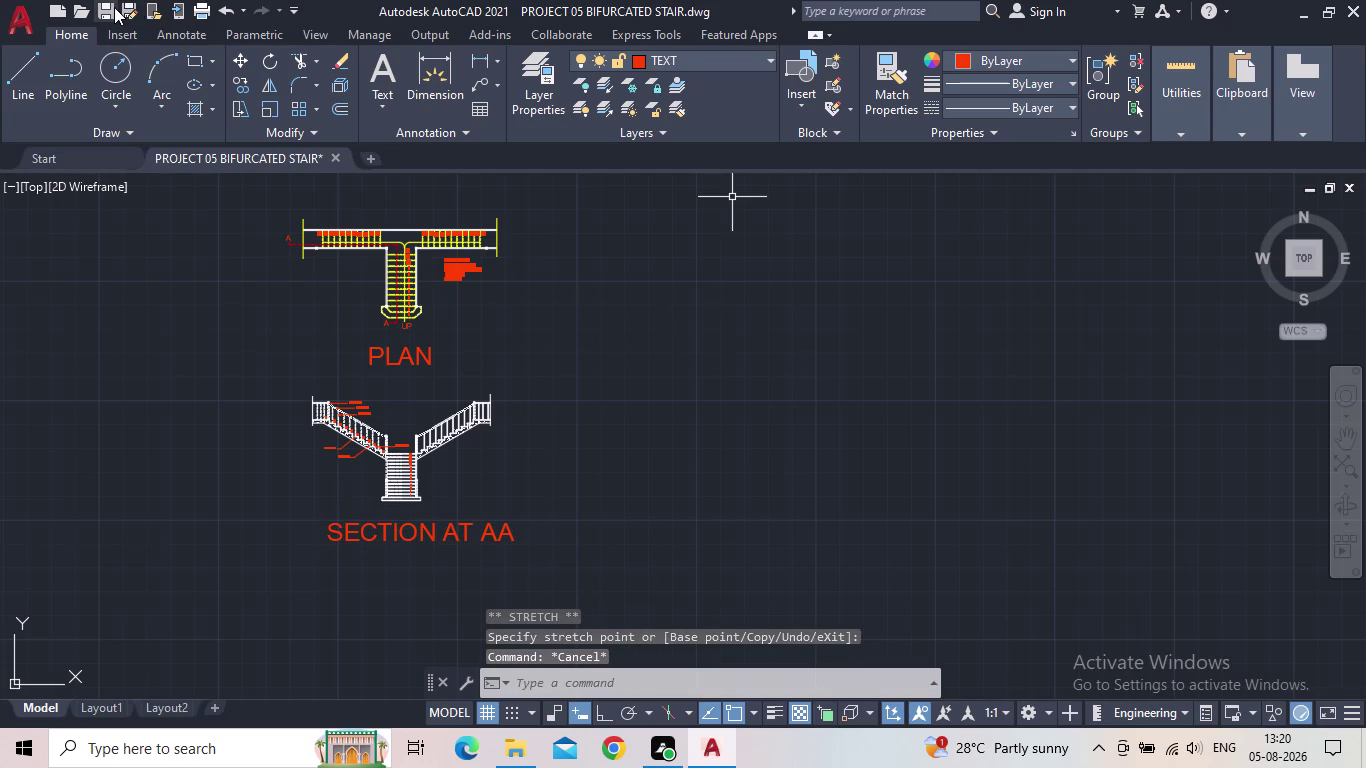
click(114, 7)
scroll(down, 3)
Inspect the PLAN and SECTION AT AA titles up close, then save the drawing.
middle_drag(361, 260, 361, 262)
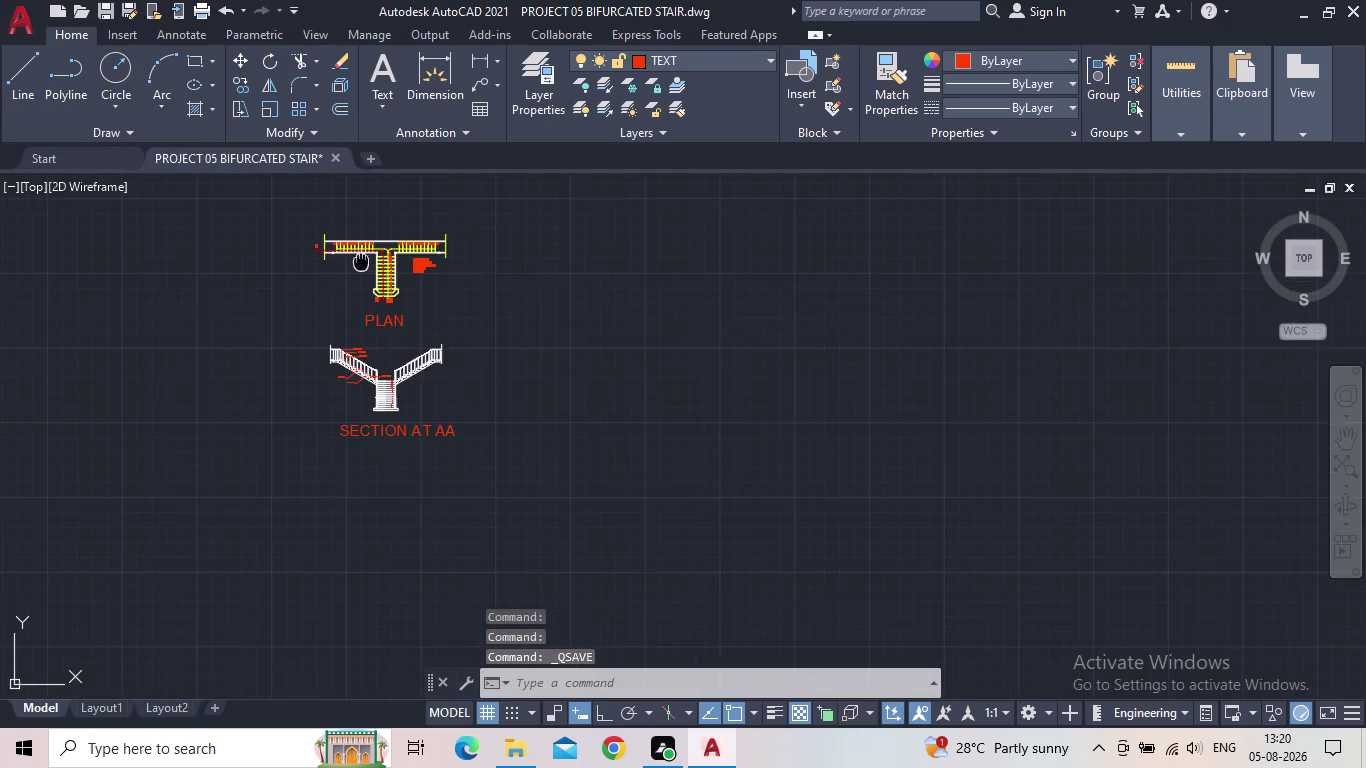
middle_drag(361, 262, 353, 340)
scroll(up, 3)
scroll(up, 3)
middle_drag(491, 374, 515, 221)
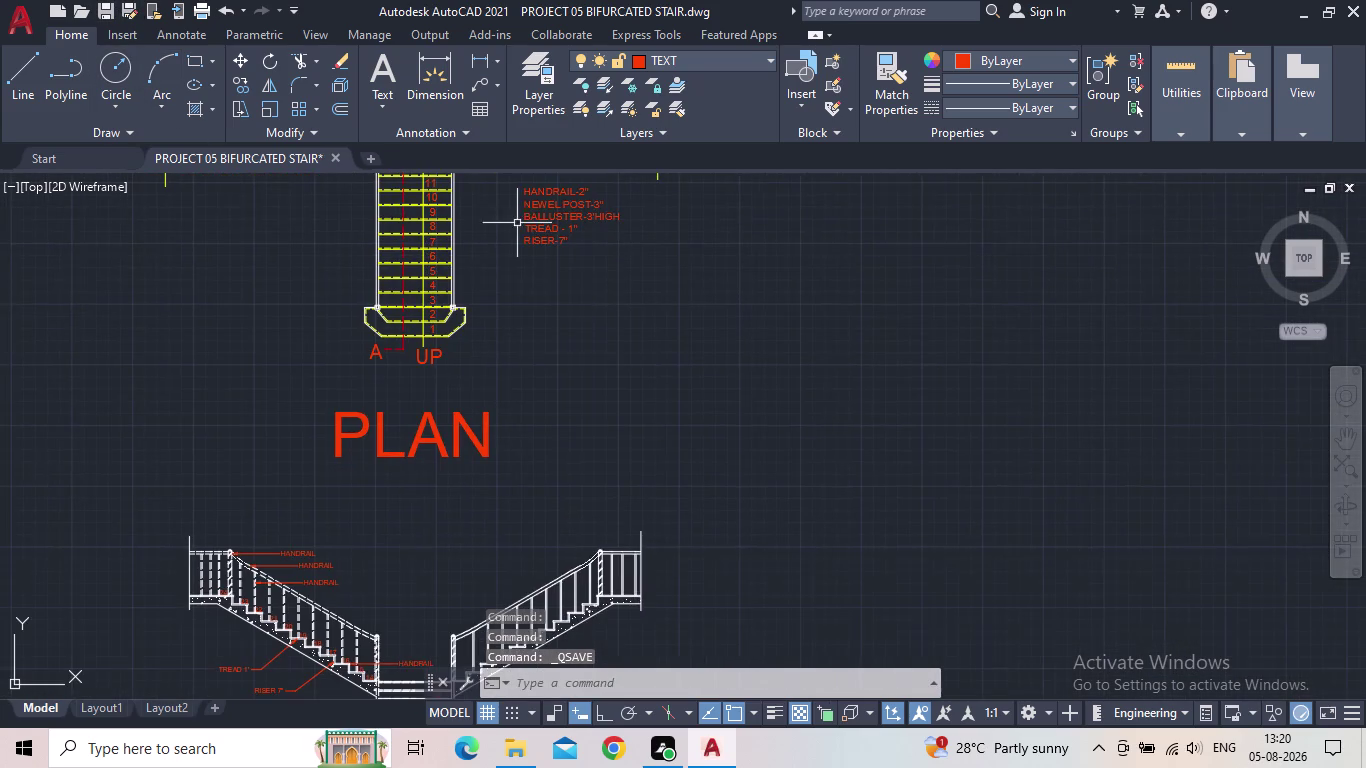
middle_drag(526, 455, 566, 283)
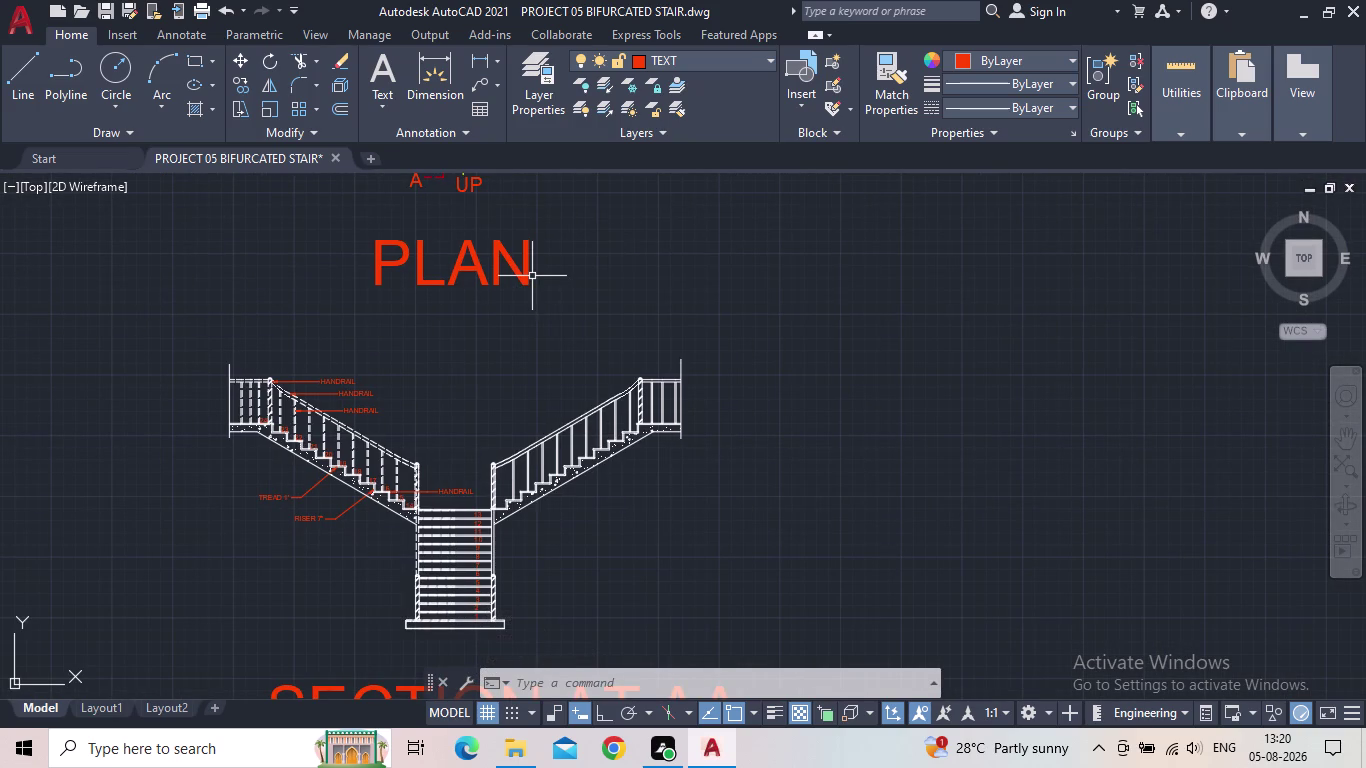
scroll(down, 3)
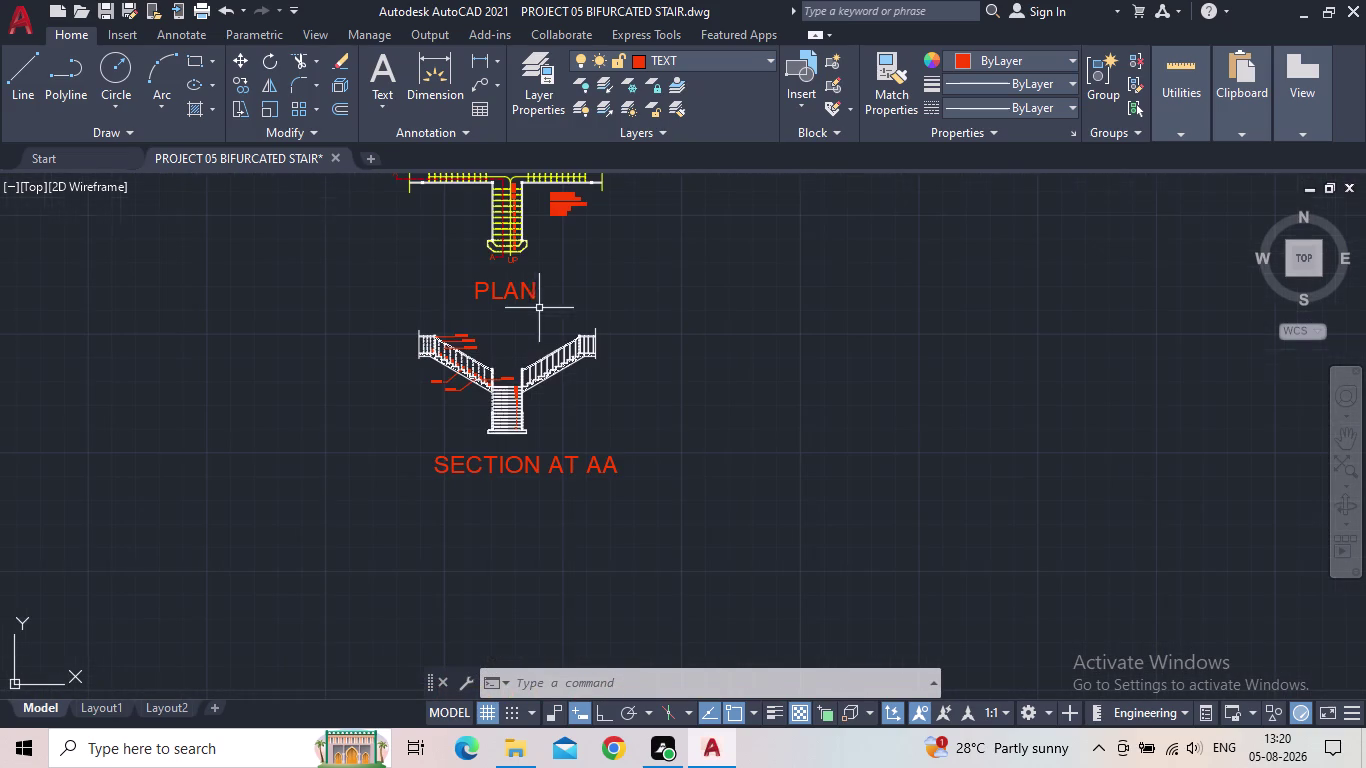
click(106, 16)
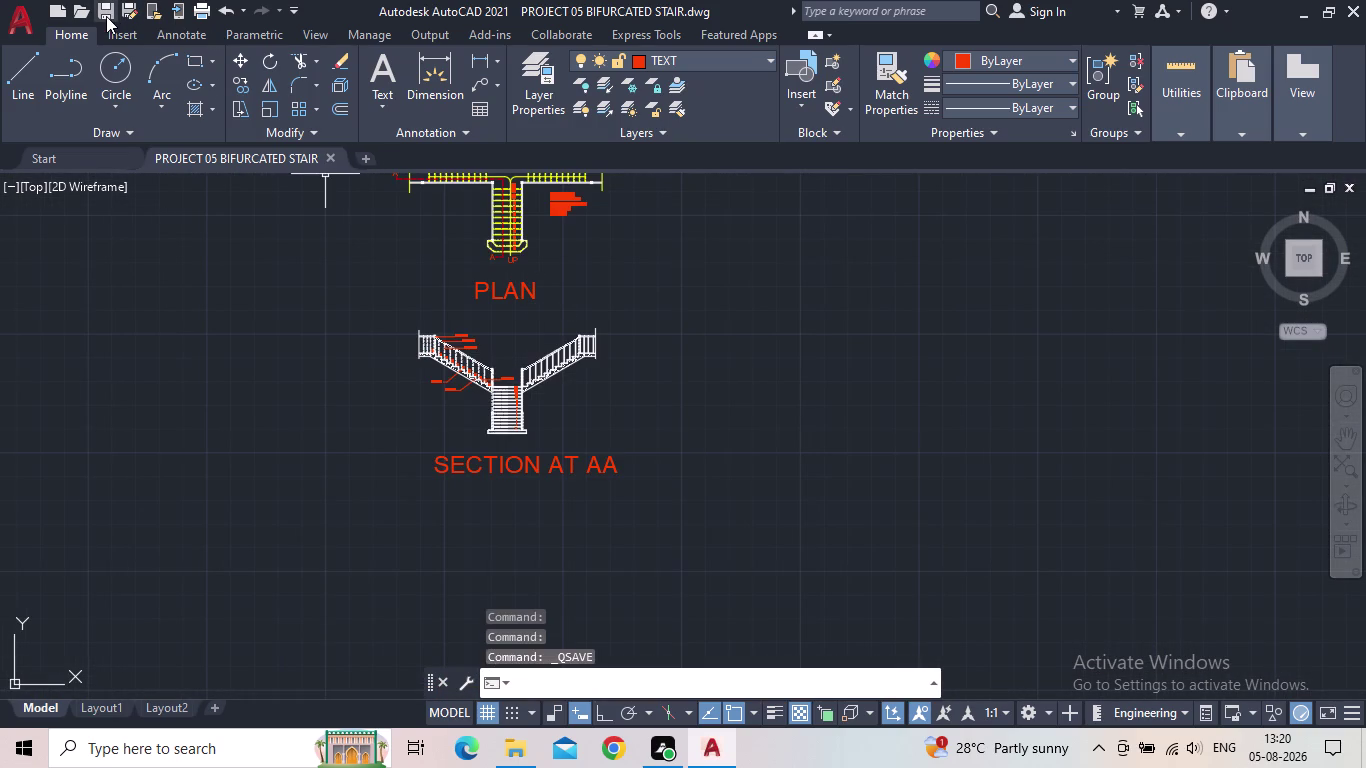
Make the green DIMENSIONS layer current in the layer list.
middle_drag(307, 209, 308, 294)
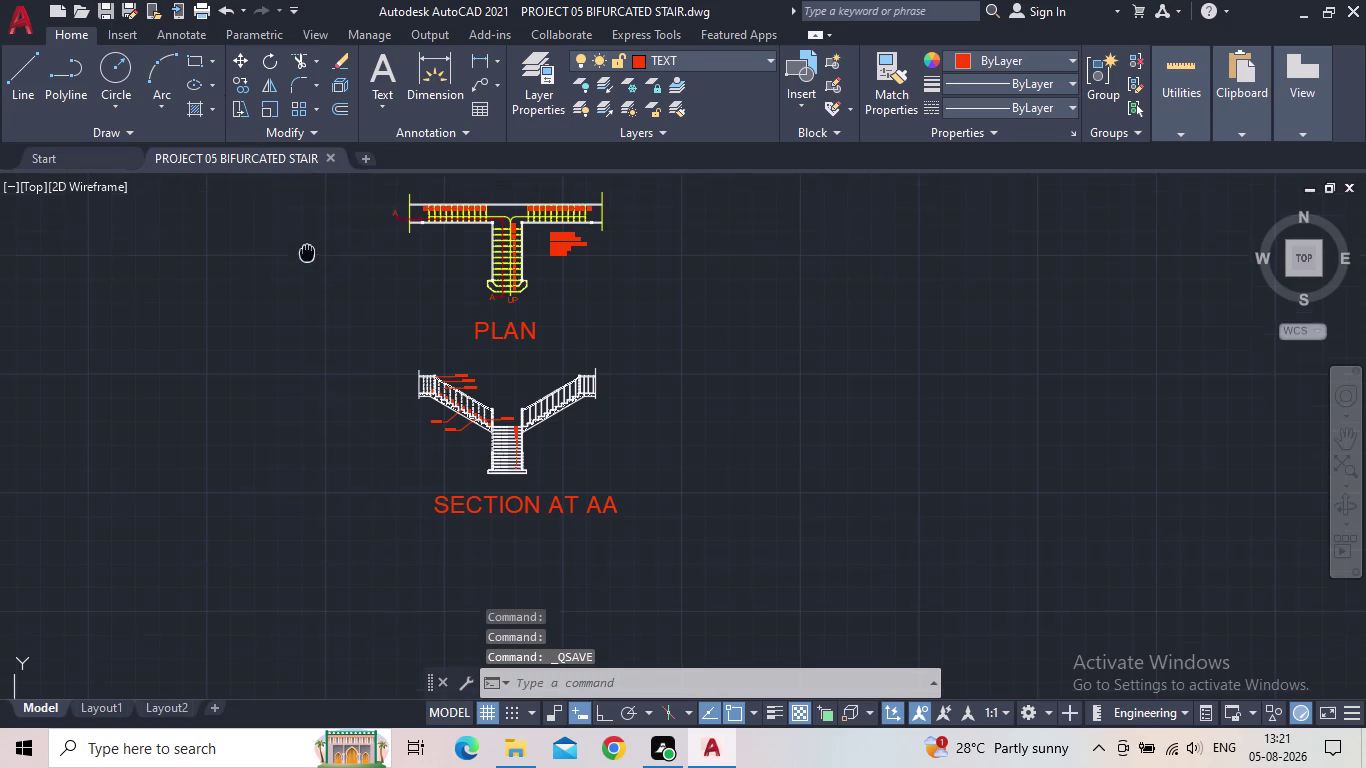
middle_drag(308, 294, 318, 338)
scroll(up, 3)
middle_click(644, 362)
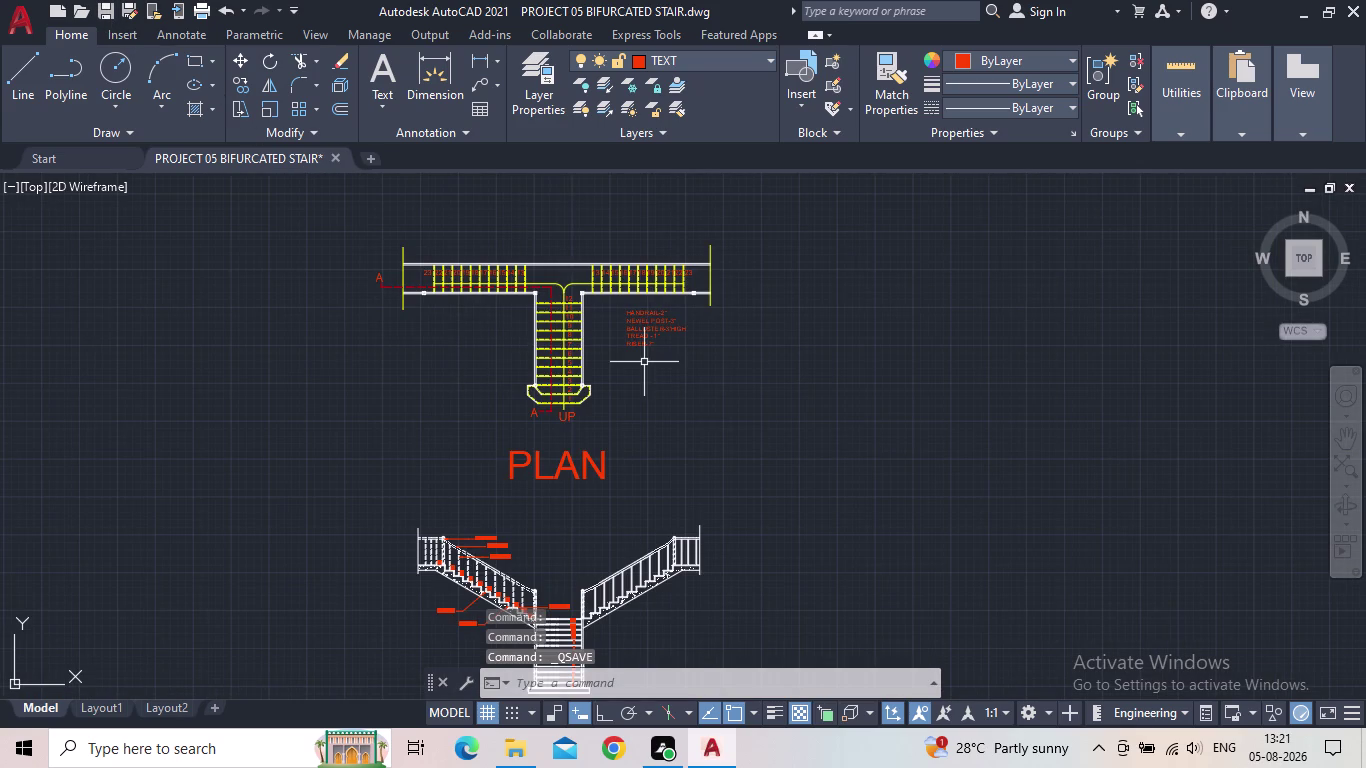
click(539, 85)
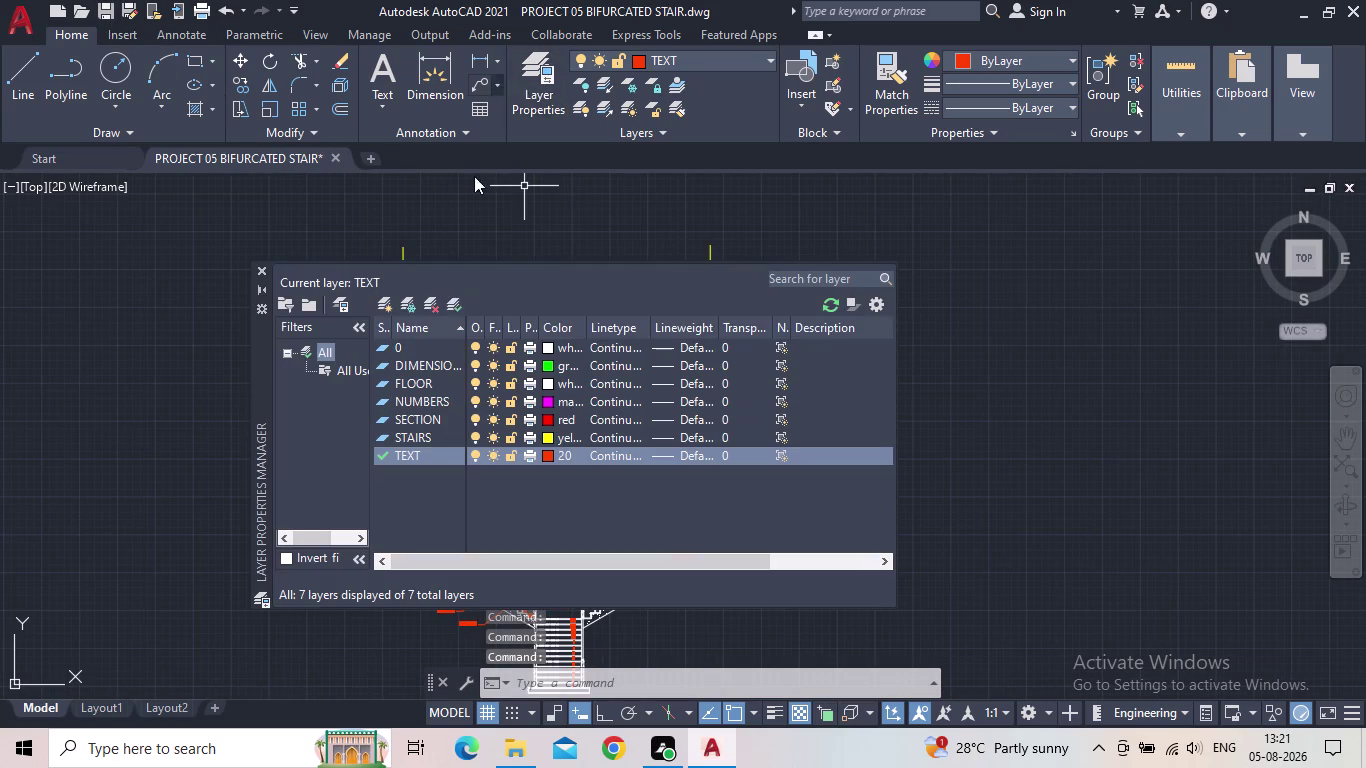
double_click(380, 366)
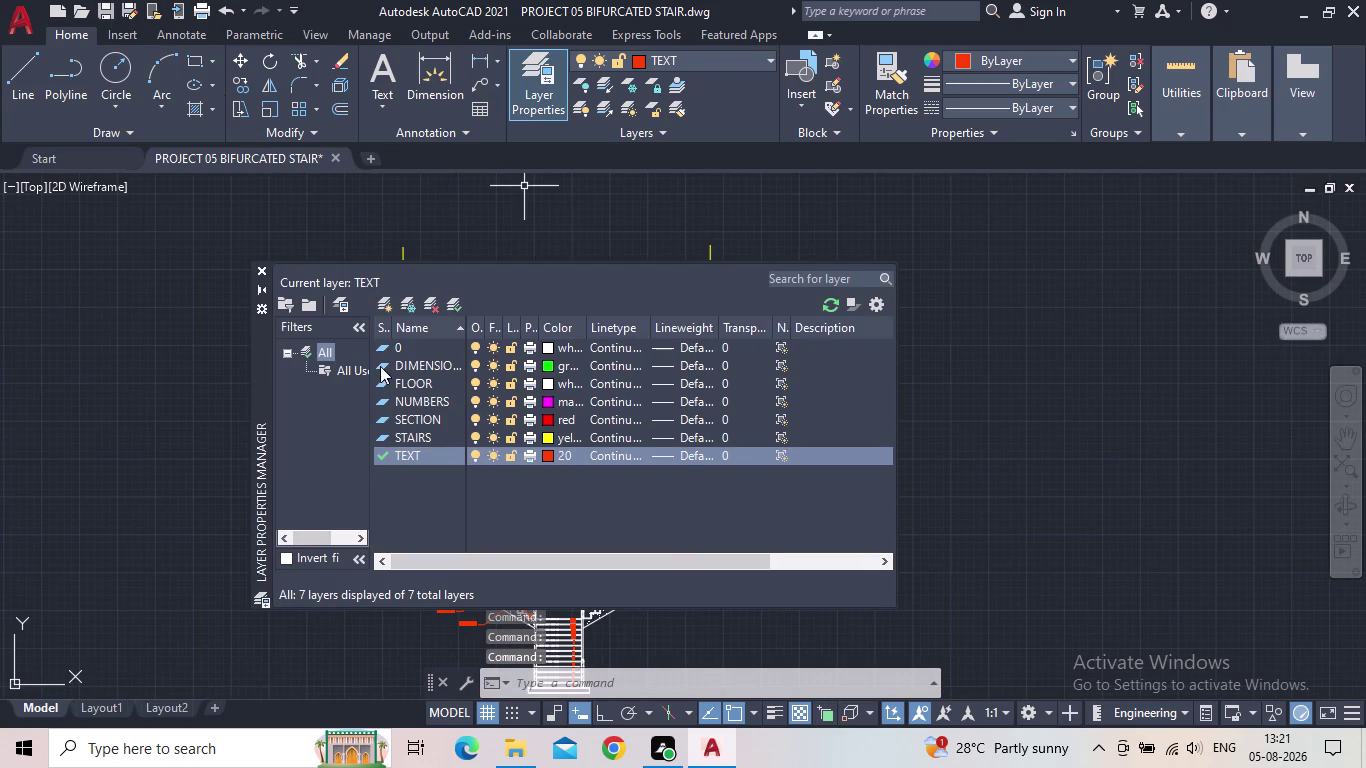
click(256, 267)
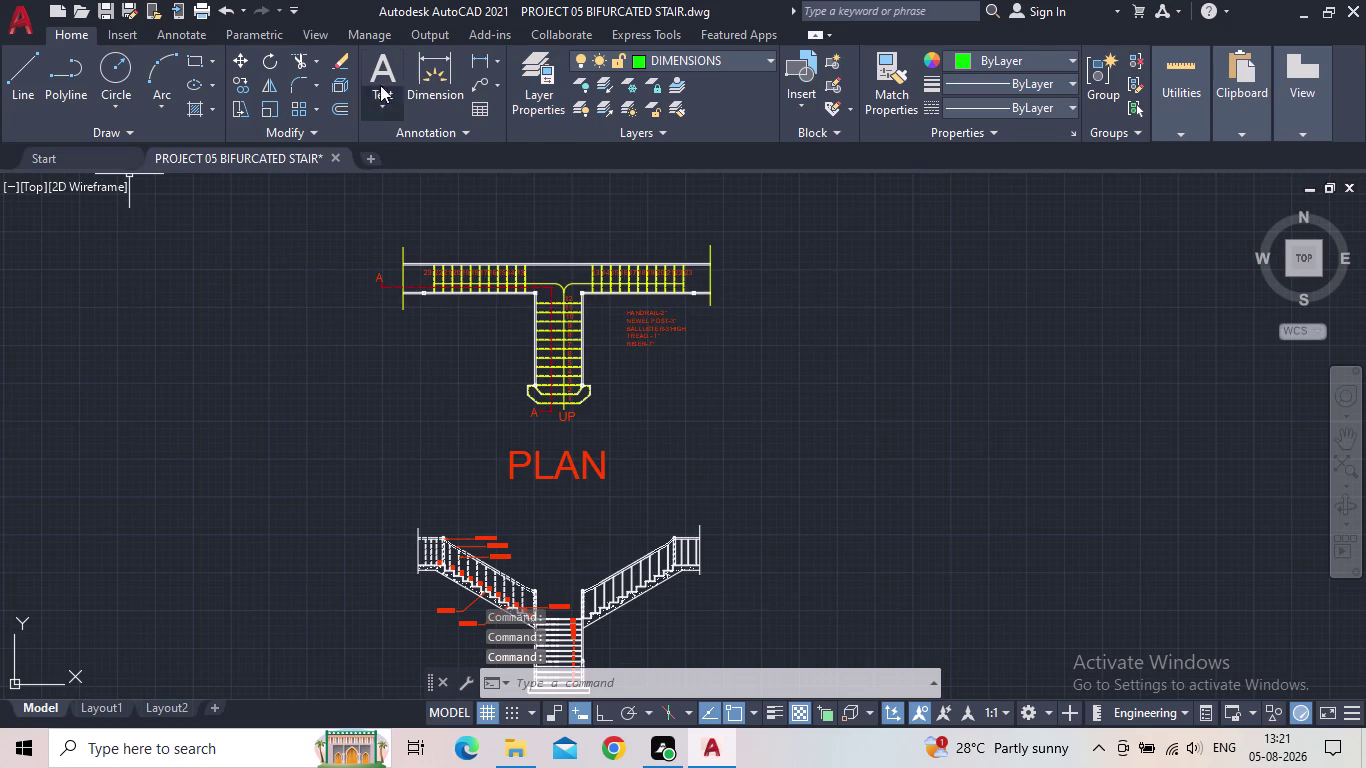
click(476, 59)
scroll(up, 3)
Dimension the 5' stair width above the treads at the top of the flight.
scroll(up, 3)
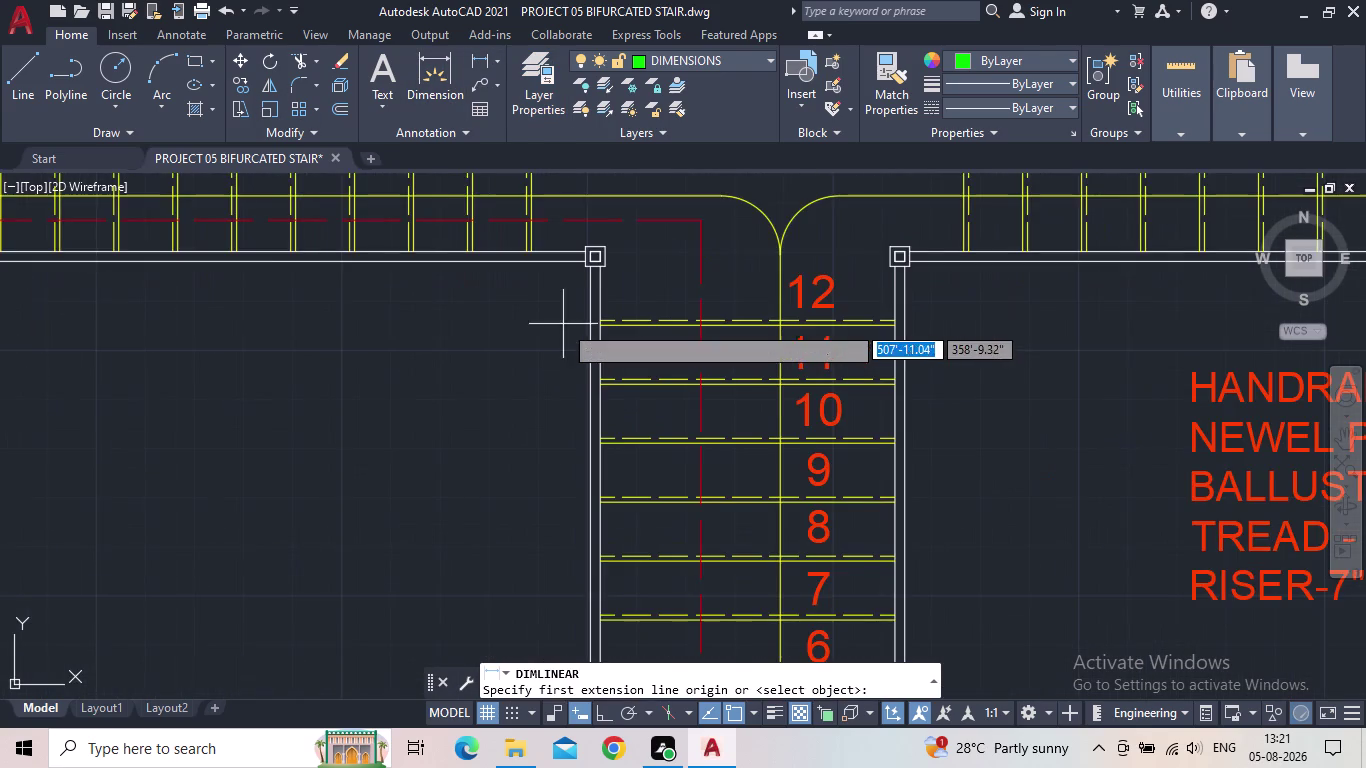
middle_drag(563, 324, 432, 381)
scroll(up, 3)
click(494, 385)
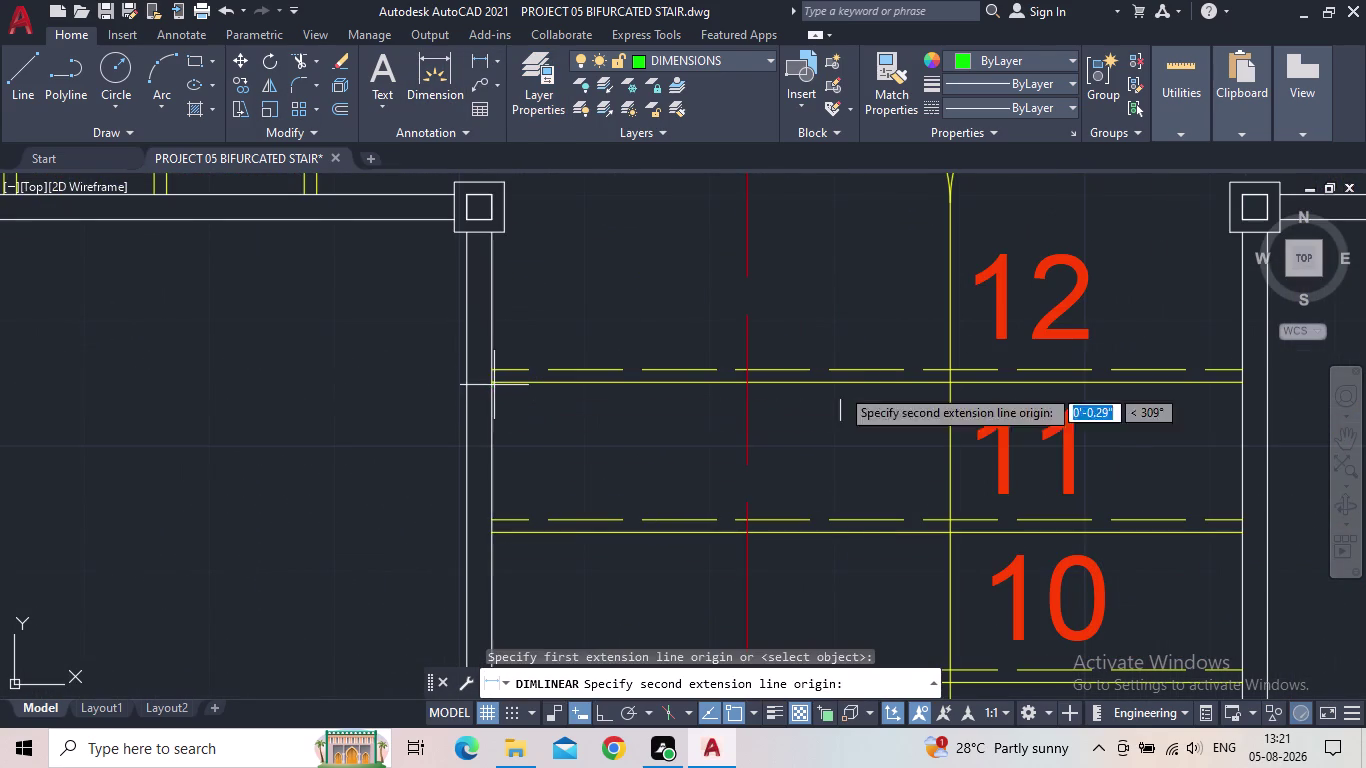
drag(1238, 381, 1230, 368)
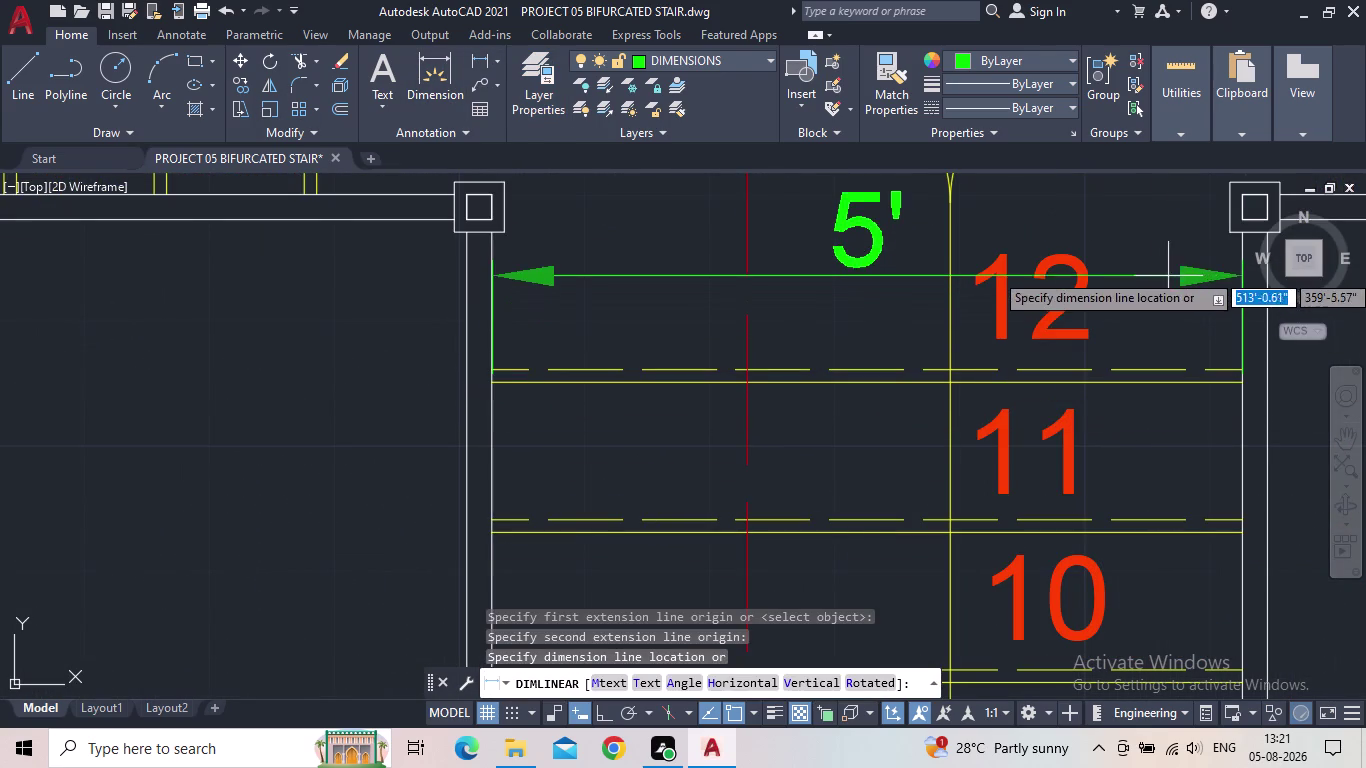
click(1141, 231)
click(605, 719)
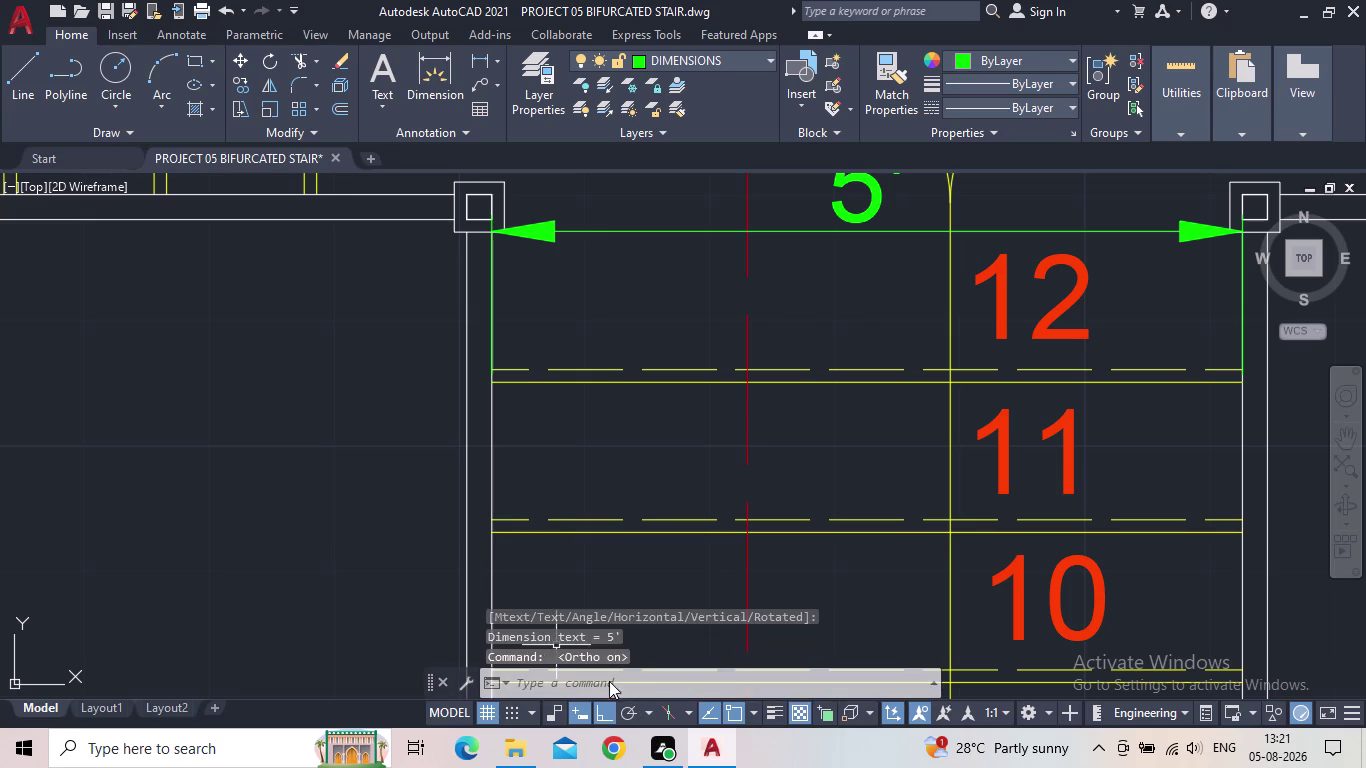
Add a 1' linear dimension beside the left newel post at the landing junction.
scroll(up, 3)
middle_drag(592, 378, 534, 693)
scroll(down, 3)
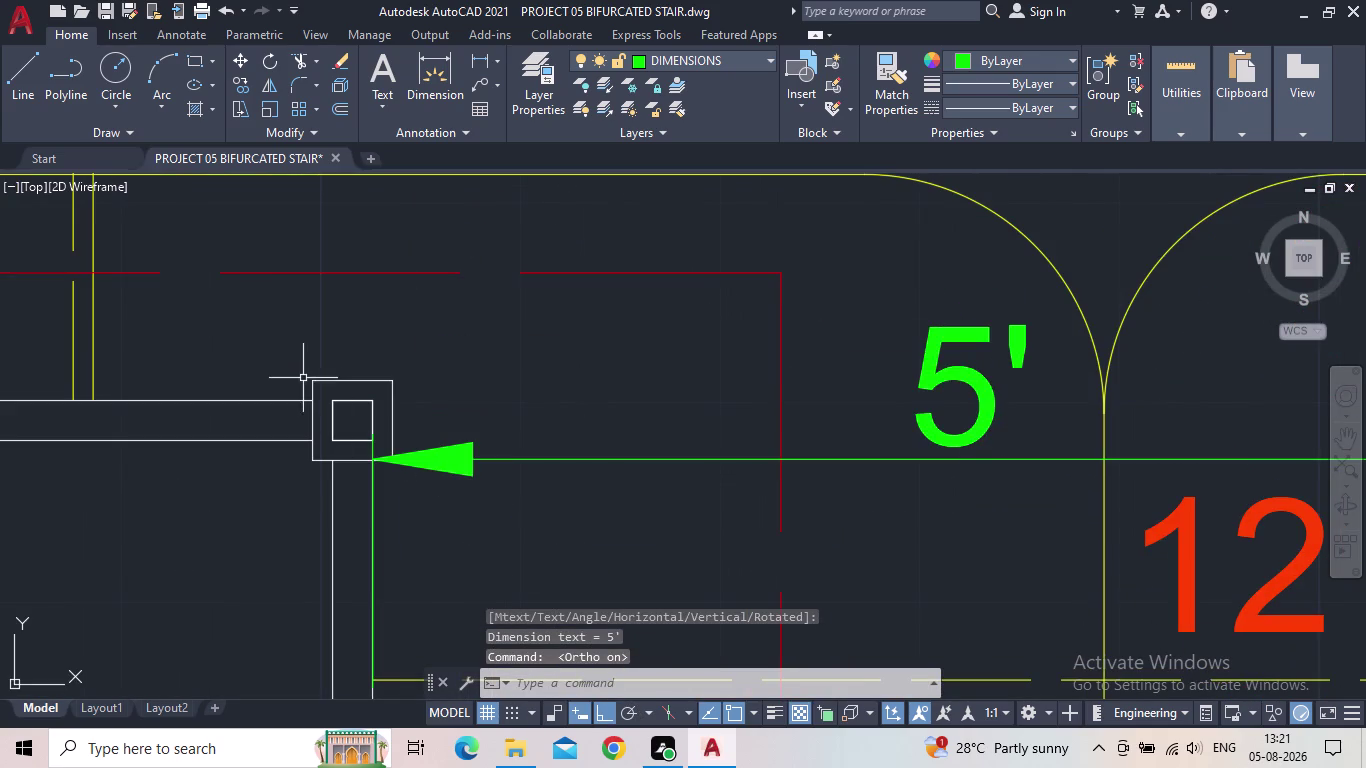
scroll(down, 3)
middle_drag(293, 378, 483, 485)
key(space)
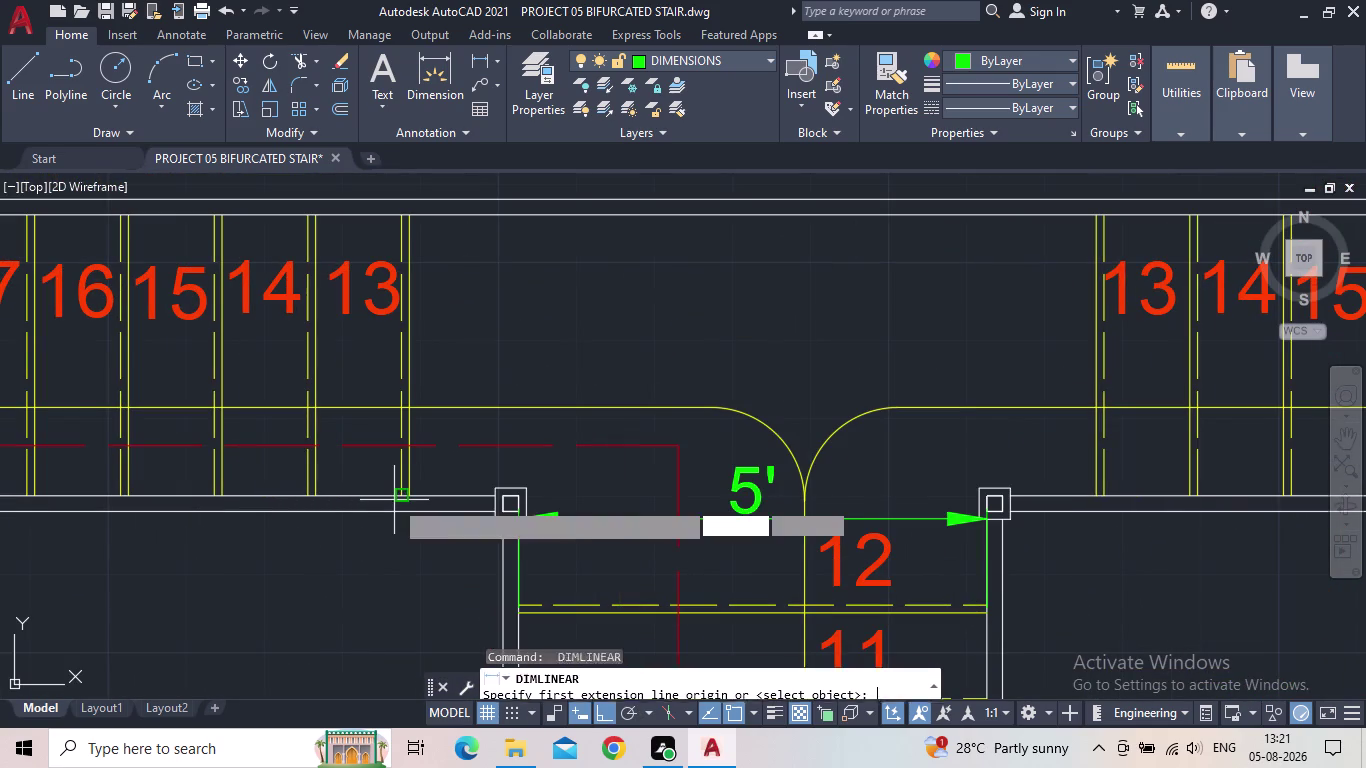
scroll(up, 3)
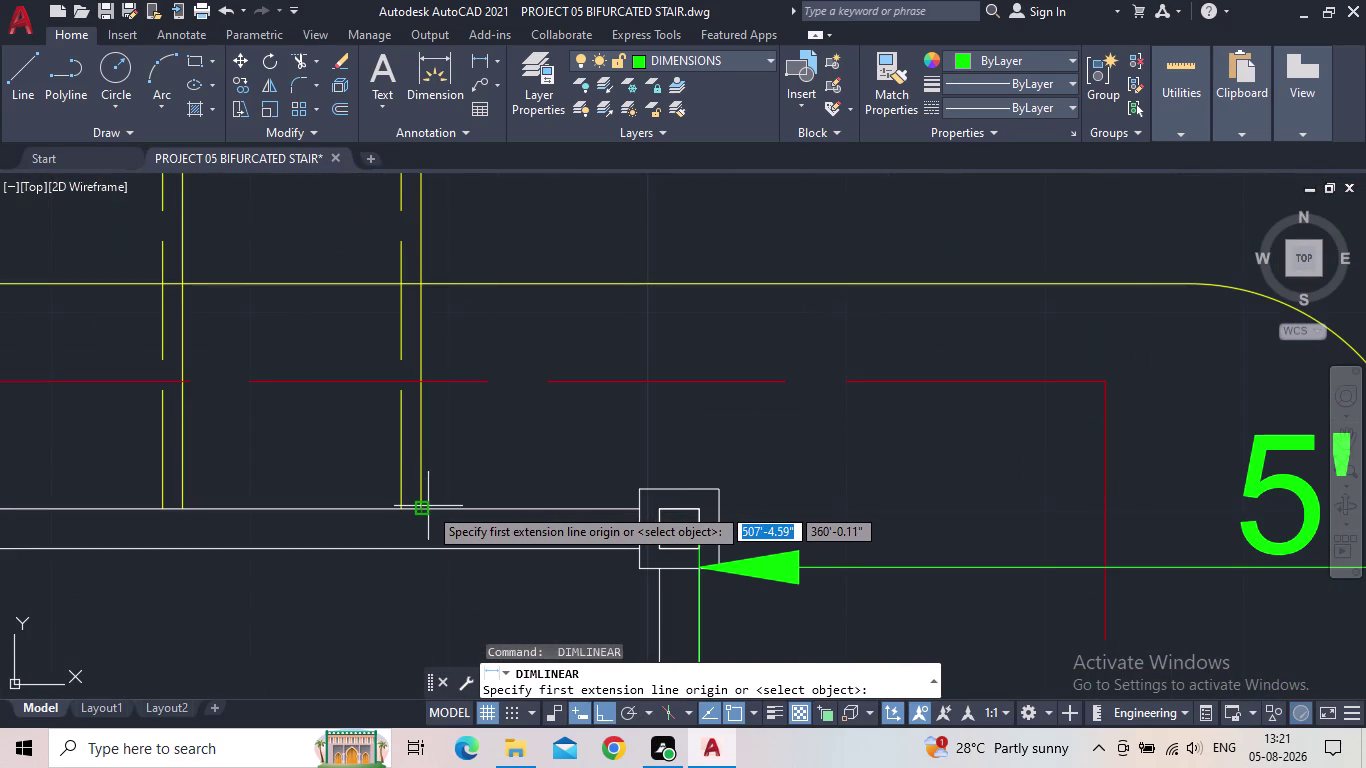
click(421, 506)
click(184, 508)
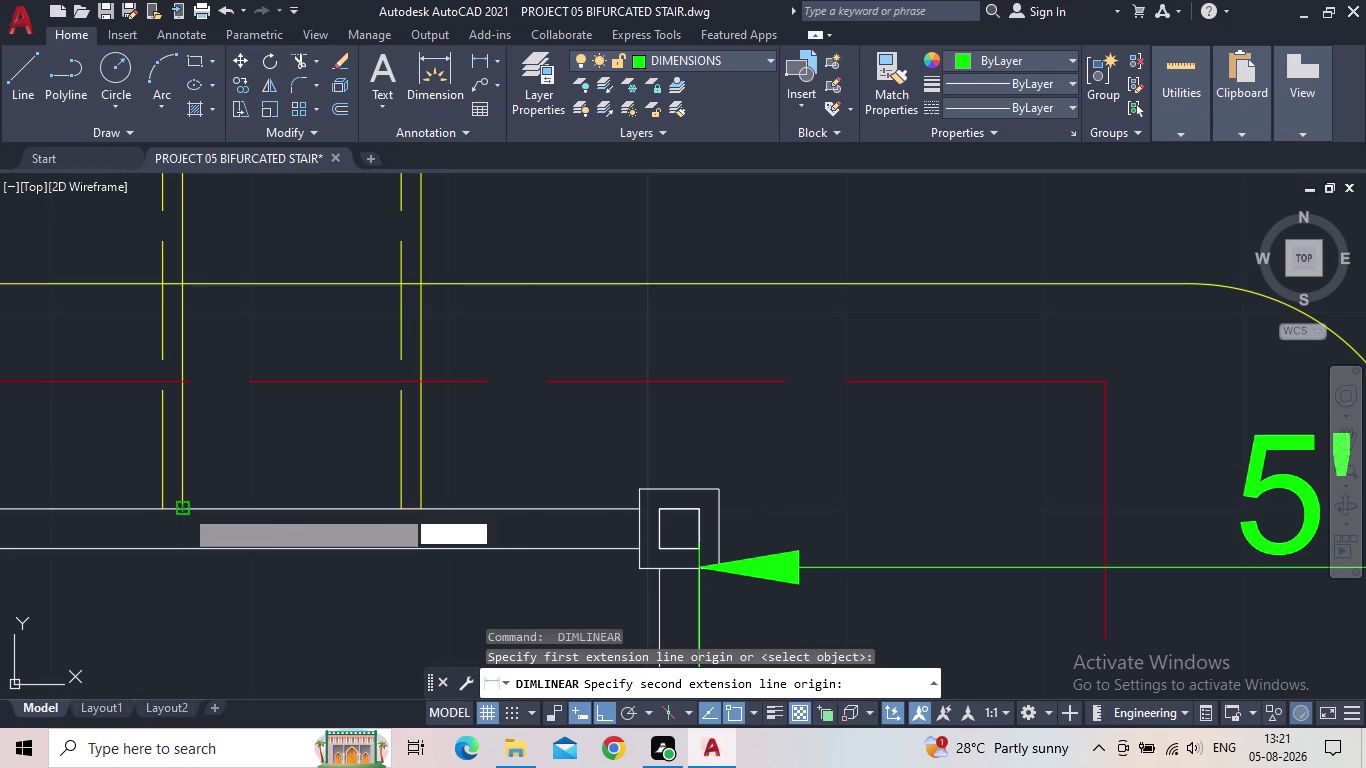
click(265, 583)
Add the 3' vertical depth dimension at the top of the stair.
scroll(down, 3)
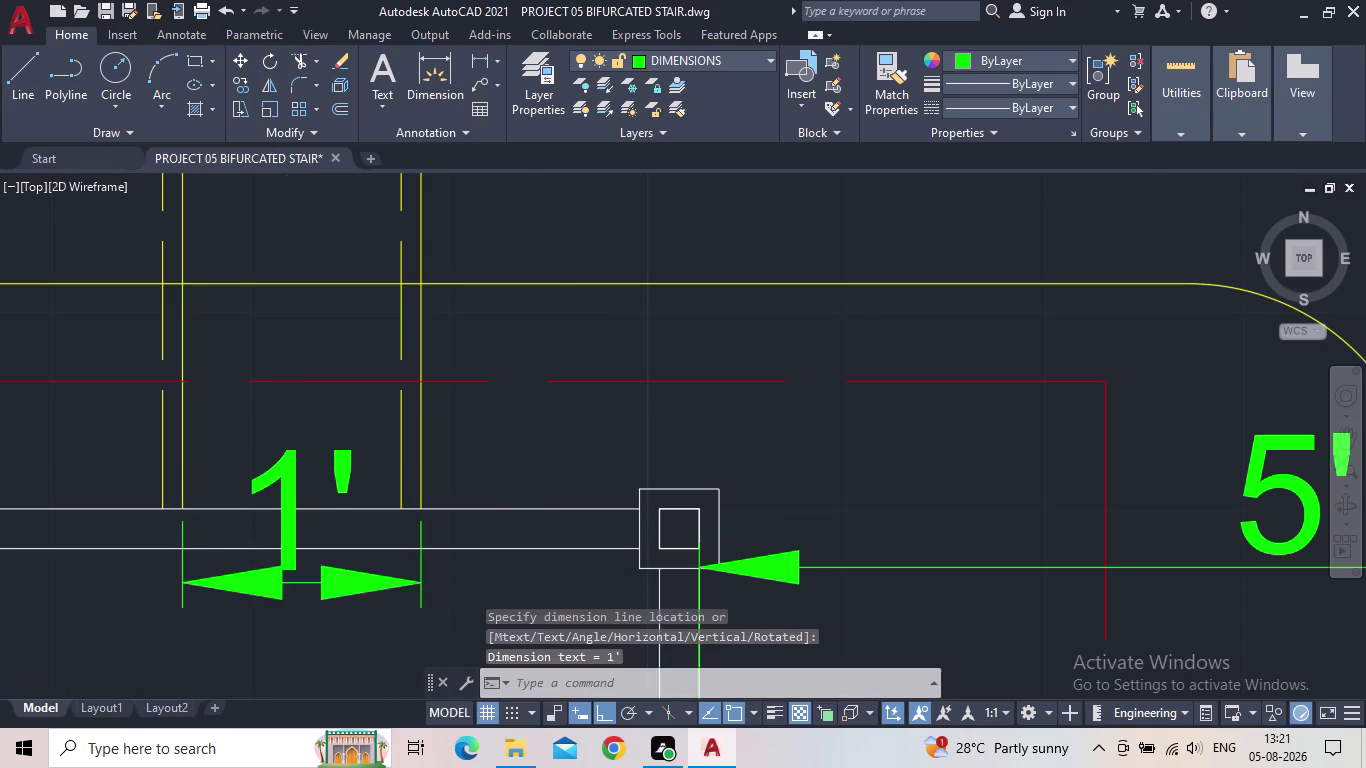
scroll(down, 3)
middle_drag(366, 582, 277, 523)
key(space)
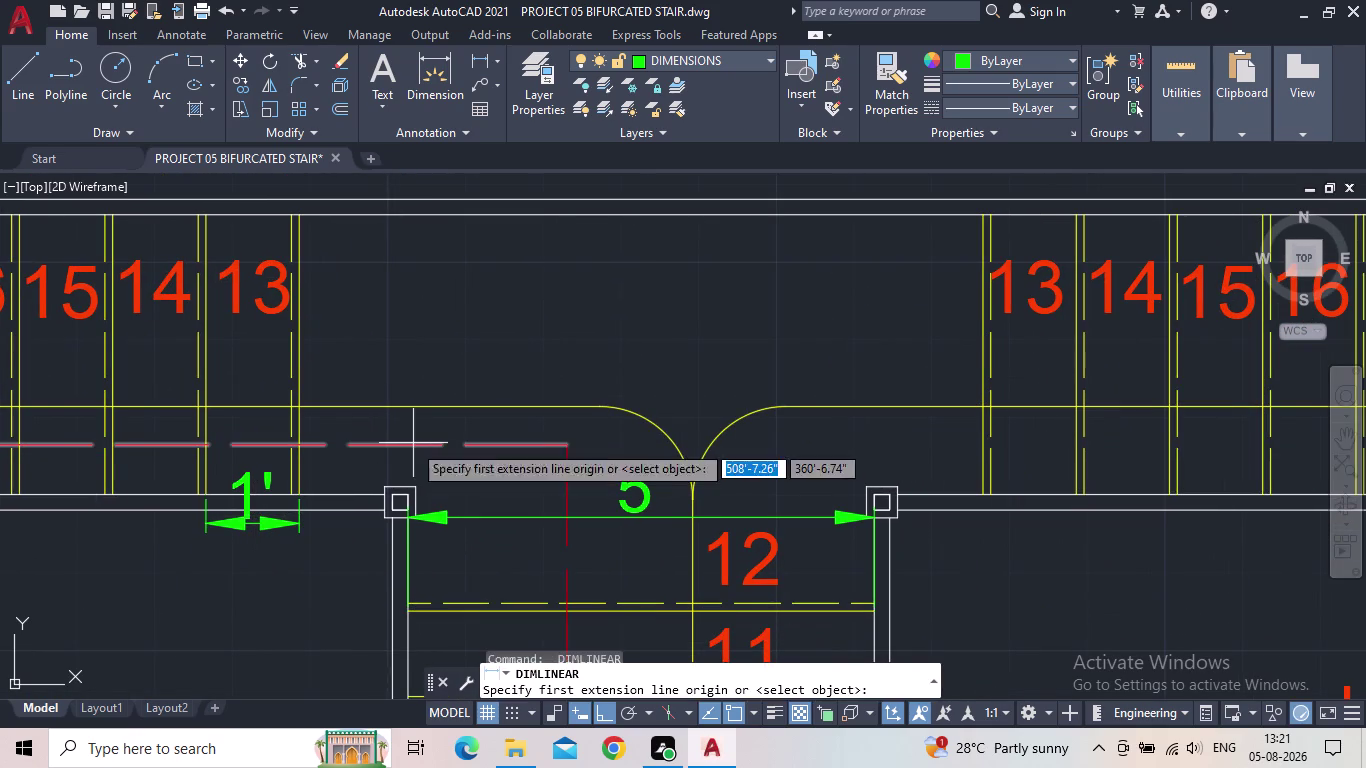
click(299, 492)
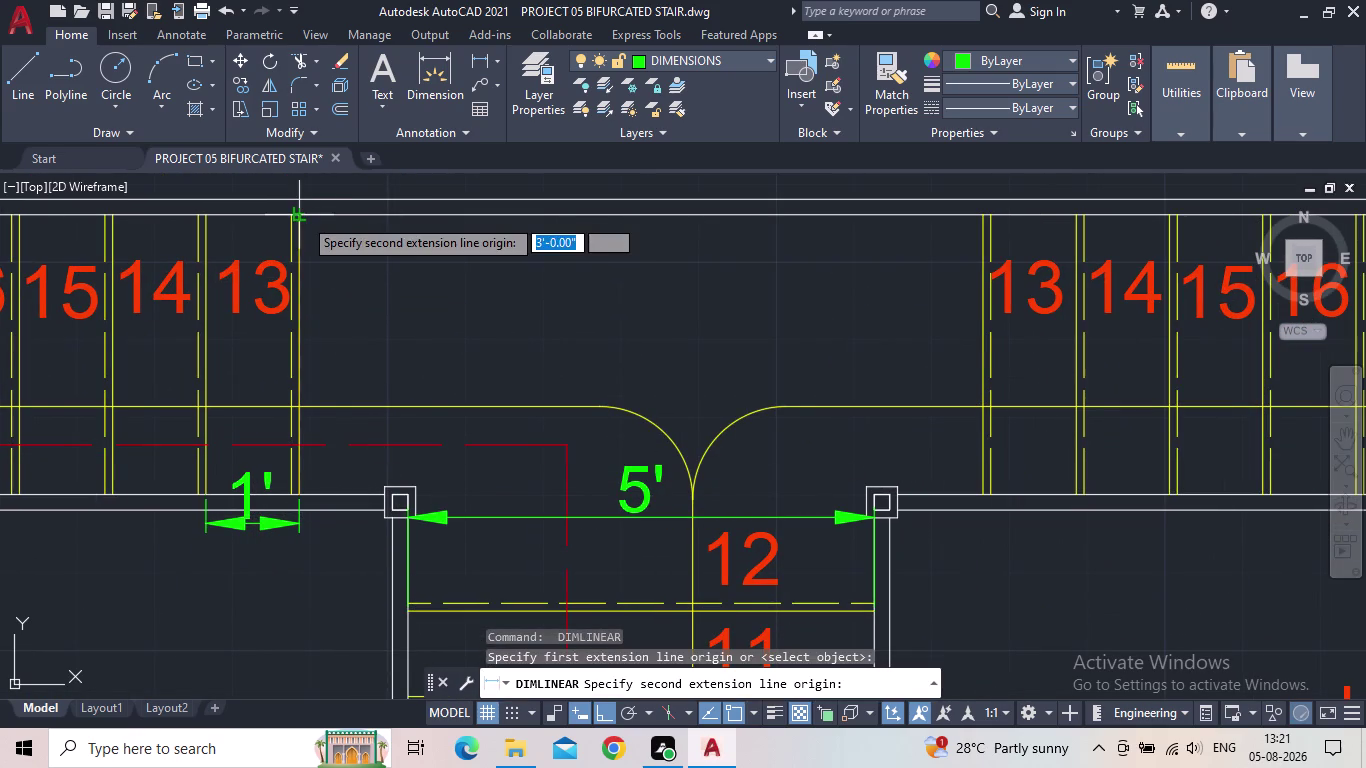
click(303, 217)
click(369, 248)
Pan across the staircase plan down to the bottom landing.
scroll(down, 3)
middle_drag(574, 397, 482, 267)
scroll(down, 3)
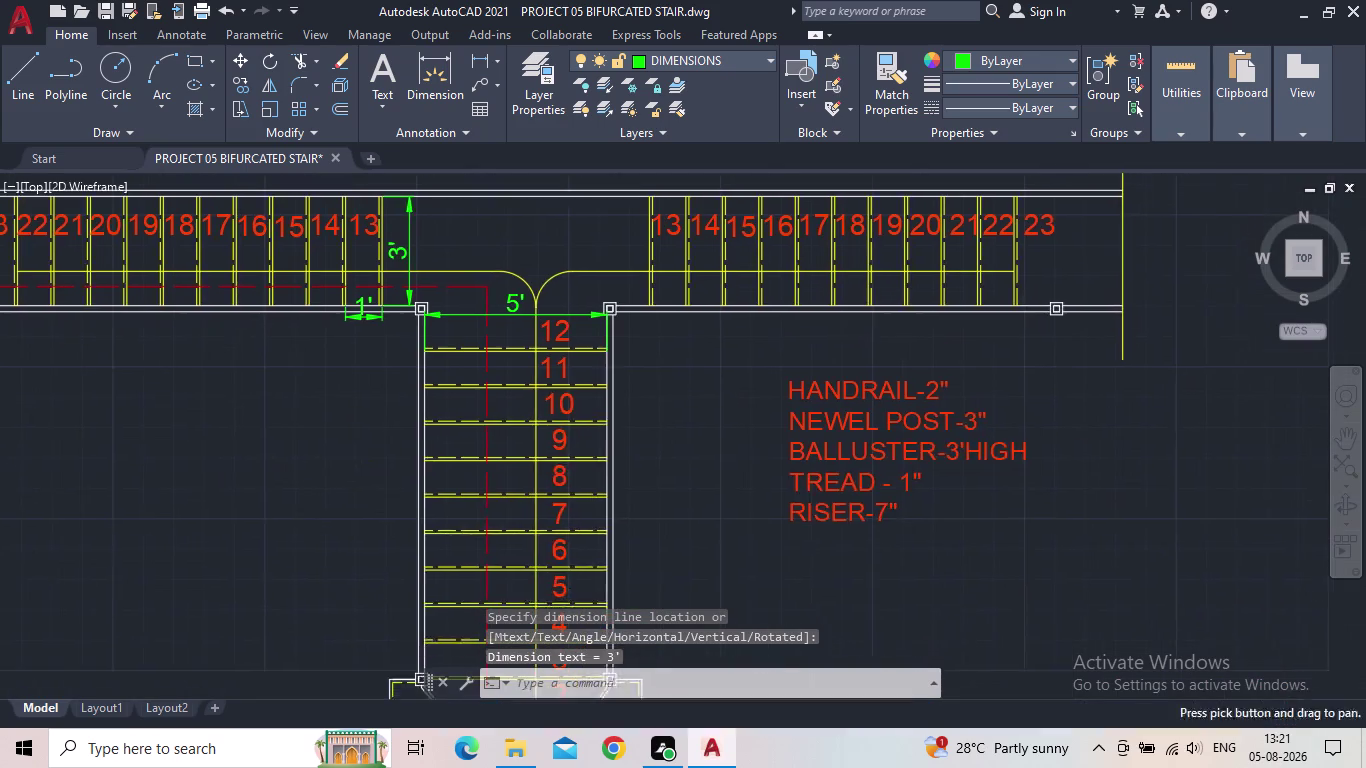
middle_drag(421, 440, 442, 368)
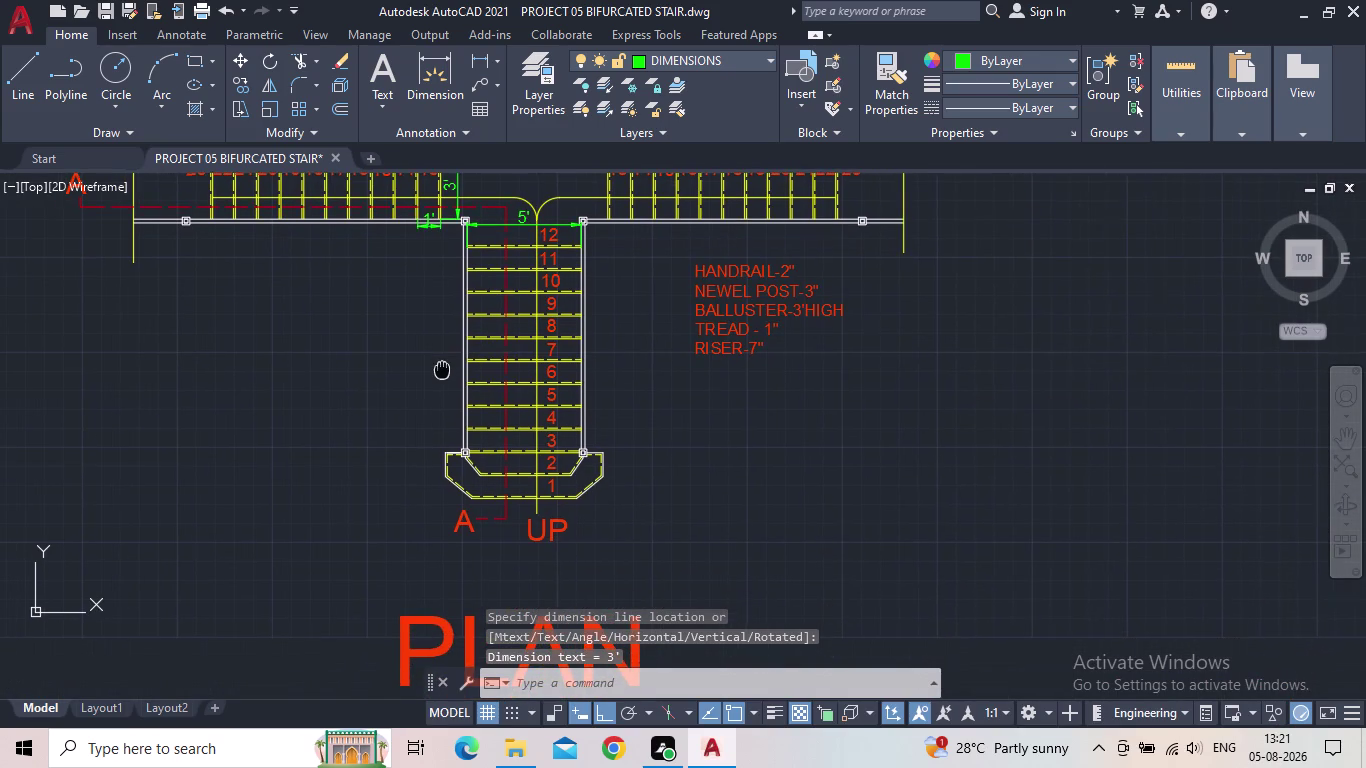
middle_drag(442, 368, 437, 497)
scroll(up, 3)
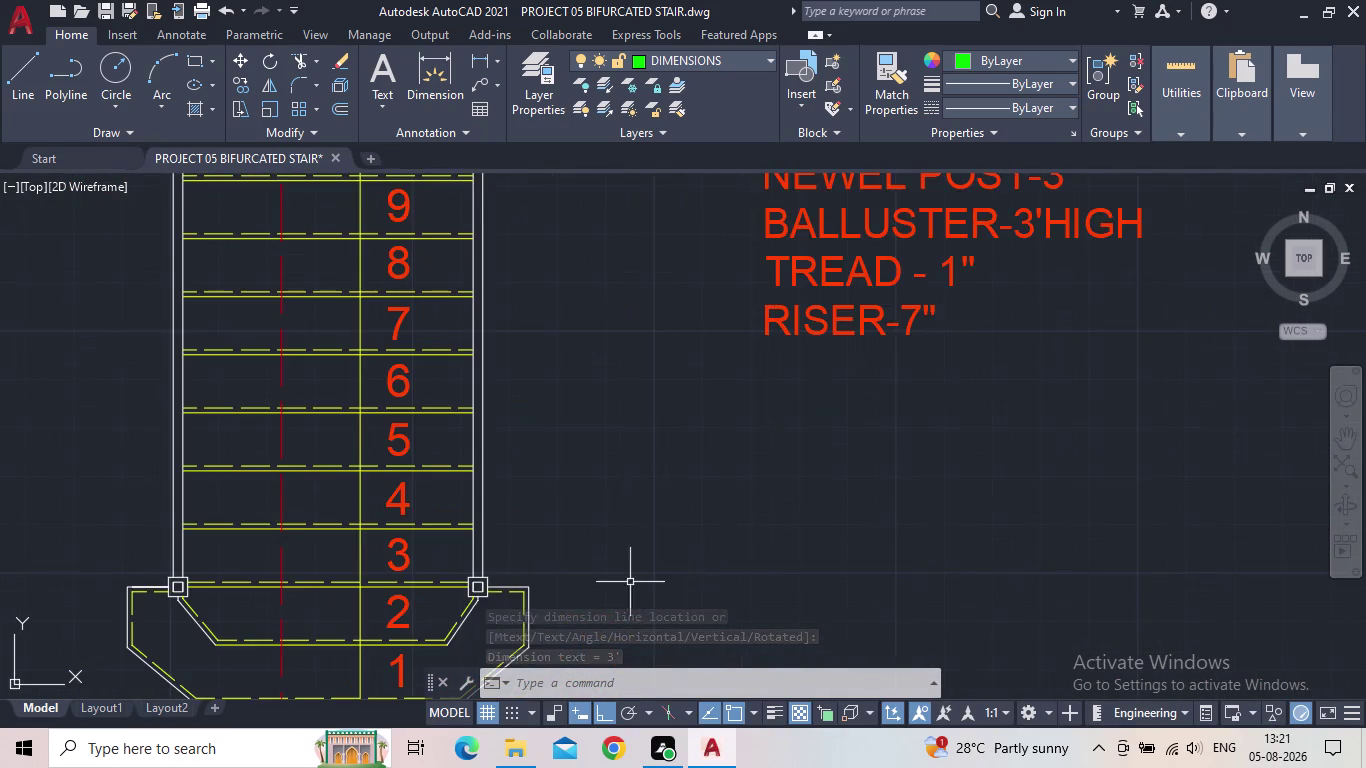
middle_drag(619, 586, 602, 466)
scroll(up, 3)
Add the short 8.5" horizontal dimension from the landing newel post.
key(space)
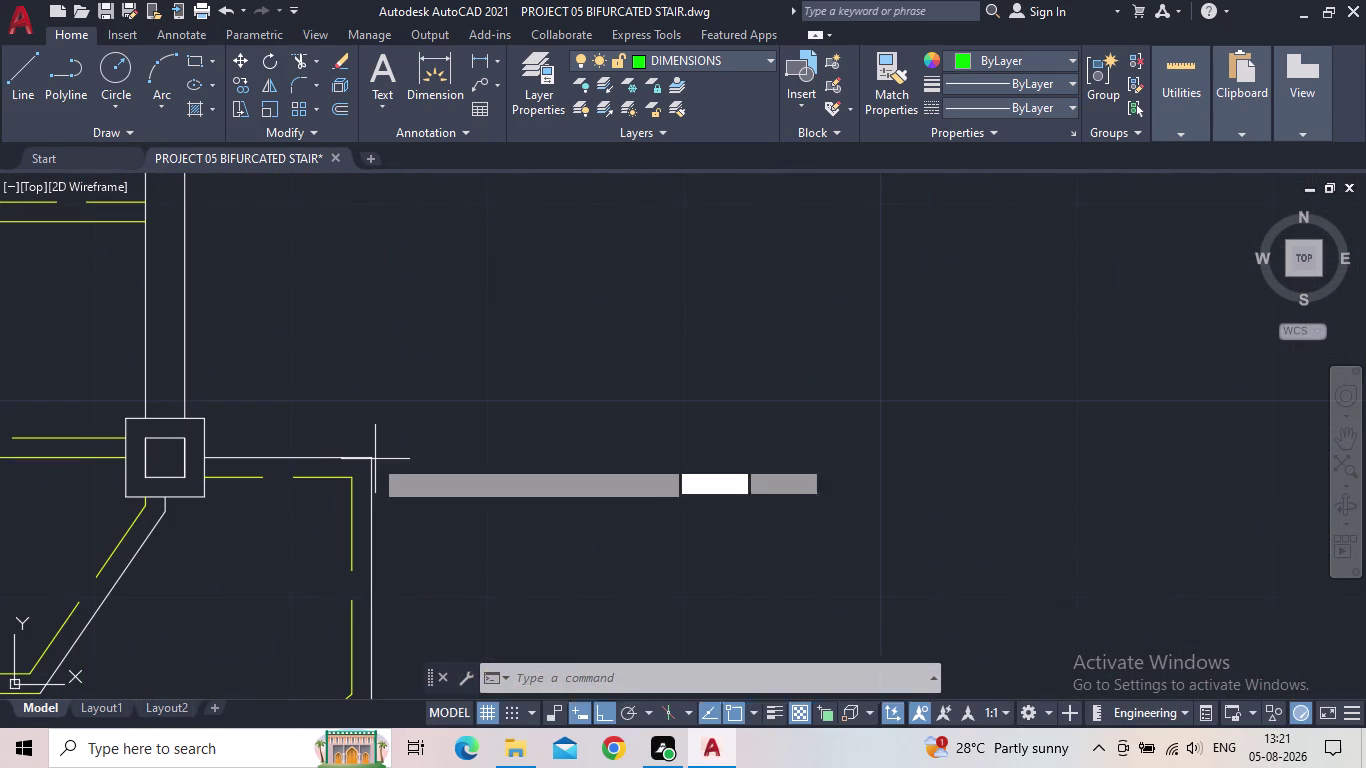
click(366, 457)
click(197, 460)
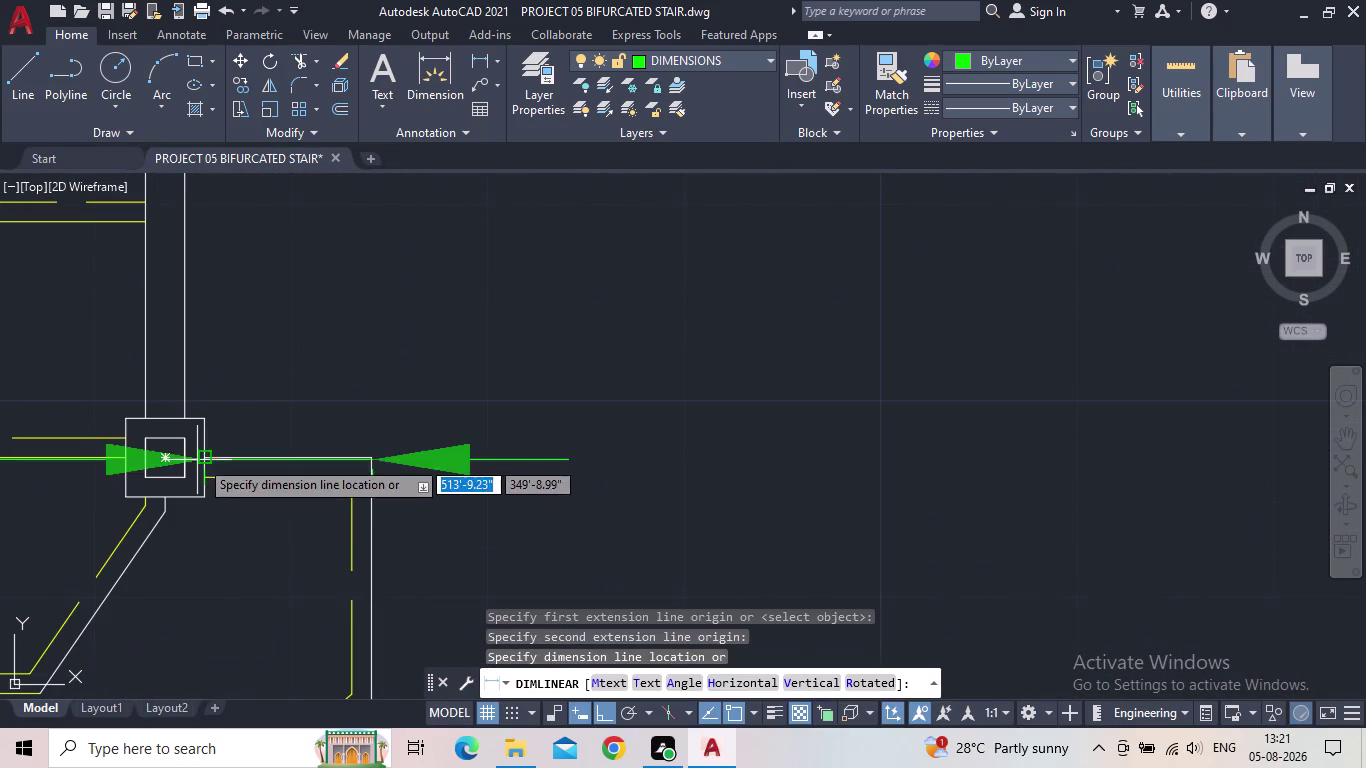
scroll(down, 3)
middle_drag(248, 400, 497, 462)
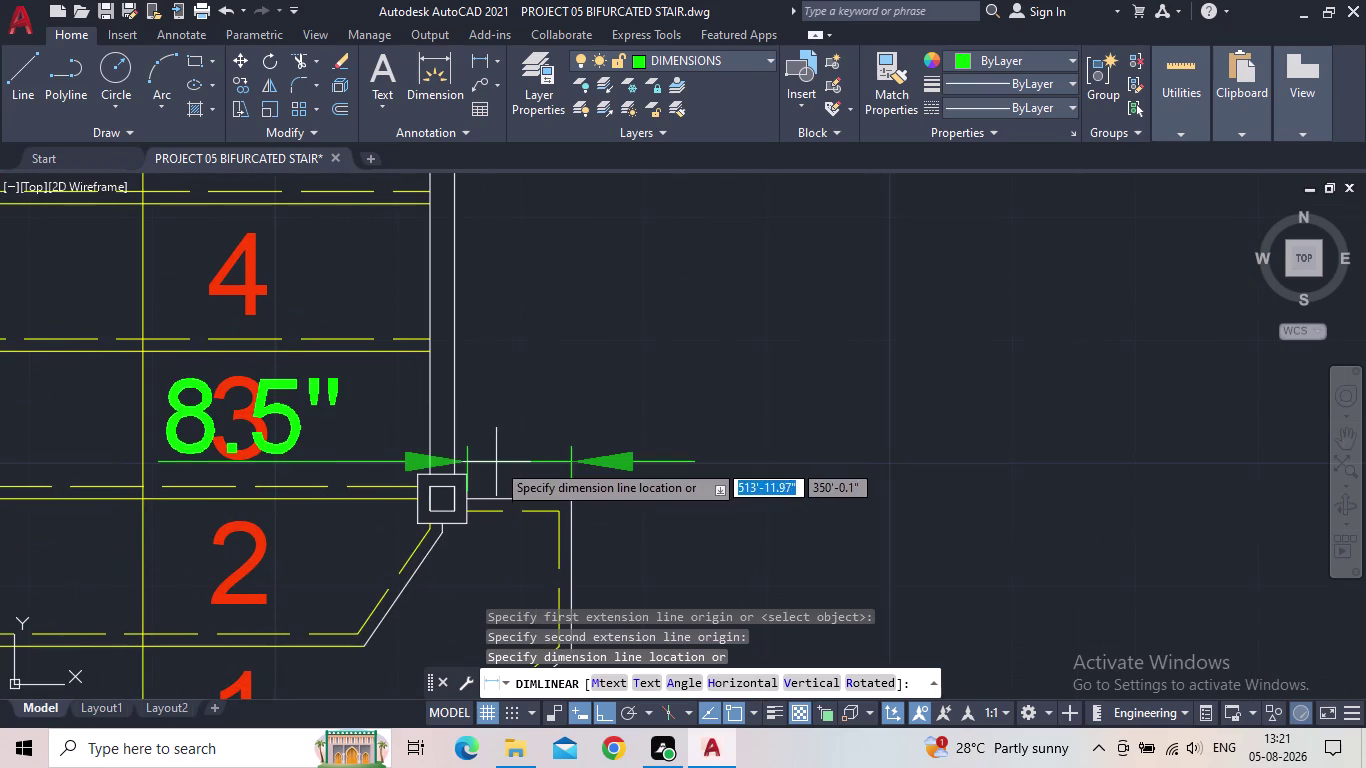
click(494, 461)
scroll(down, 3)
middle_drag(649, 483, 703, 366)
Dimension the landing's vertical side as 1'-0.5".
key(space)
scroll(up, 3)
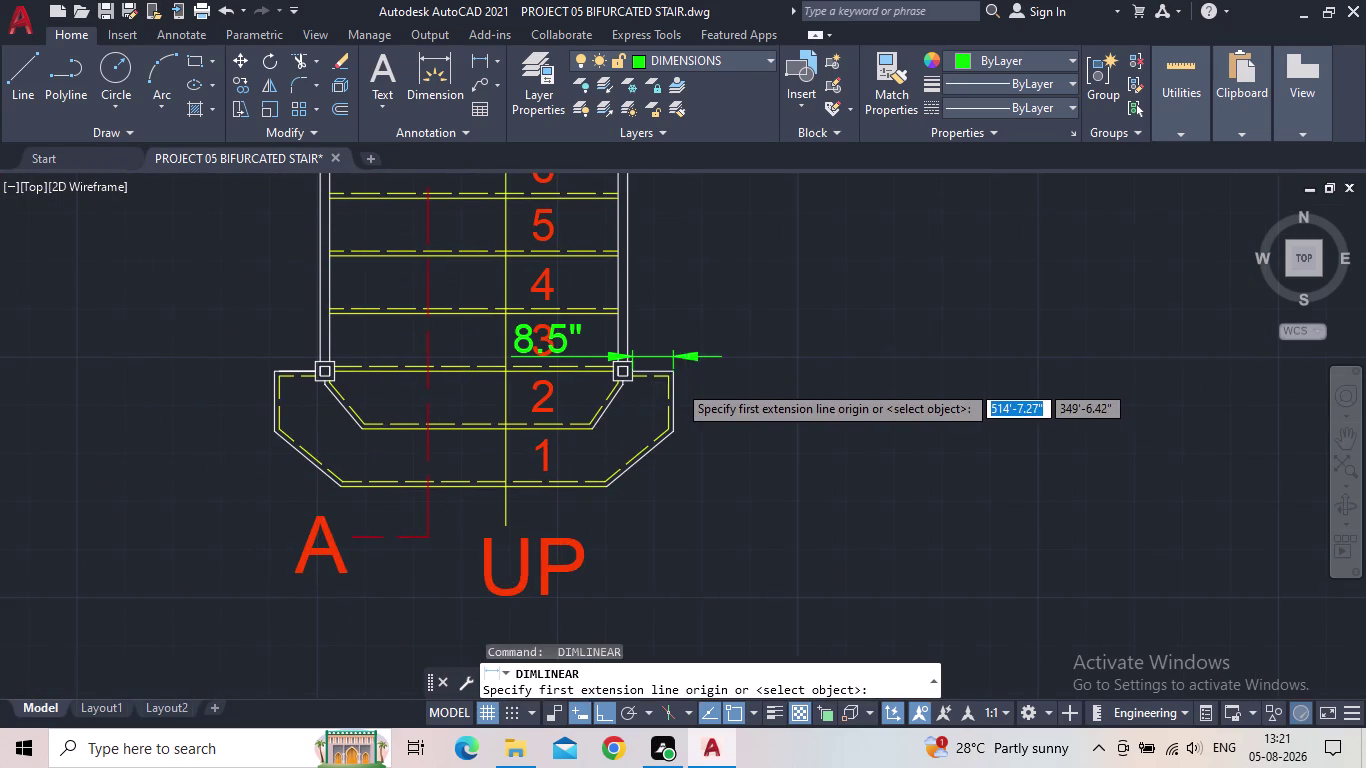
scroll(up, 3)
click(653, 336)
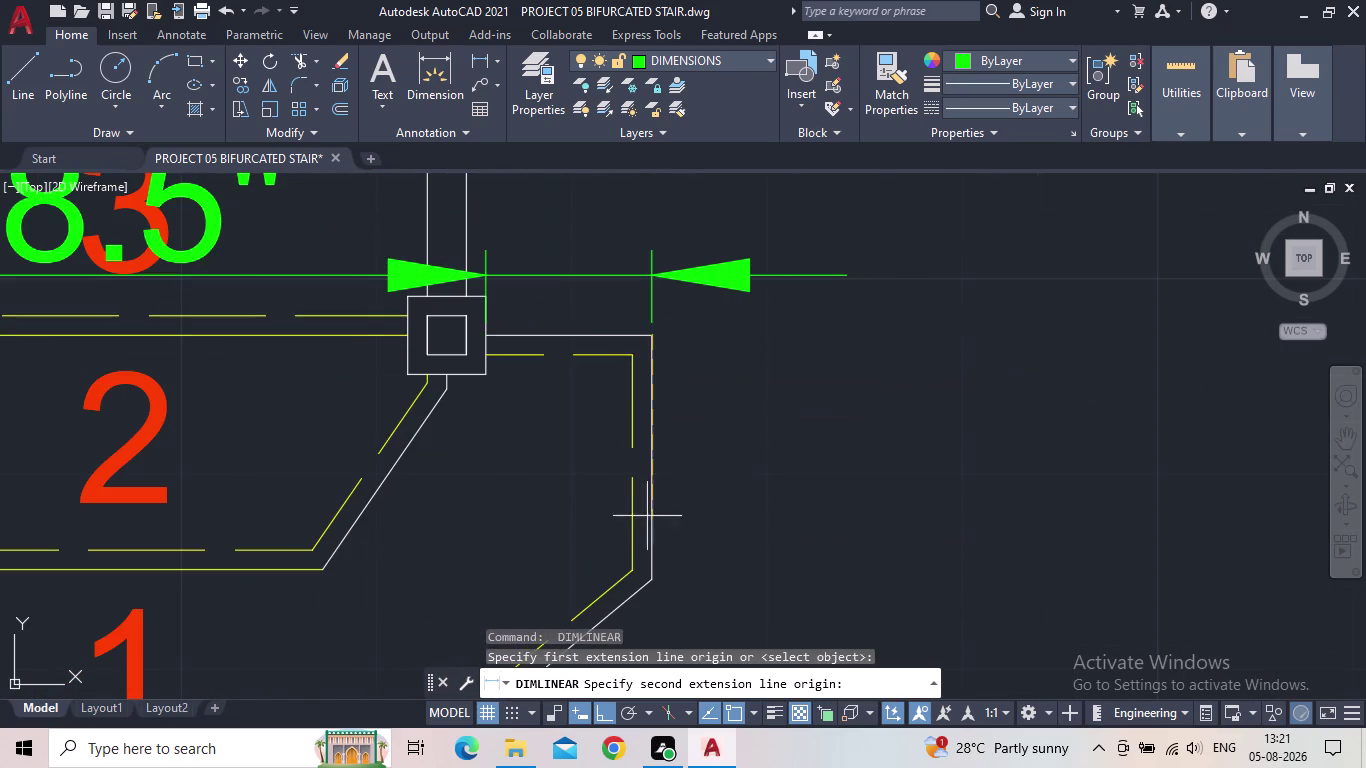
click(654, 575)
click(701, 569)
scroll(down, 3)
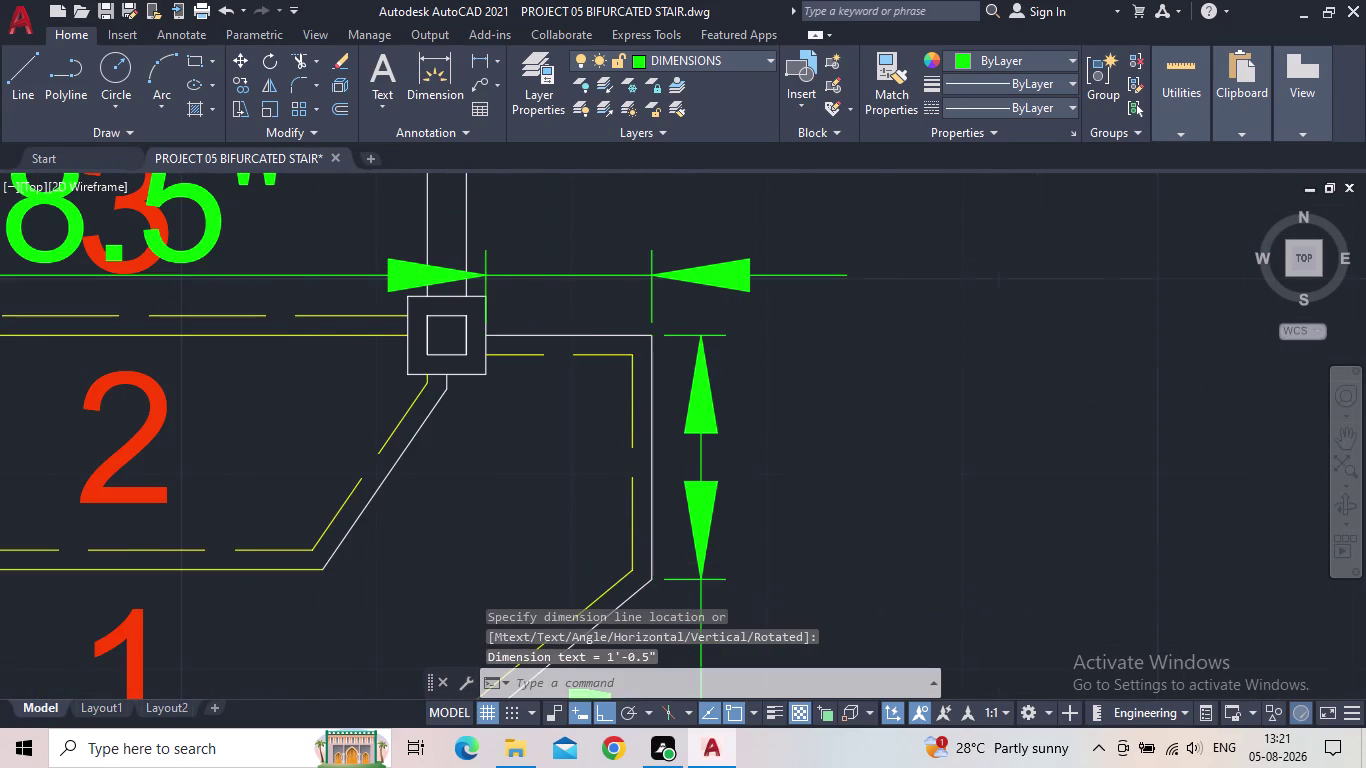
middle_drag(742, 522, 871, 321)
Cancel an unfinished extra landing dimension and bring up the dimension type choices.
key(space)
click(810, 367)
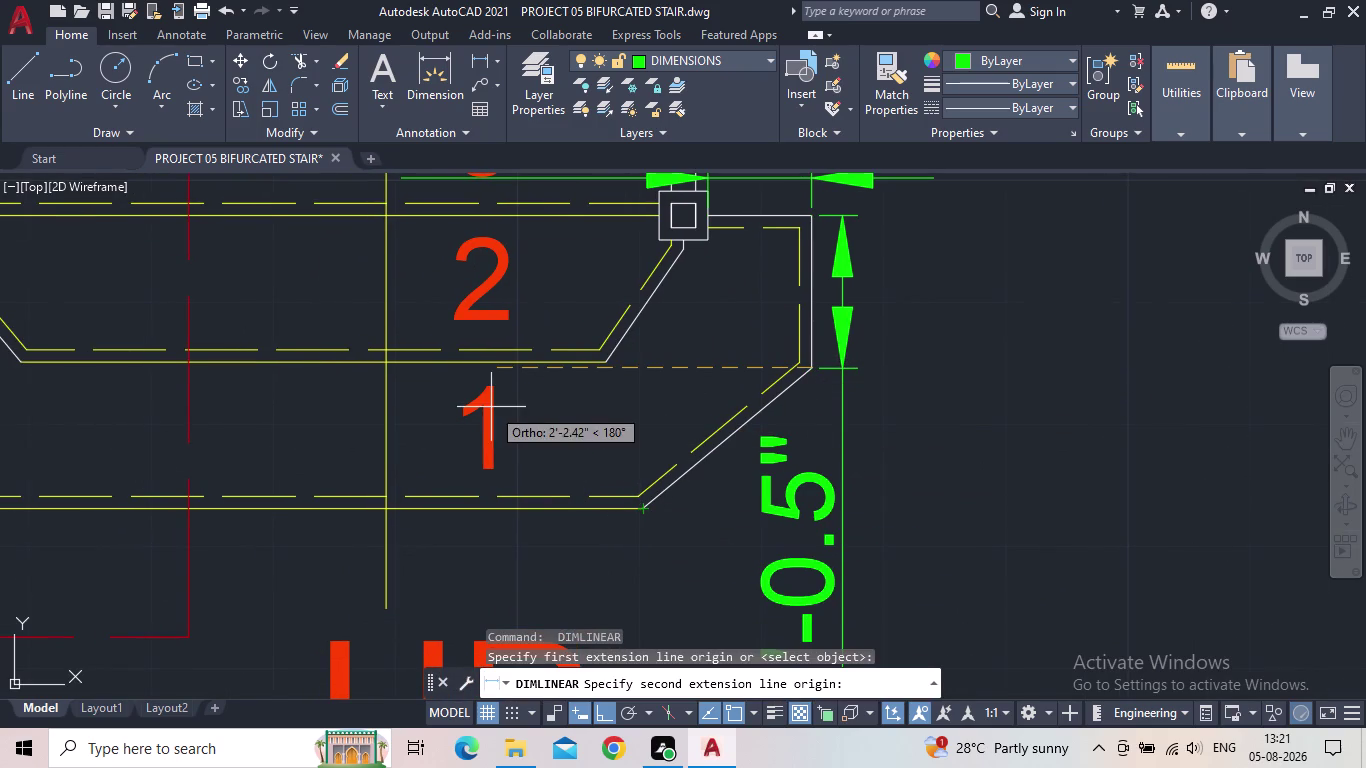
key(Escape)
click(495, 58)
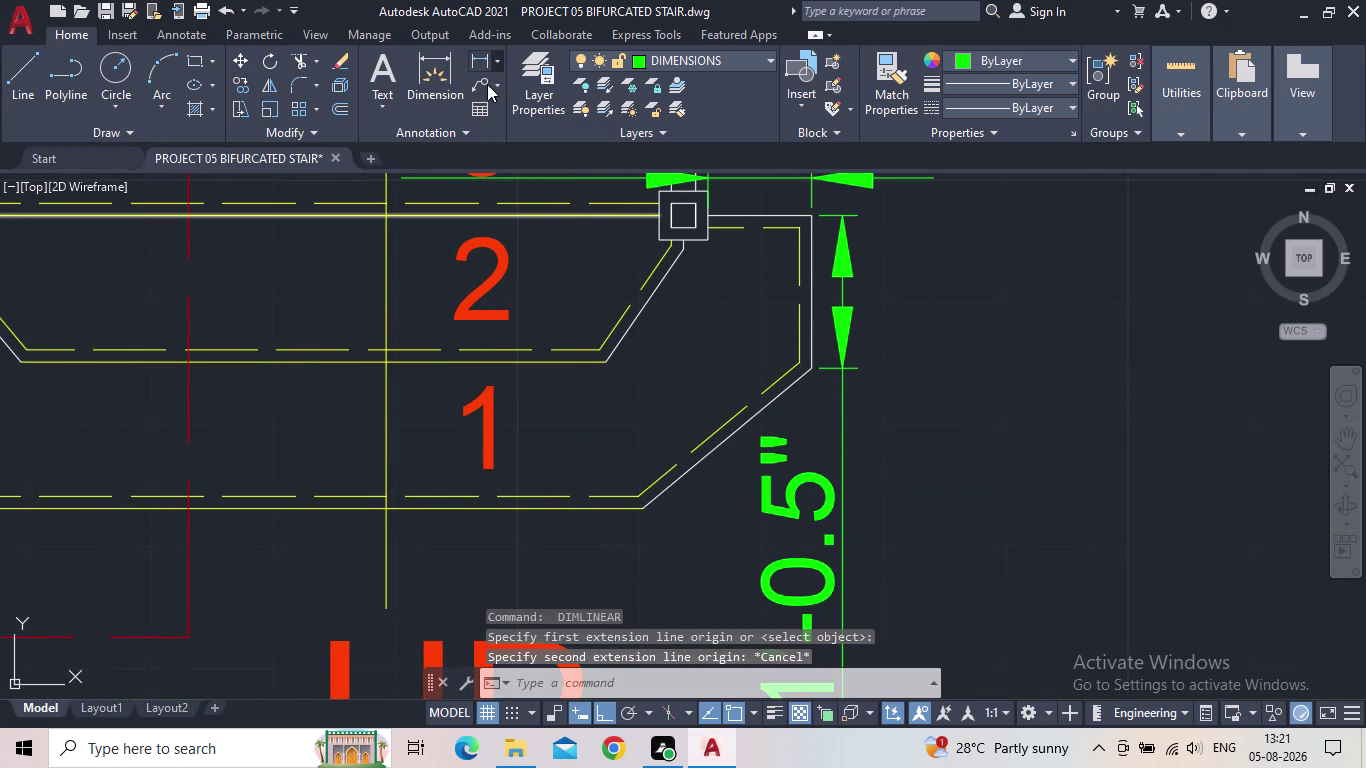
Add a 1'-6" aligned dimension to the left angled landing edge.
click(491, 134)
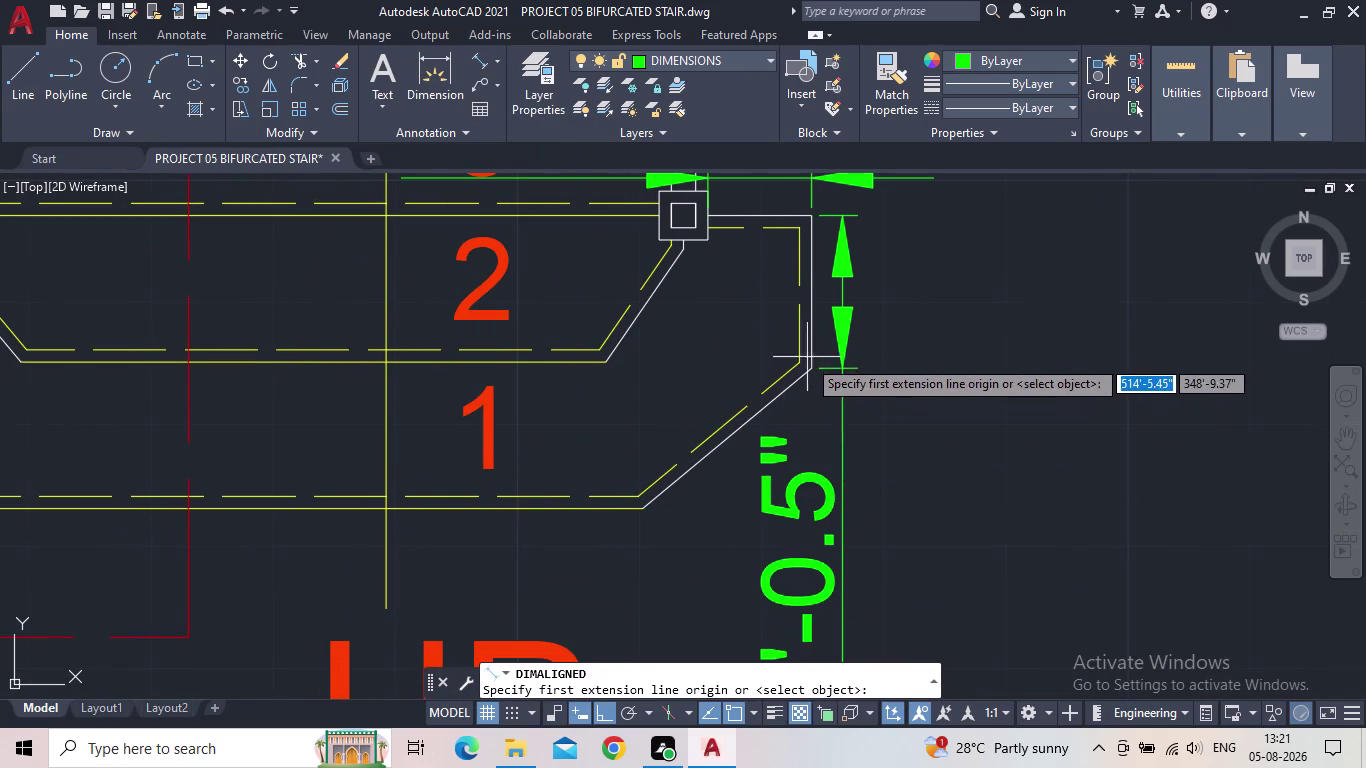
click(813, 371)
click(645, 505)
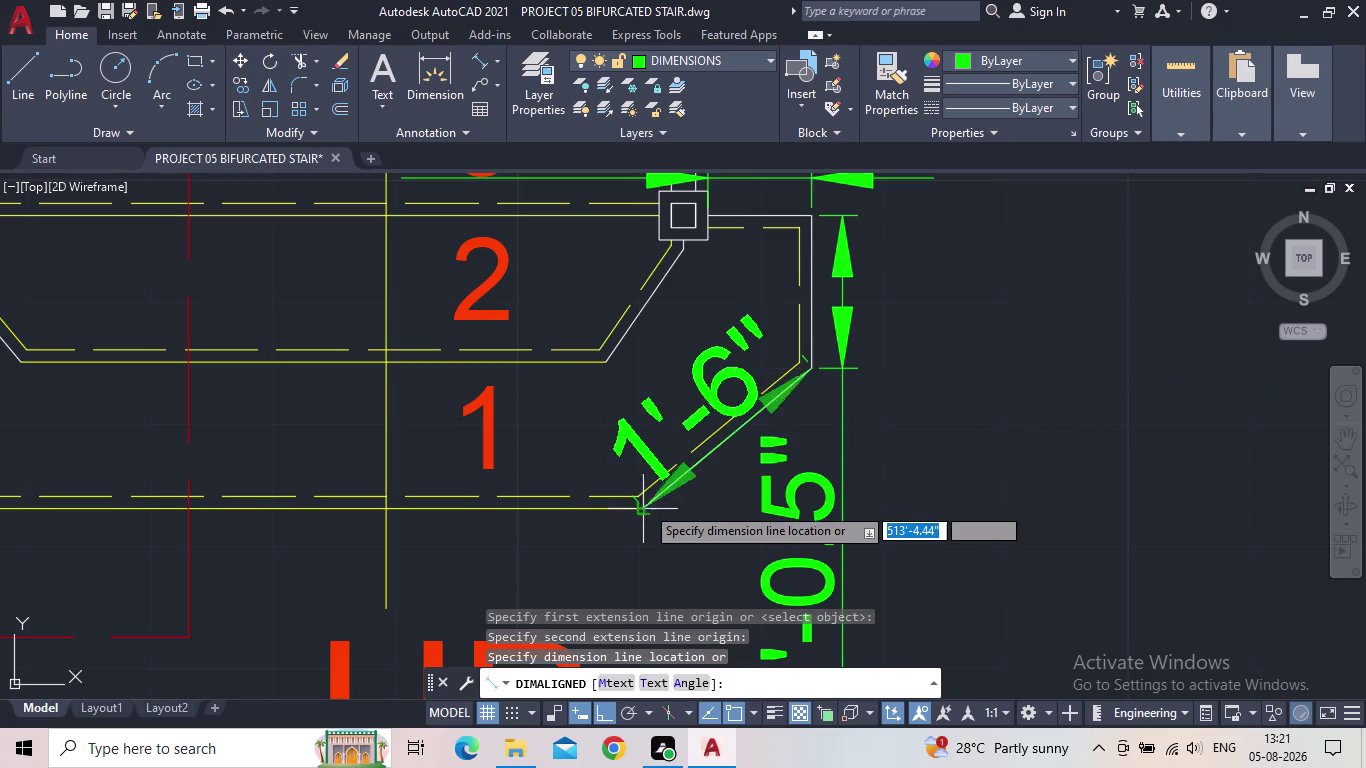
click(643, 467)
middle_drag(527, 442, 1032, 477)
scroll(down, 3)
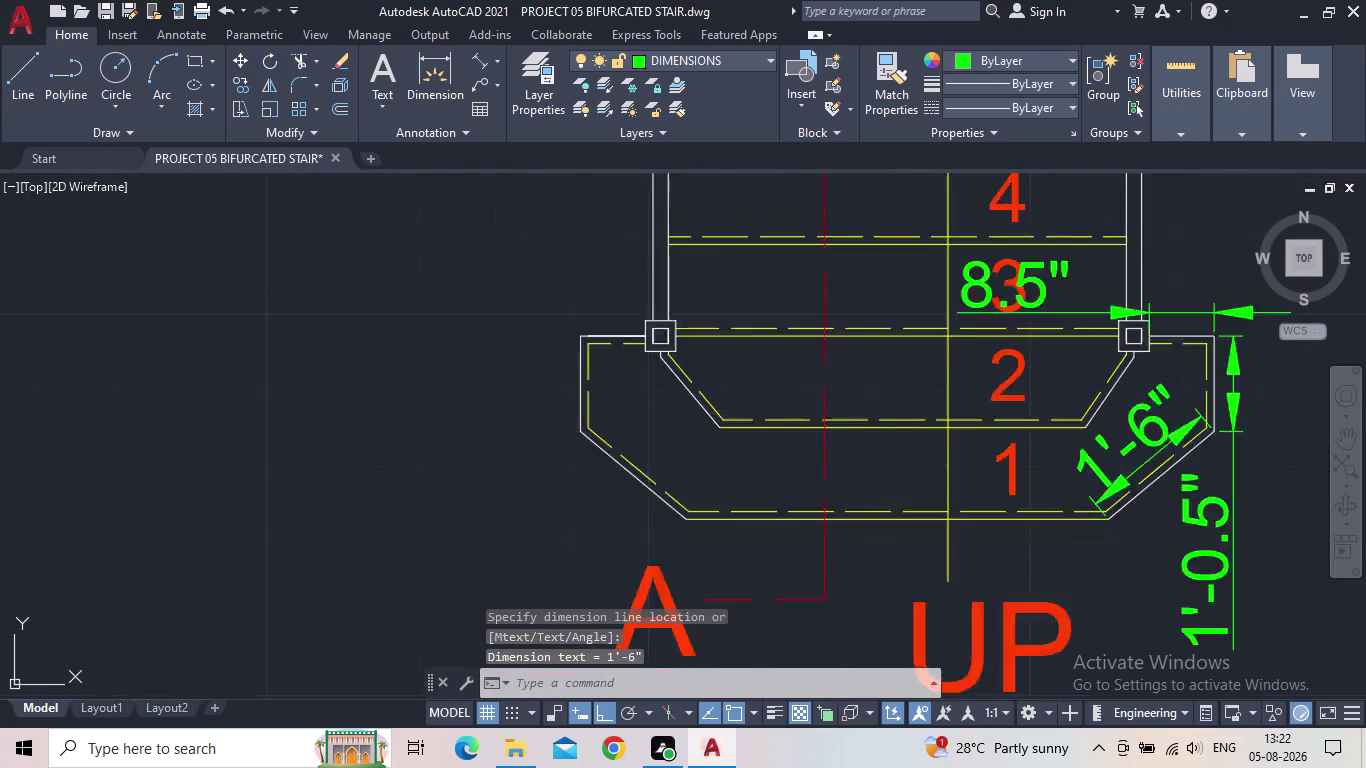
scroll(up, 3)
Add a matching 1'-6" aligned dimension to the other angled landing edge.
key(space)
scroll(up, 3)
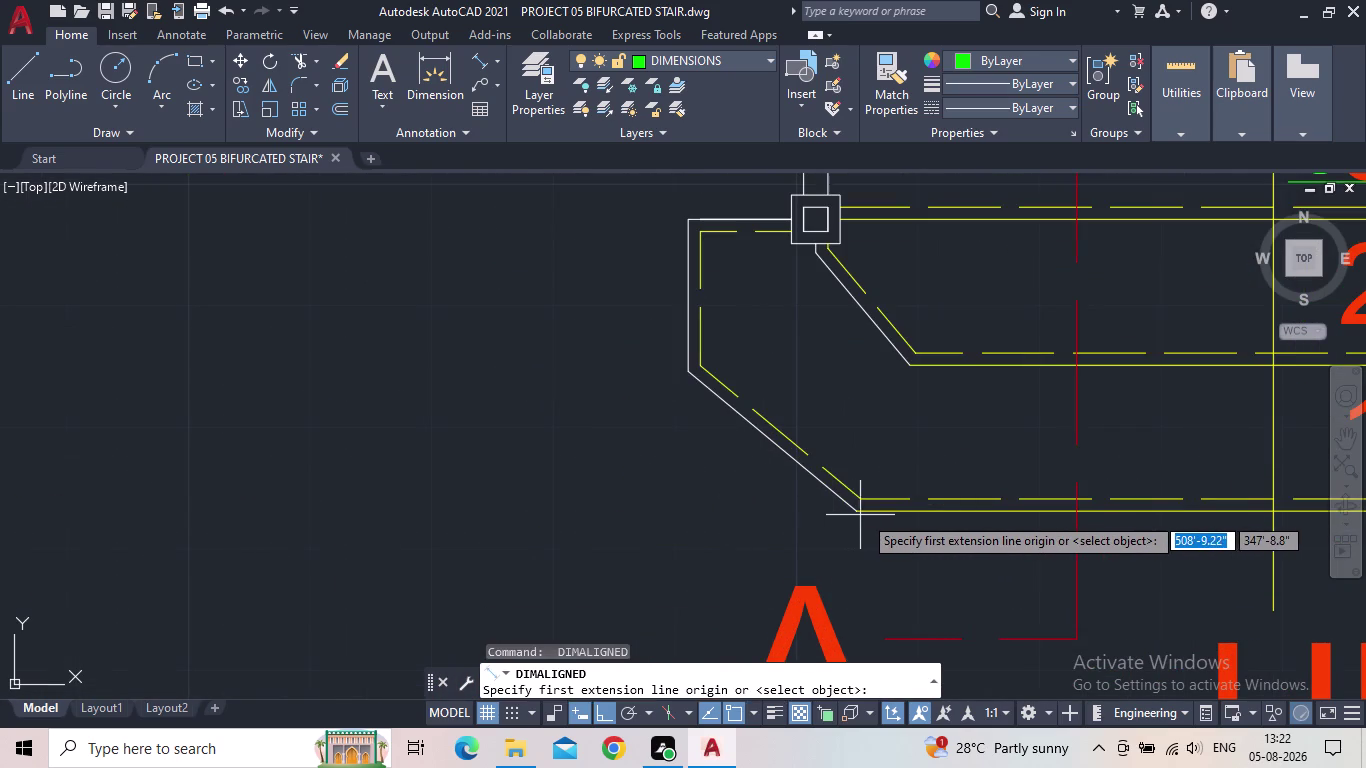
click(860, 515)
click(693, 368)
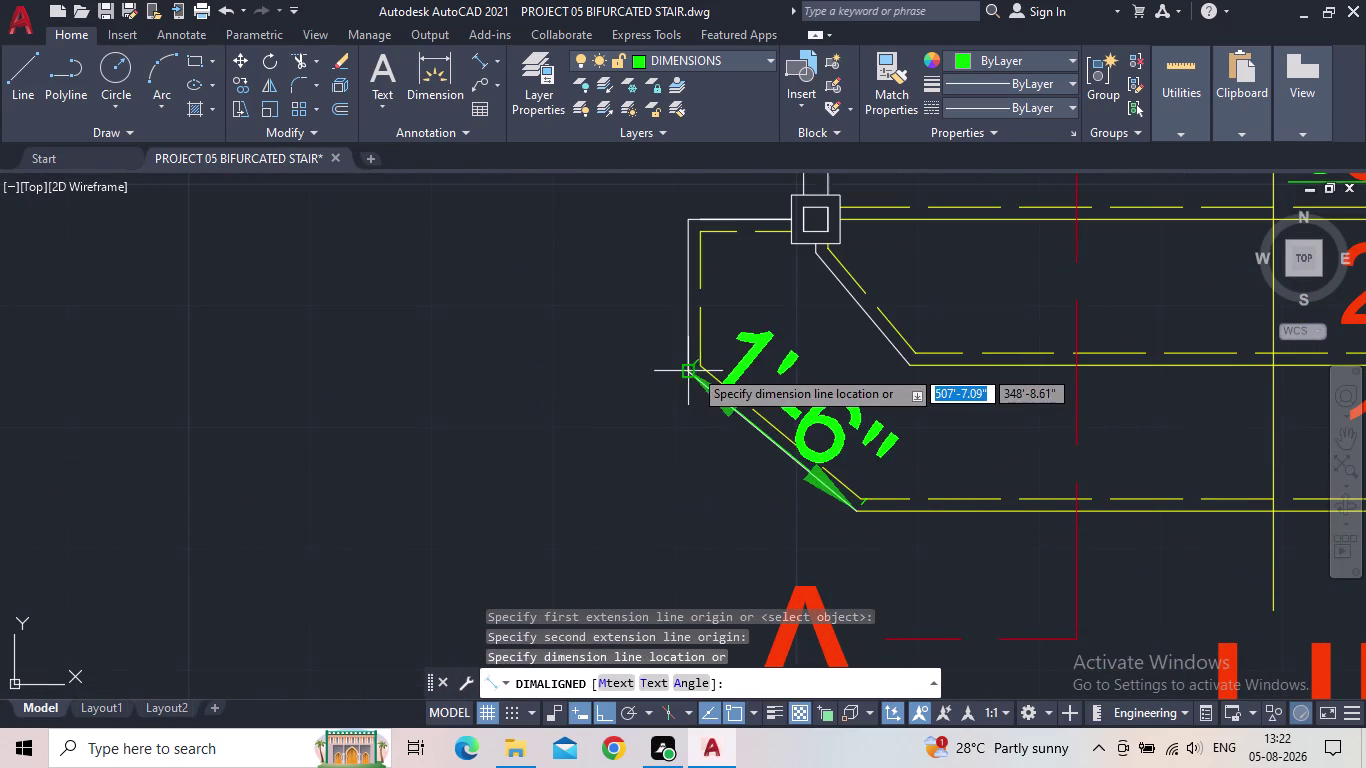
click(619, 419)
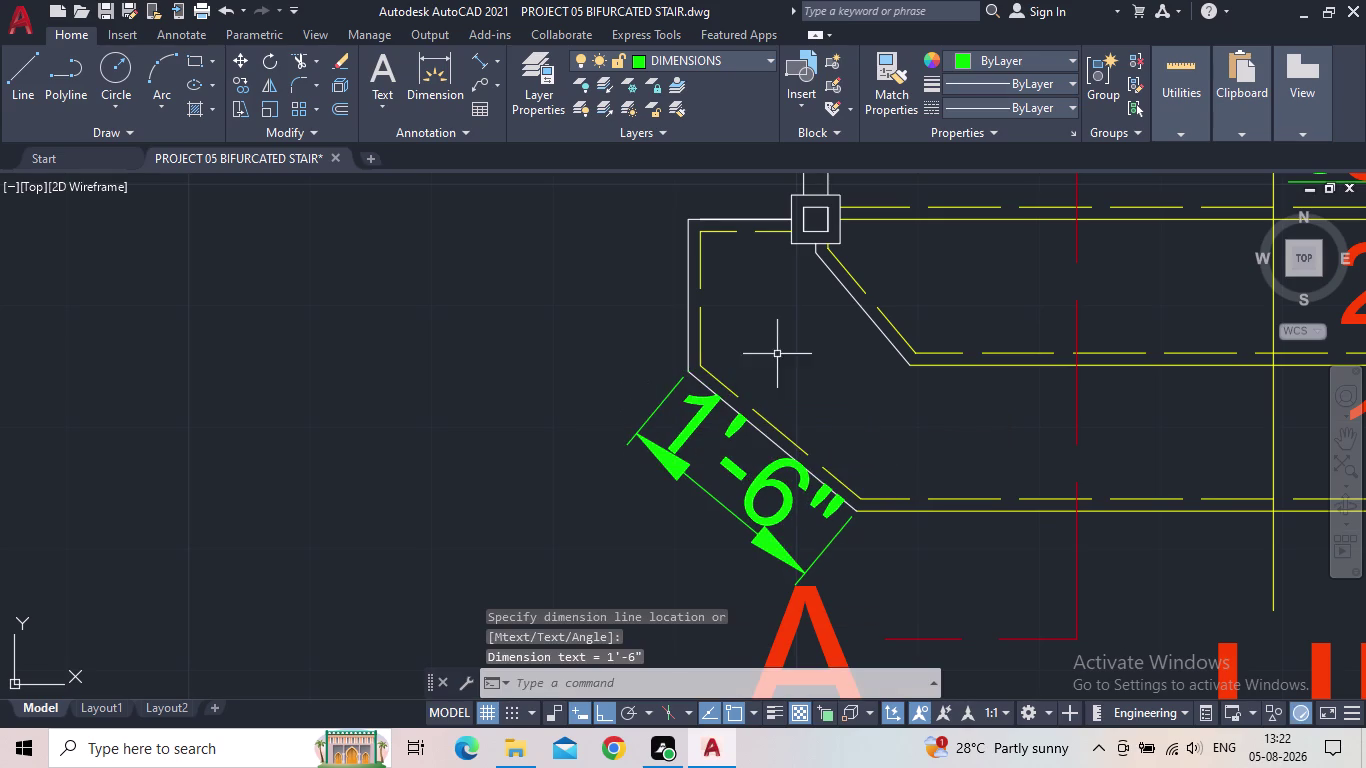
middle_drag(777, 354, 476, 405)
scroll(down, 3)
key(Escape)
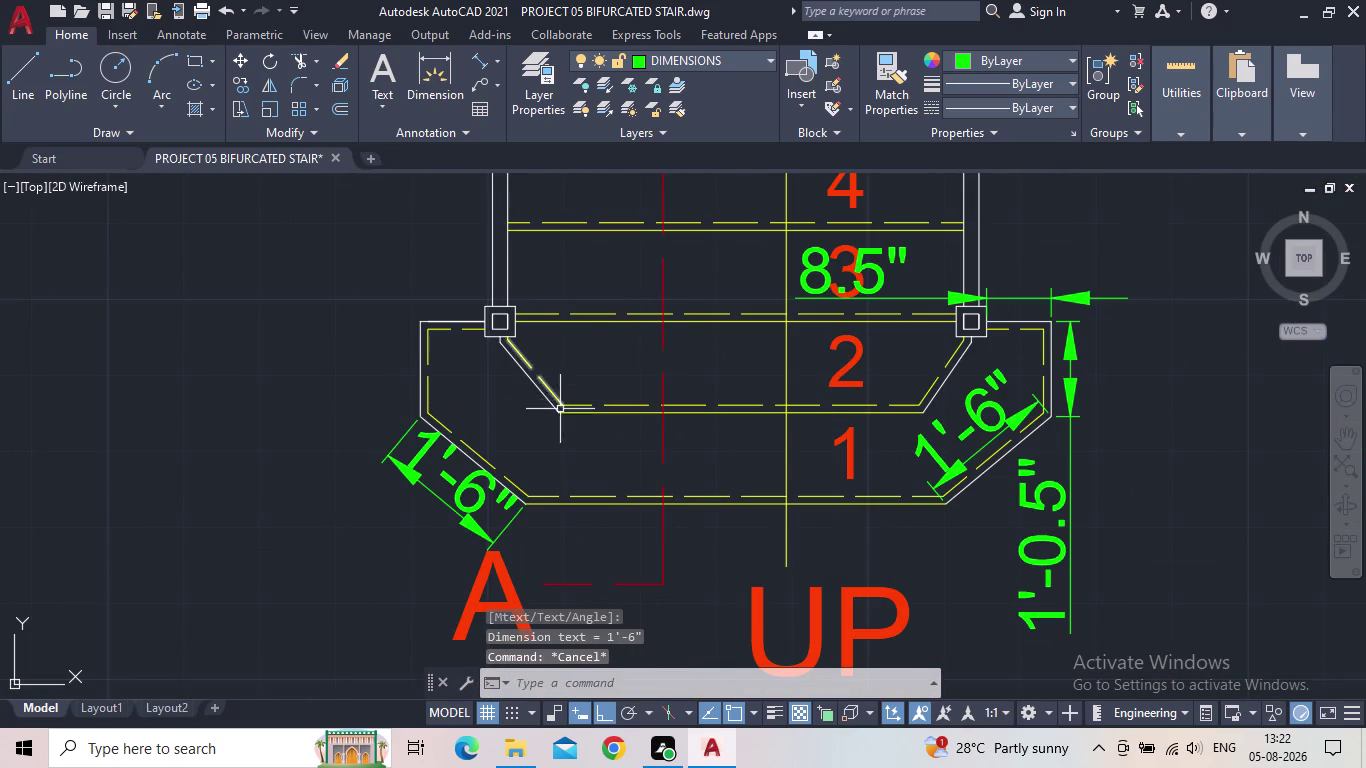
Start an aligned dimension on the upper-left angled edge, abandon it, and review the stair plan.
key(space)
click(557, 416)
scroll(up, 3)
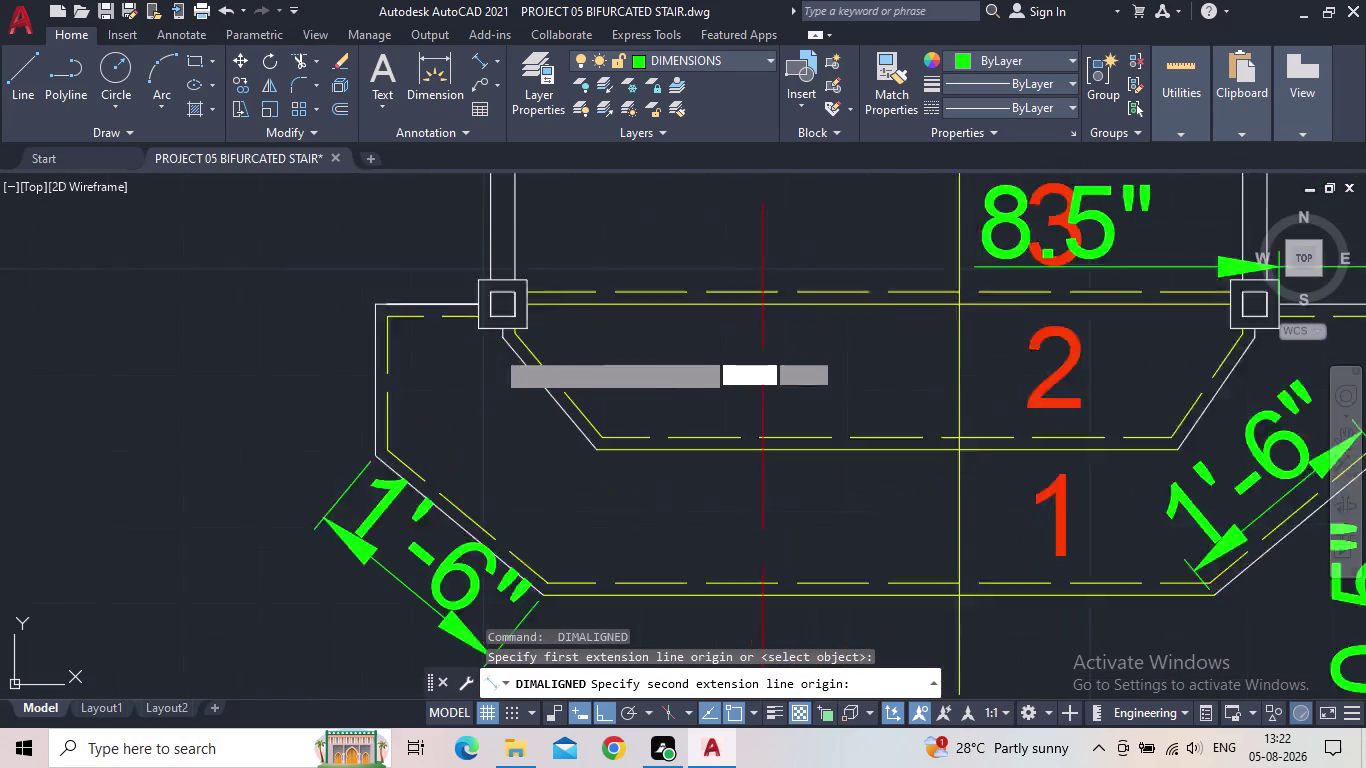
click(608, 718)
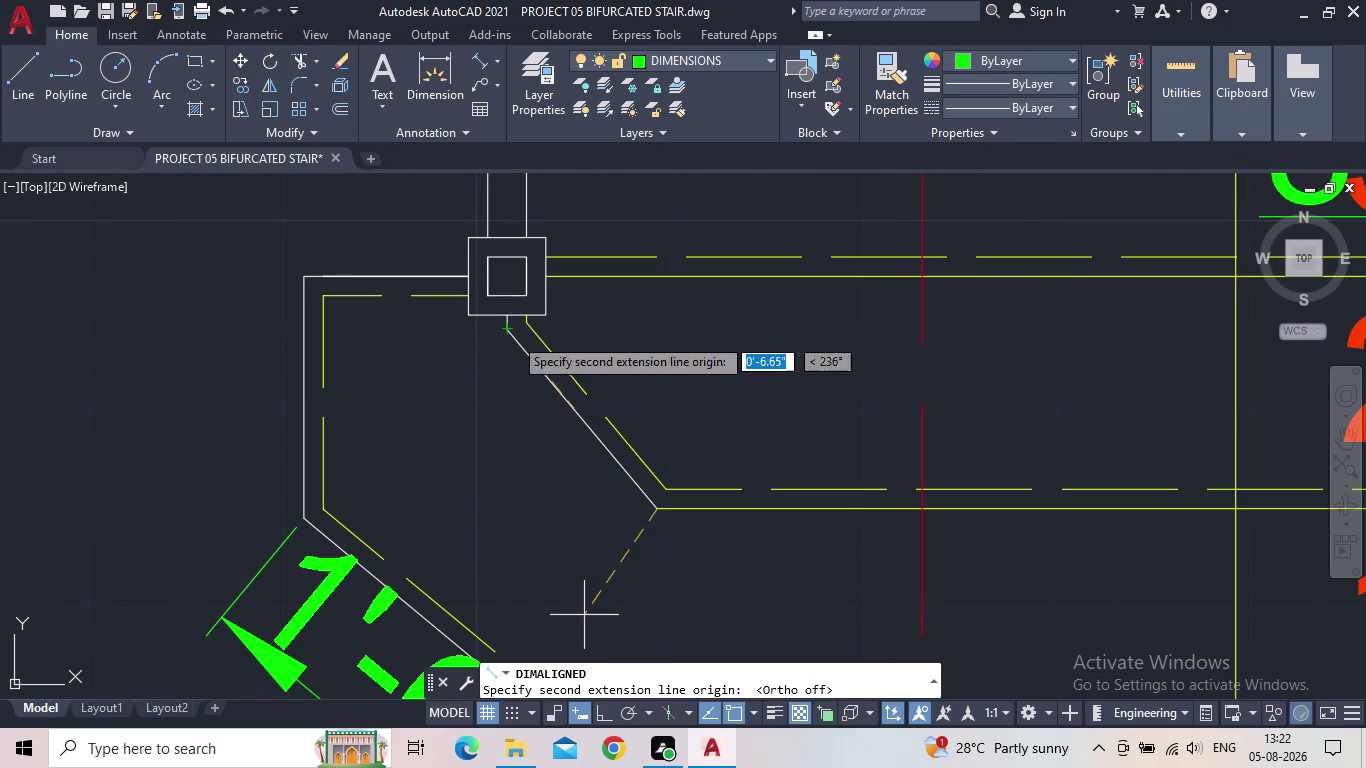
click(507, 335)
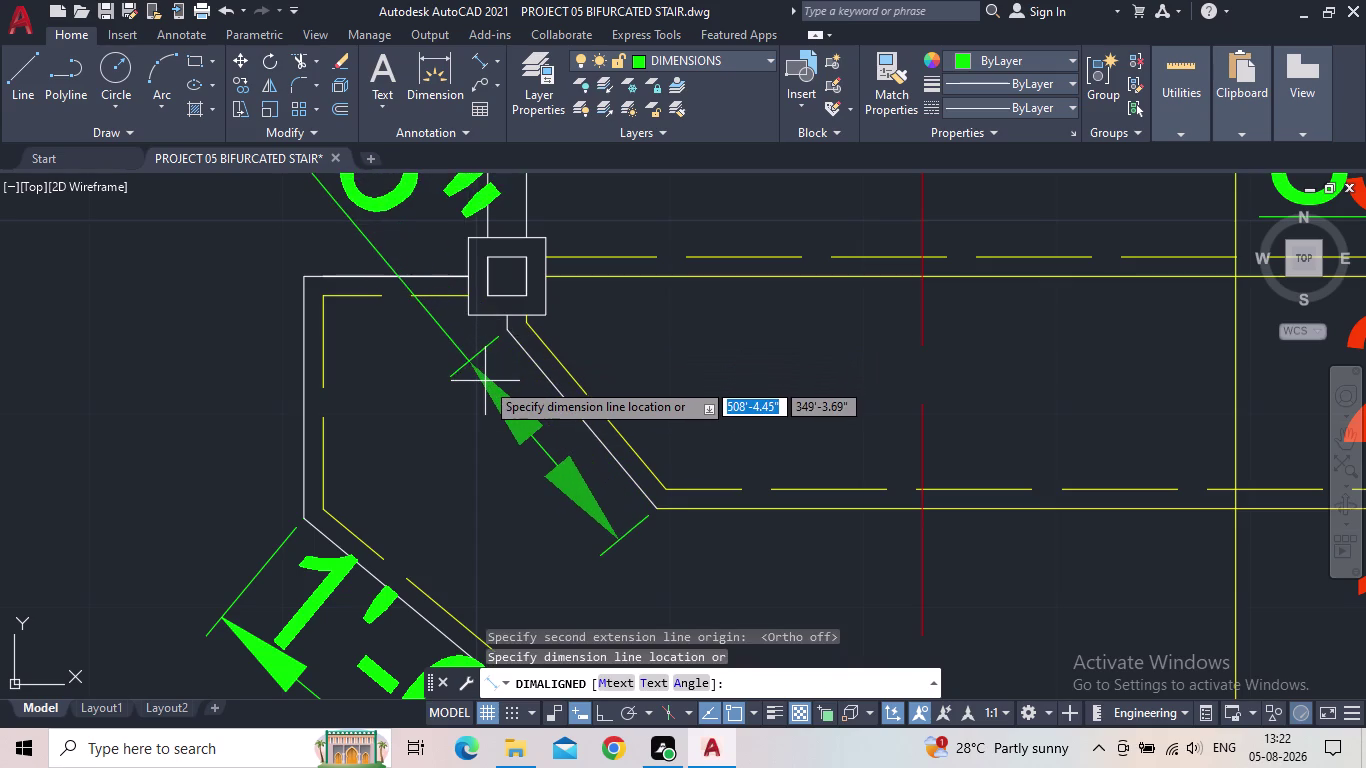
scroll(down, 3)
scroll(down, 3)
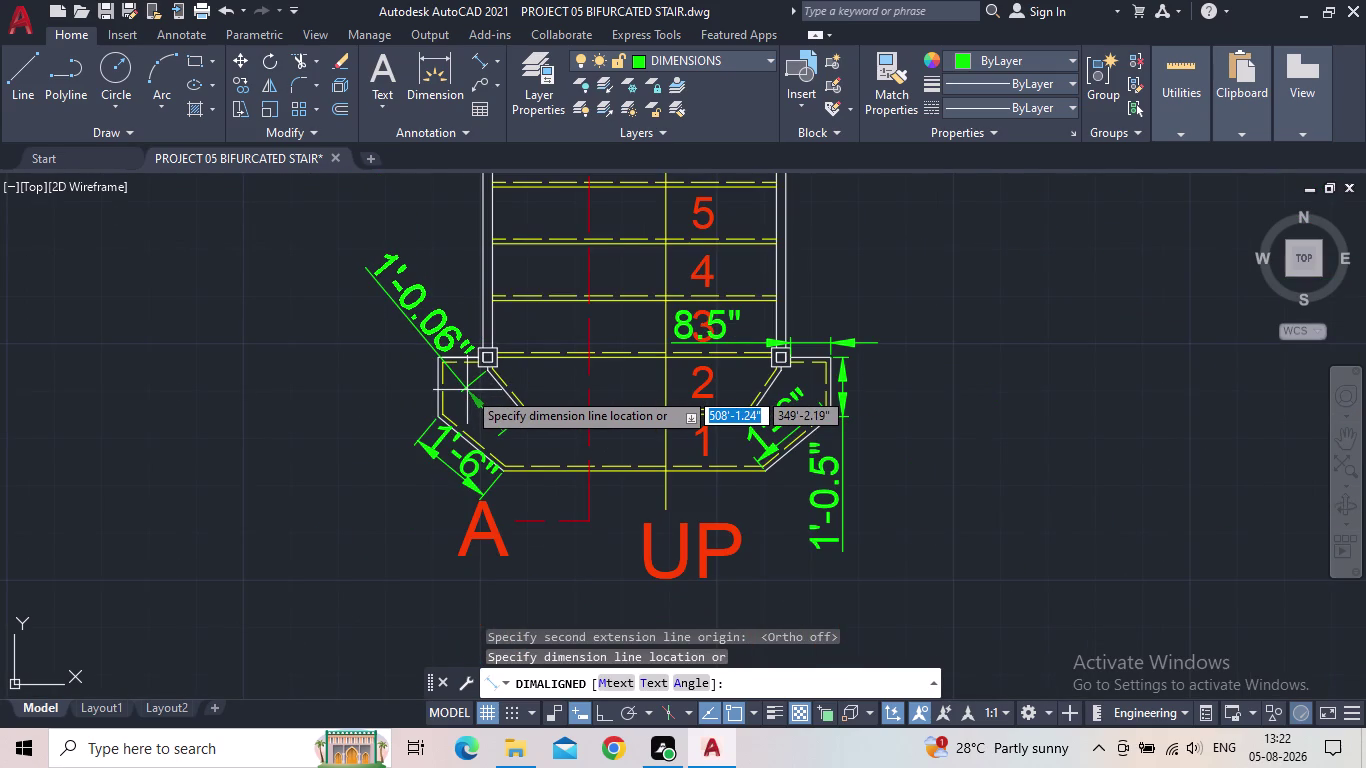
key(Escape)
middle_drag(467, 390, 342, 435)
scroll(up, 3)
scroll(down, 3)
middle_drag(343, 427, 348, 445)
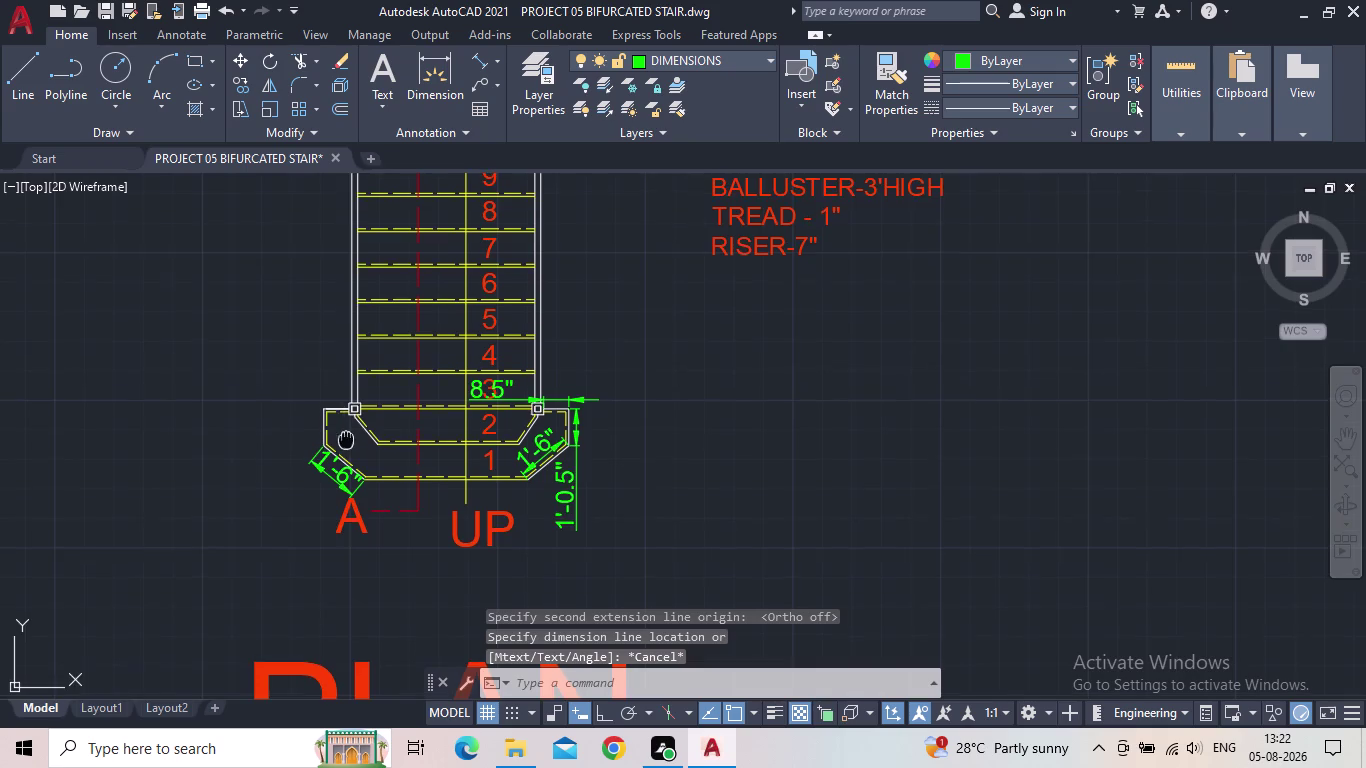
middle_drag(348, 445, 364, 507)
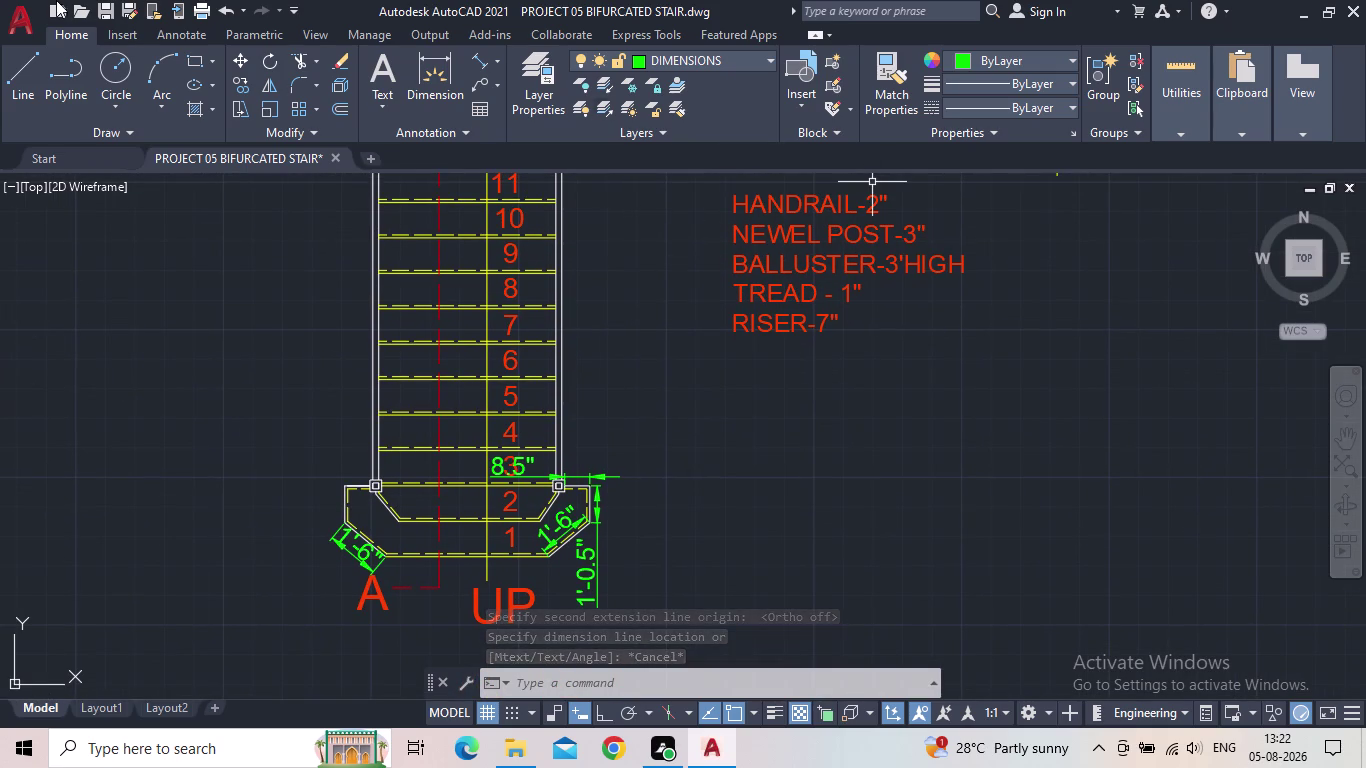
Save the drawing and bring the plan and section into view.
click(105, 14)
scroll(down, 3)
middle_drag(304, 339, 509, 359)
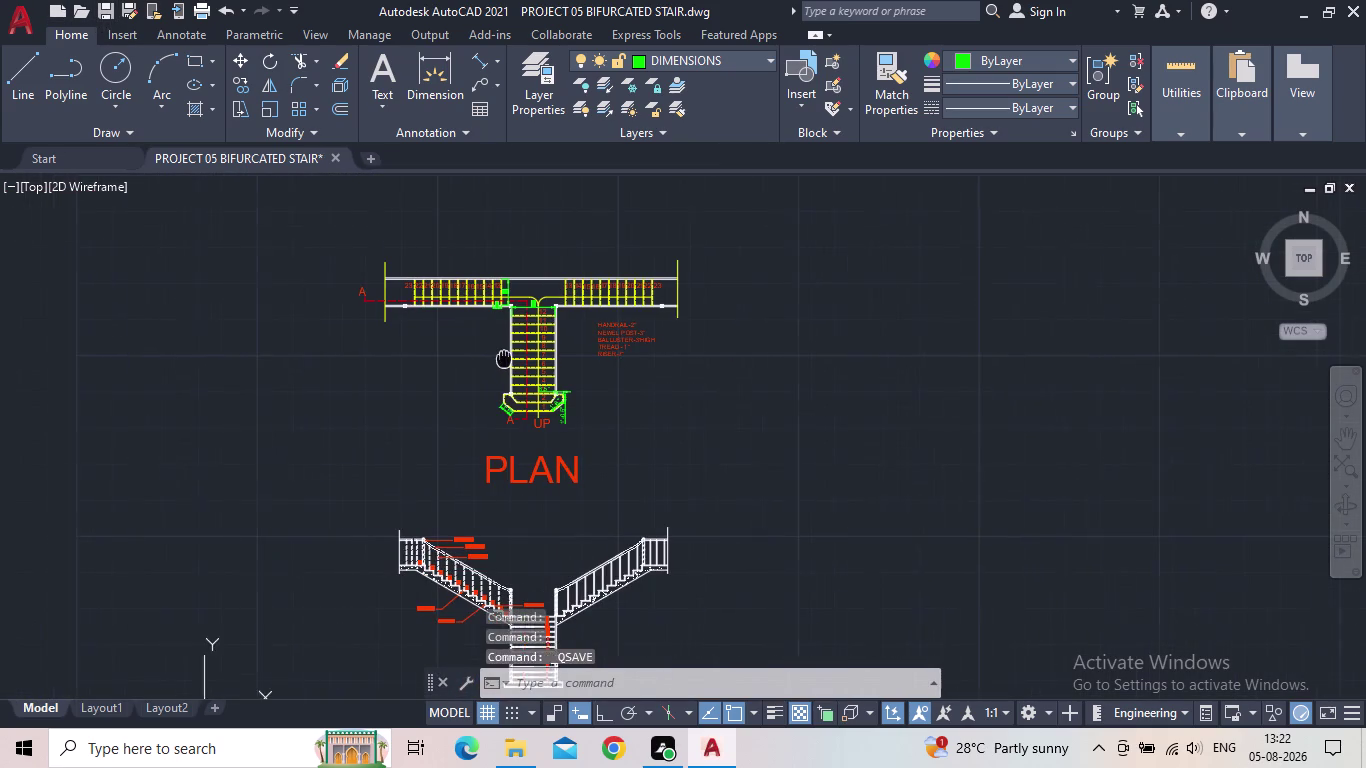
middle_drag(509, 359, 514, 359)
Open the Page Setup Manager for the Layout1 sheet.
click(102, 712)
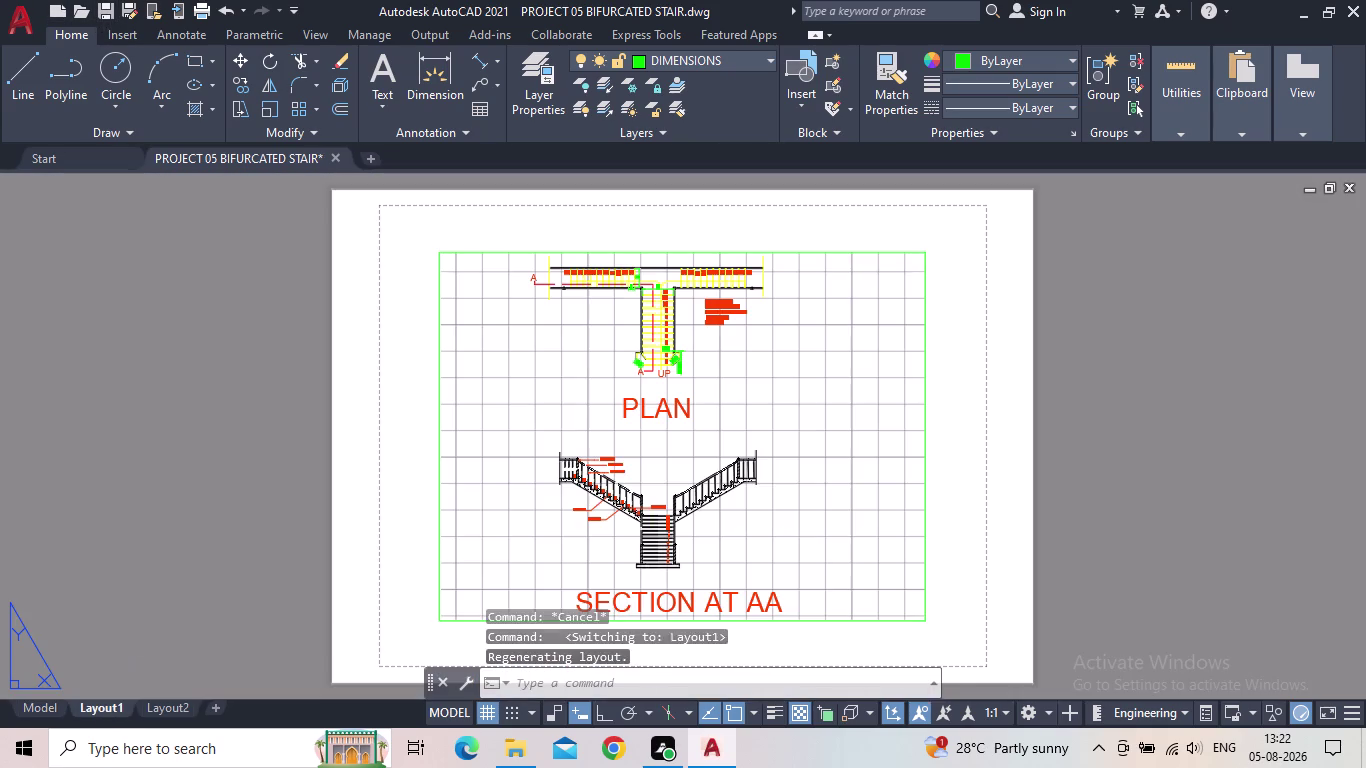
right_click(872, 512)
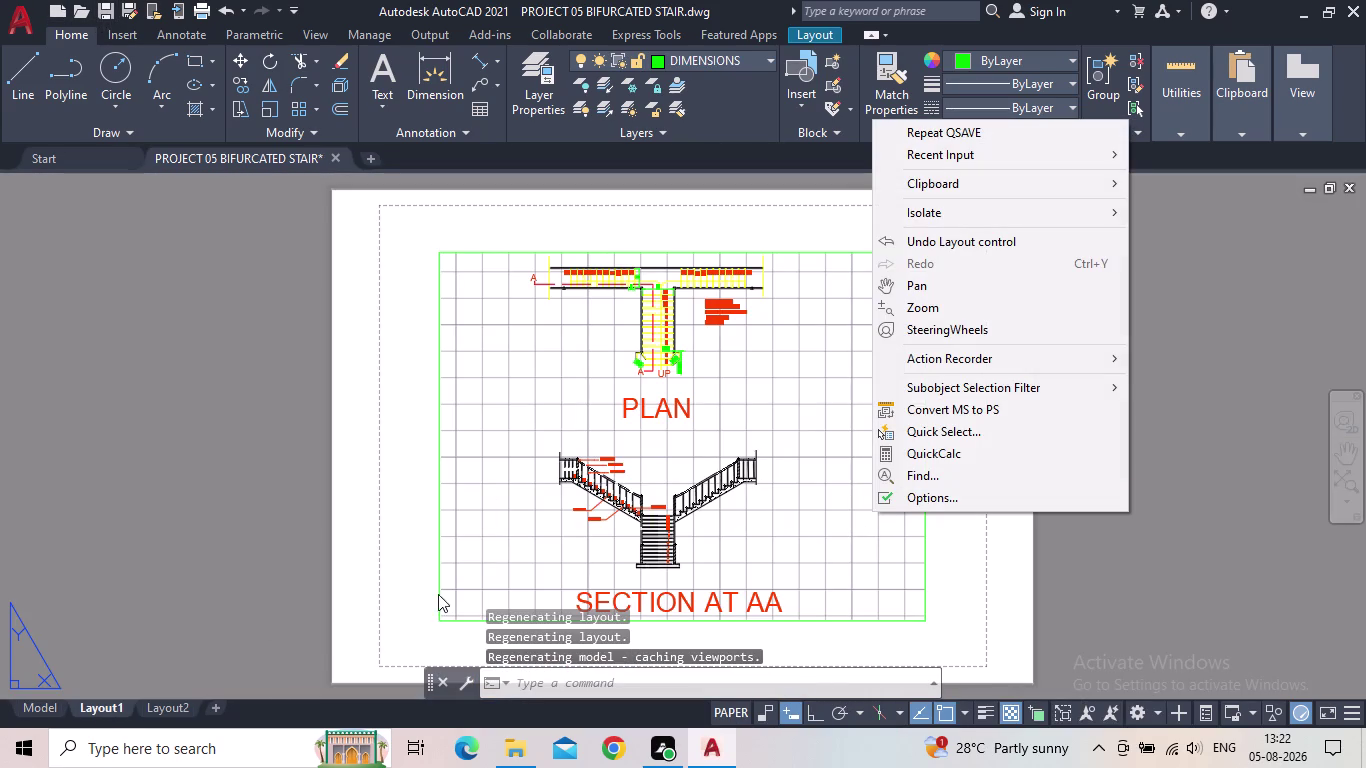
right_click(93, 706)
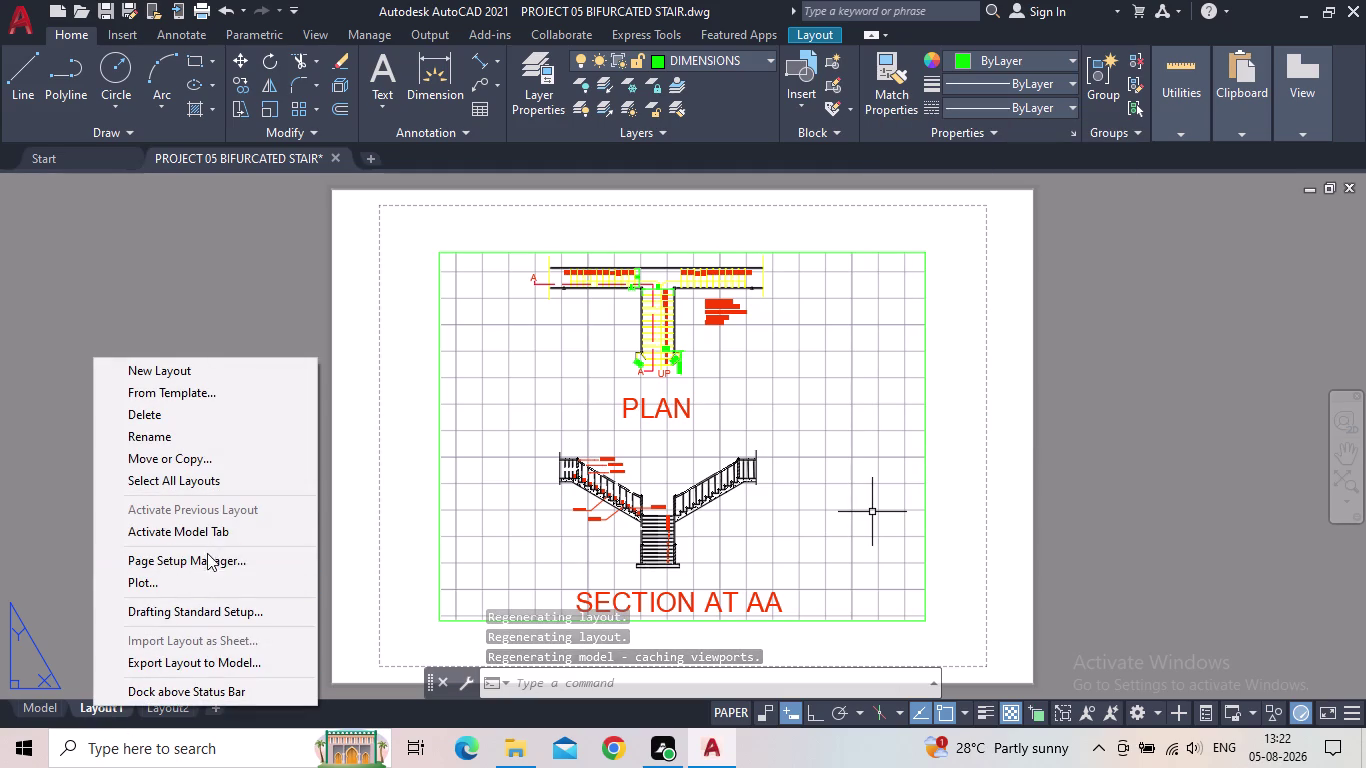
click(206, 559)
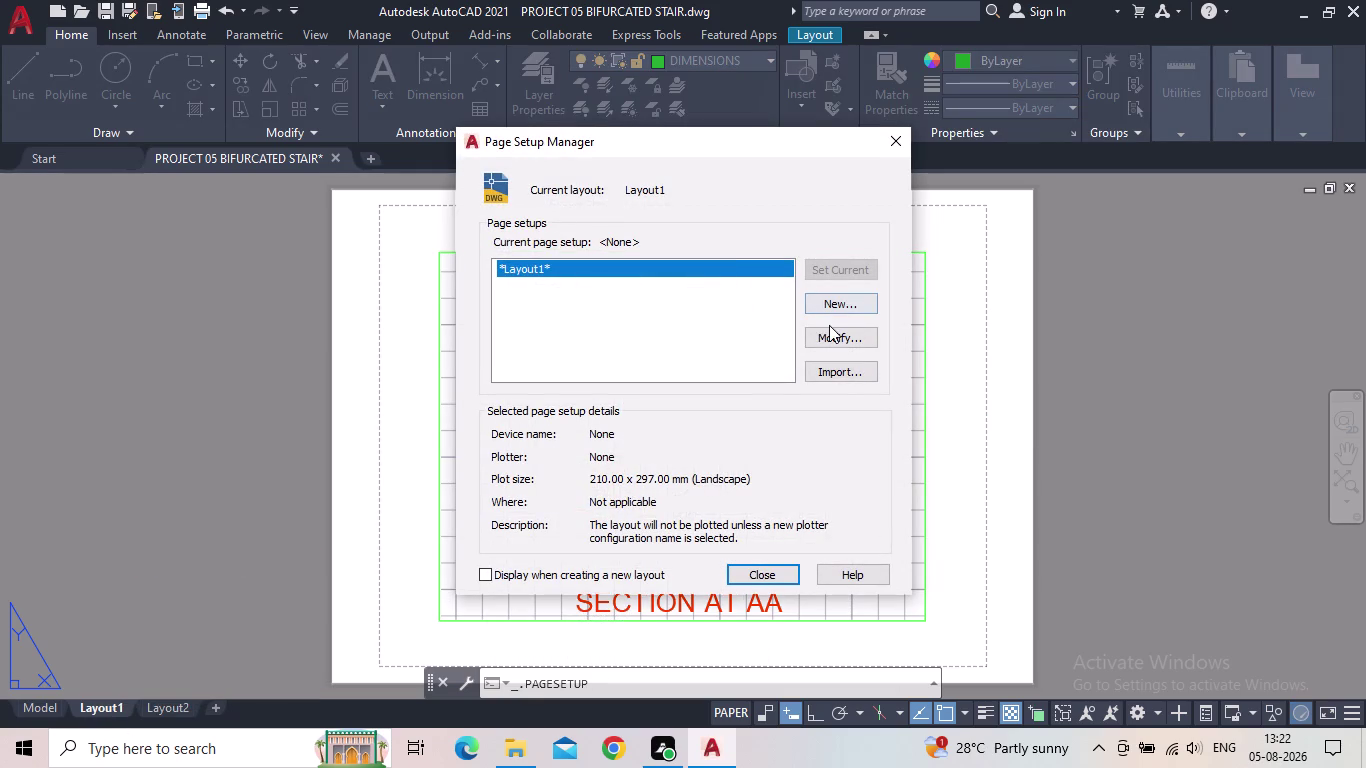
Modify the Layout1 page setup to use DWG To PDF on ISO full bleed A3 paper.
click(830, 334)
drag(516, 212, 515, 221)
click(515, 224)
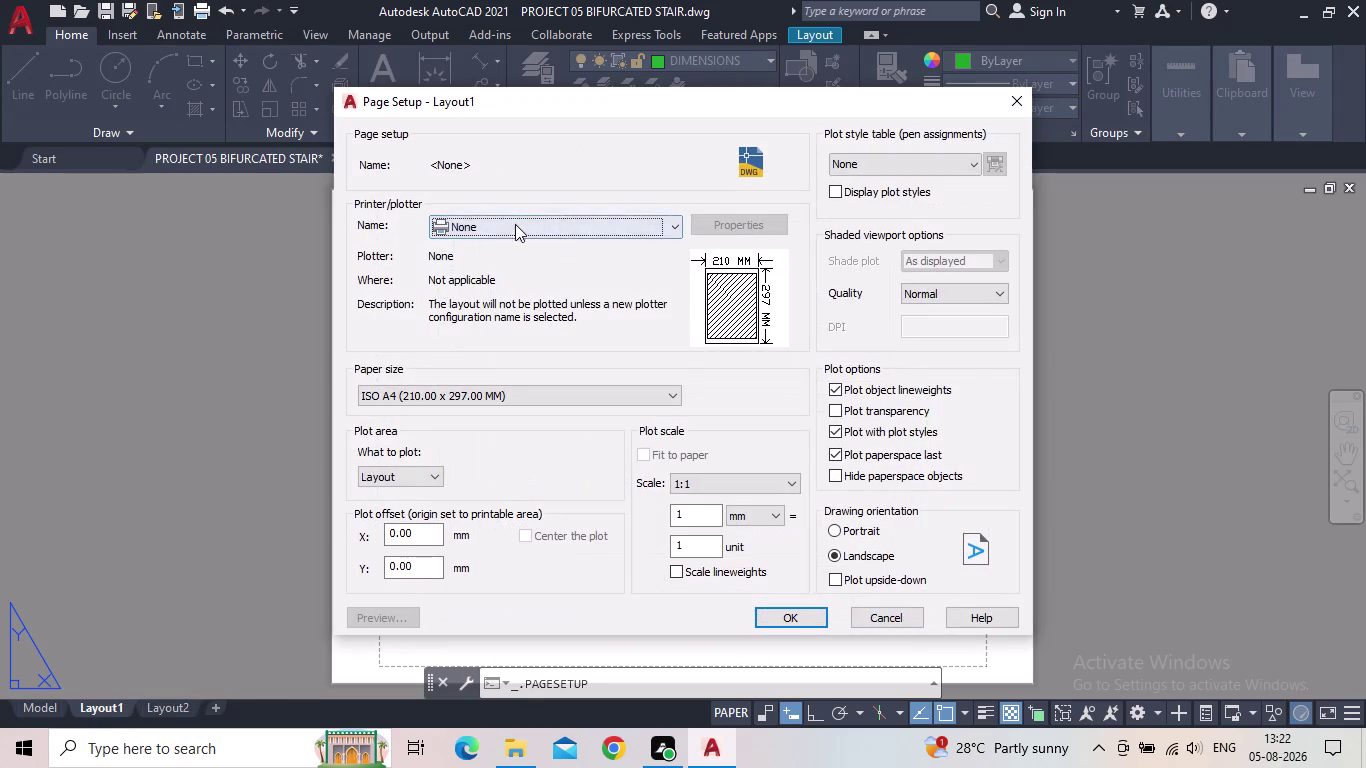
click(507, 485)
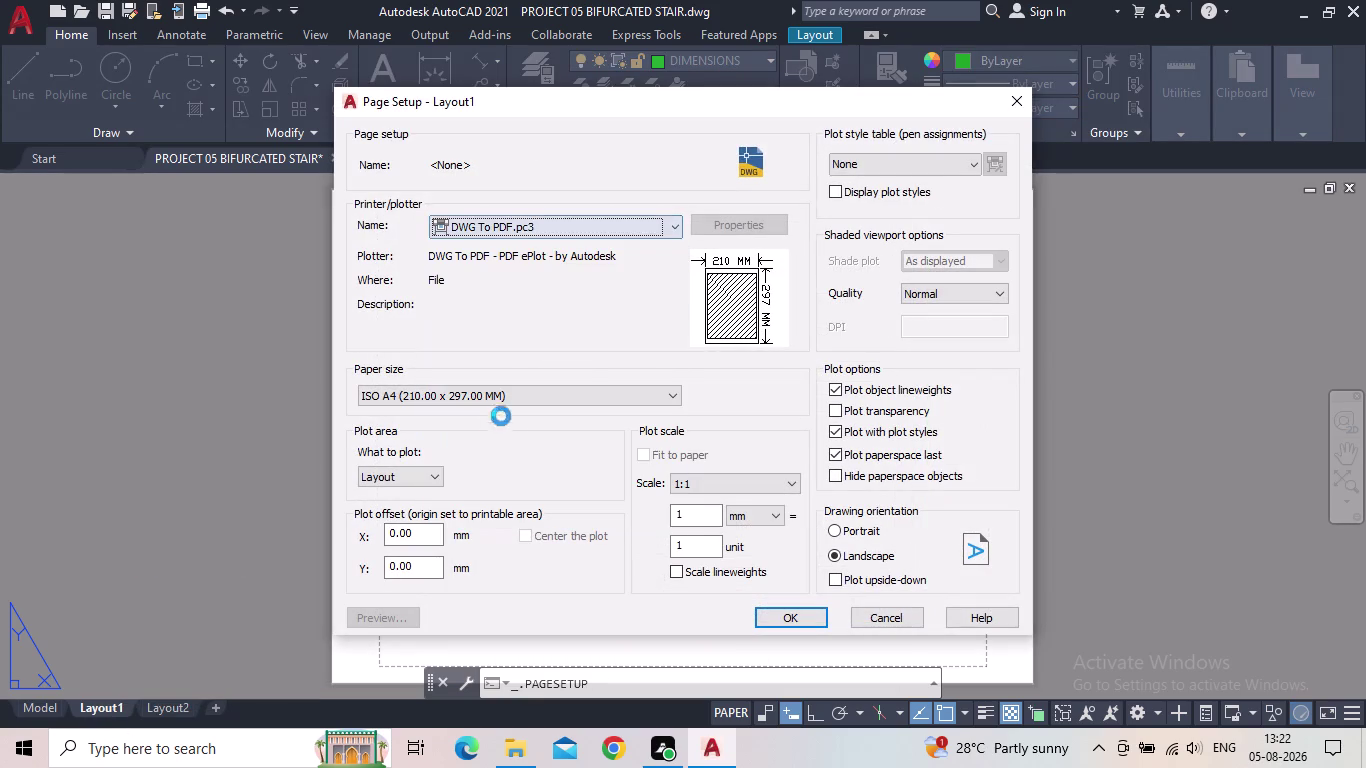
click(513, 400)
scroll(up, 3)
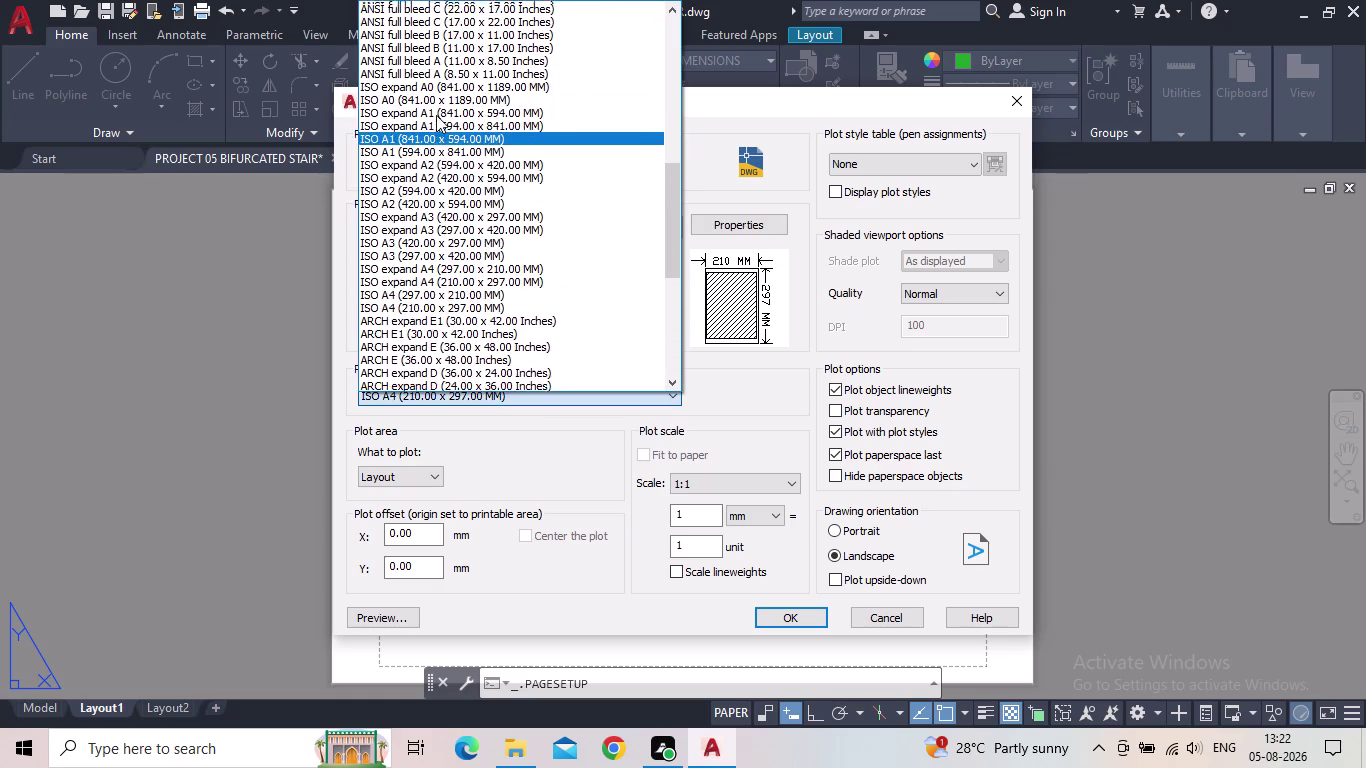
scroll(up, 3)
scroll(up, 3)
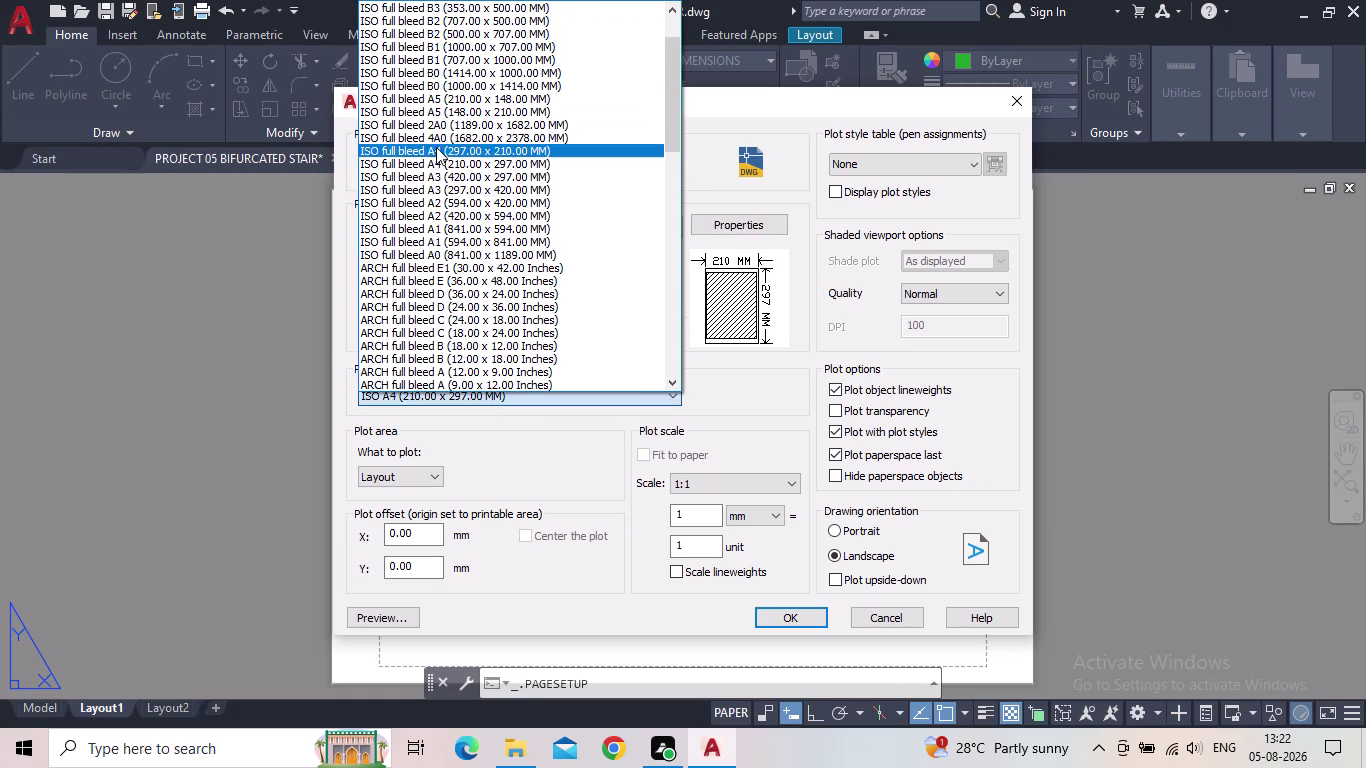
click(437, 178)
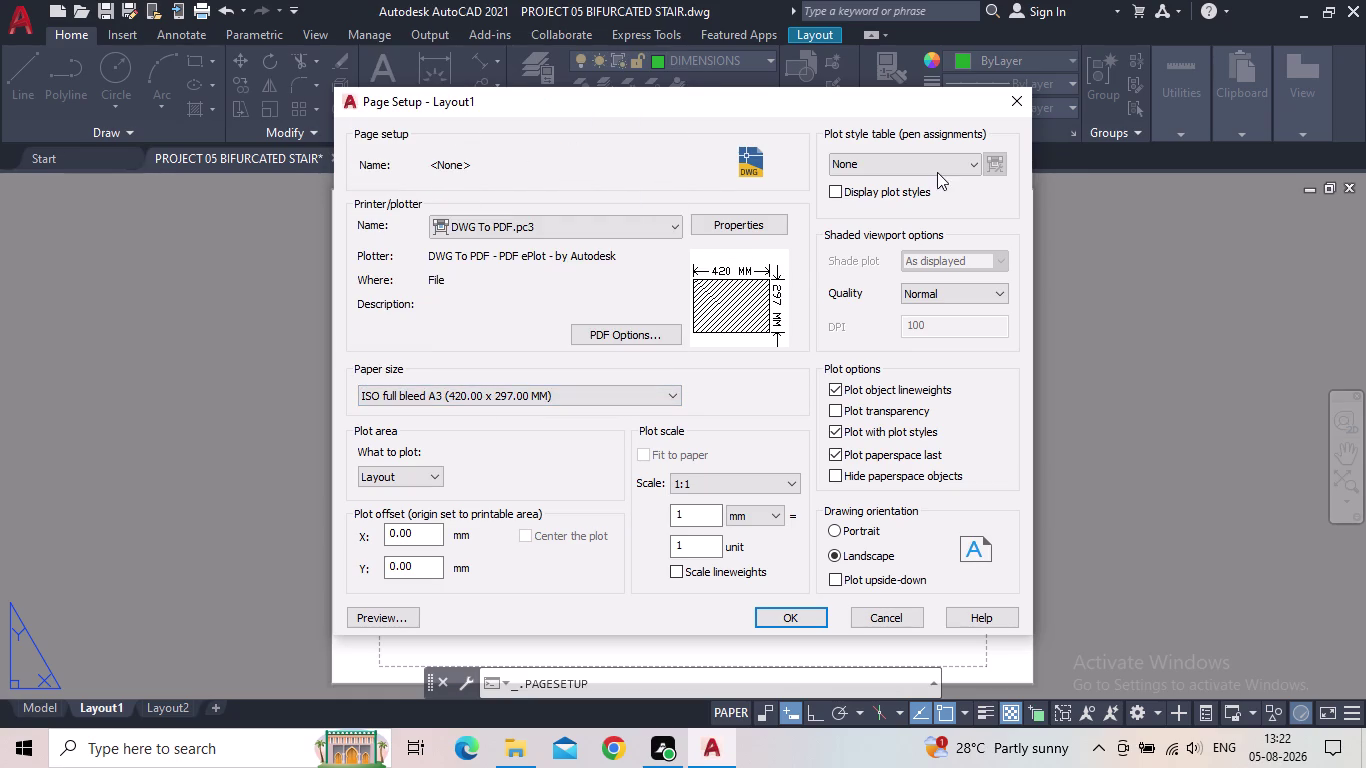
Apply the acad.ctb plot style table and close the Page Setup Manager.
click(936, 171)
click(888, 204)
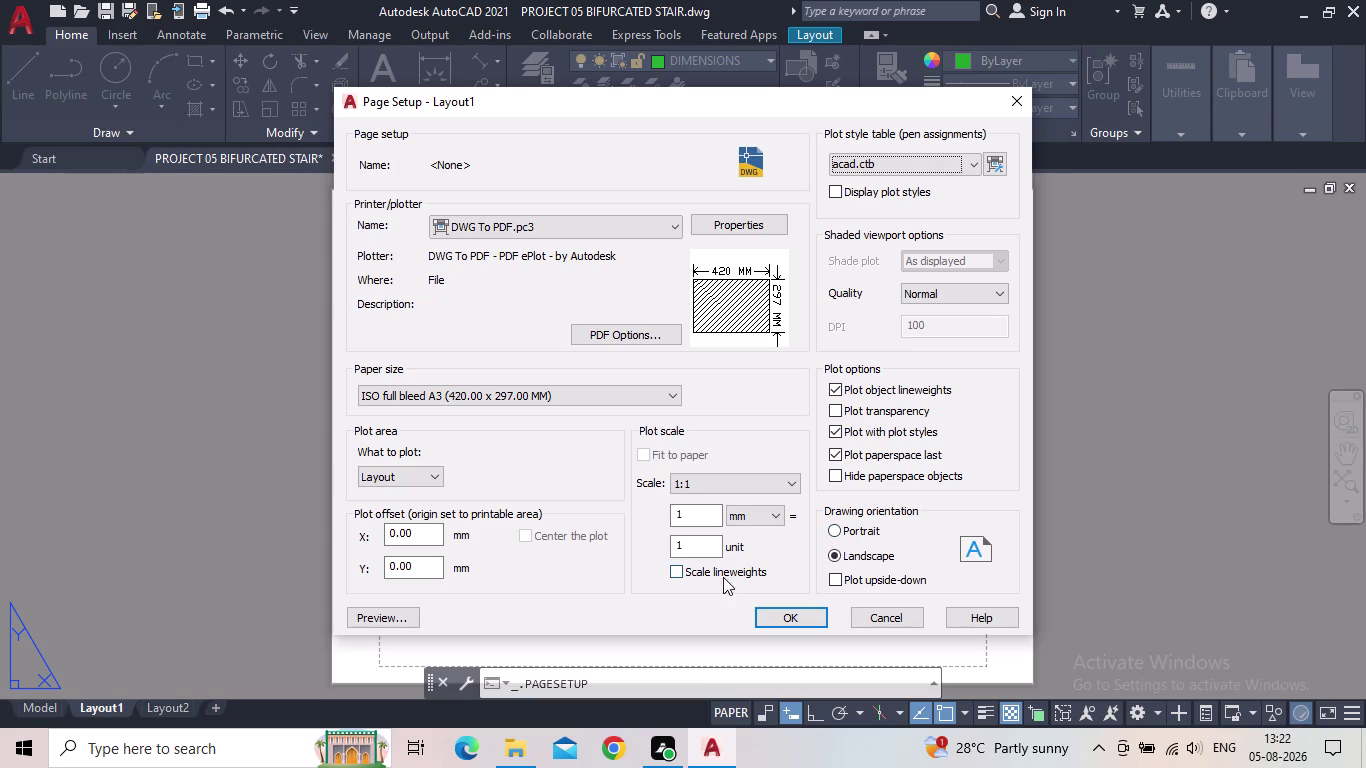
click(844, 530)
click(801, 614)
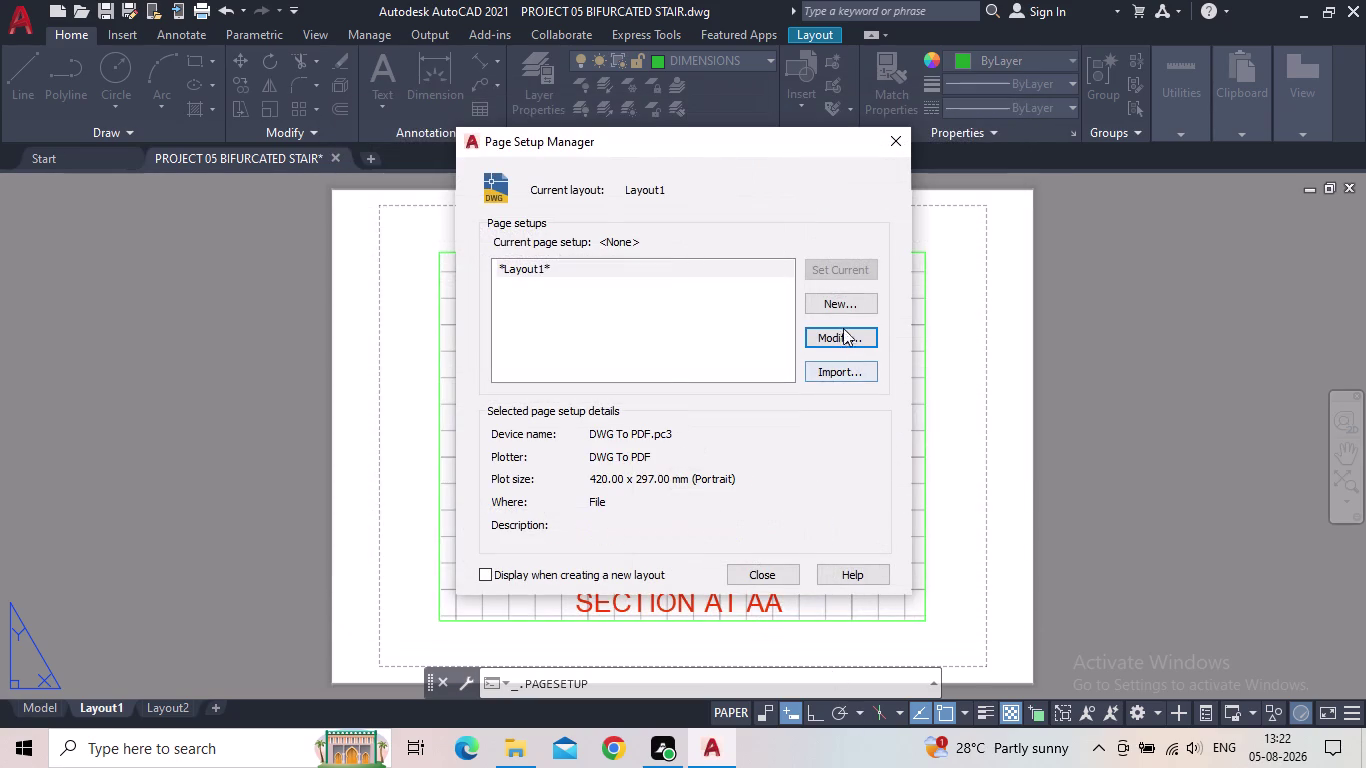
click(749, 570)
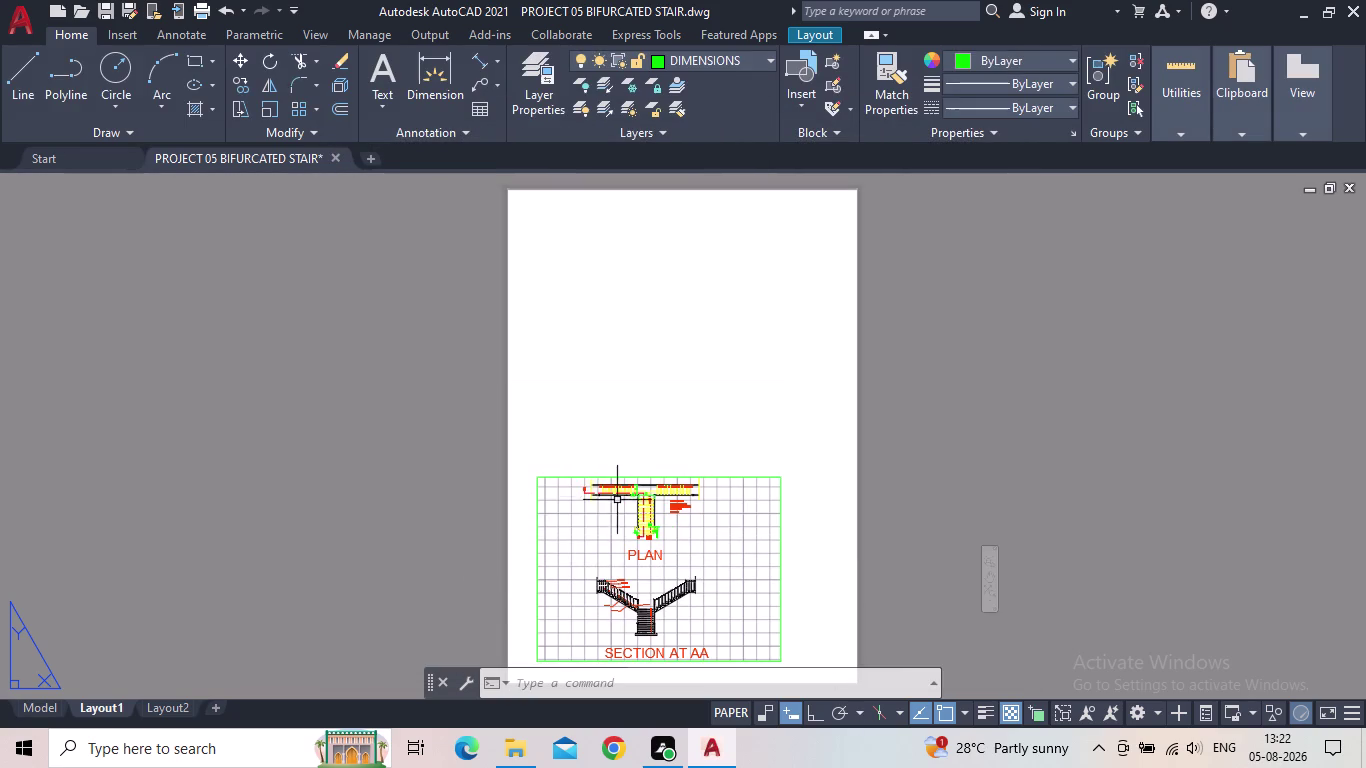
Return to the Model tab and pan the view.
click(36, 704)
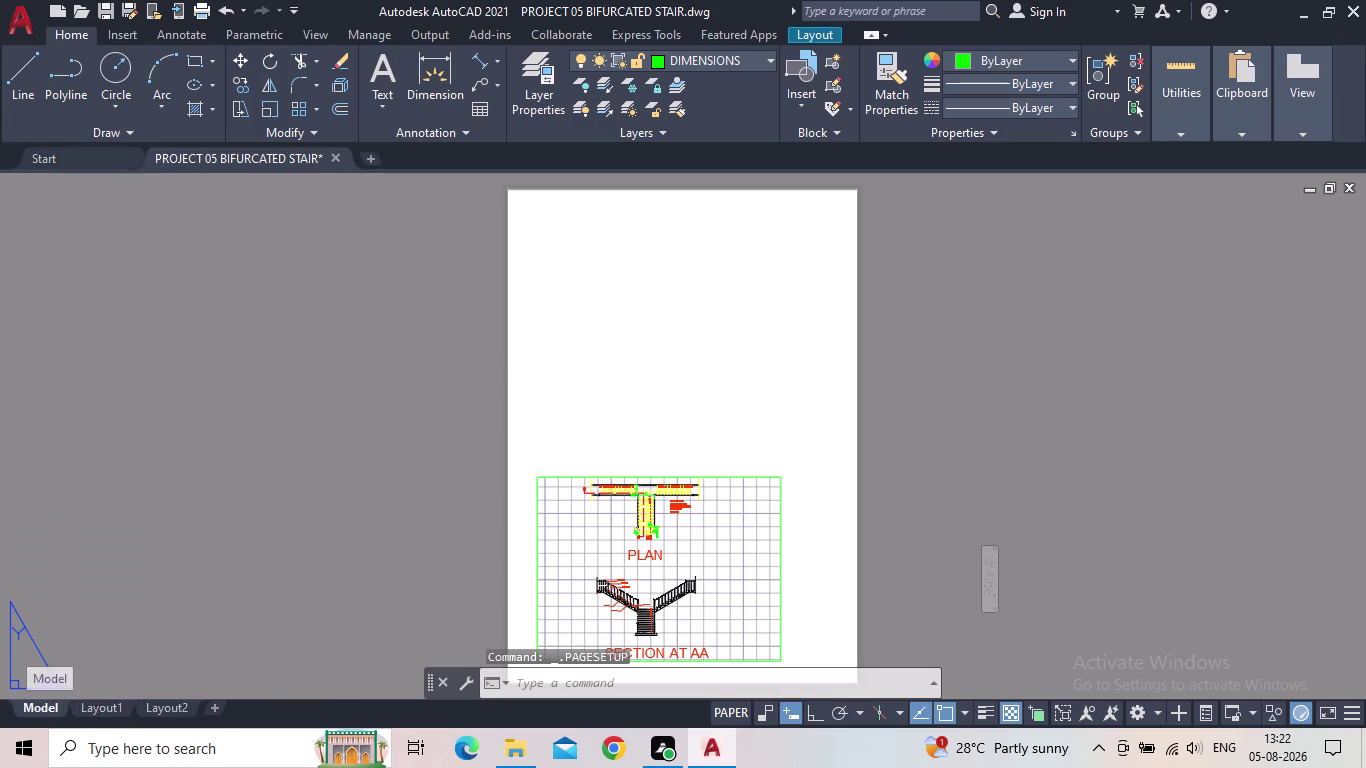
scroll(down, 3)
middle_drag(337, 418, 414, 385)
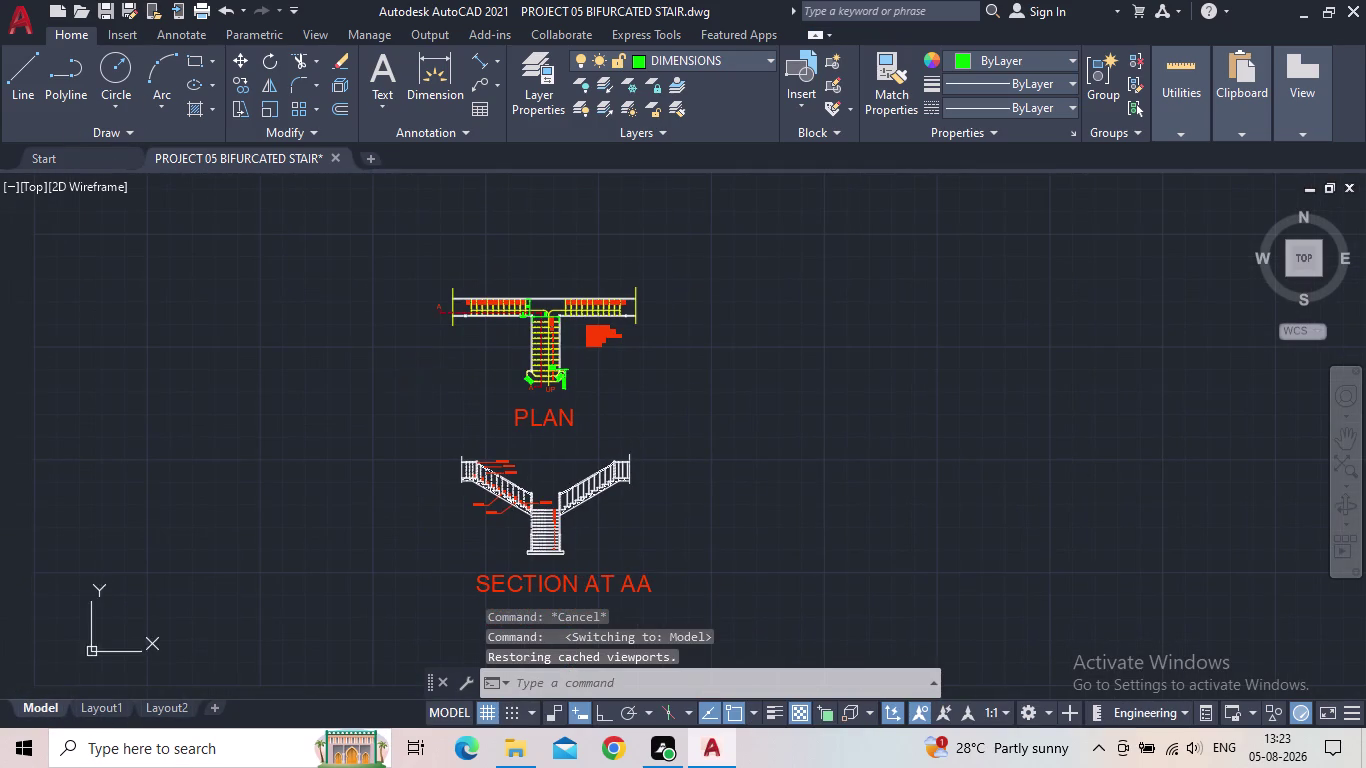
Export the bifurcated staircase drawing to PDF, then save the drawing.
click(35, 30)
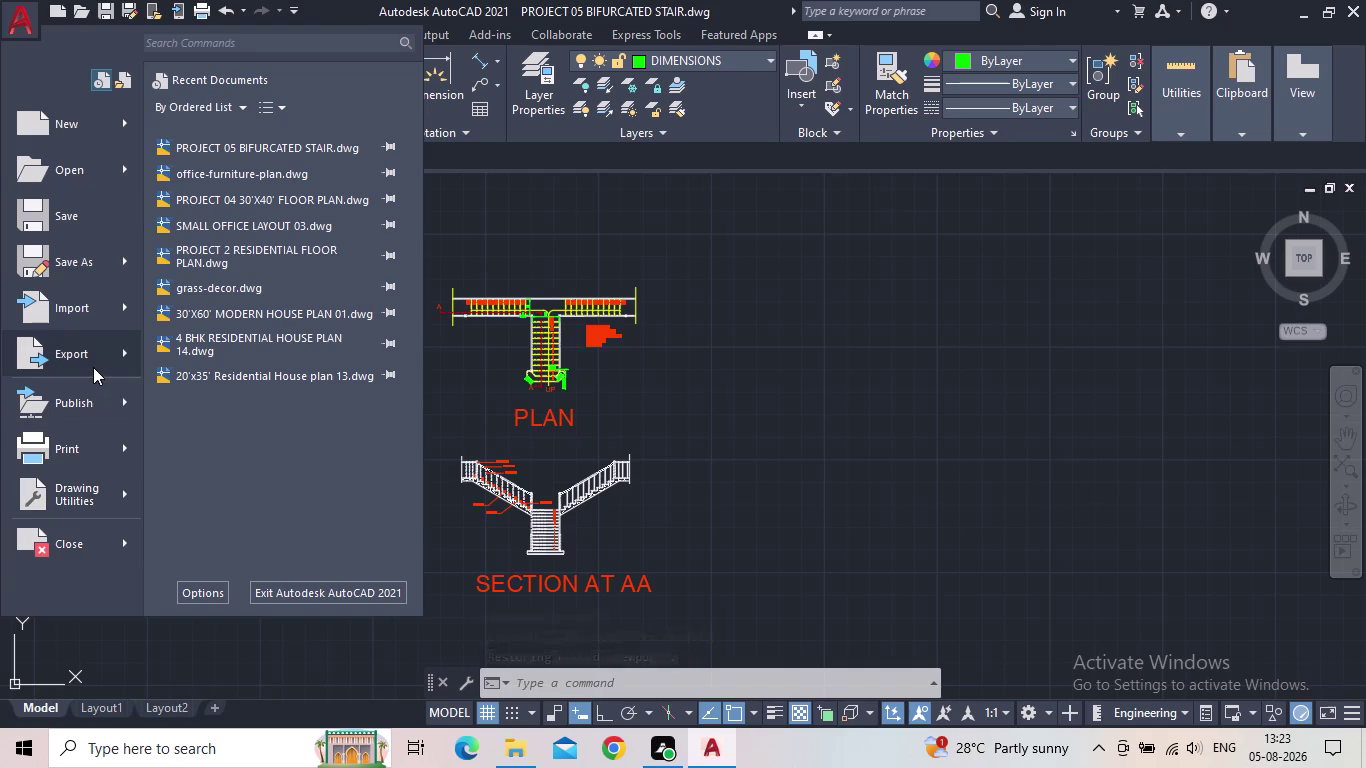
click(258, 326)
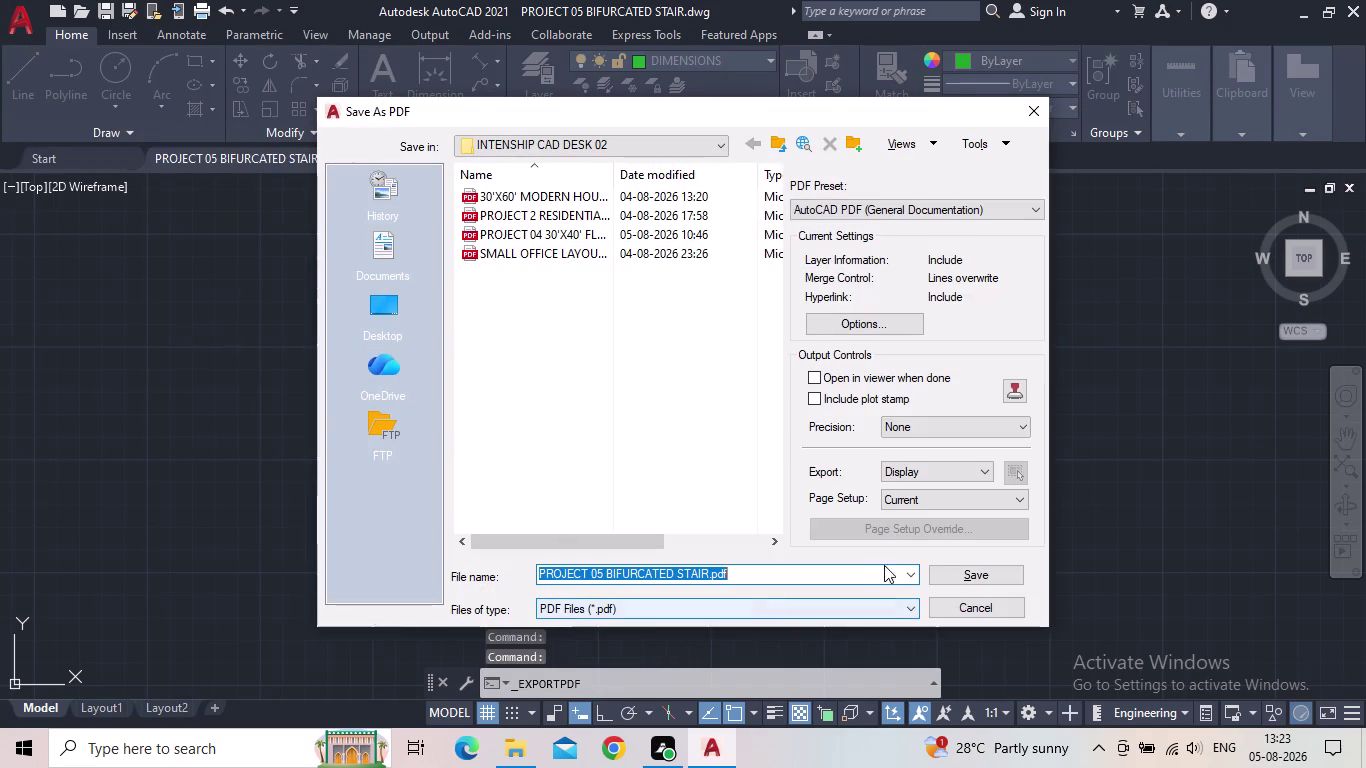
click(963, 565)
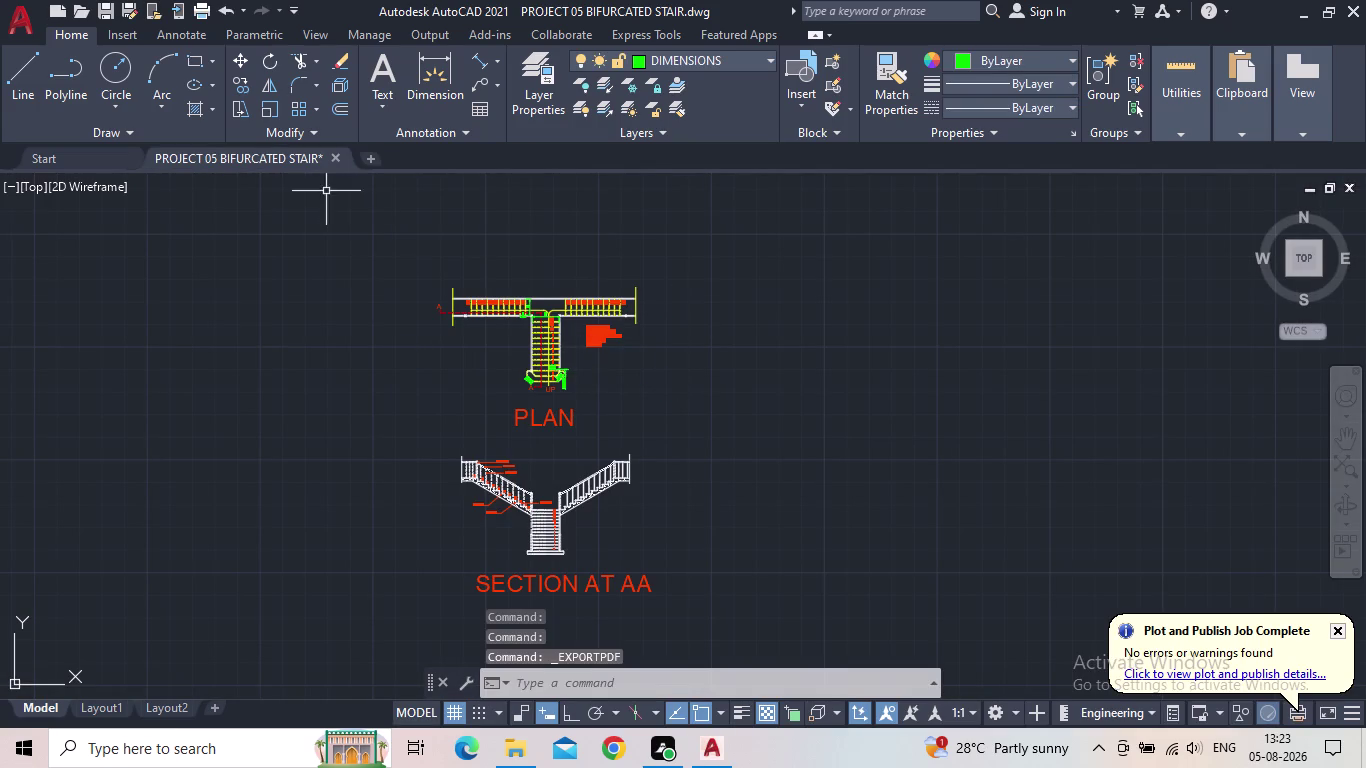
click(97, 13)
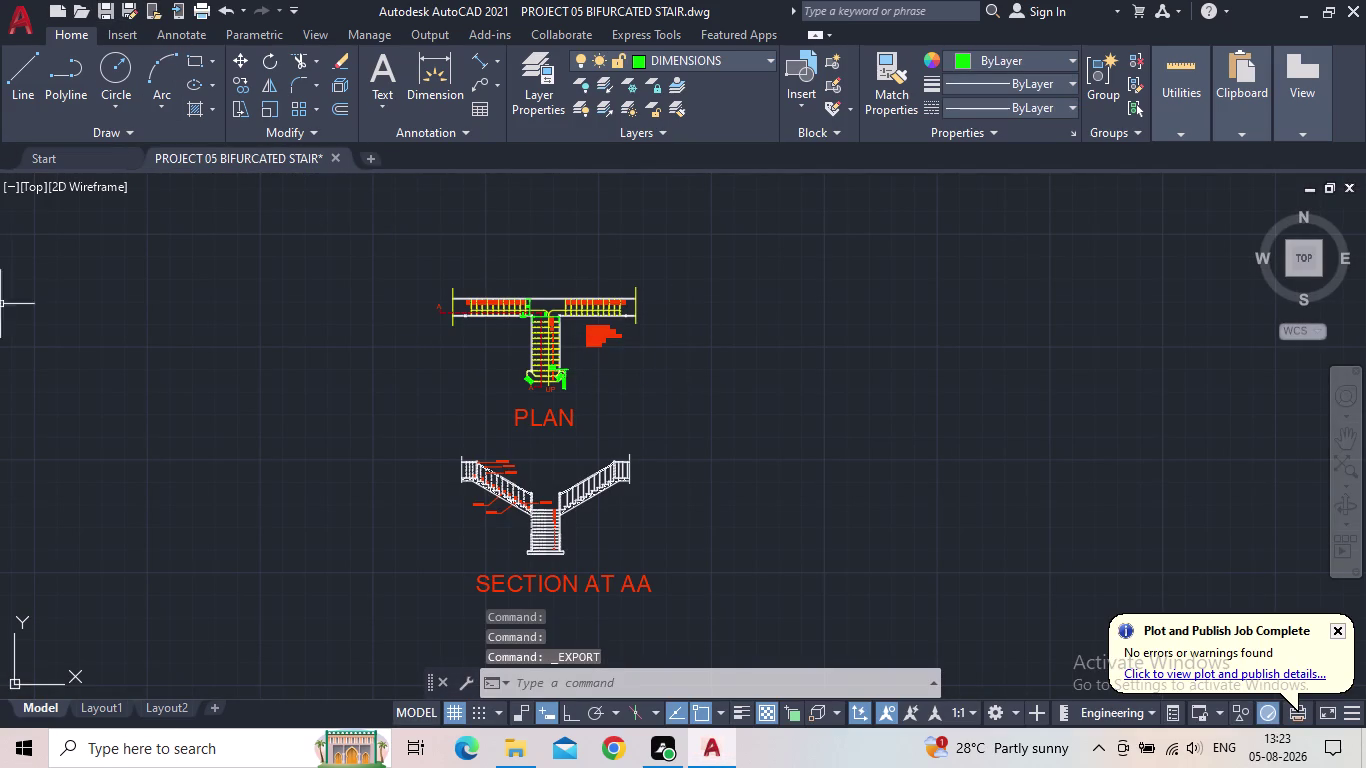
click(1359, 14)
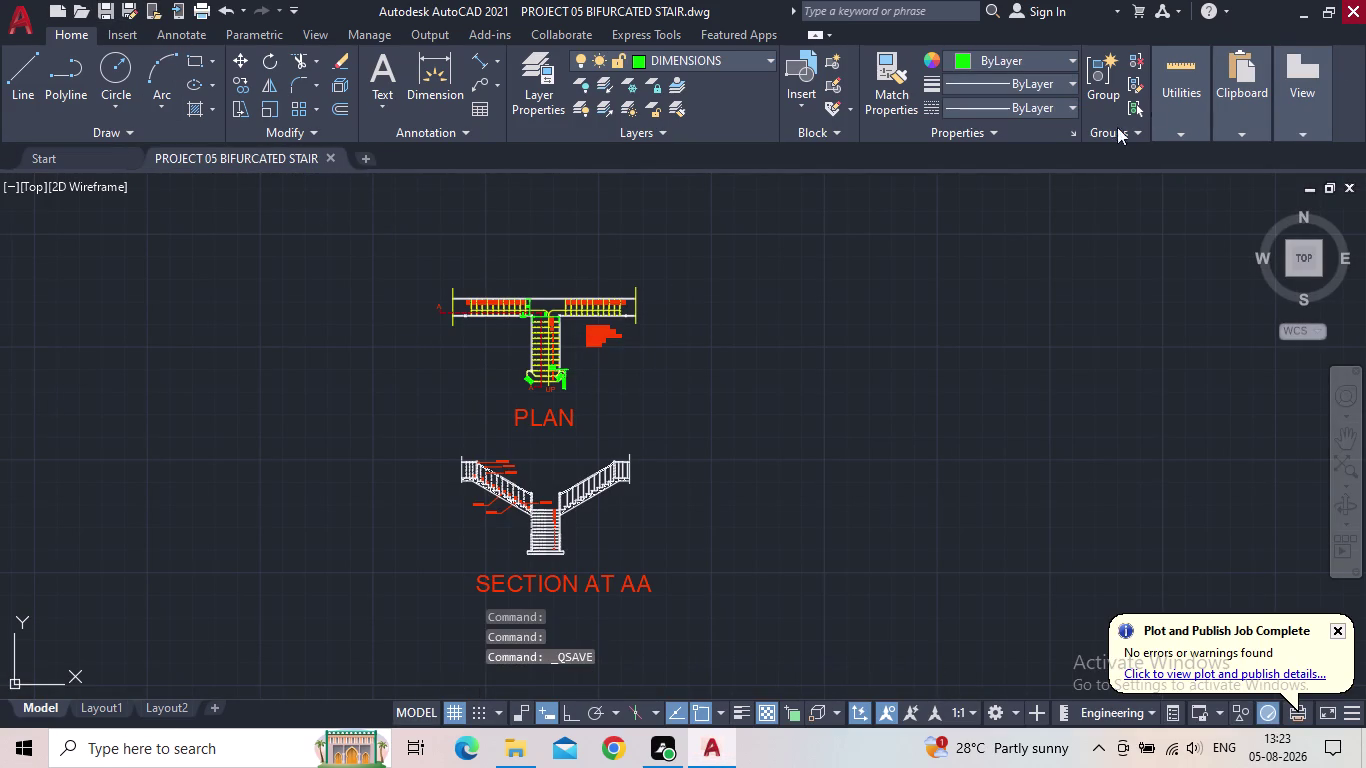